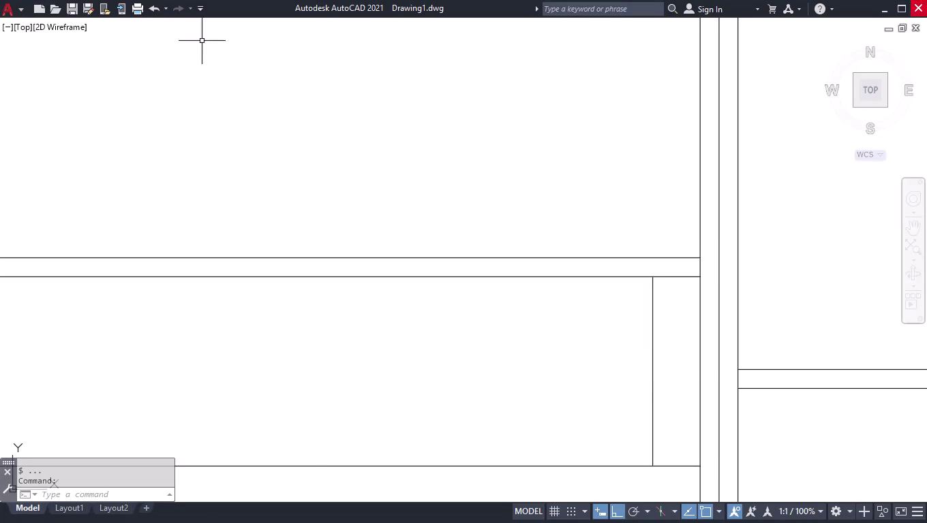
Select the left compartment's hanging rail, its end brackets, the drawer pieces and the shelves.
scroll(down, 3)
scroll(down, 3)
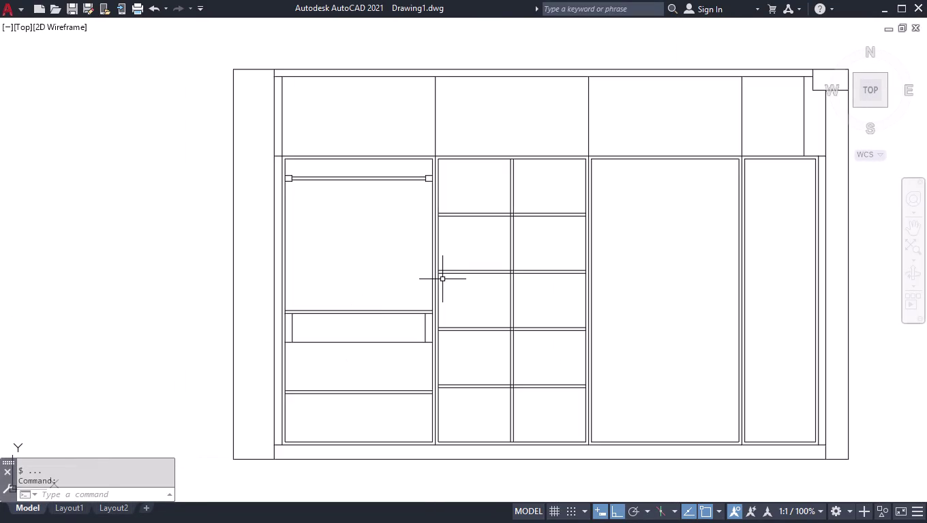
scroll(up, 3)
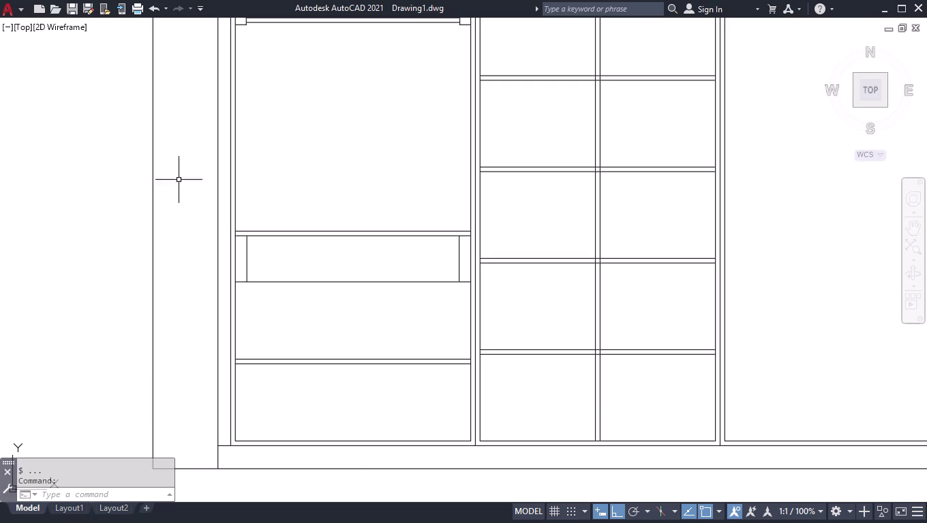
scroll(down, 3)
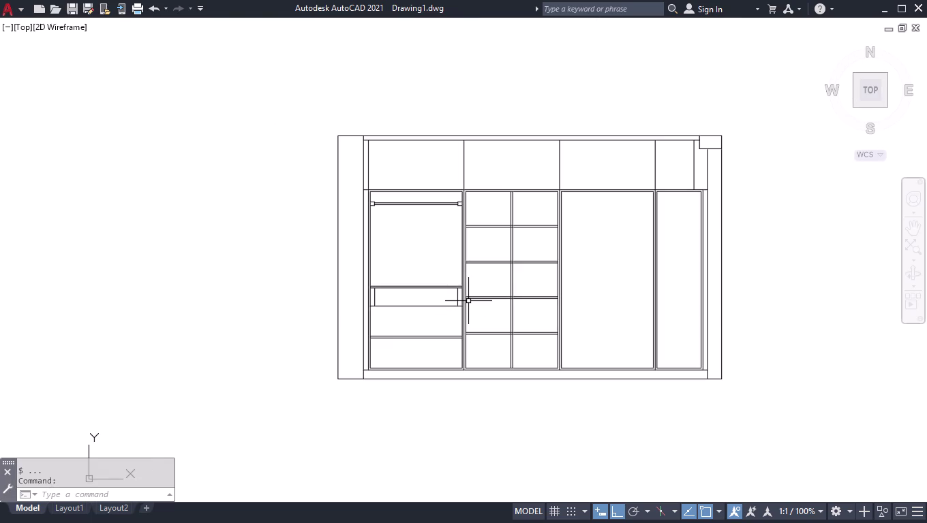
scroll(up, 3)
scroll(up, 3)
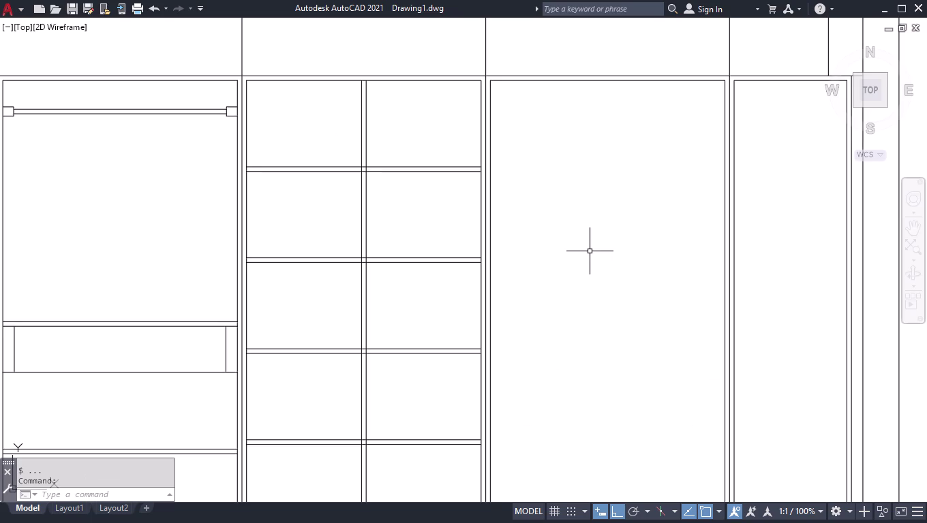
scroll(down, 3)
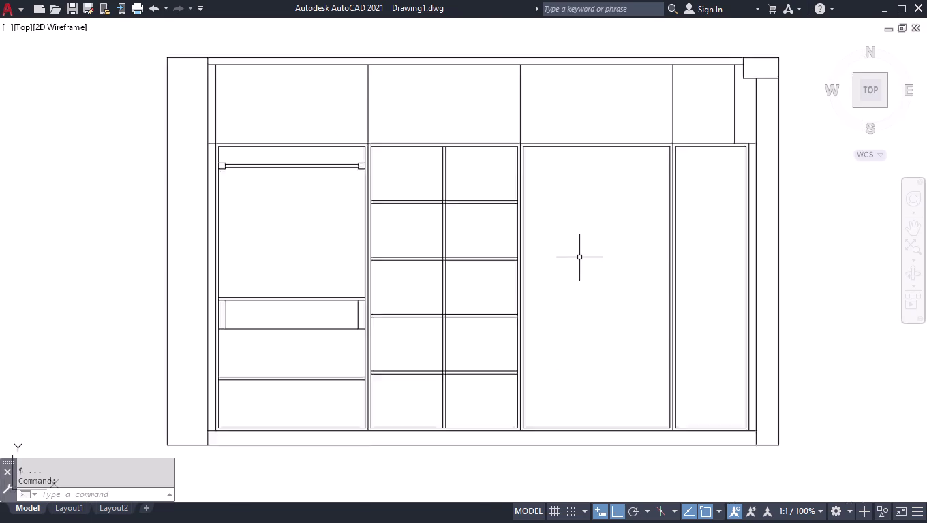
click(319, 156)
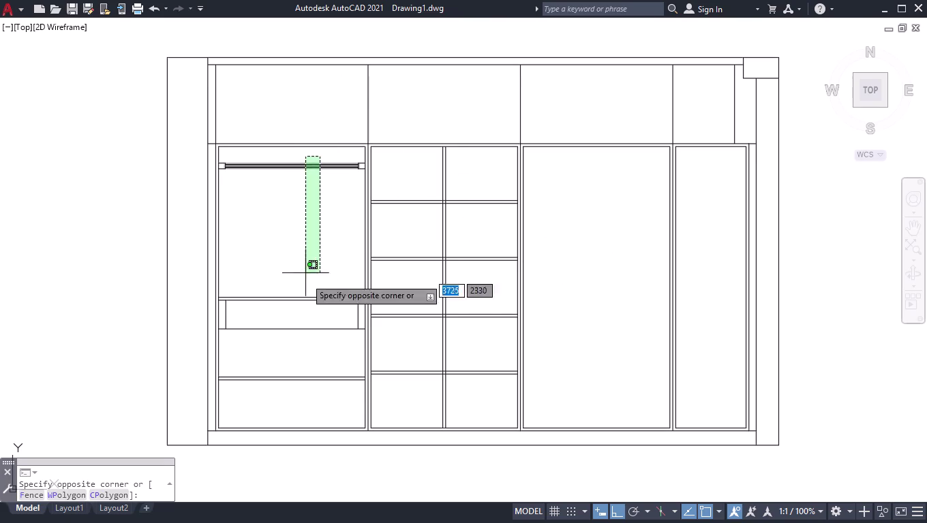
click(249, 396)
click(227, 314)
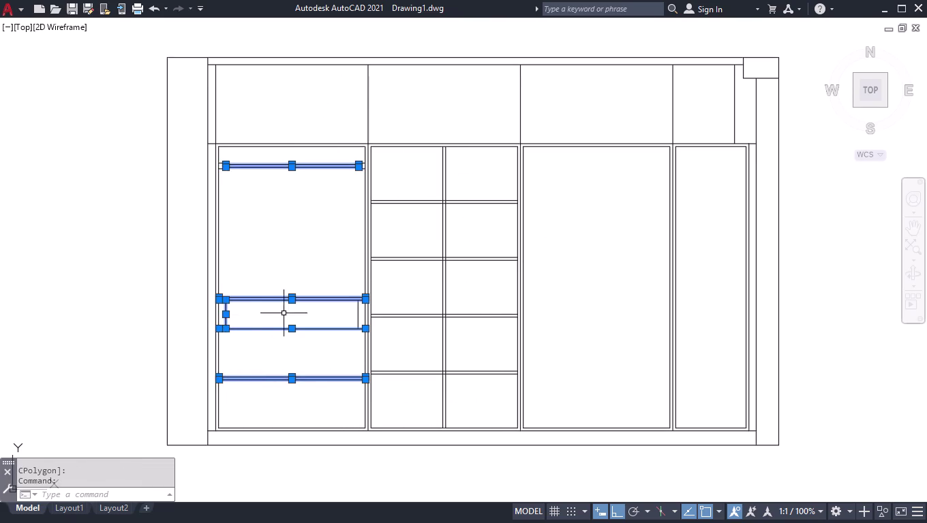
click(356, 312)
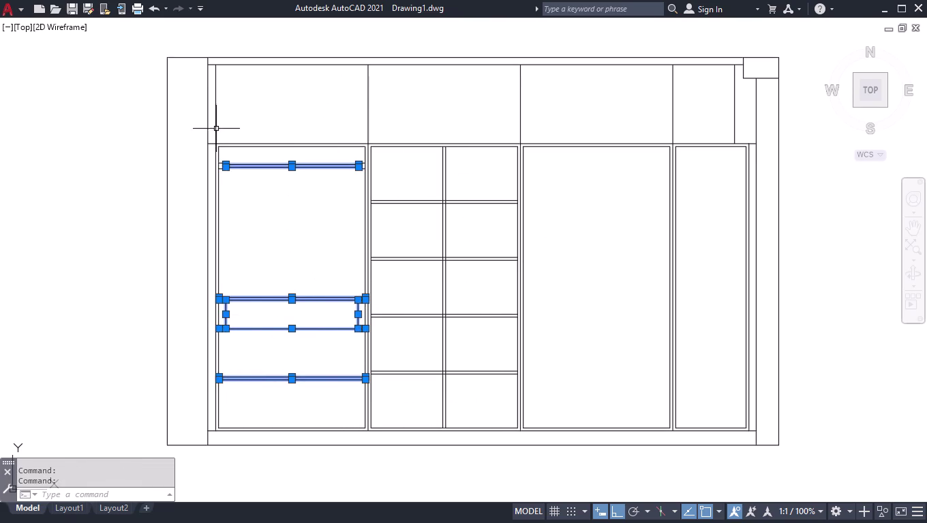
scroll(up, 3)
scroll(up, 3)
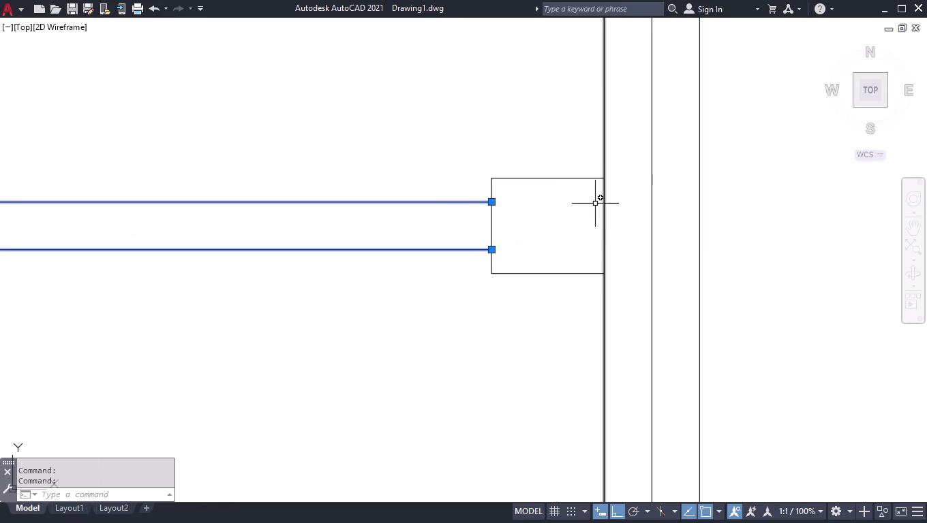
click(579, 162)
click(465, 320)
scroll(down, 3)
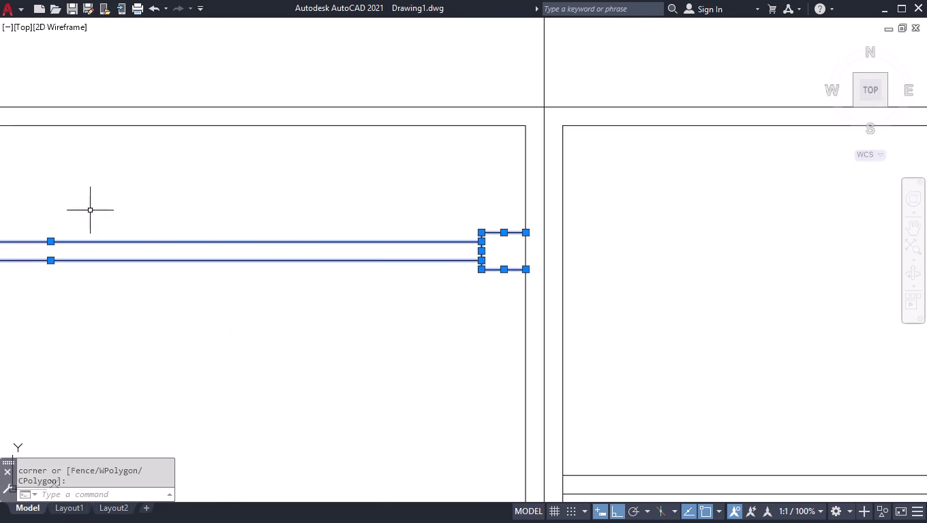
scroll(down, 3)
scroll(down, 3)
scroll(up, 3)
scroll(up, 3)
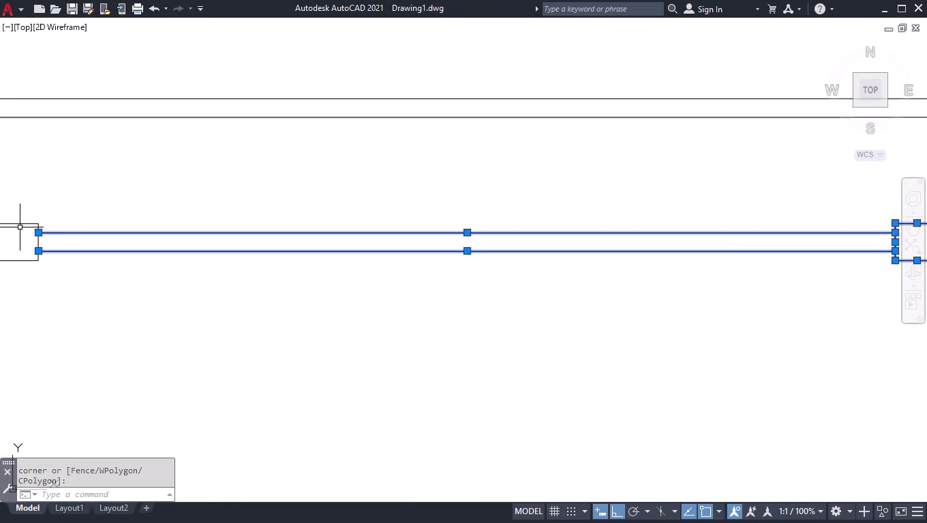
scroll(up, 3)
click(123, 191)
click(65, 298)
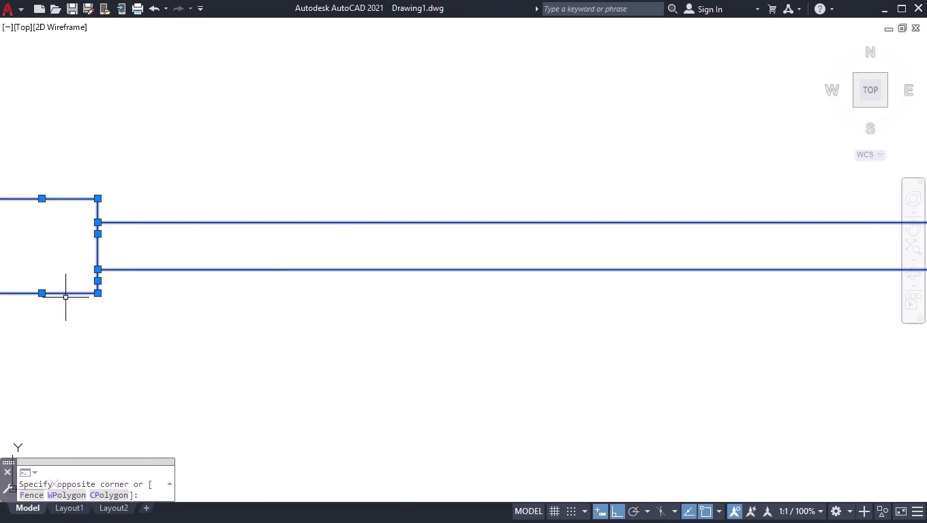
scroll(down, 3)
scroll(down, 3)
scroll(down, 3)
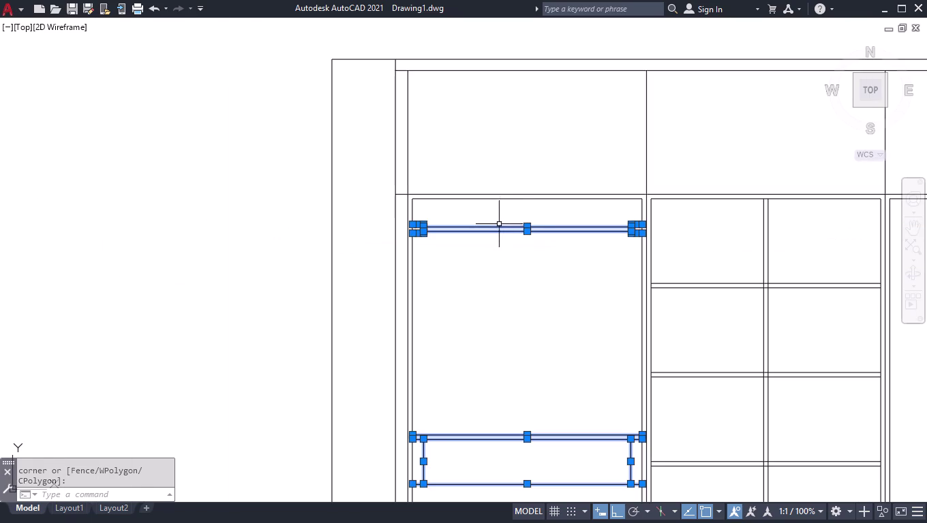
Copy the selection from the top inner corner into the third compartment.
text(COP)
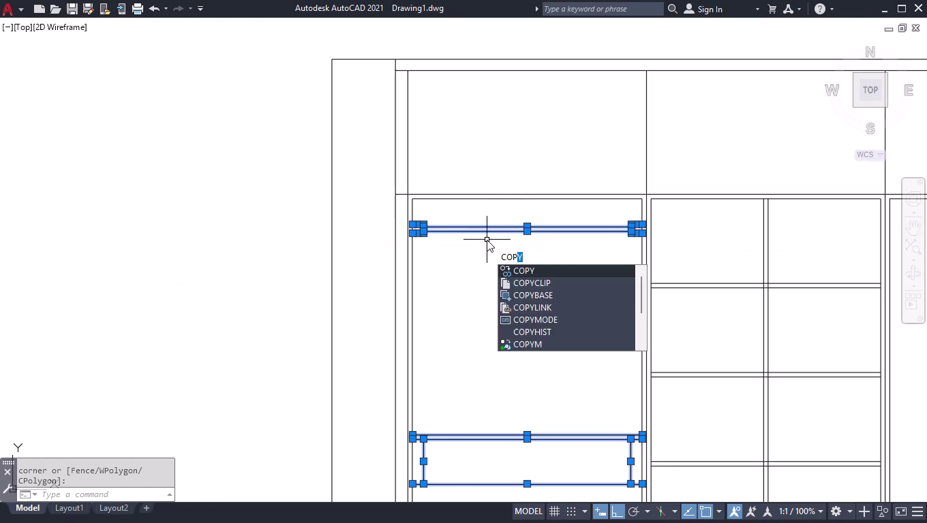
key(Return)
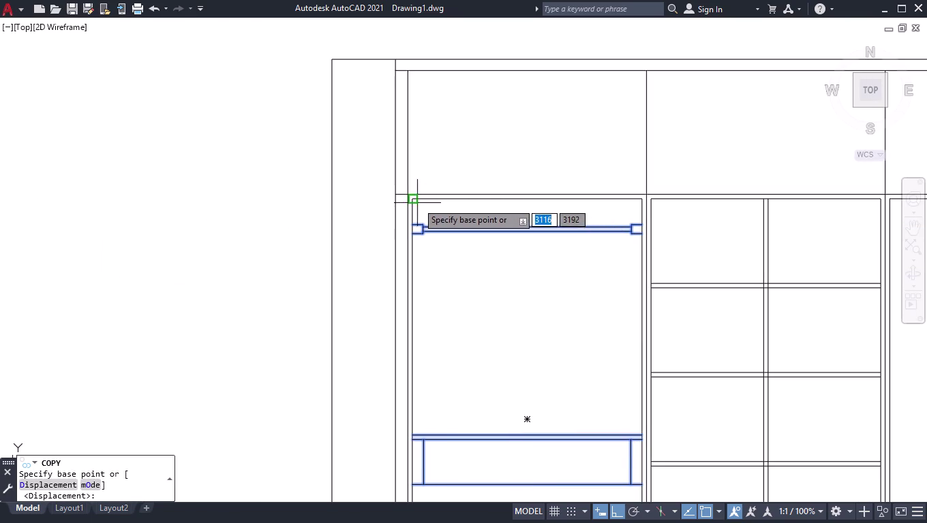
click(415, 202)
scroll(down, 3)
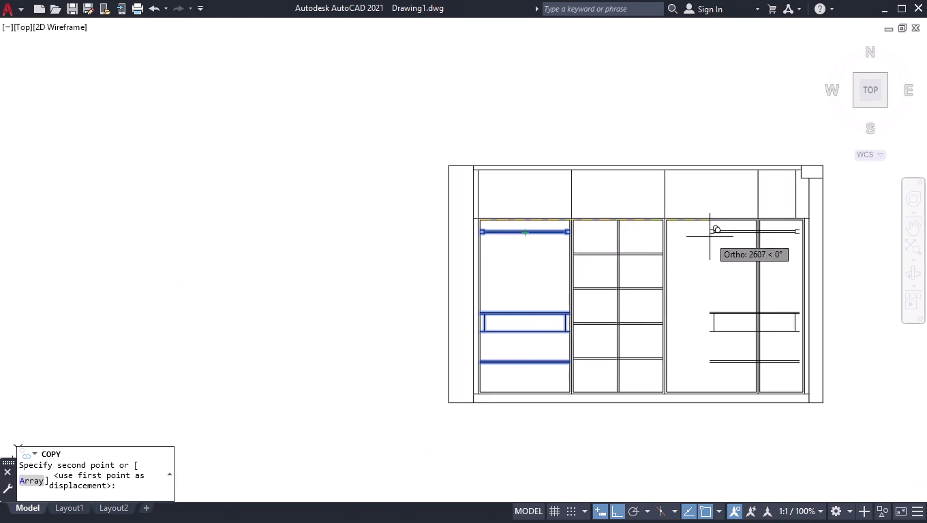
scroll(up, 3)
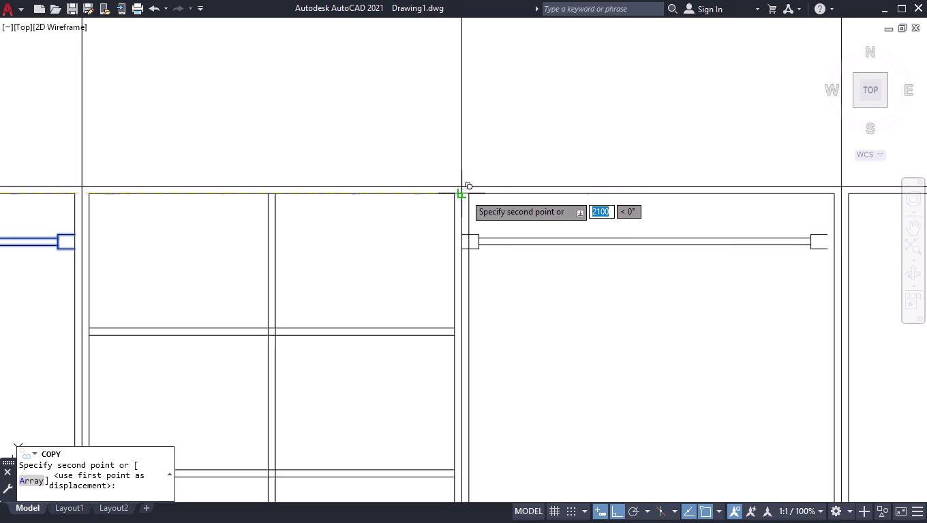
click(471, 195)
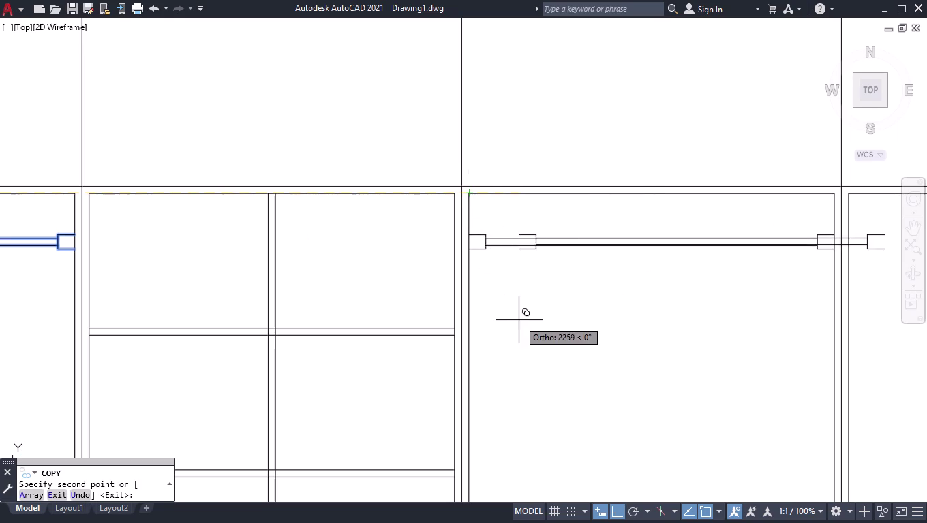
key(Return)
scroll(down, 3)
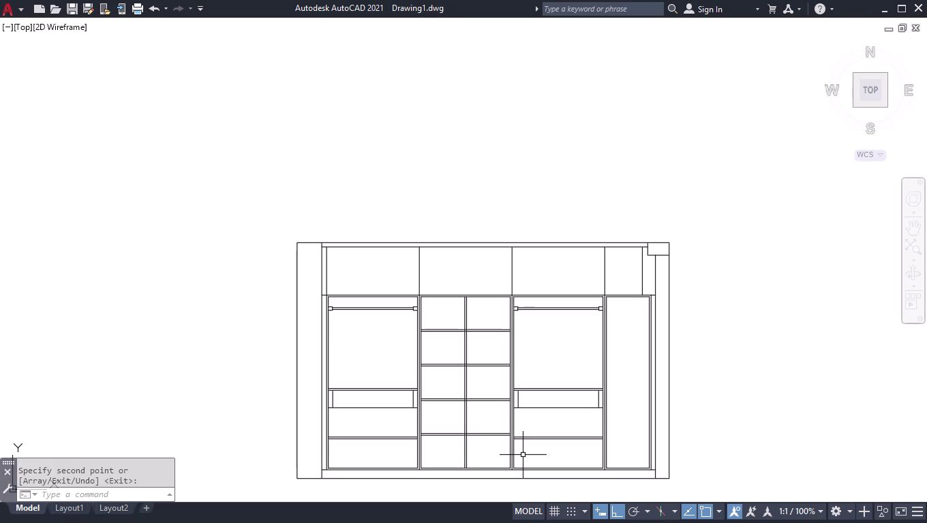
scroll(up, 3)
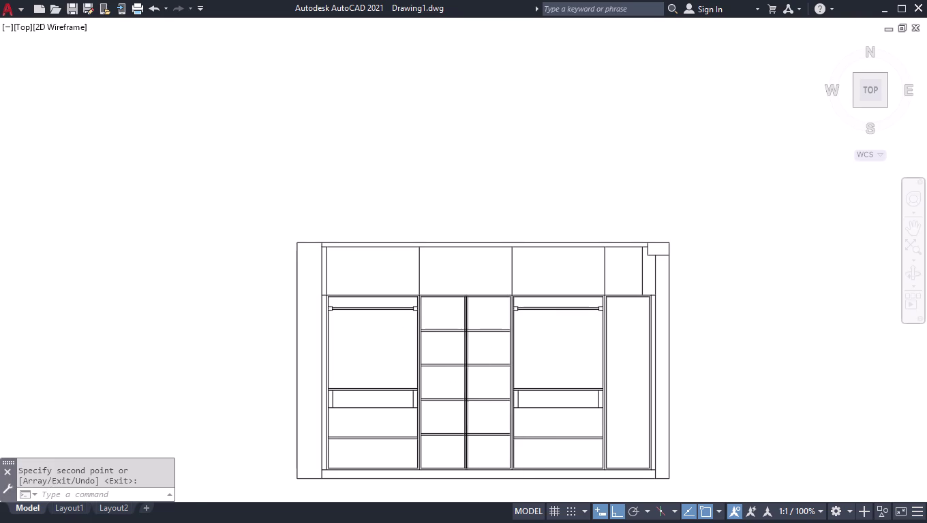
Trim the shelf lines inside the central divider with a vertical fence.
scroll(up, 3)
scroll(up, 3)
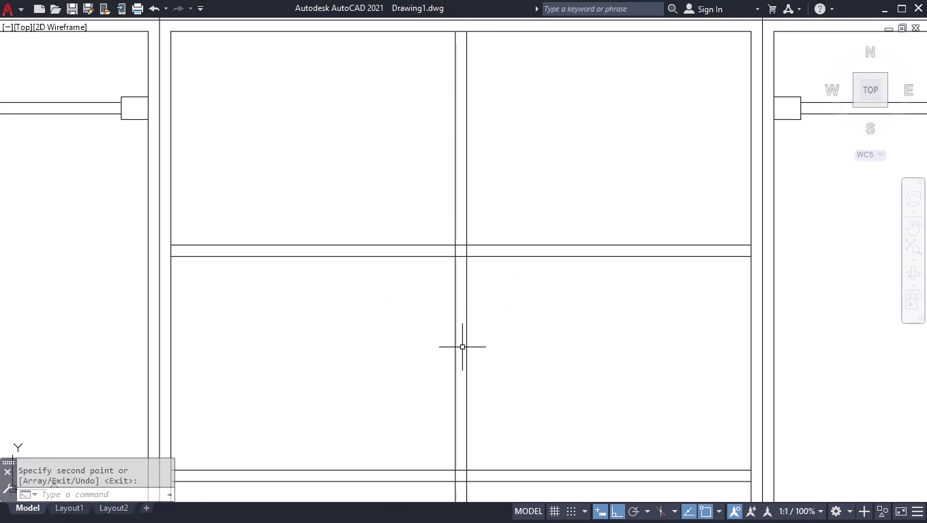
text(TR)
key(Return)
scroll(up, 3)
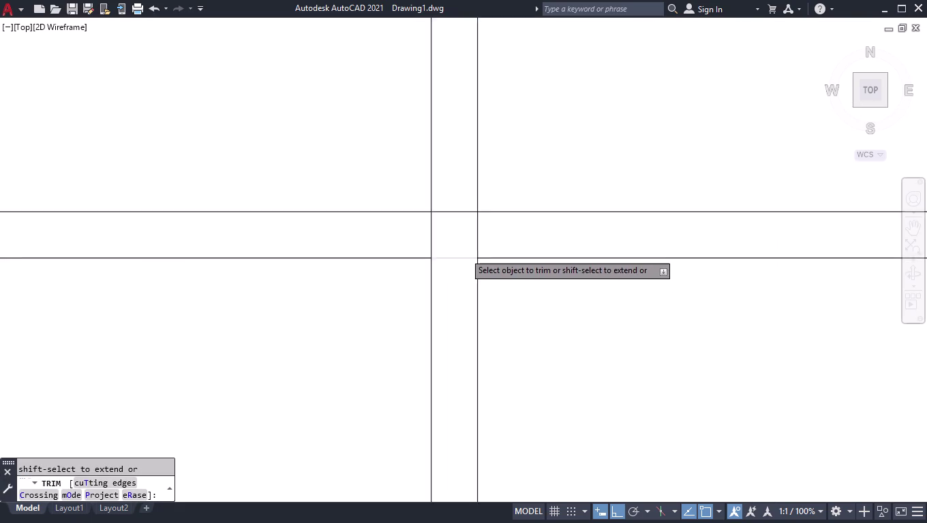
click(456, 165)
scroll(down, 3)
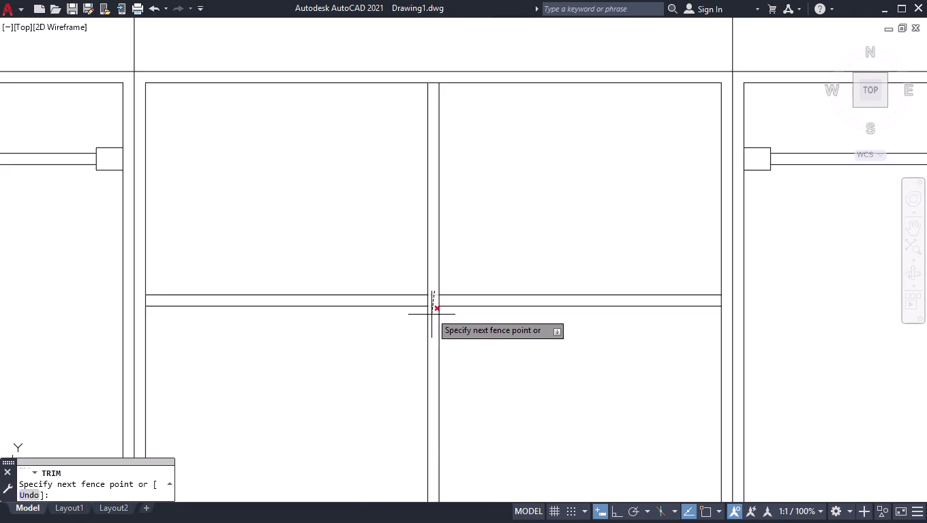
scroll(down, 3)
scroll(down, 3)
scroll(down, 3)
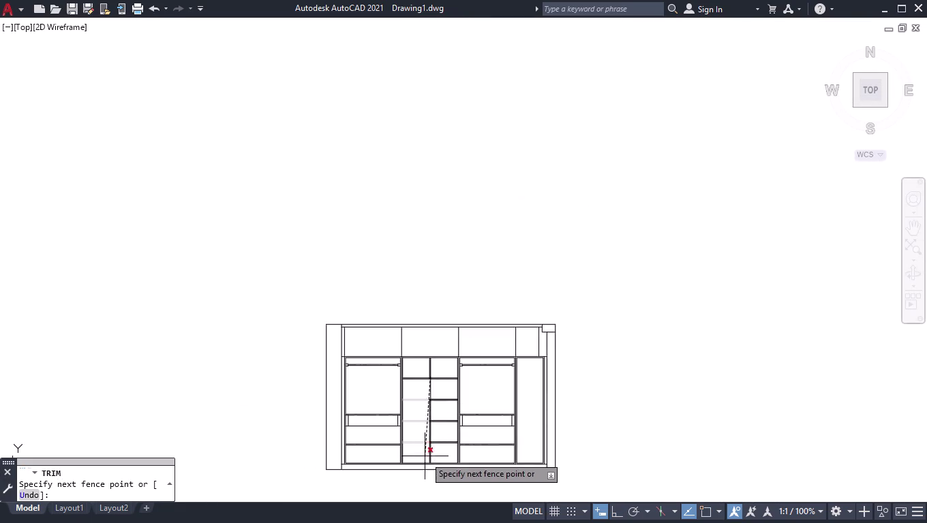
scroll(up, 3)
click(457, 381)
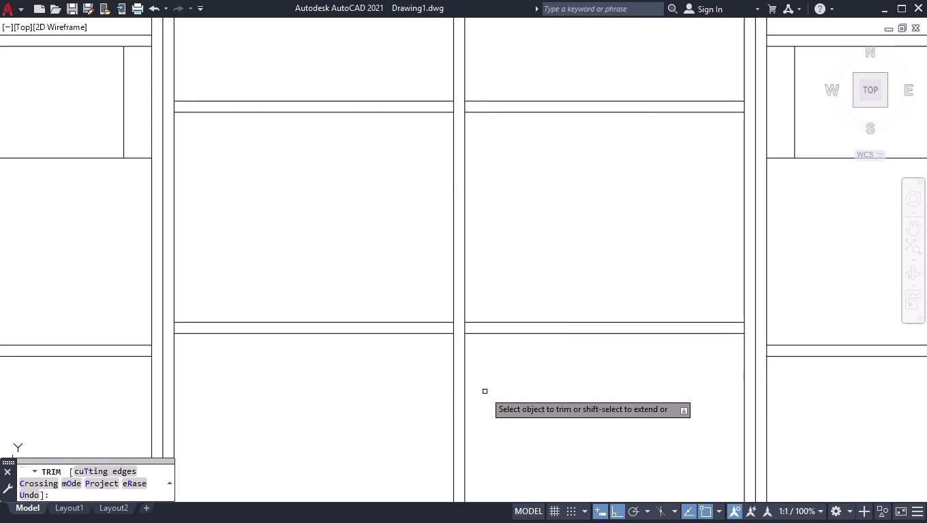
key(Return)
scroll(down, 3)
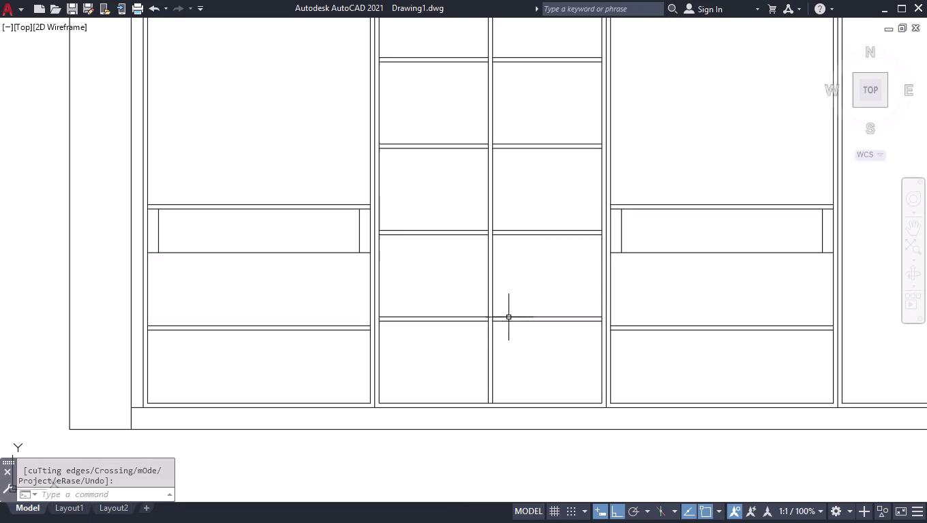
scroll(down, 3)
click(486, 100)
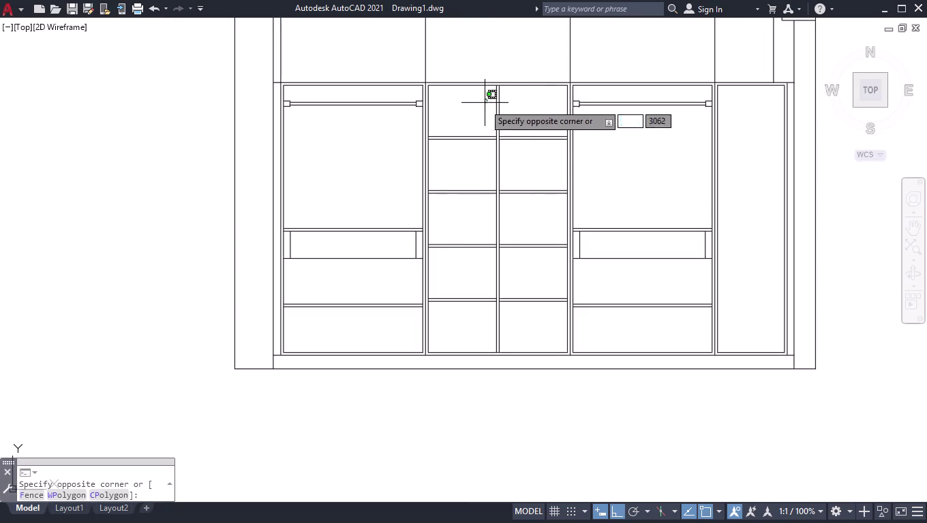
click(439, 320)
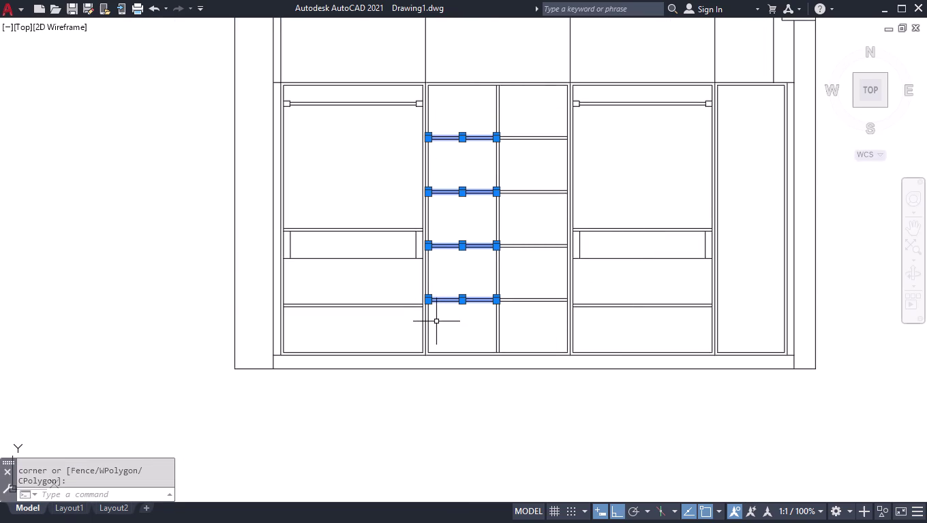
text(CO)
key(Return)
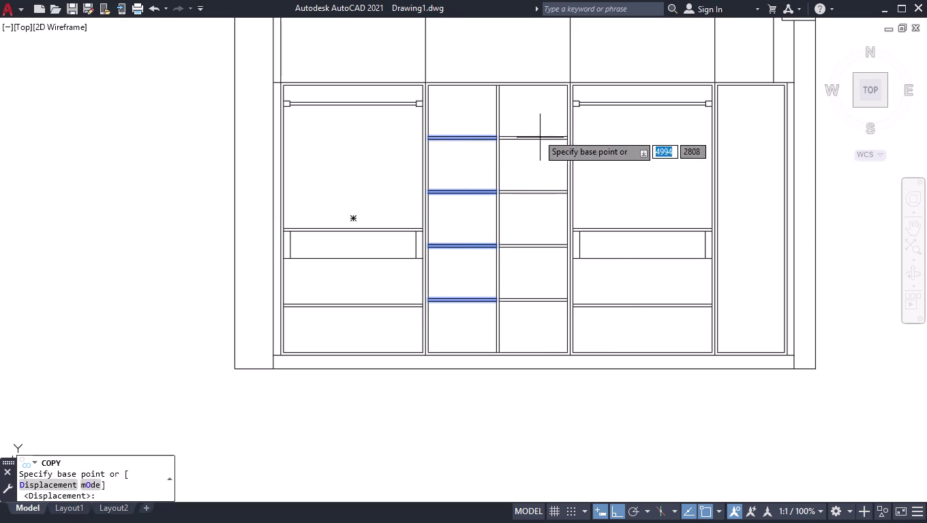
scroll(up, 3)
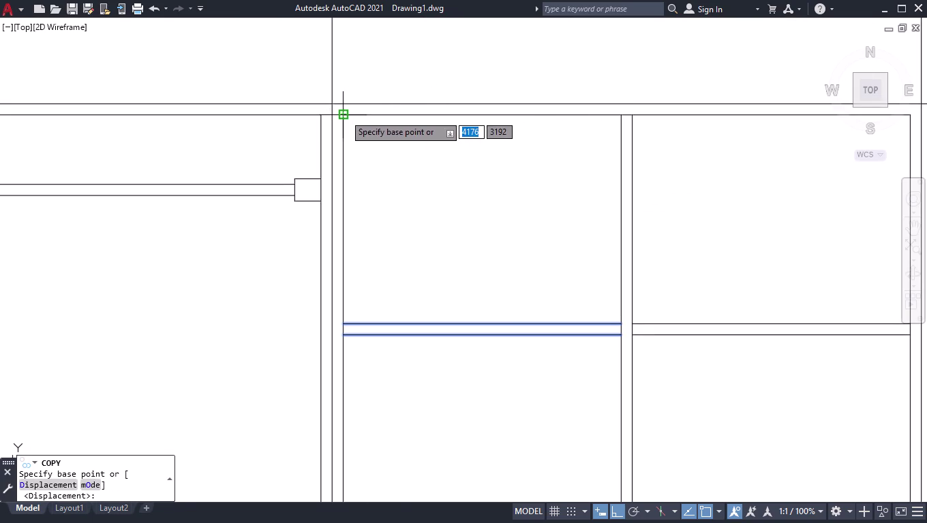
click(344, 115)
scroll(down, 3)
scroll(up, 3)
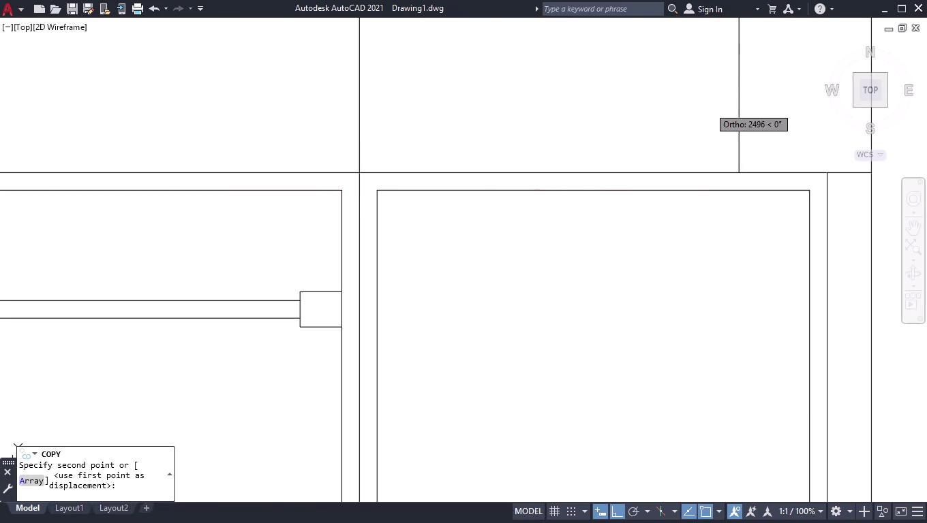
click(375, 190)
key(Return)
scroll(down, 3)
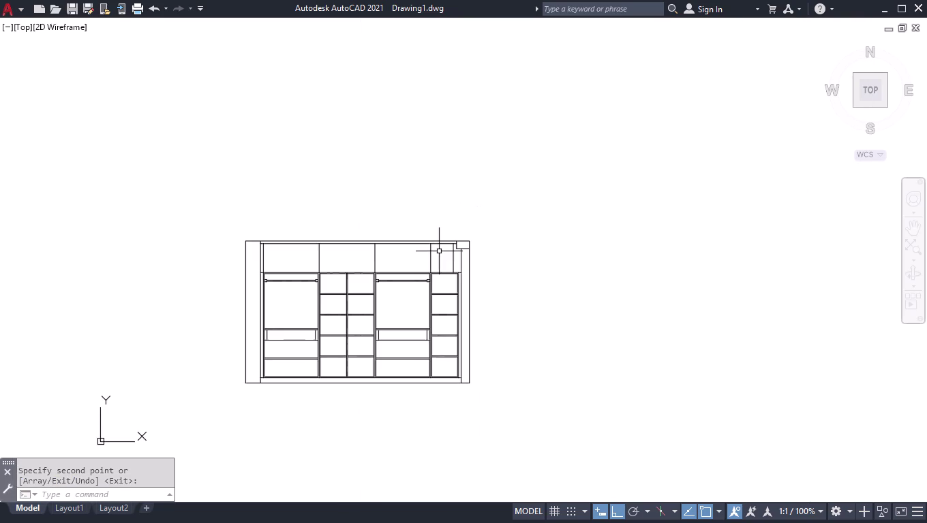
scroll(up, 3)
scroll(down, 3)
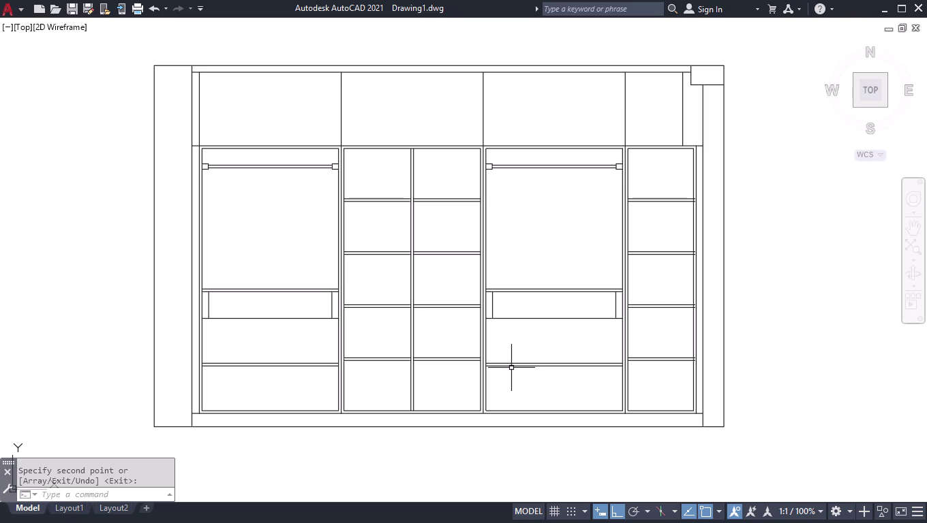
scroll(down, 3)
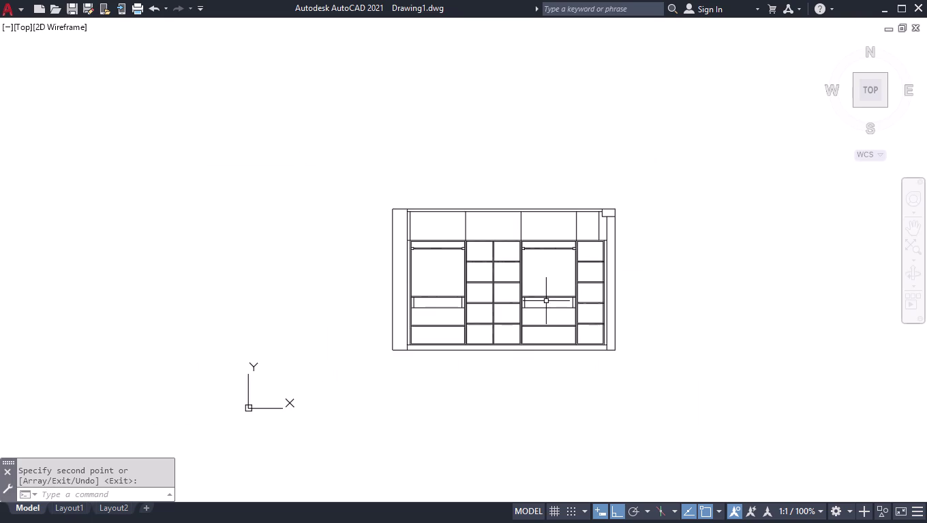
Cancel the copy and place vertical construction lines through the wardrobe's side edges.
scroll(up, 3)
key(c)
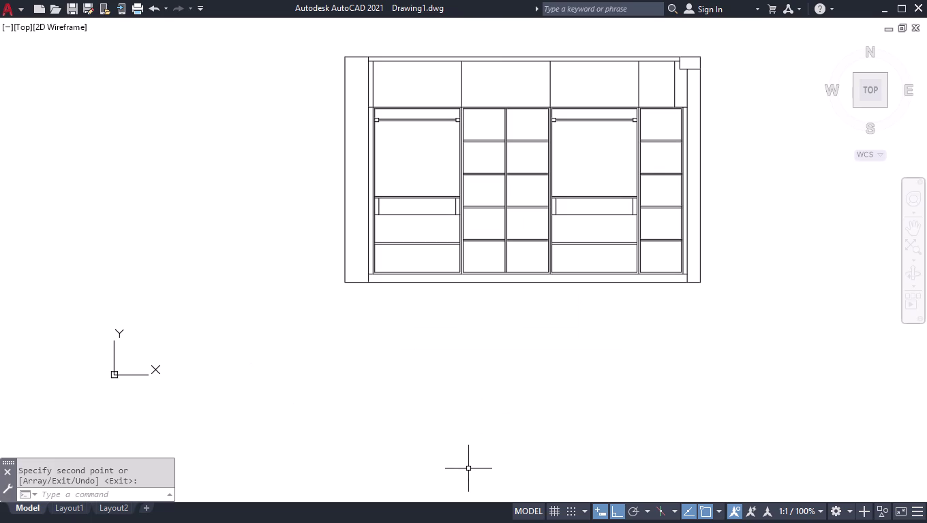
key(BackSpace)
text(XL)
key(Return)
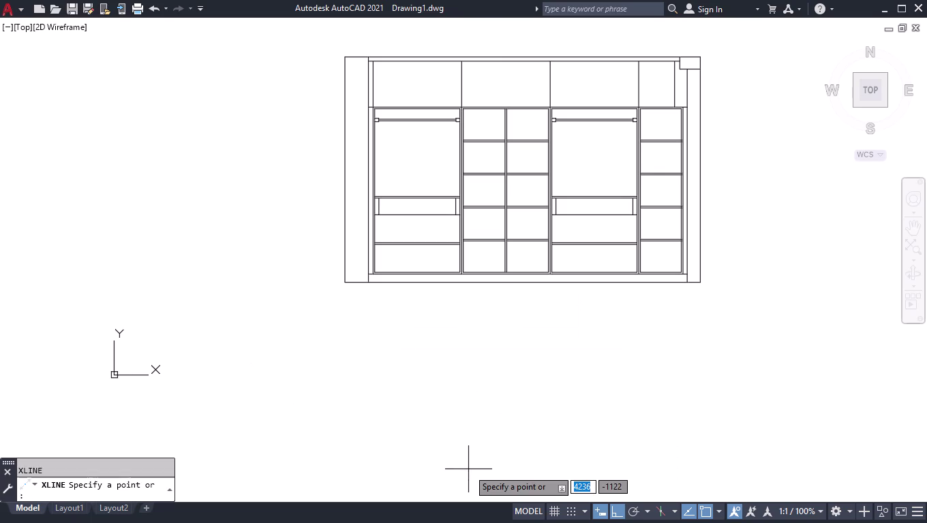
key(v)
key(Return)
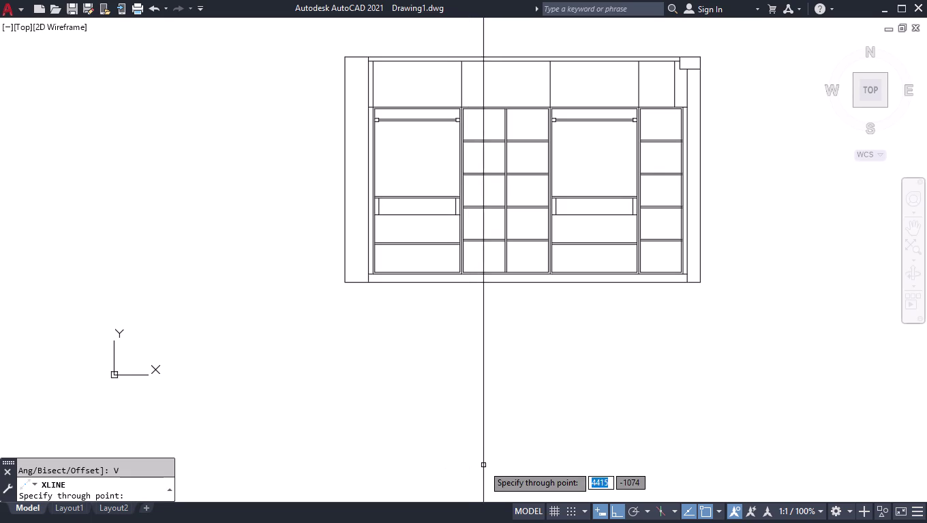
click(344, 282)
click(368, 284)
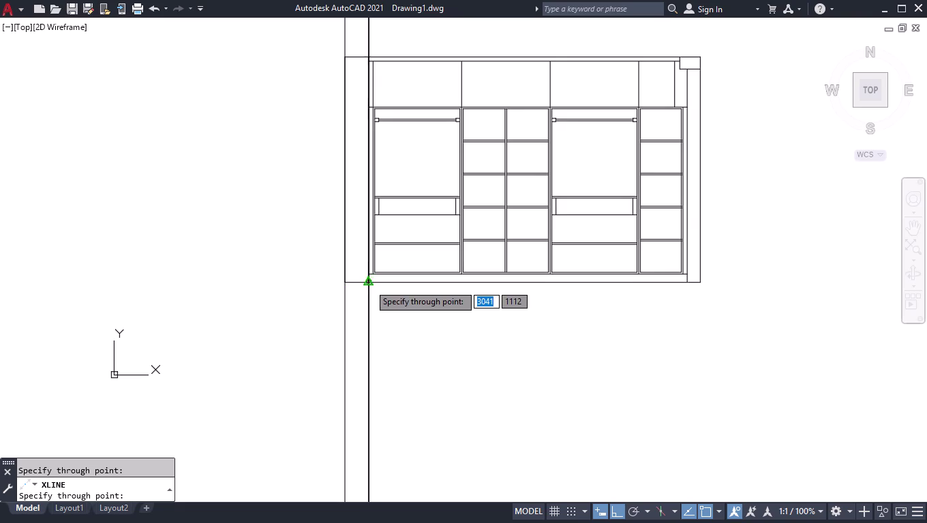
click(688, 285)
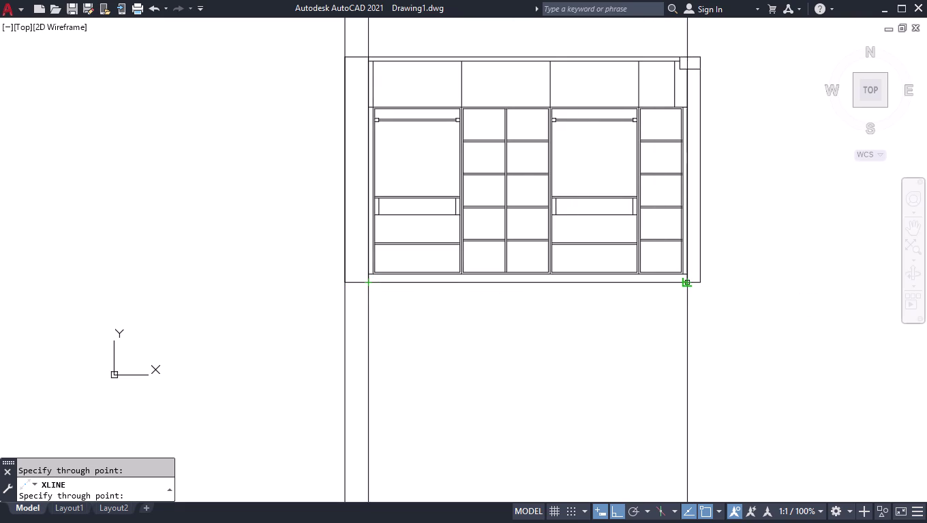
click(698, 286)
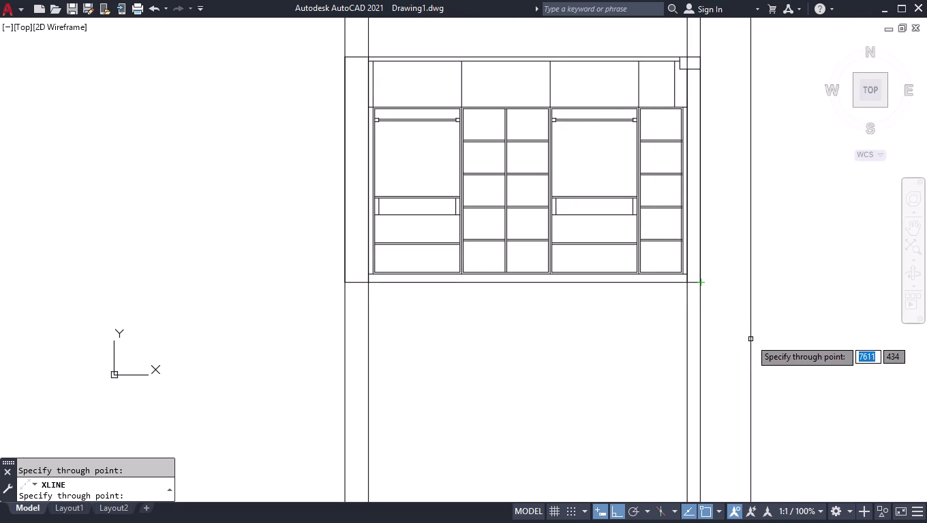
key(Return)
Draw a horizontal line below the wardrobe, extending past both sides.
key(l)
key(Return)
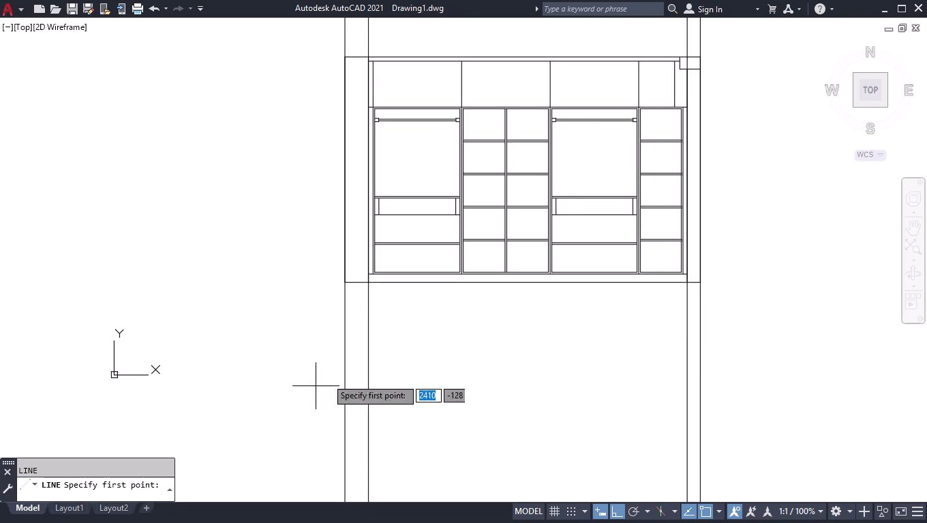
click(308, 359)
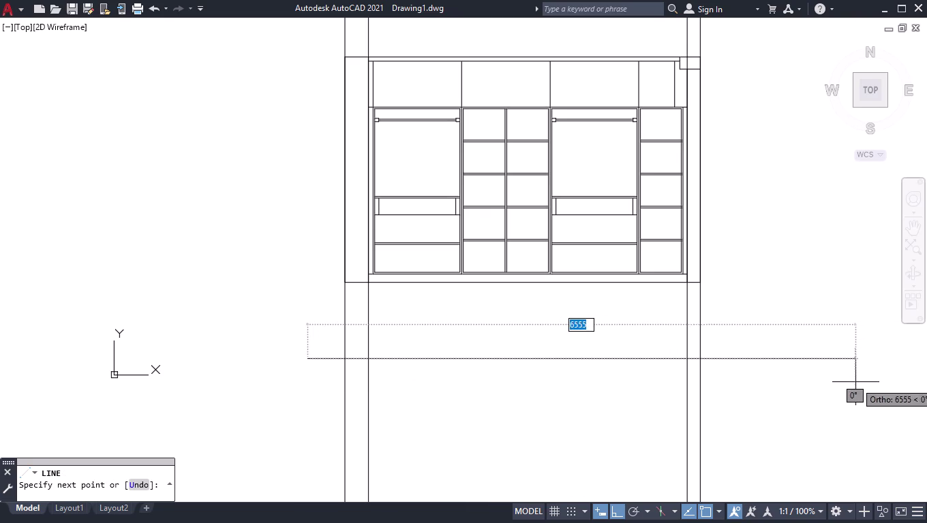
click(855, 382)
key(space)
Fence-trim the right-hand and left-hand construction lines at the horizontal line.
text(T)
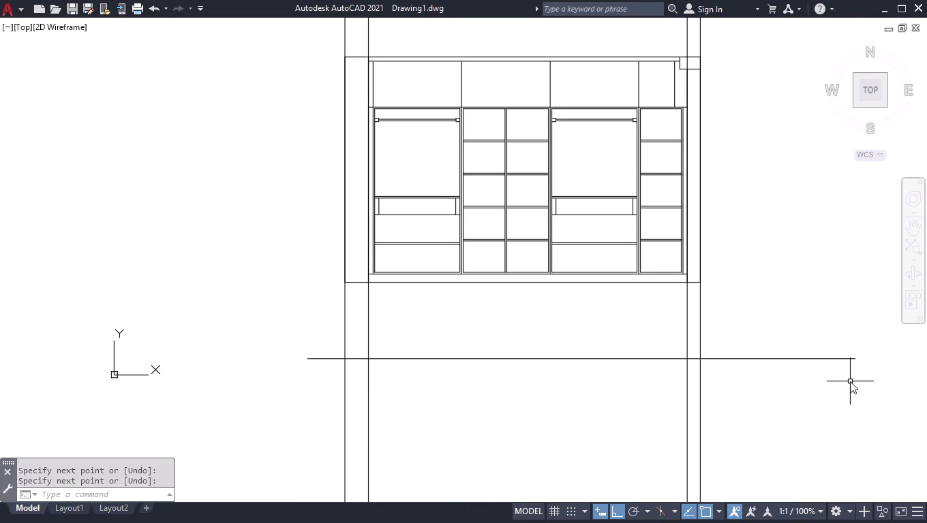
text(R)
key(Return)
click(840, 378)
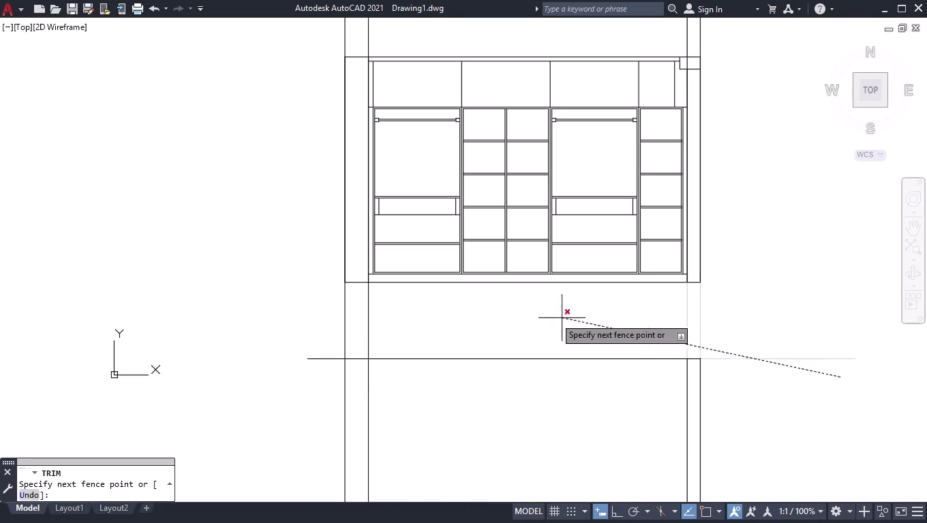
click(439, 297)
click(445, 301)
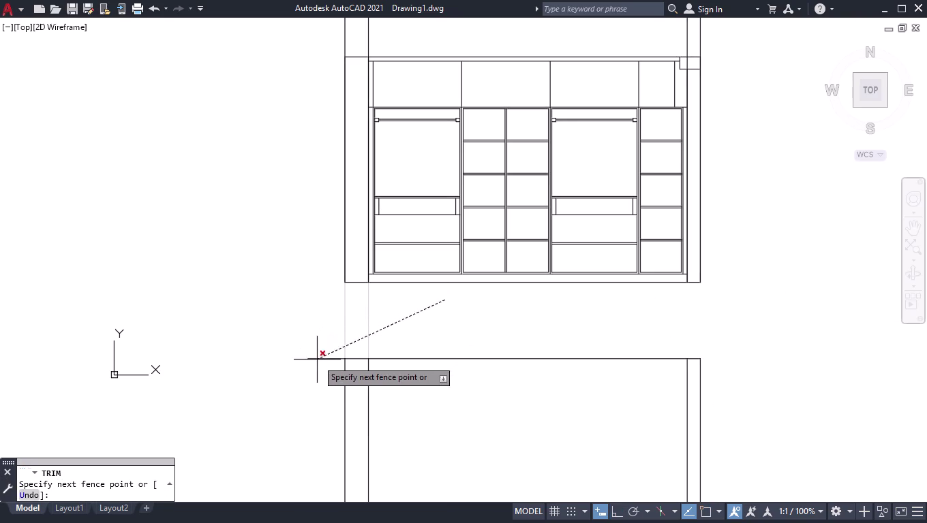
click(316, 370)
Finish trimming, then window-select and delete the construction lines above the wardrobe.
key(space)
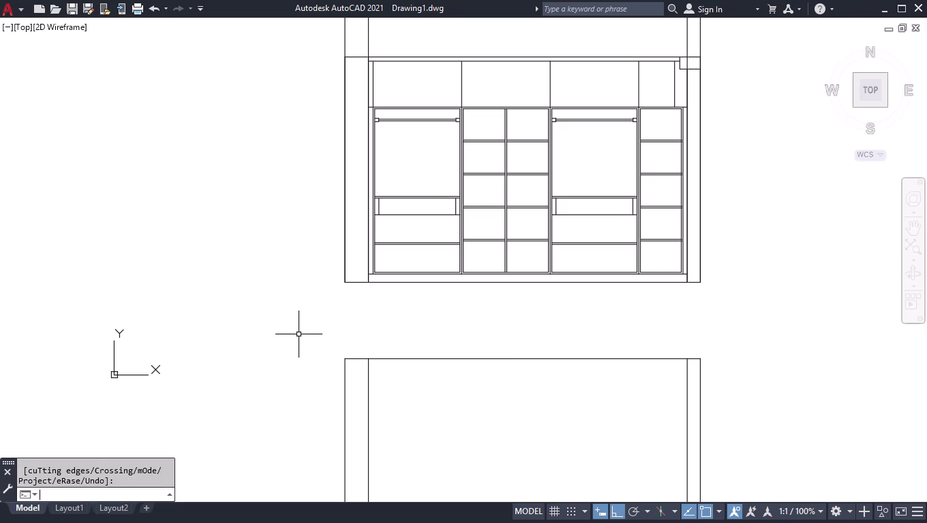
scroll(down, 3)
scroll(down, 3)
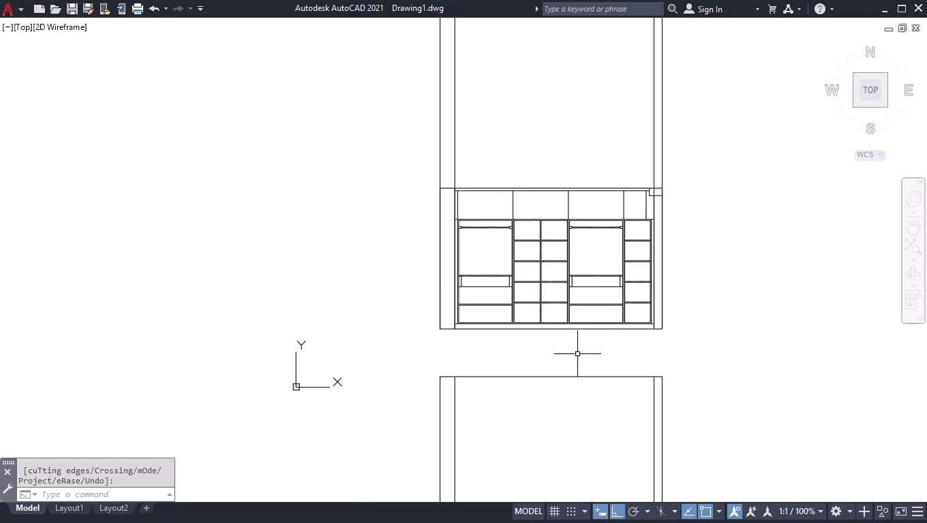
drag(714, 128, 707, 128)
click(437, 103)
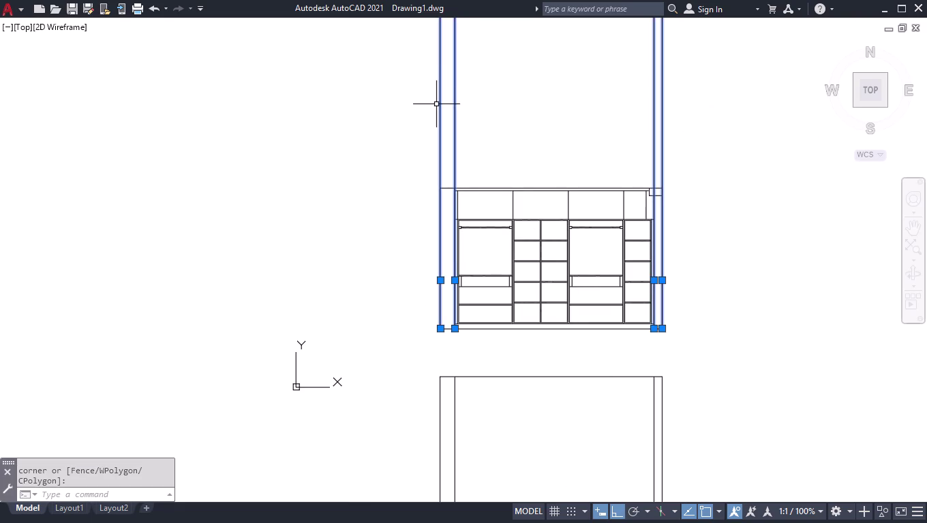
key(Delete)
Zoom in on the new shutter outline and enter the BR break command.
scroll(down, 3)
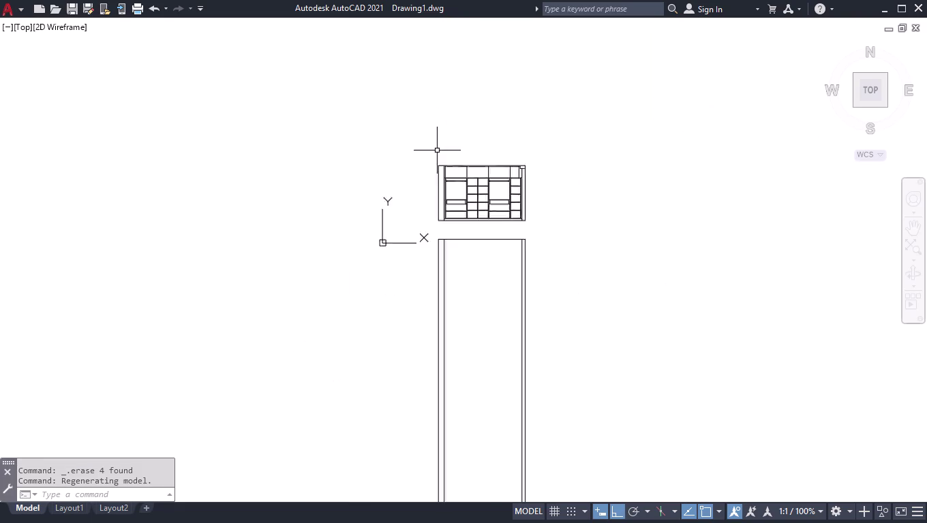
scroll(up, 3)
scroll(down, 3)
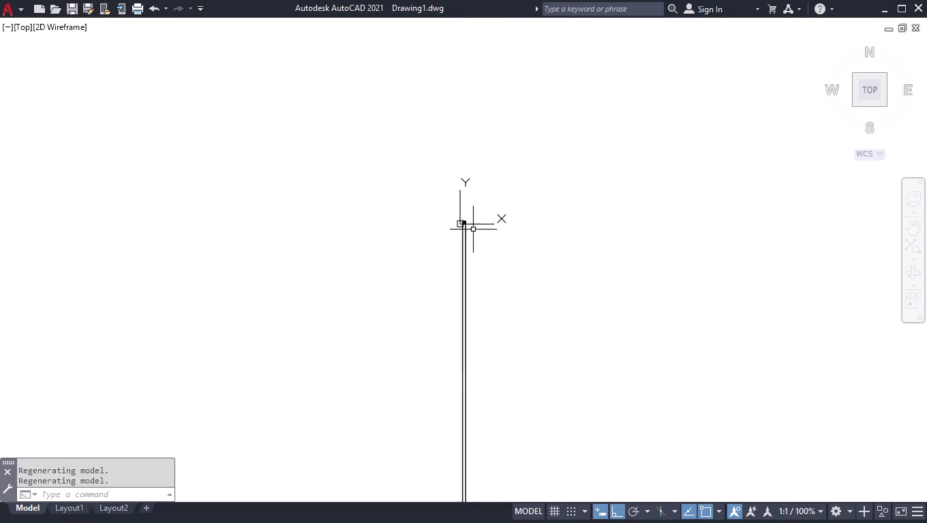
scroll(down, 3)
scroll(down, 3)
scroll(up, 3)
scroll(up, 3)
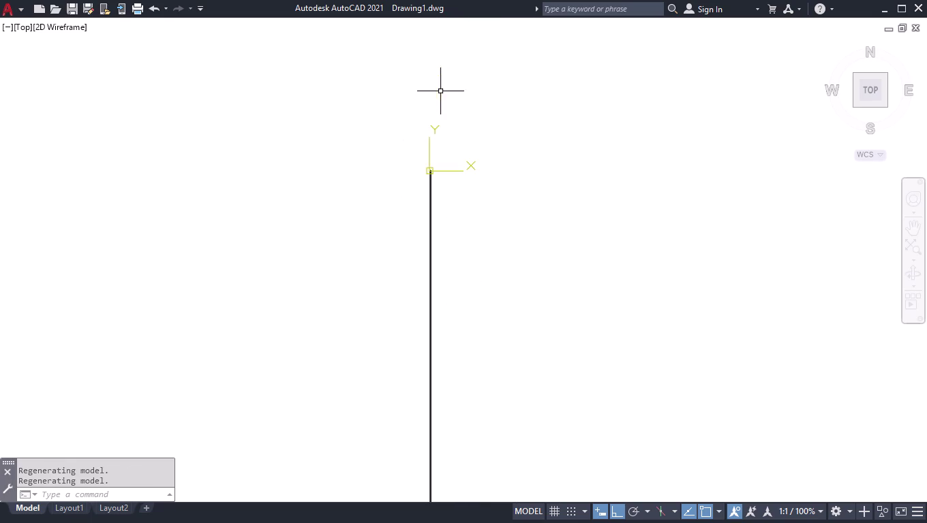
scroll(up, 3)
scroll(up, 3)
scroll(up, 3)
scroll(up, 3)
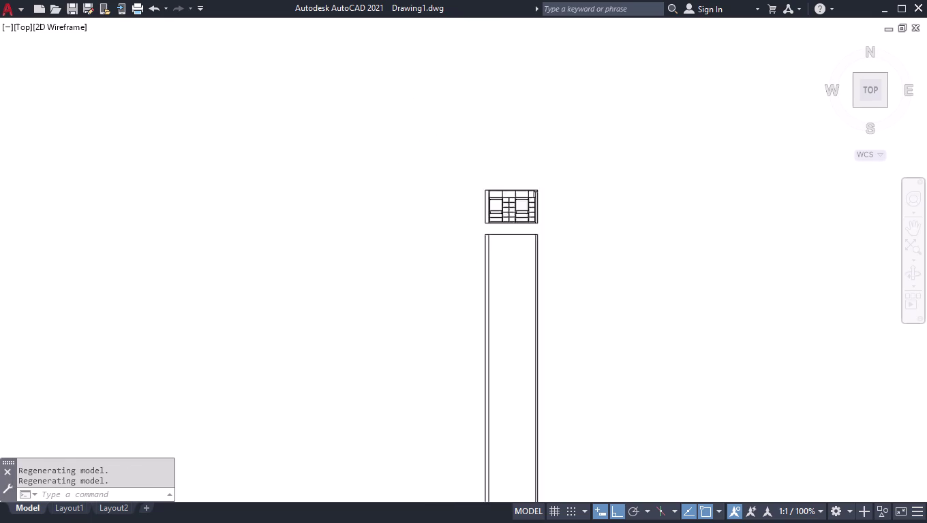
scroll(up, 3)
scroll(up, 3)
scroll(down, 3)
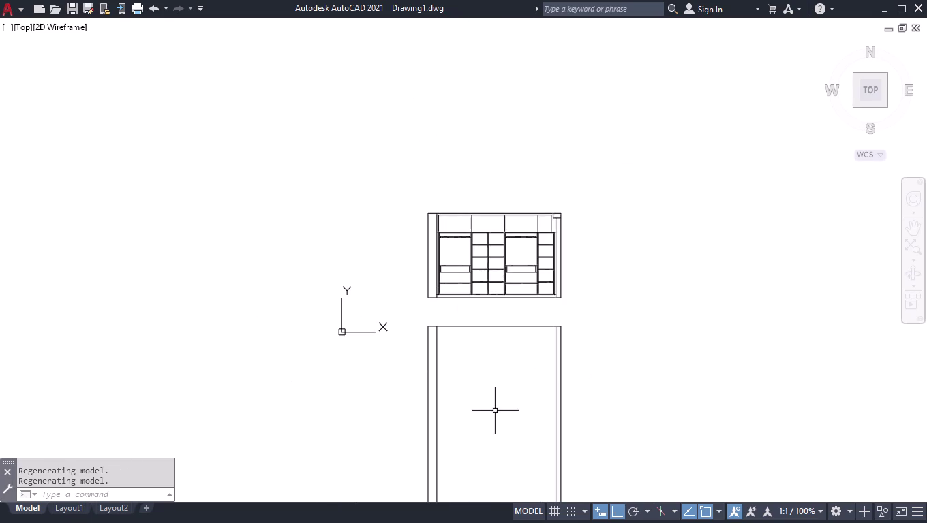
scroll(up, 3)
scroll(down, 3)
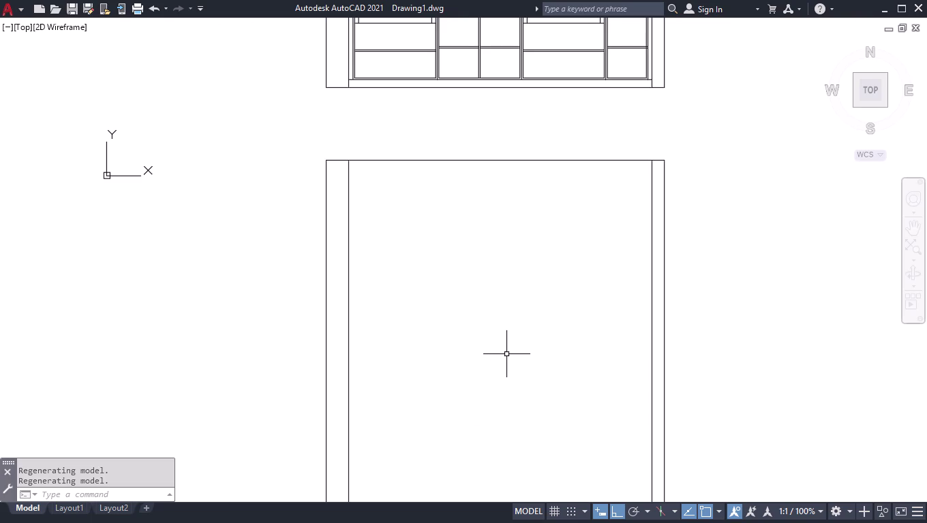
text(BR)
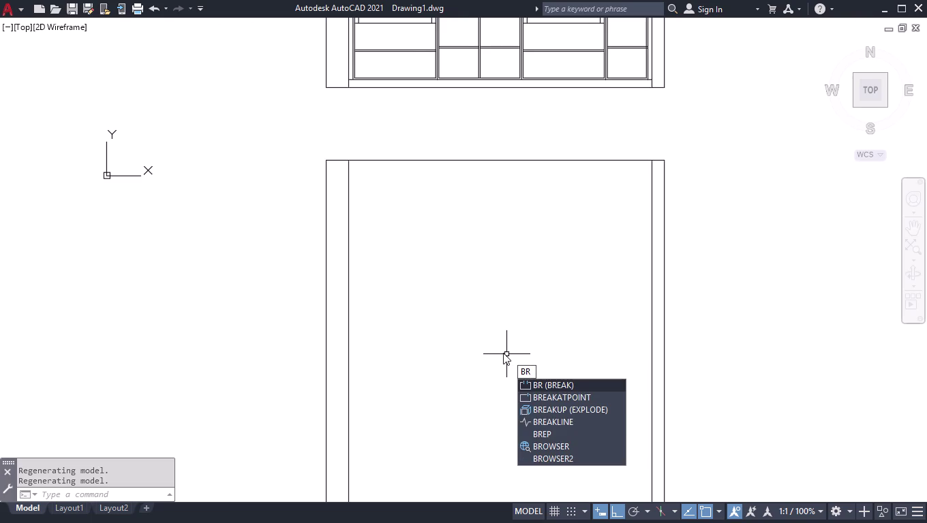
Break the shutter's top line at its left and right inner edges.
key(Down)
key(Return)
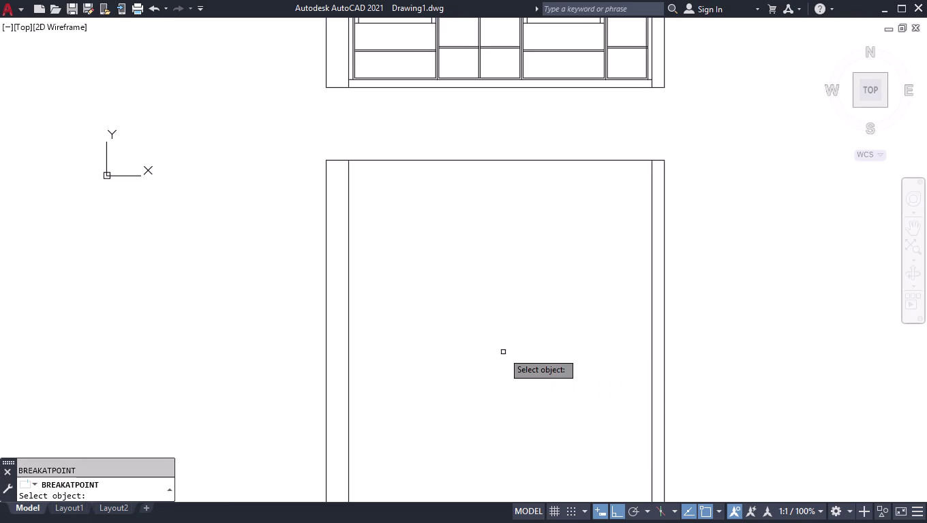
click(447, 159)
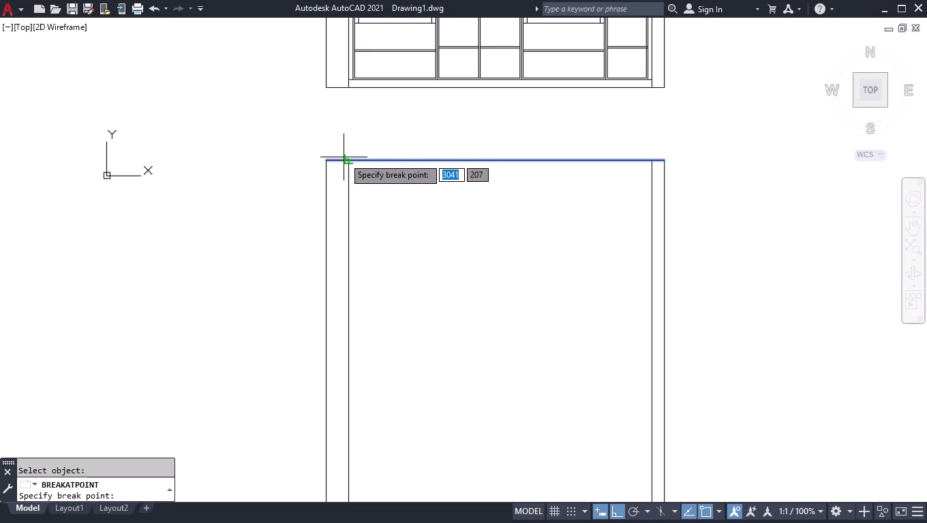
click(347, 158)
key(space)
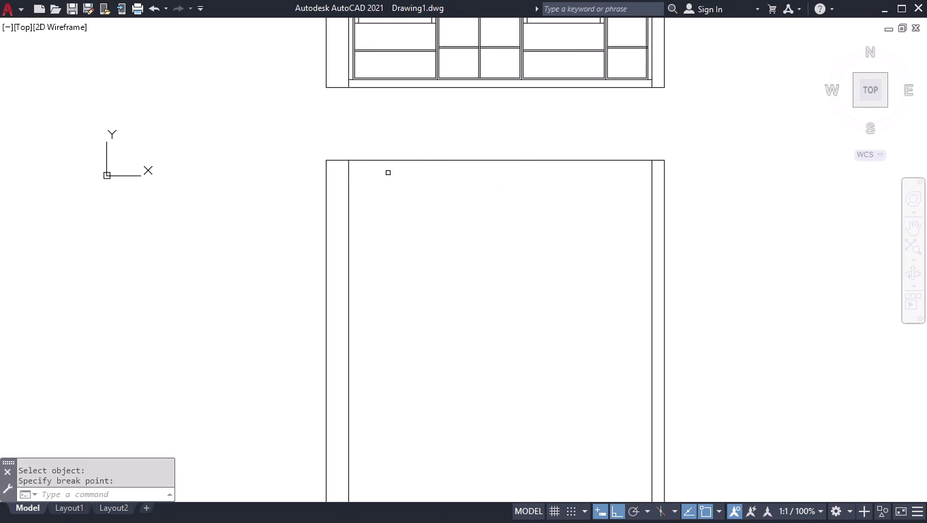
click(446, 159)
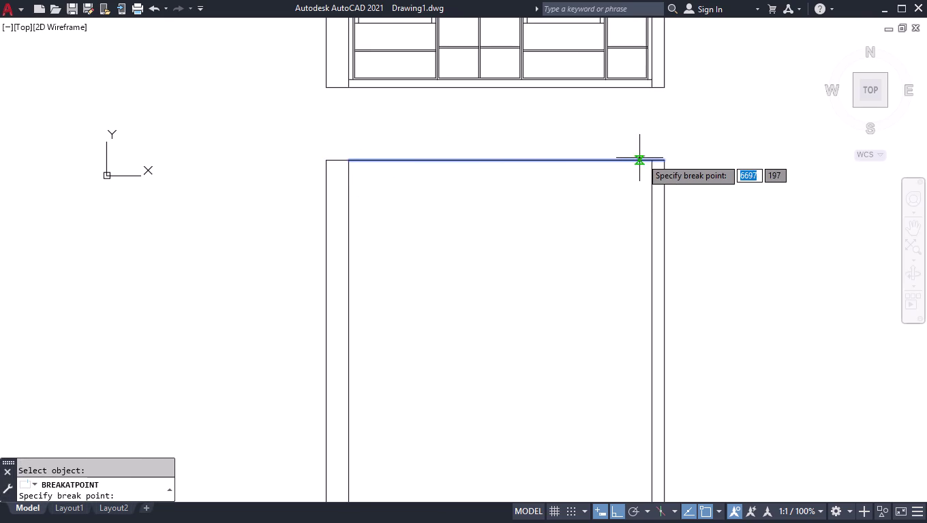
click(651, 161)
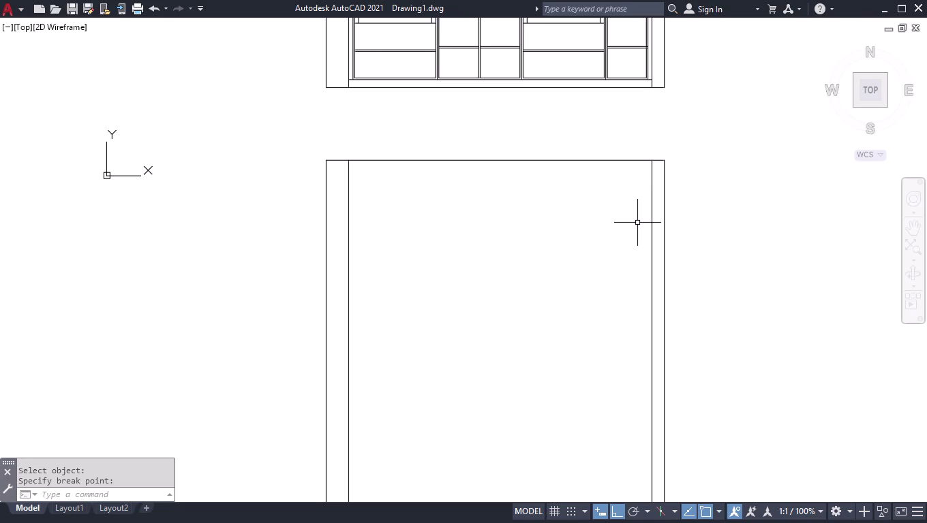
Offset the shutter's top line 282 downward to form the top rail.
text(OFF)
key(Return)
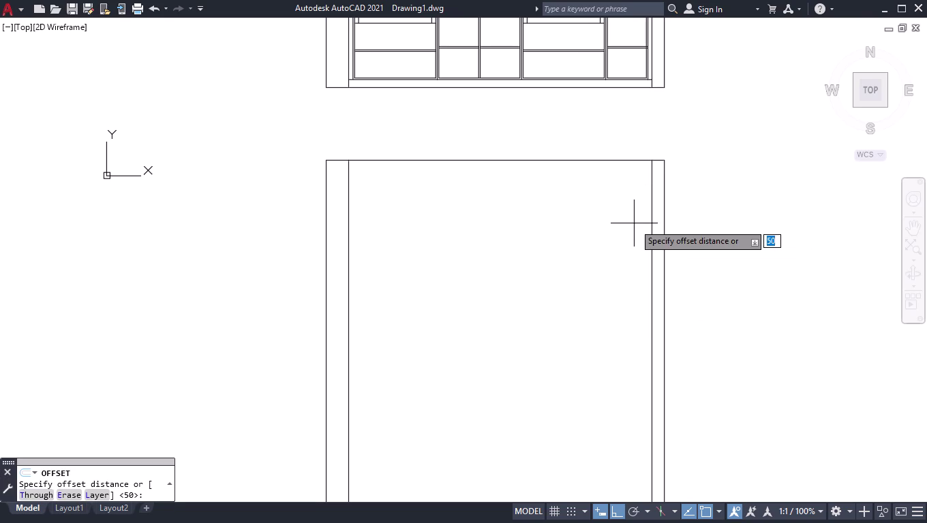
text(2)
text(82)
key(Return)
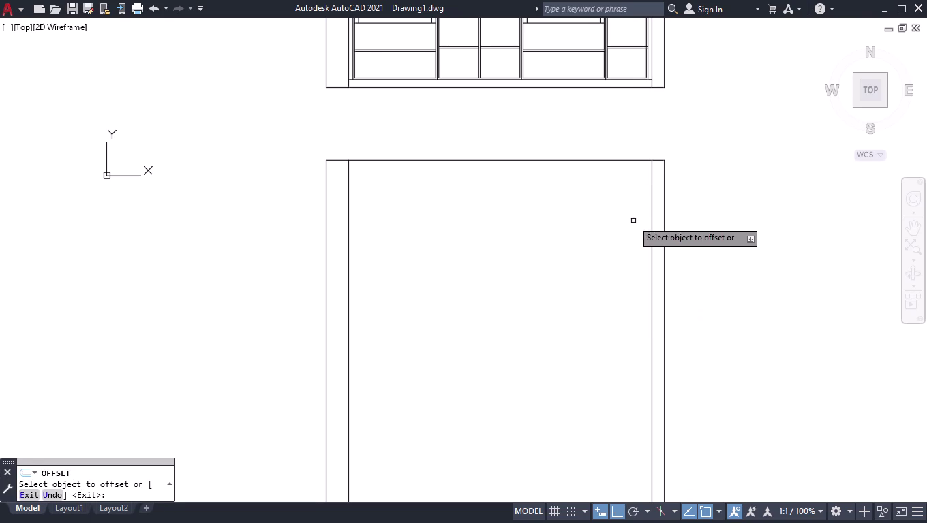
click(417, 158)
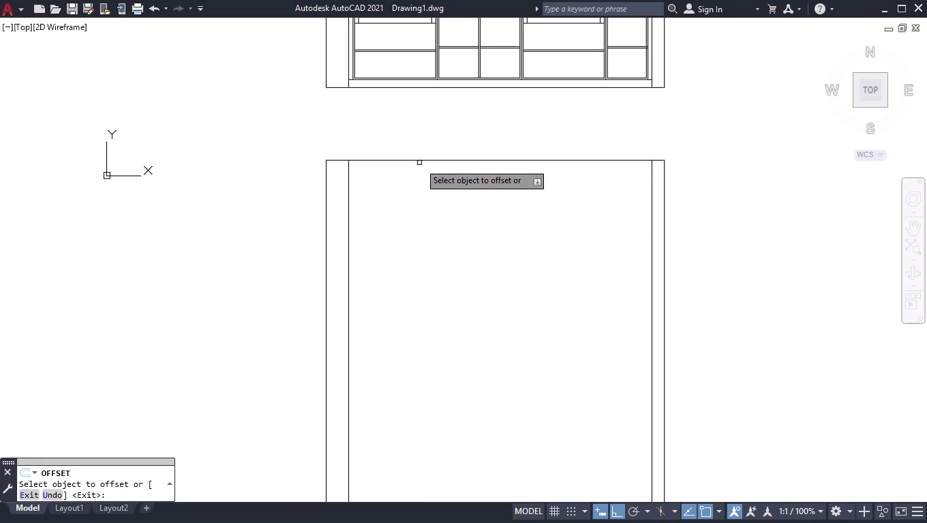
click(417, 160)
click(420, 226)
key(Return)
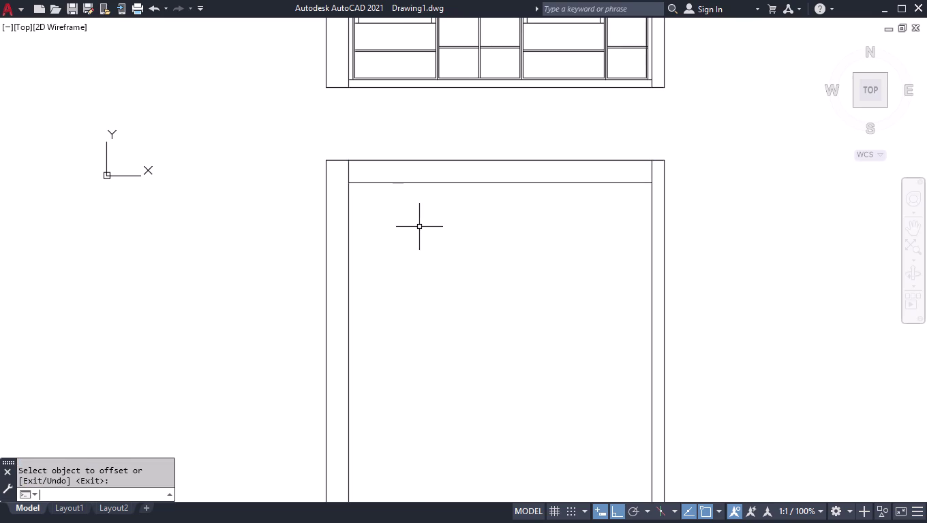
Offset the top rail line 1060 downward across the opening.
key(space)
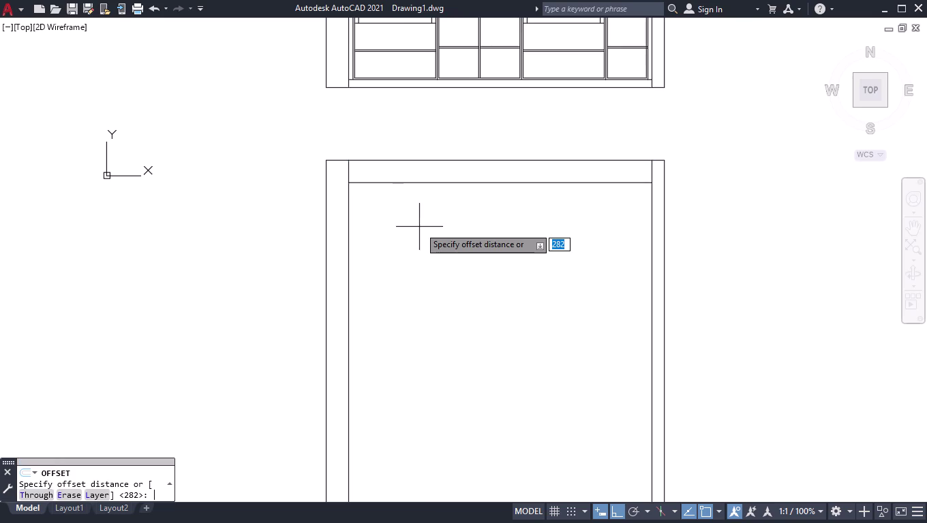
text(10)
text(60)
key(Return)
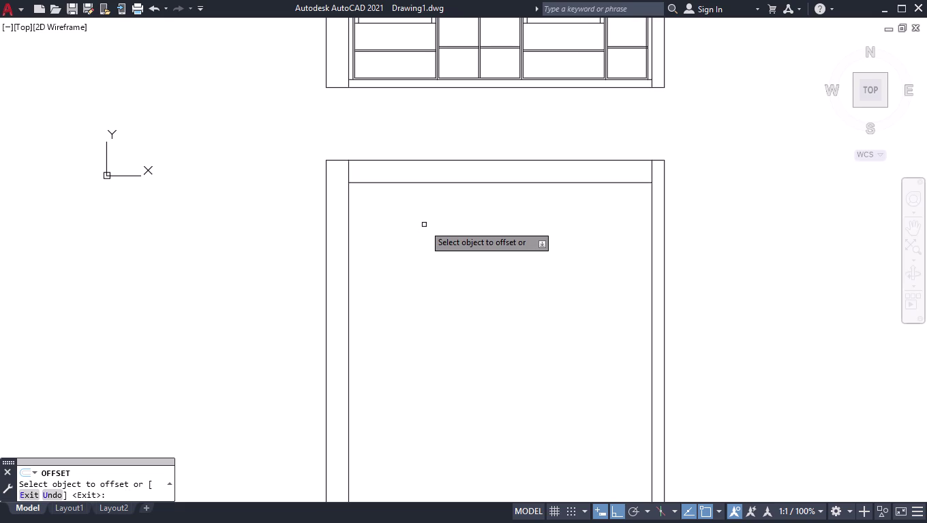
click(433, 183)
click(418, 330)
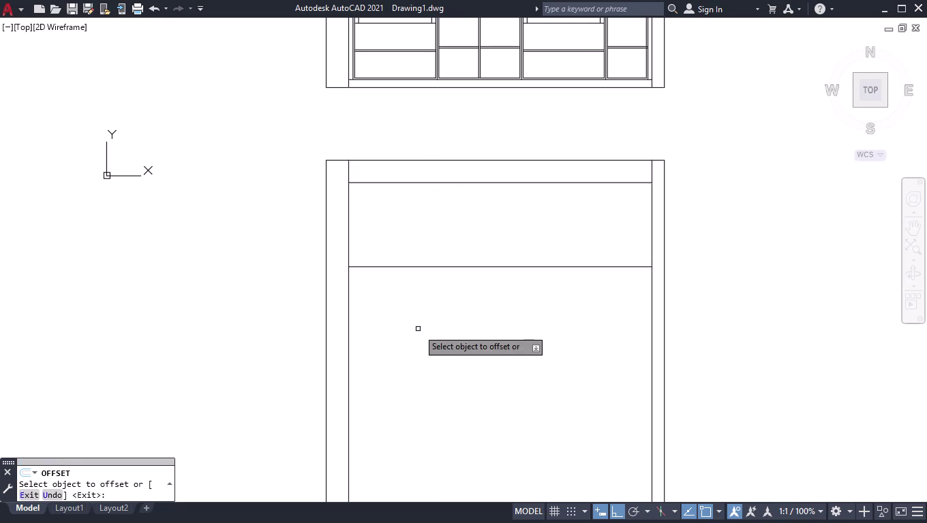
key(Return)
Extend the new horizontal line to both outer sides of the outline.
text(EX)
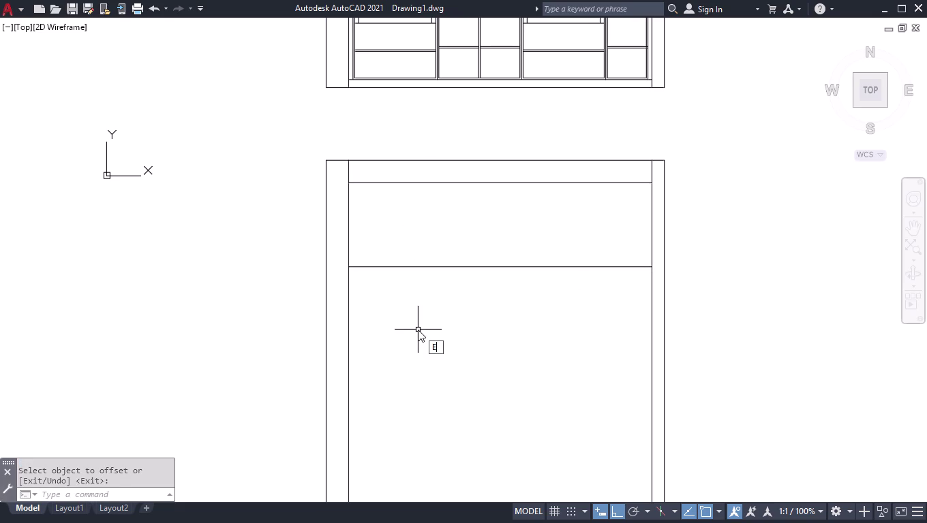
key(Return)
click(395, 268)
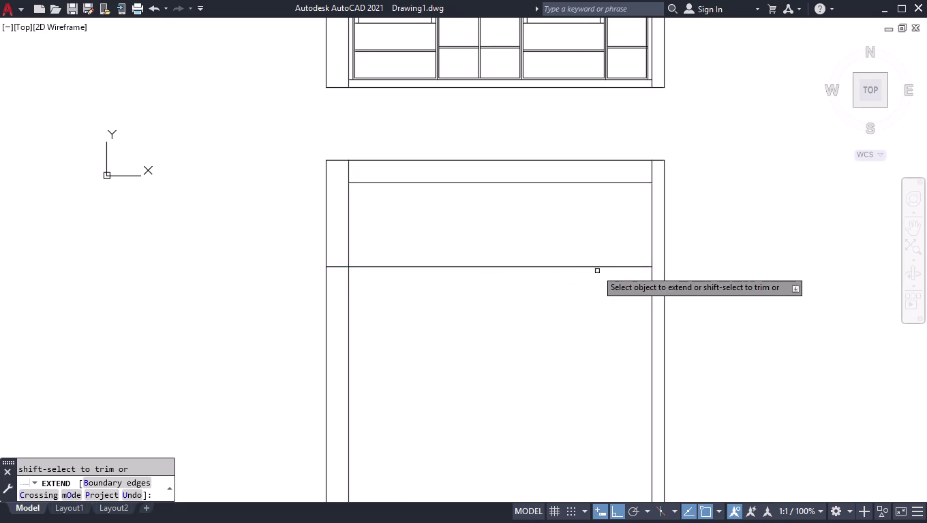
click(600, 266)
key(Return)
Trim away the frame below the new line and the leftover top-rail stubs.
text(TR)
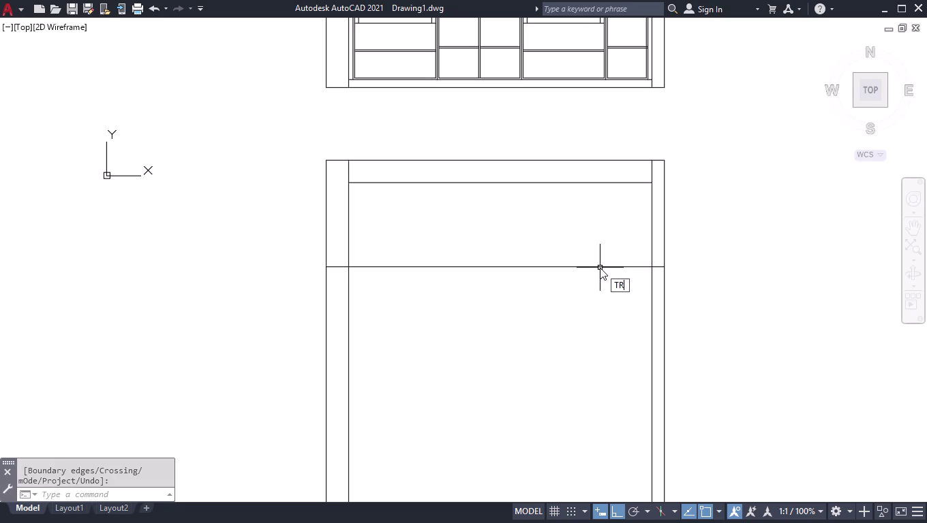
key(Return)
click(714, 323)
click(183, 371)
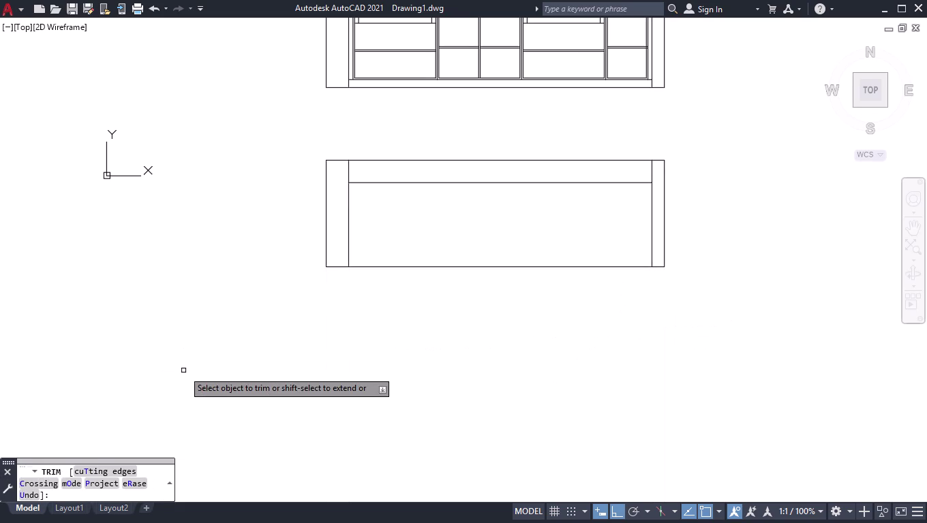
key(Return)
key(space)
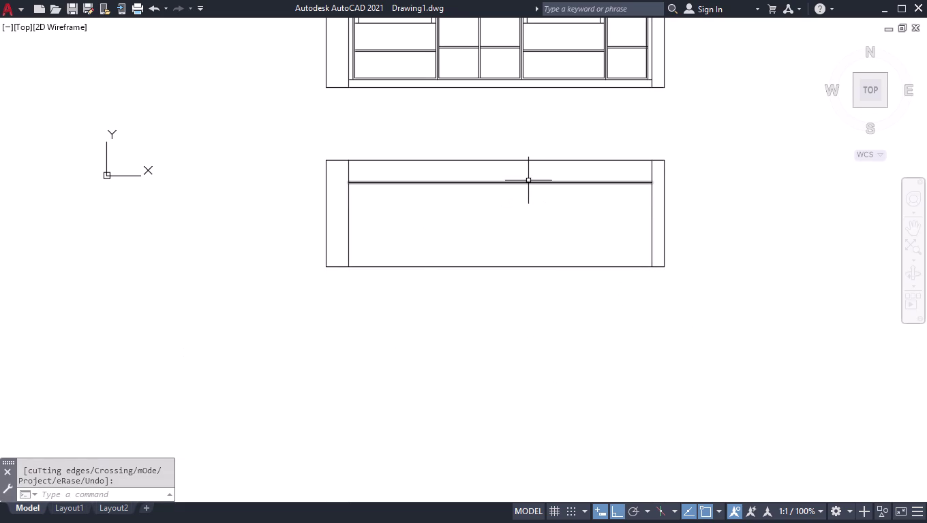
click(652, 173)
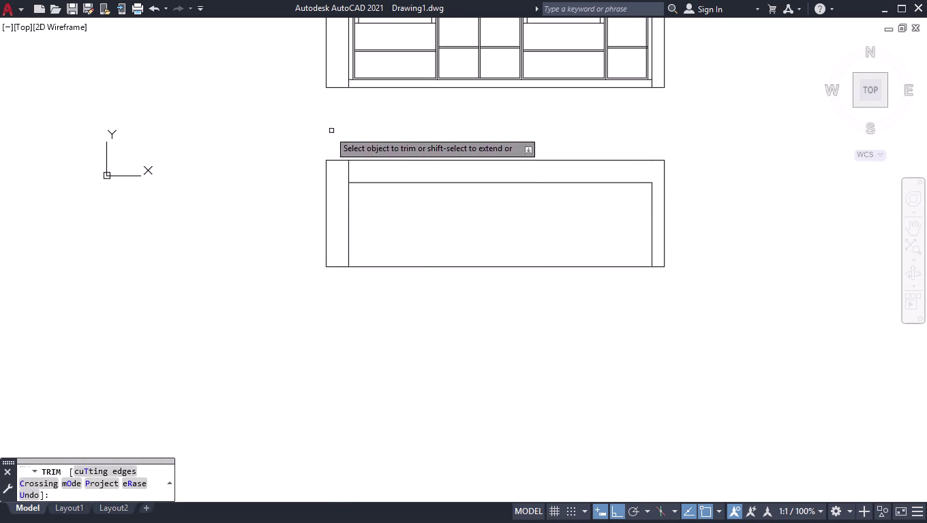
click(348, 172)
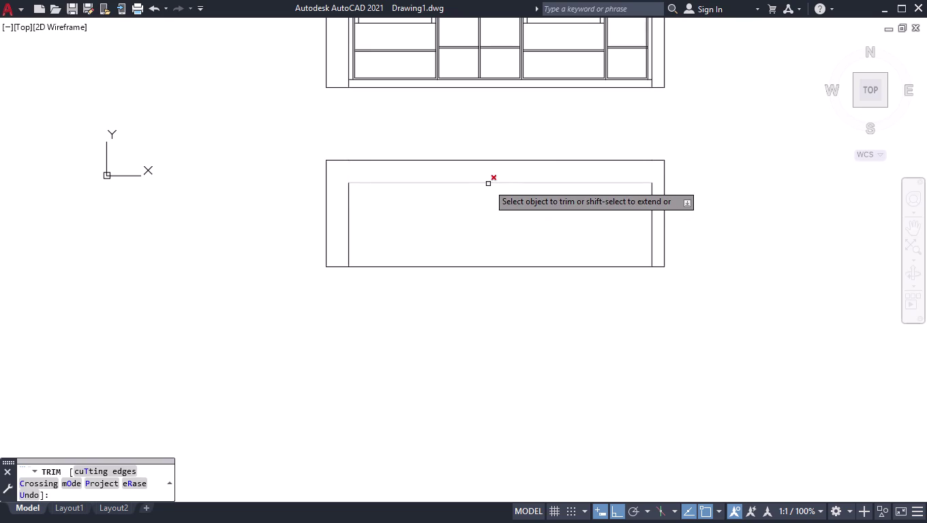
key(Return)
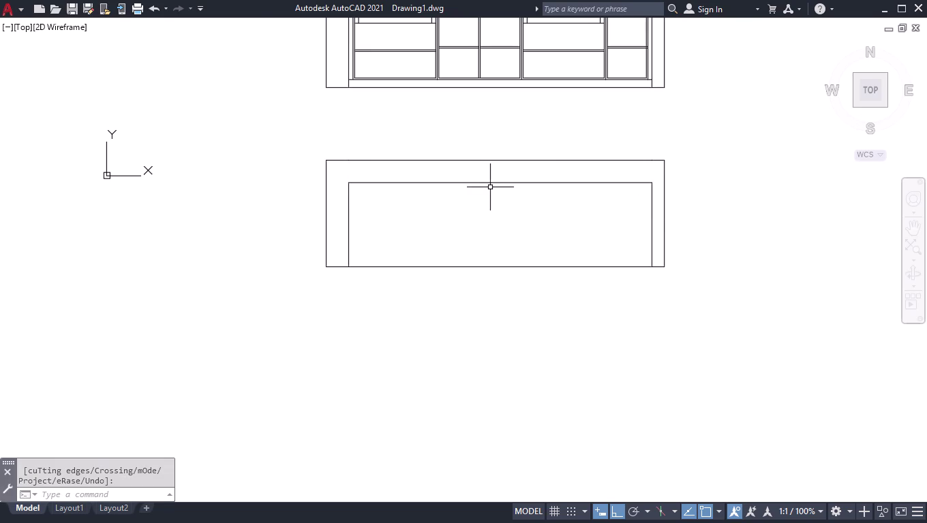
scroll(up, 3)
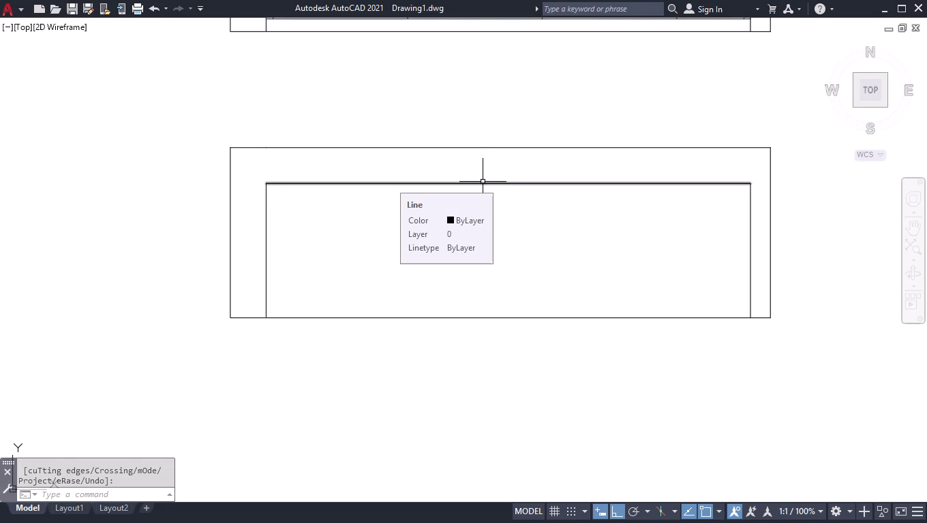
key(ctrl+0)
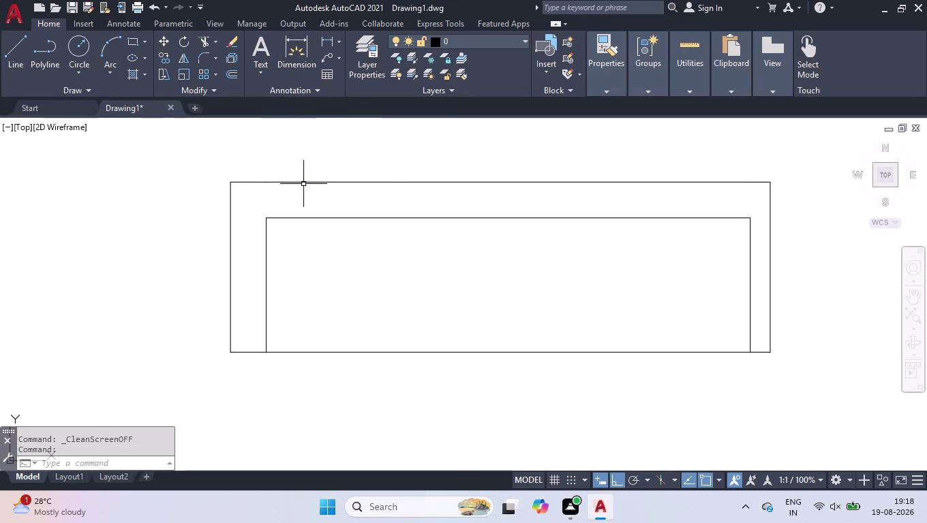
Start a hatch and set its pattern scale to 6.
click(137, 76)
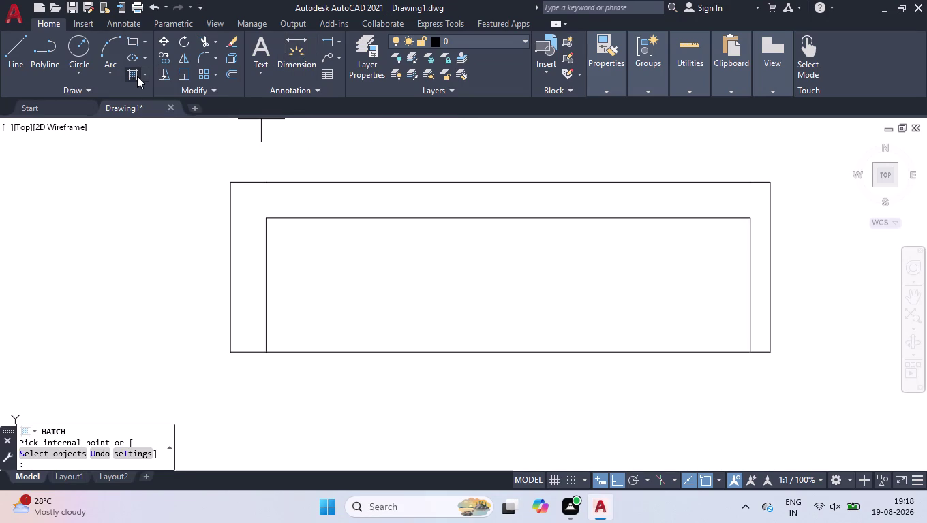
click(288, 51)
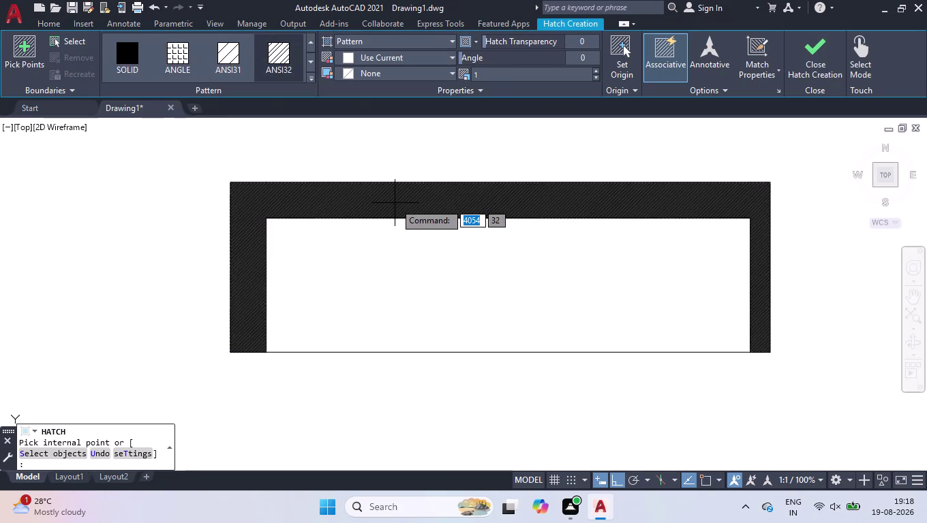
click(540, 77)
key(6)
key(Return)
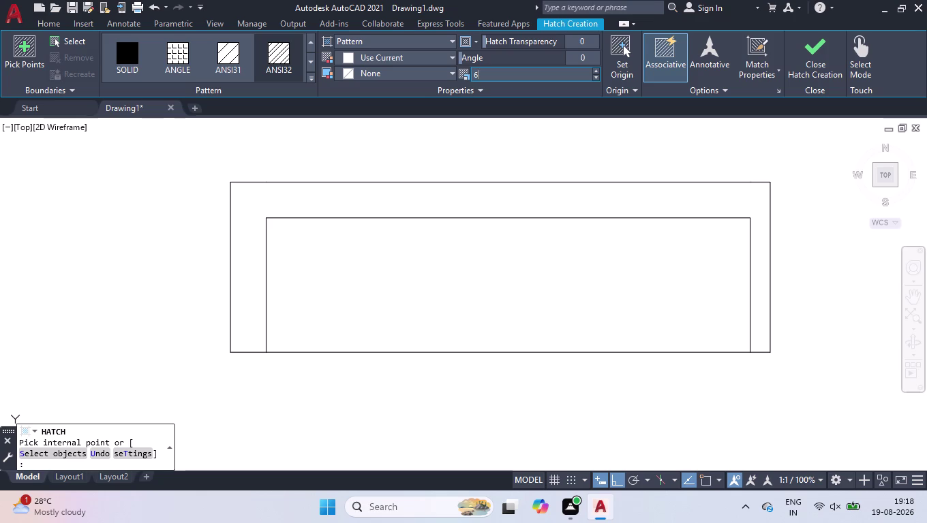
Hatch the lower shutter frame and the upper elevation's left and right side panels.
click(466, 200)
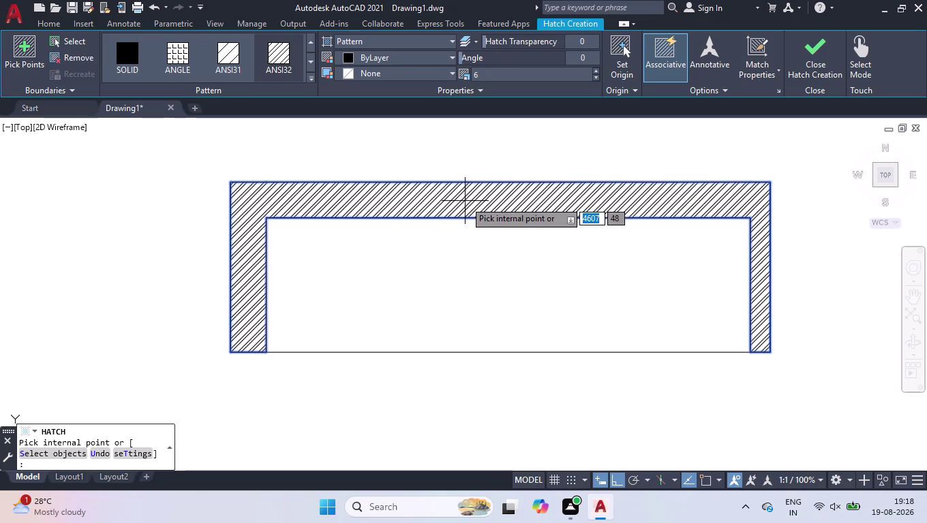
scroll(down, 3)
scroll(down, 3)
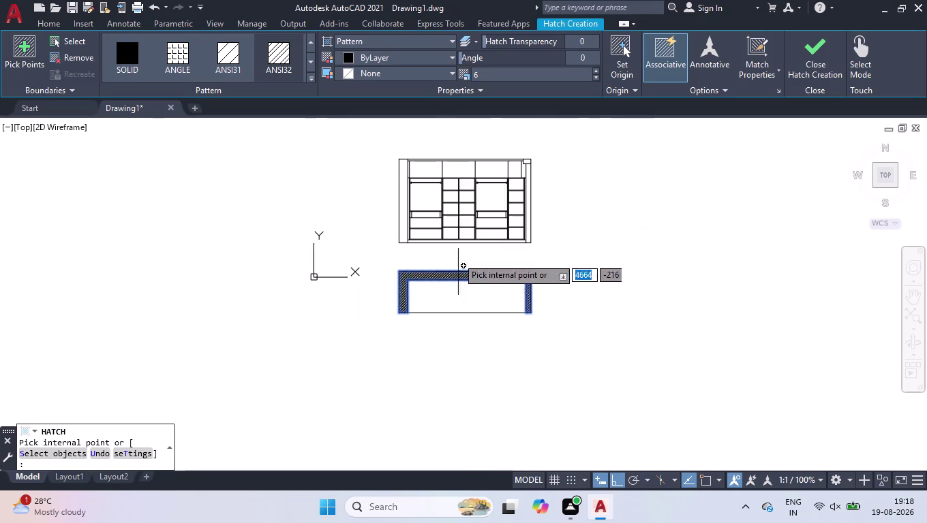
scroll(up, 3)
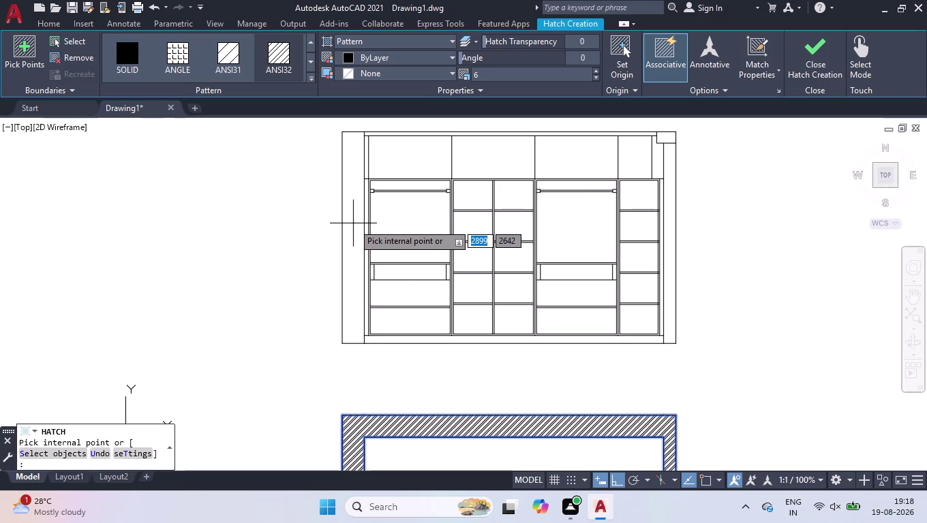
click(353, 223)
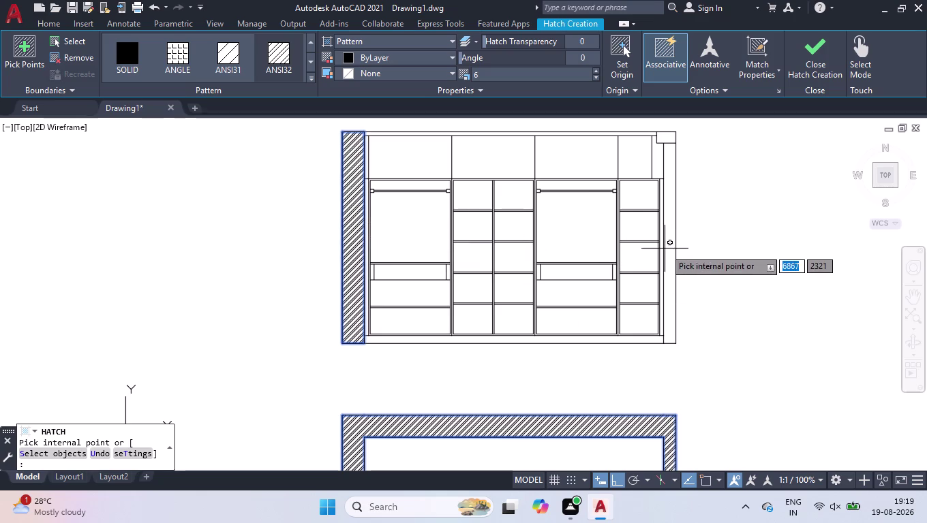
click(666, 246)
key(Return)
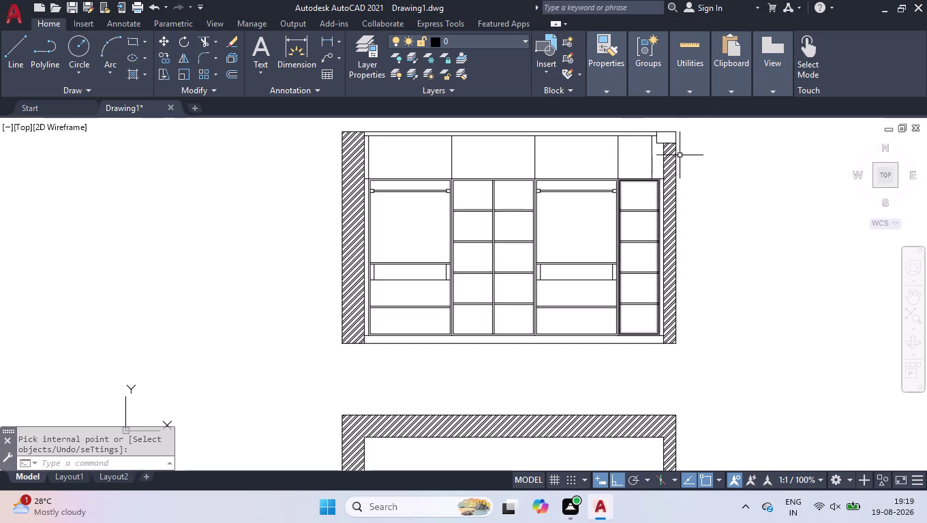
Fill the top-right corner block with an AR-CONC concrete hatch at scale 1.
scroll(up, 3)
scroll(up, 3)
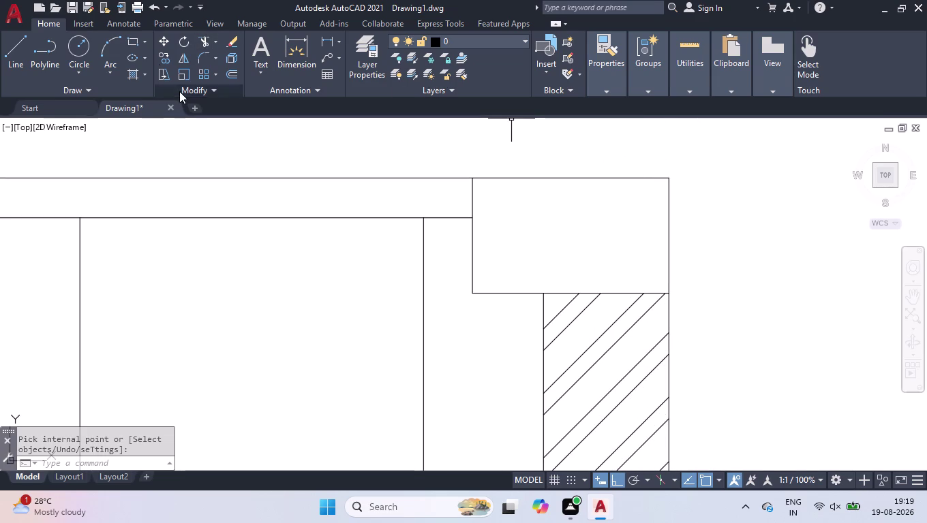
click(126, 73)
scroll(down, 3)
scroll(down, 3)
click(276, 63)
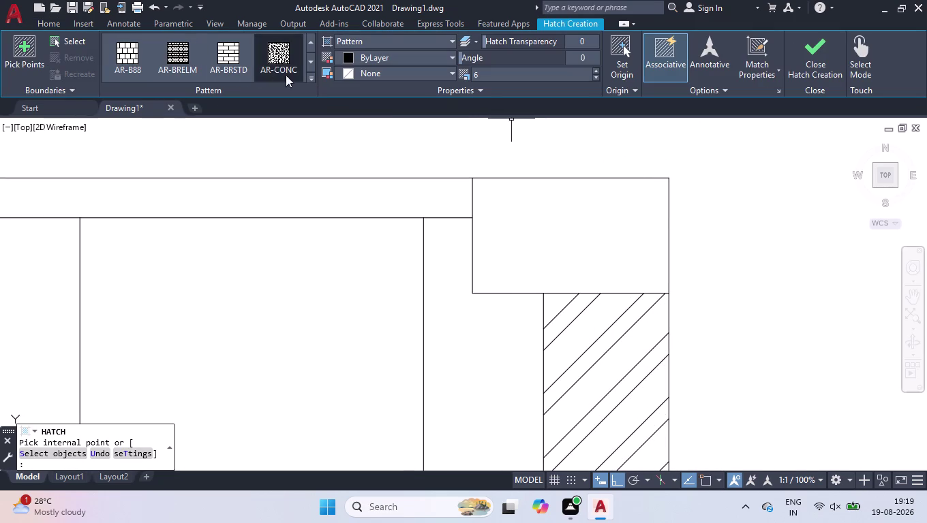
click(486, 72)
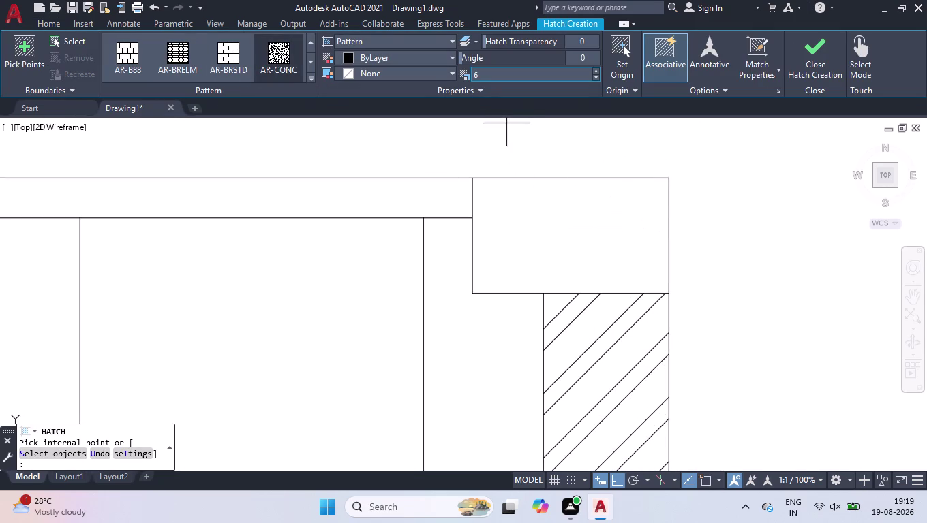
key(0)
key(Return)
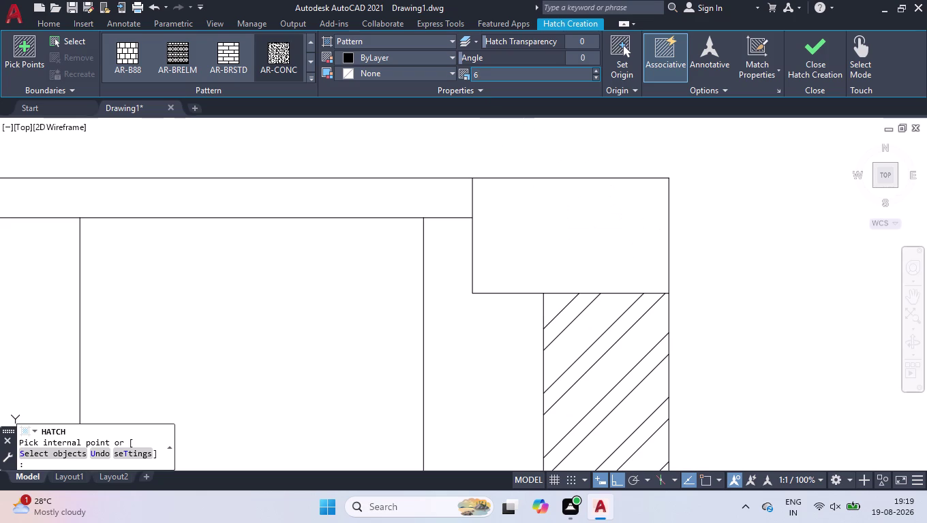
click(493, 75)
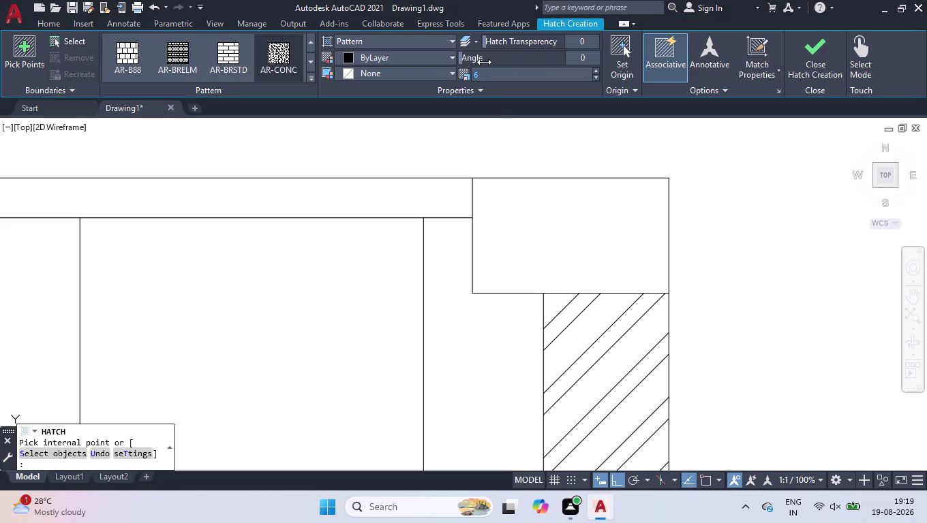
key(1)
key(Return)
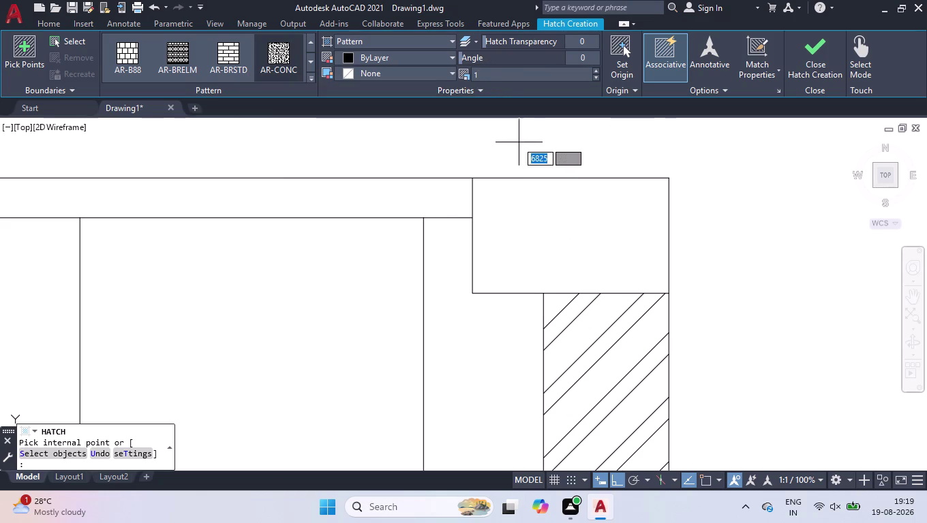
key(Return)
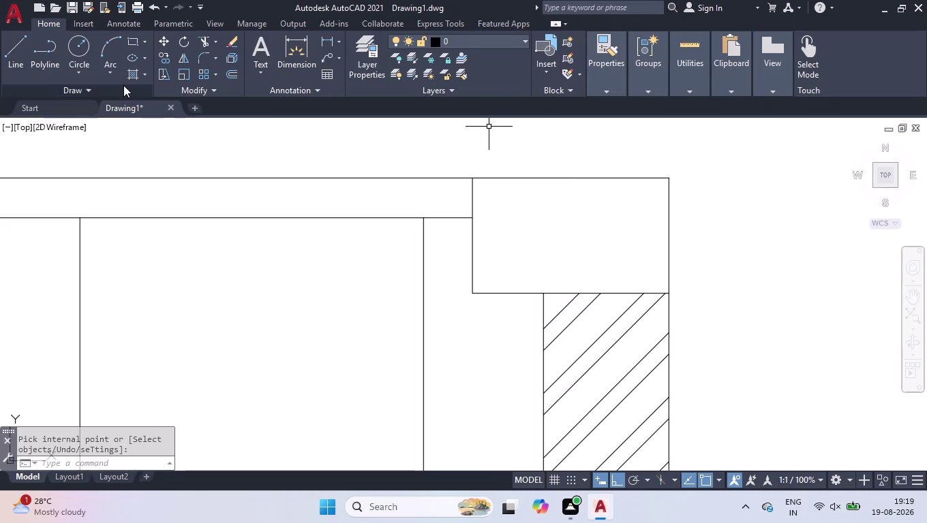
click(128, 78)
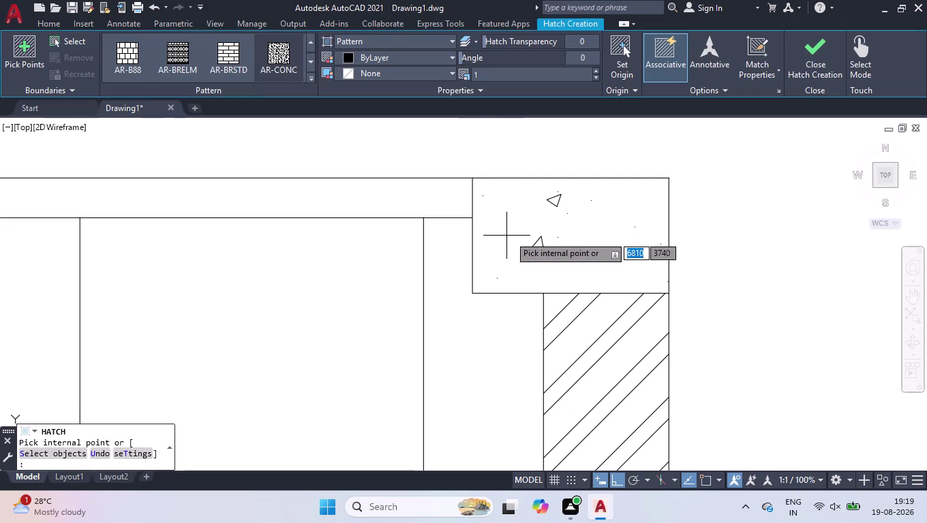
click(521, 233)
key(Return)
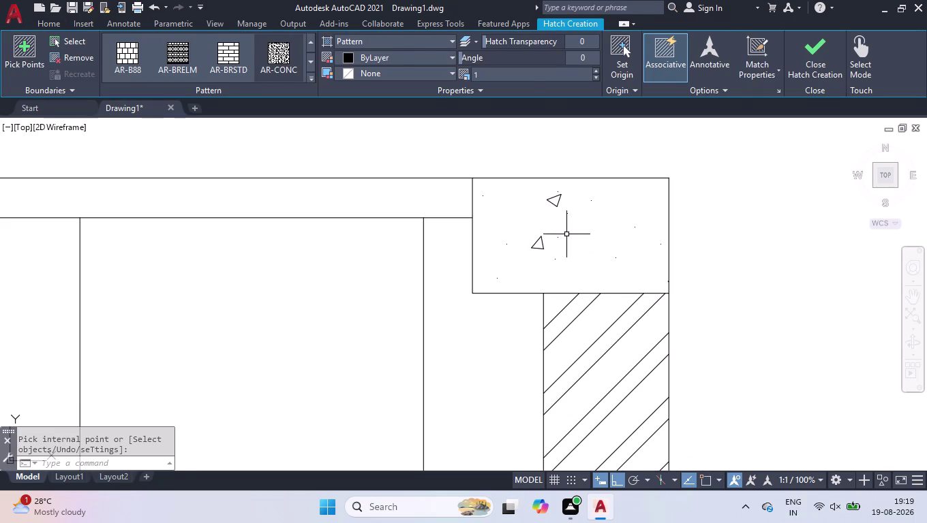
Reduce the concrete hatch scale to 0.5 in Properties and close the Hatch Editor.
click(553, 226)
click(494, 260)
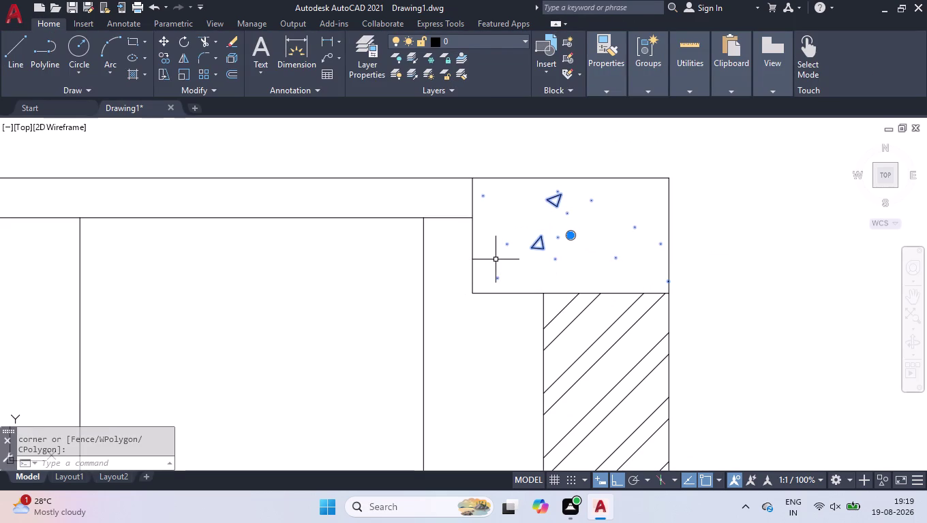
key(ctrl+1)
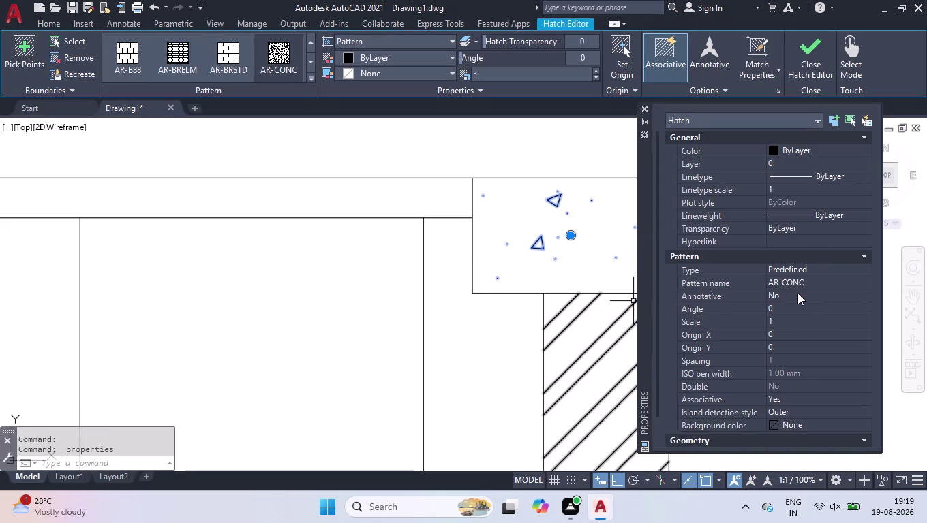
click(796, 323)
text(0)
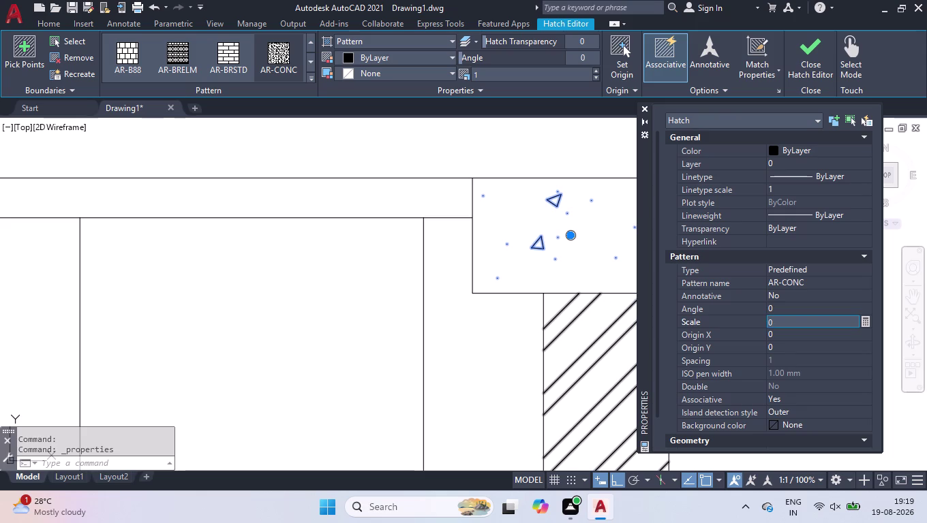
text(.5)
key(Return)
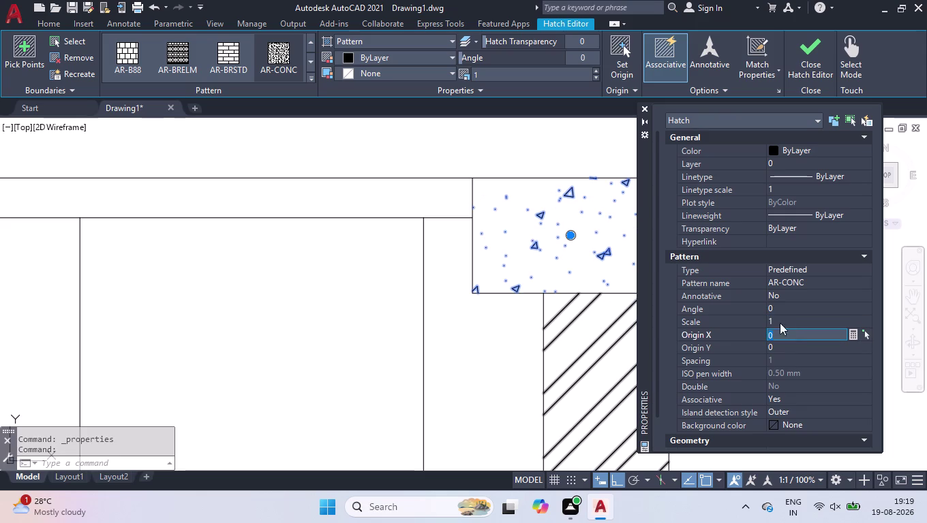
click(640, 108)
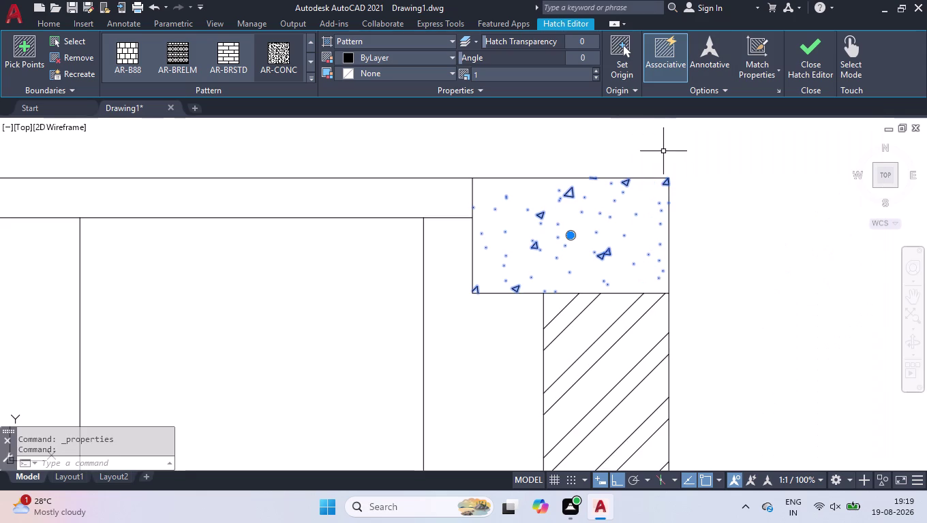
click(714, 146)
click(570, 244)
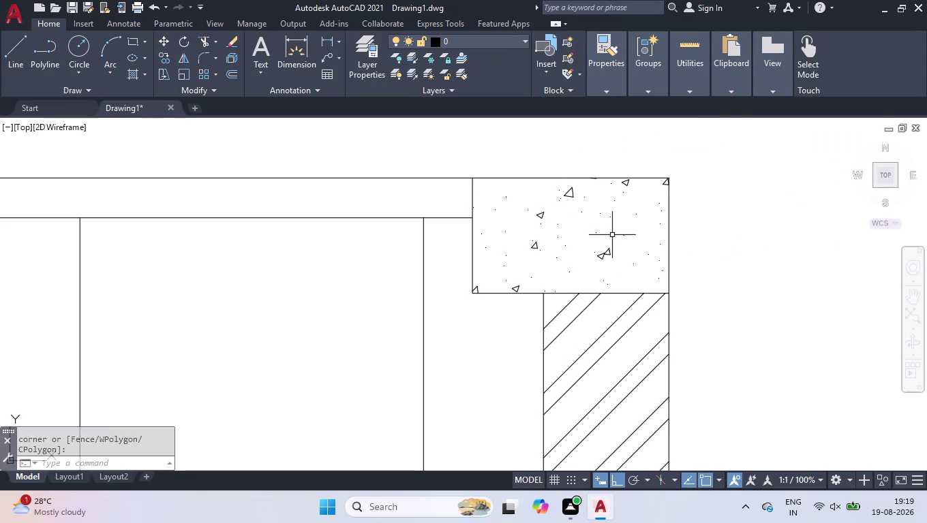
scroll(down, 3)
scroll(down, 3)
scroll(up, 3)
scroll(down, 3)
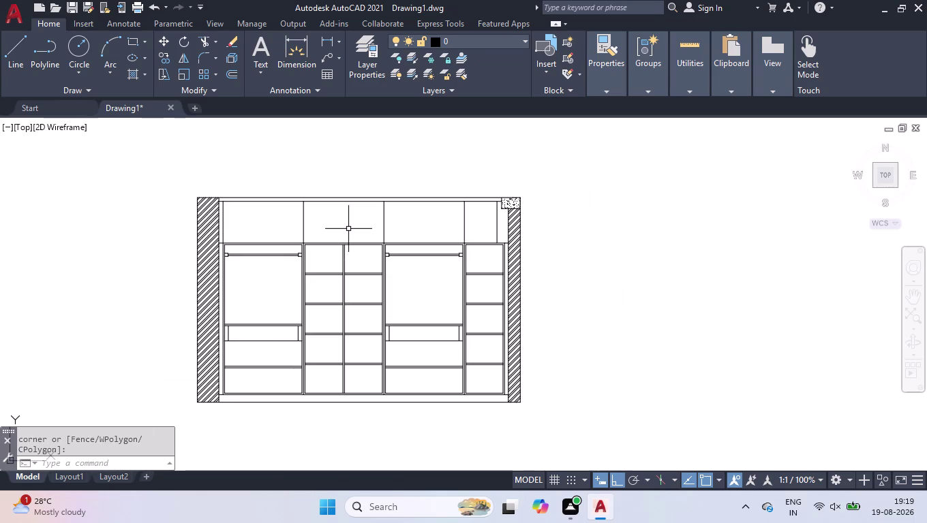
Window-select the wardrobe's middle and right-hand compartment lines.
scroll(up, 3)
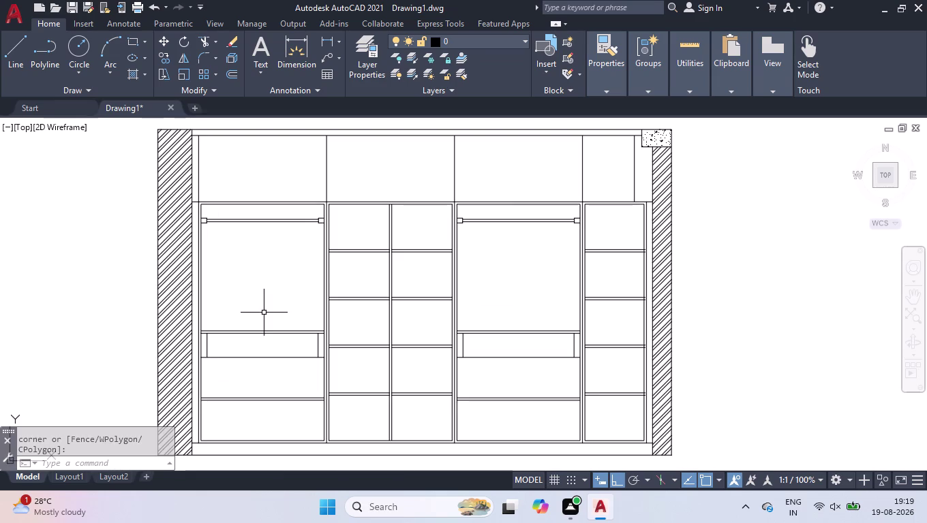
click(558, 114)
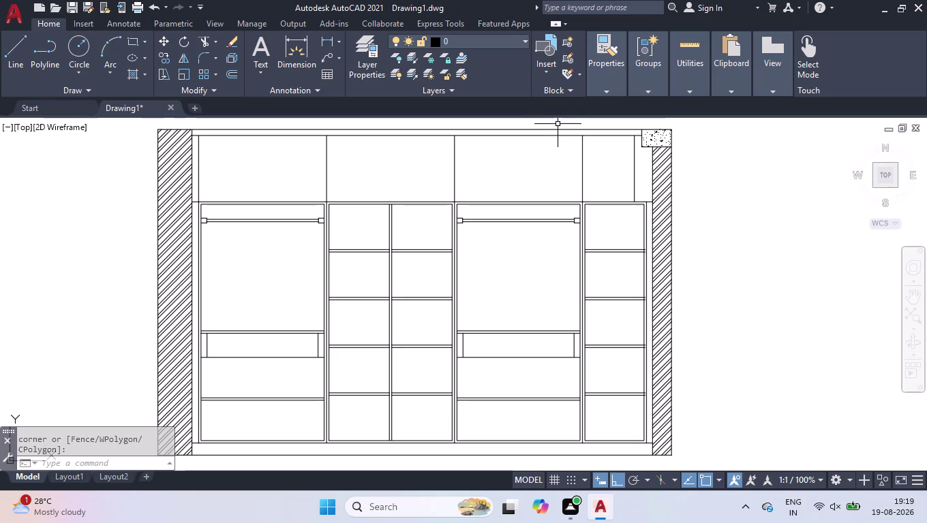
click(557, 124)
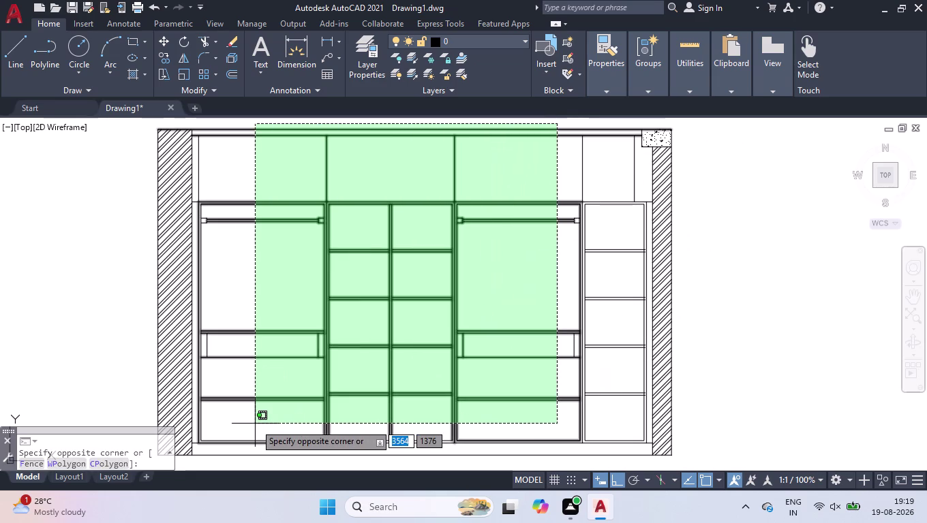
click(240, 461)
click(643, 171)
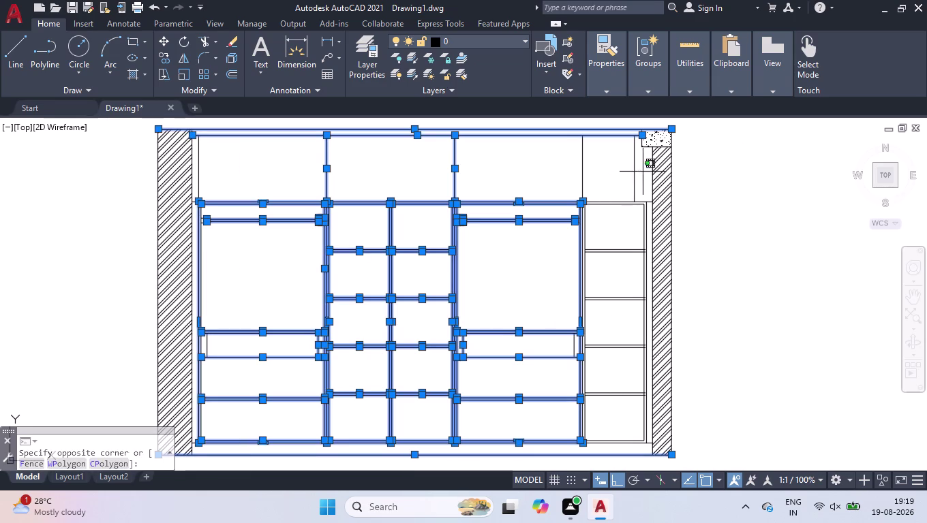
click(563, 457)
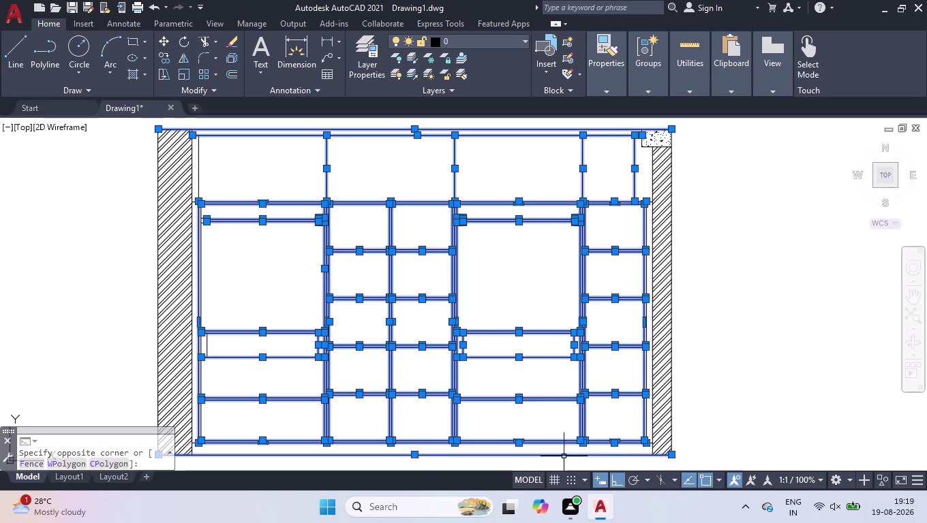
Add the missed top-right and bottom edge lines, then show the selection's properties with Ctrl+1.
scroll(up, 3)
scroll(up, 3)
click(633, 199)
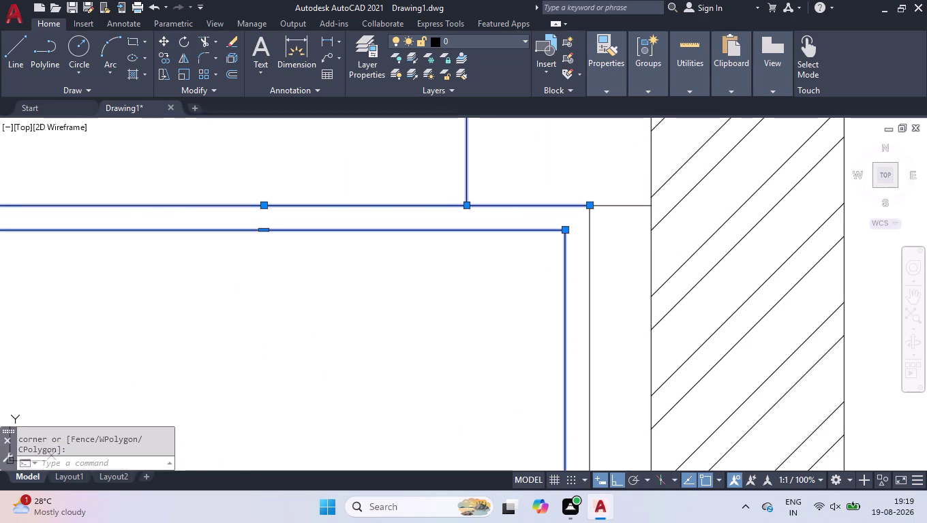
click(616, 225)
drag(614, 235, 603, 251)
click(550, 311)
scroll(down, 3)
scroll(down, 3)
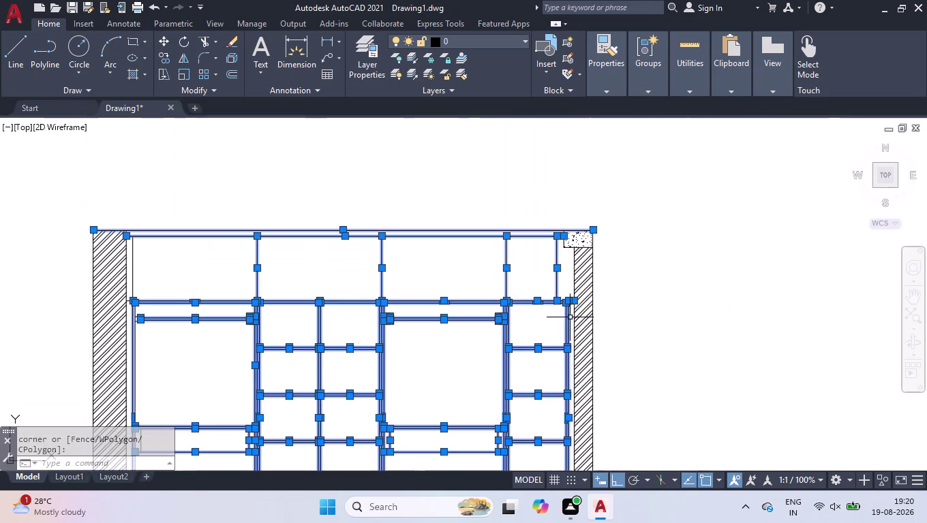
scroll(down, 3)
scroll(up, 3)
scroll(up, 3)
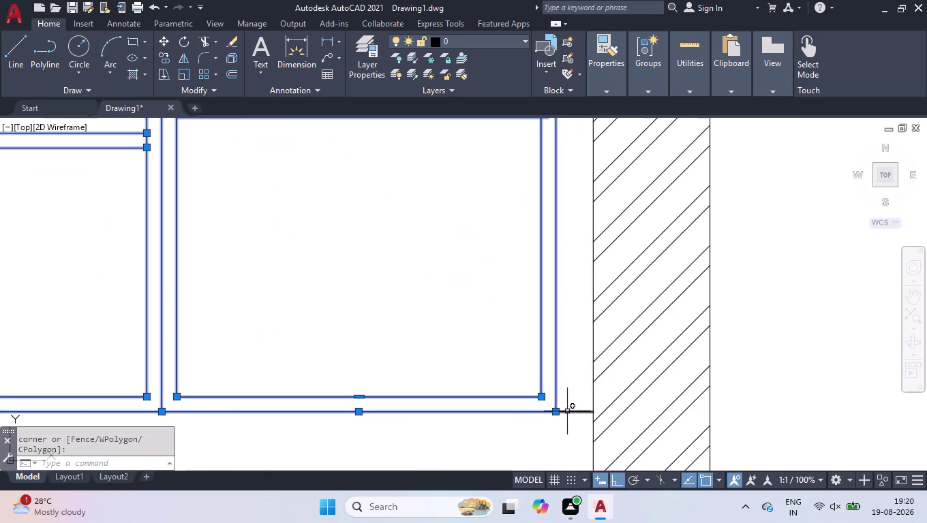
scroll(up, 3)
click(612, 351)
click(584, 417)
scroll(down, 3)
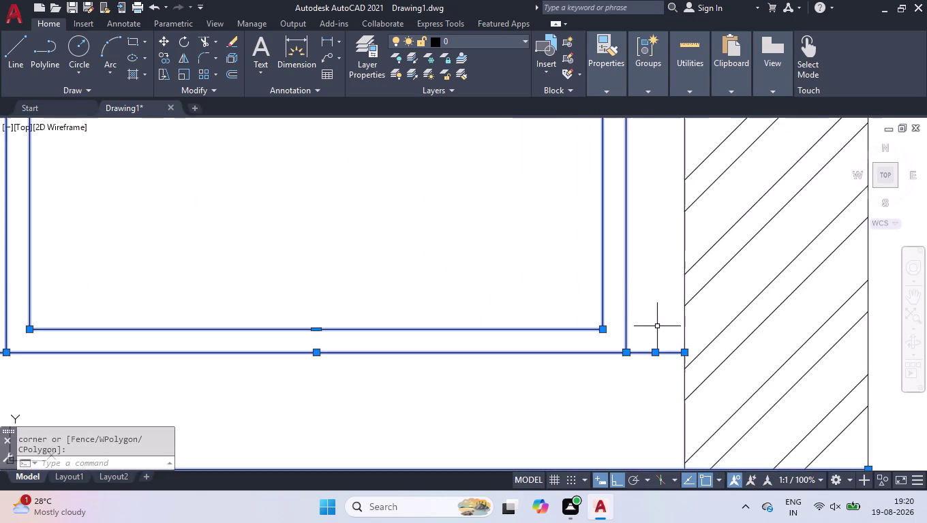
scroll(down, 3)
scroll(down, 3)
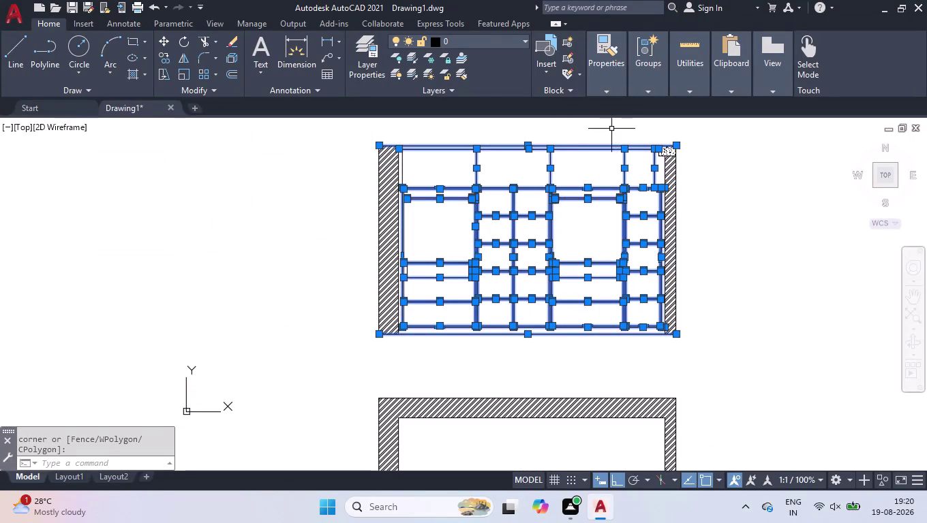
scroll(up, 3)
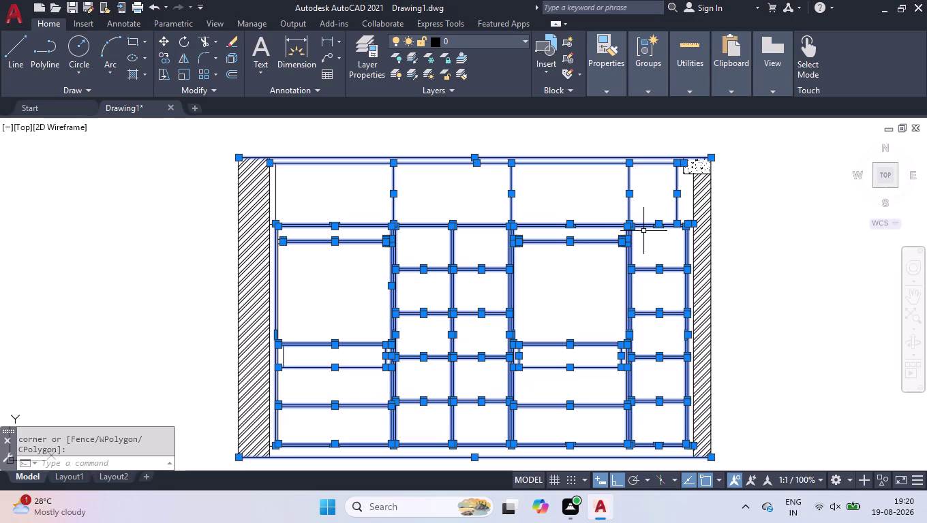
key(ctrl+1)
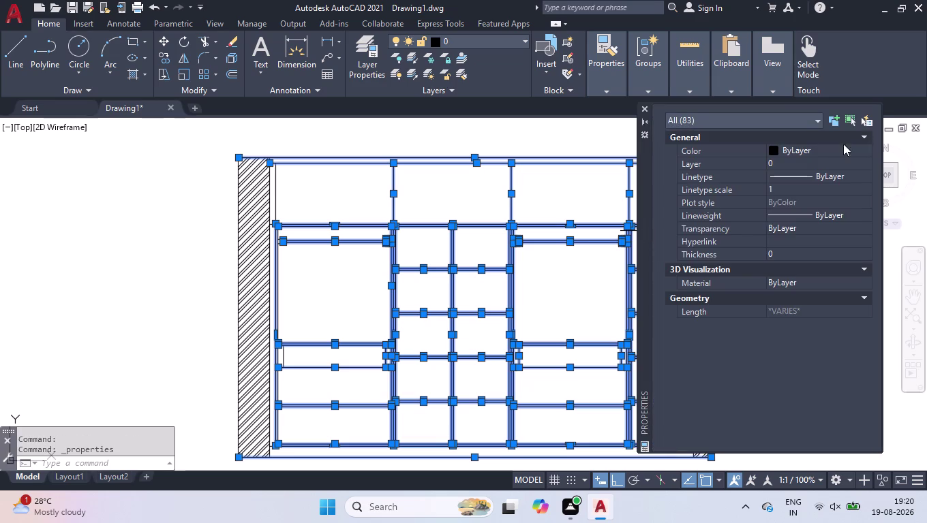
Change the selected interior lines' colour to index colour 30 and deselect them.
click(835, 152)
click(842, 152)
click(819, 273)
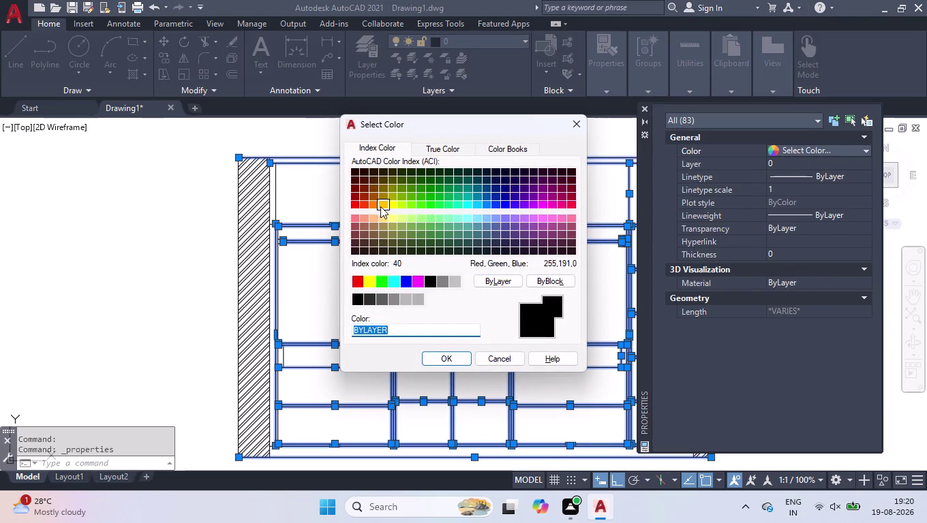
click(372, 207)
click(433, 356)
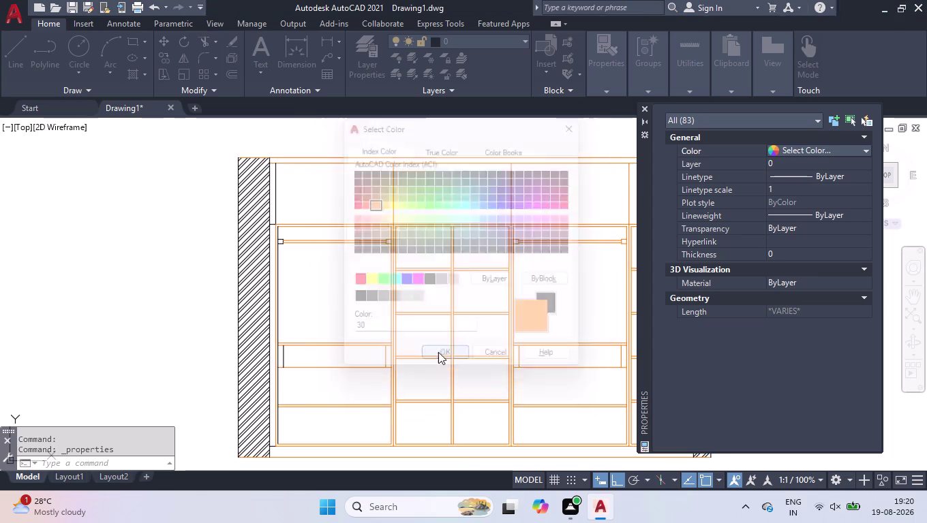
click(644, 107)
scroll(down, 3)
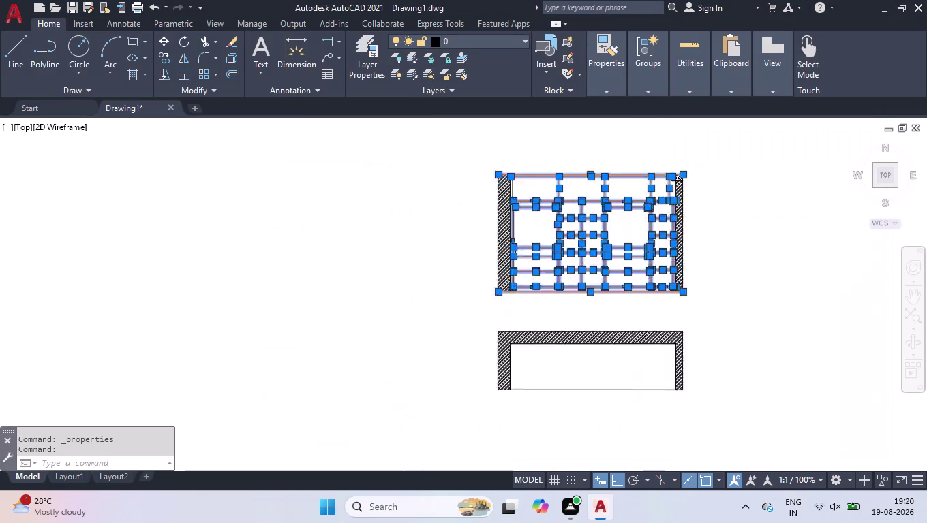
click(719, 162)
click(505, 266)
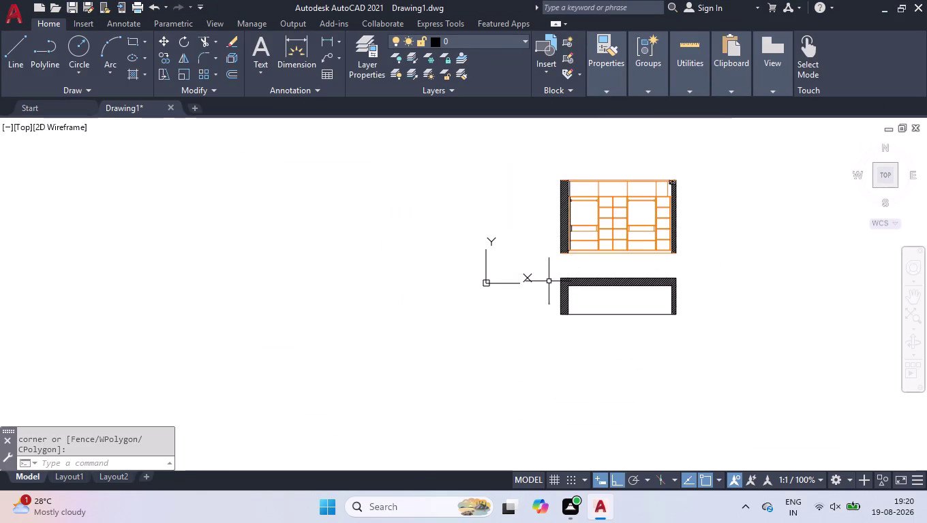
scroll(up, 3)
scroll(up, 3)
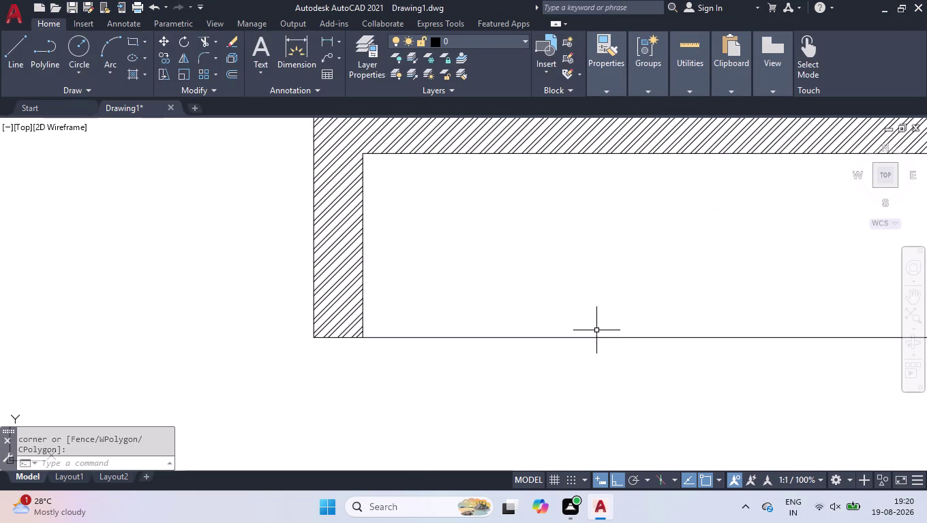
scroll(down, 3)
scroll(down, 3)
scroll(up, 3)
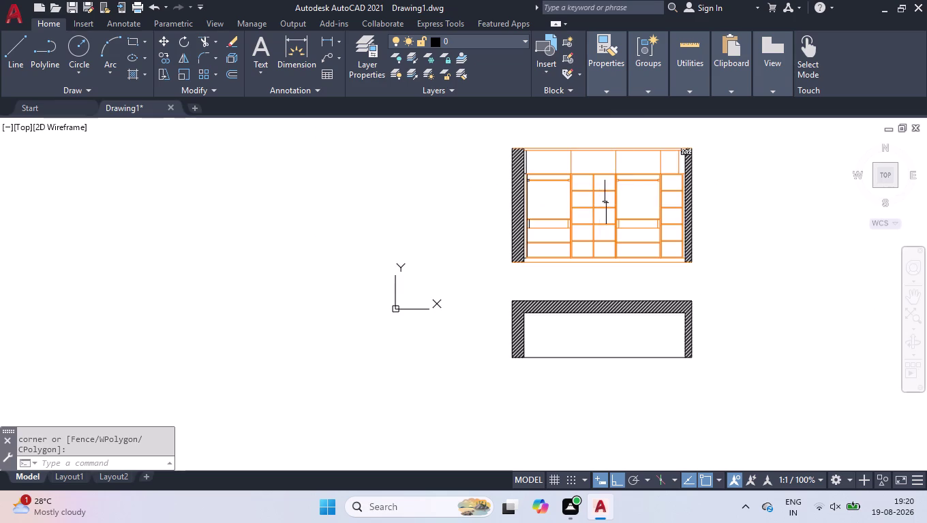
scroll(up, 3)
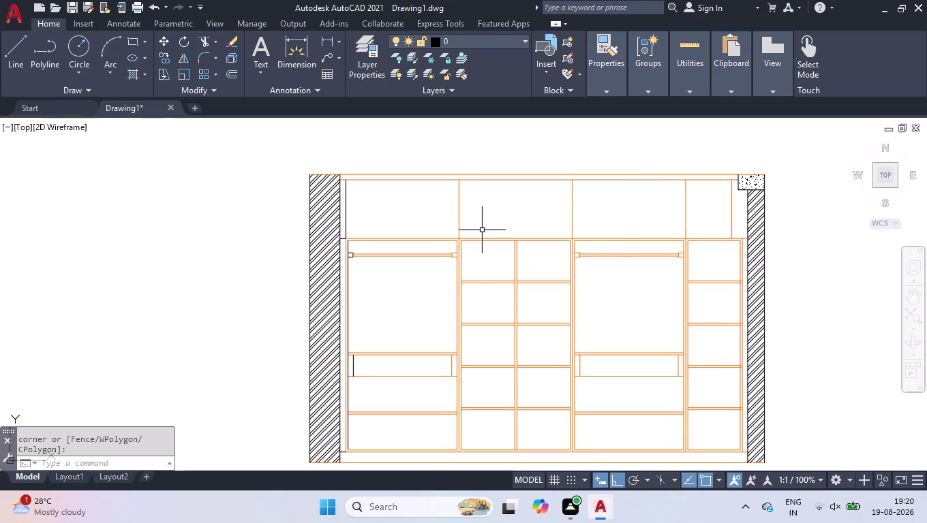
Draw a vertical line from the top compartment's midpoint down to its bottom edge.
key(l)
key(Return)
text(M2)
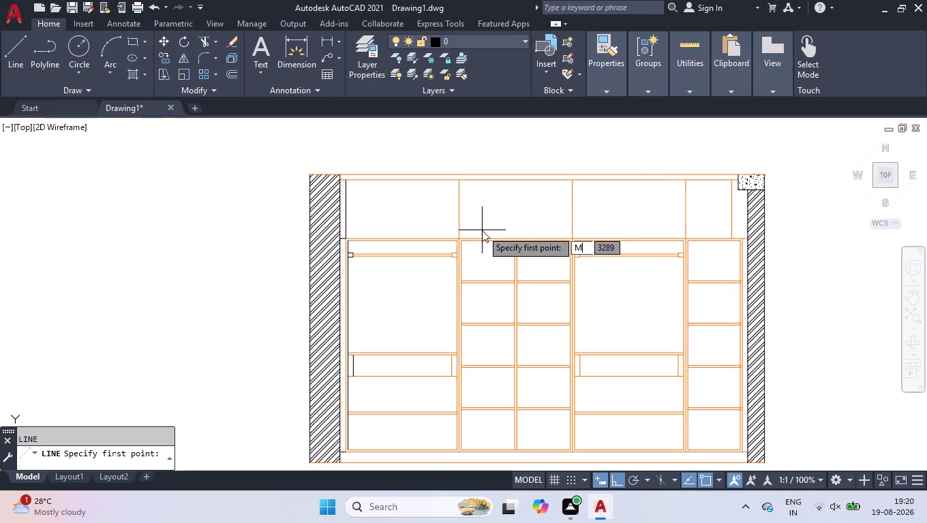
text(P)
key(Return)
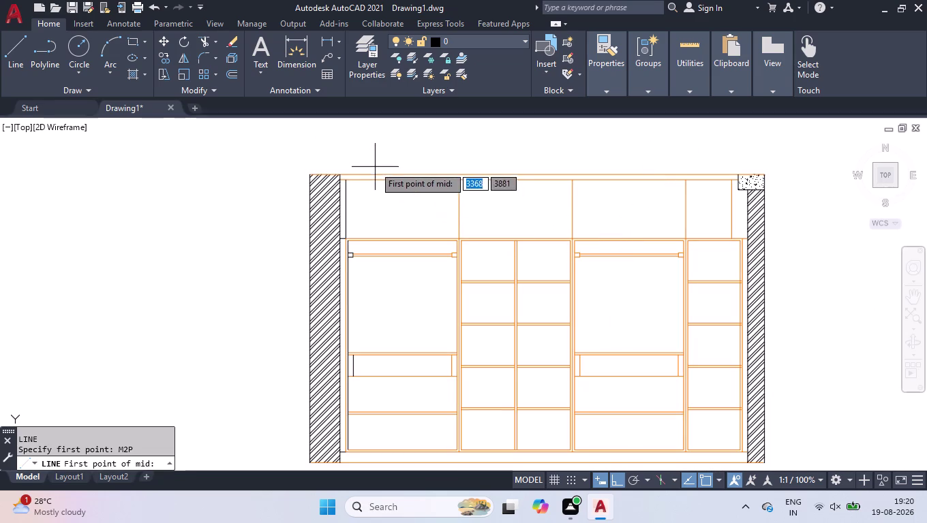
scroll(up, 3)
click(324, 170)
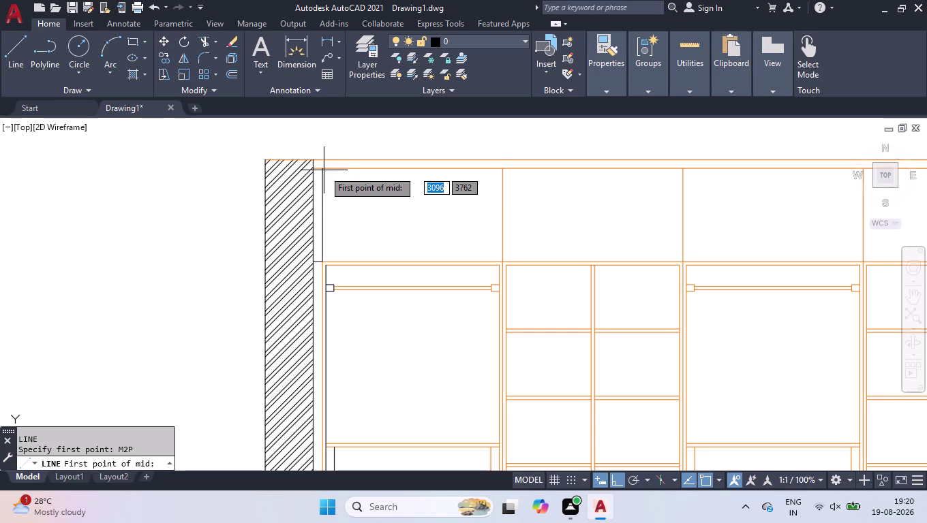
click(501, 170)
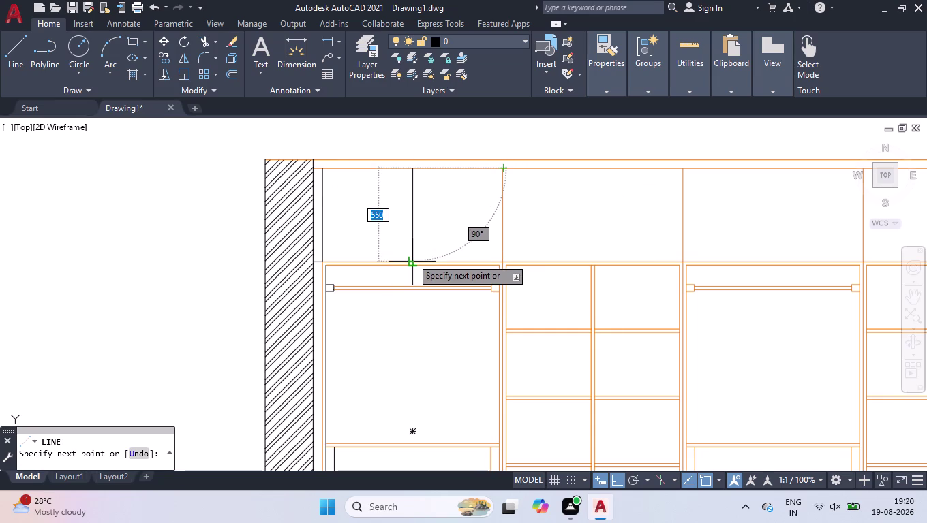
click(411, 258)
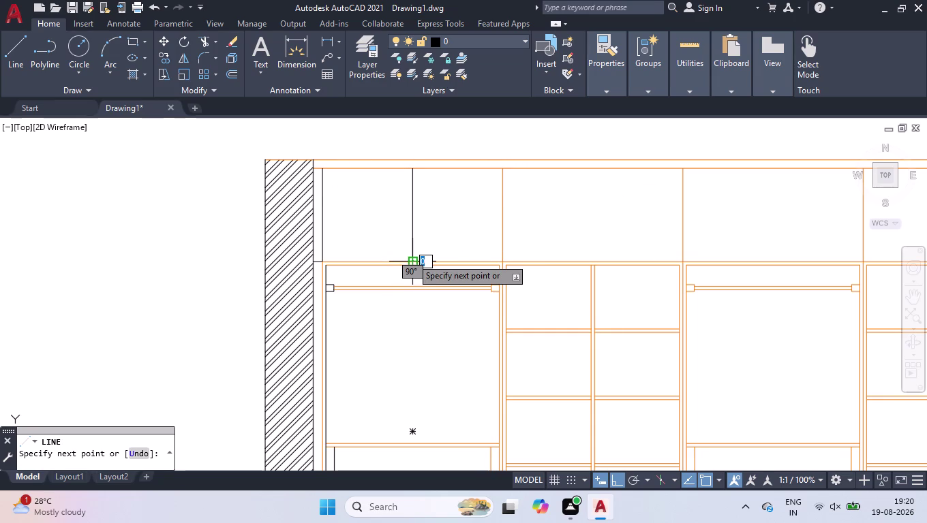
key(space)
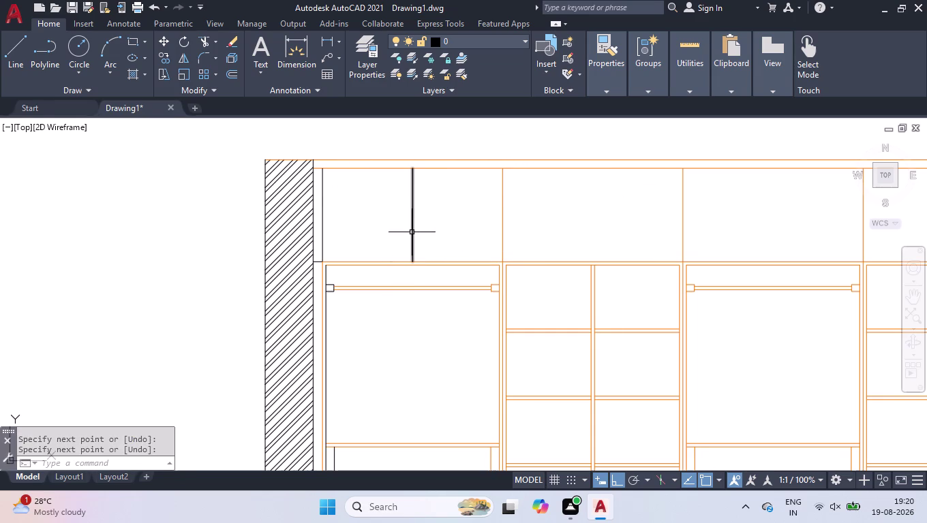
Offset the loft divider line 1060 to the right twice.
click(412, 232)
text(OF)
key(f)
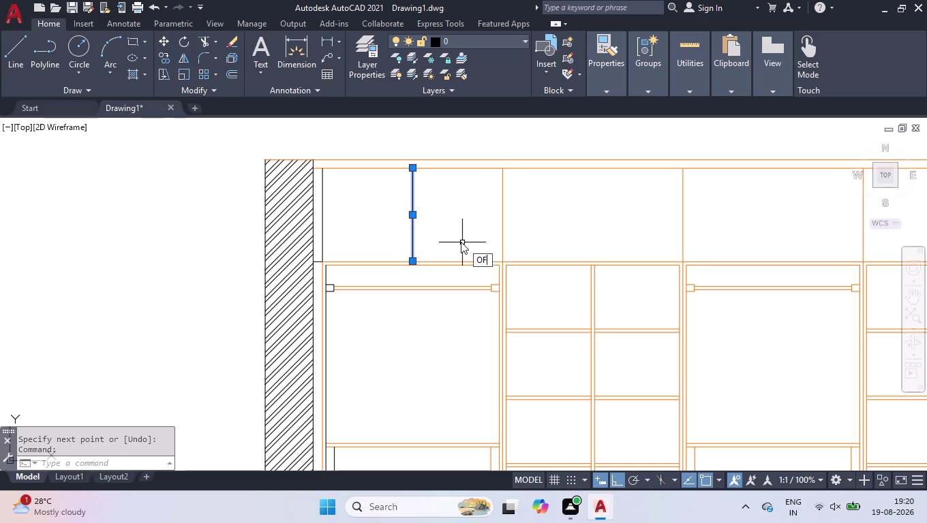
key(Return)
text(106)
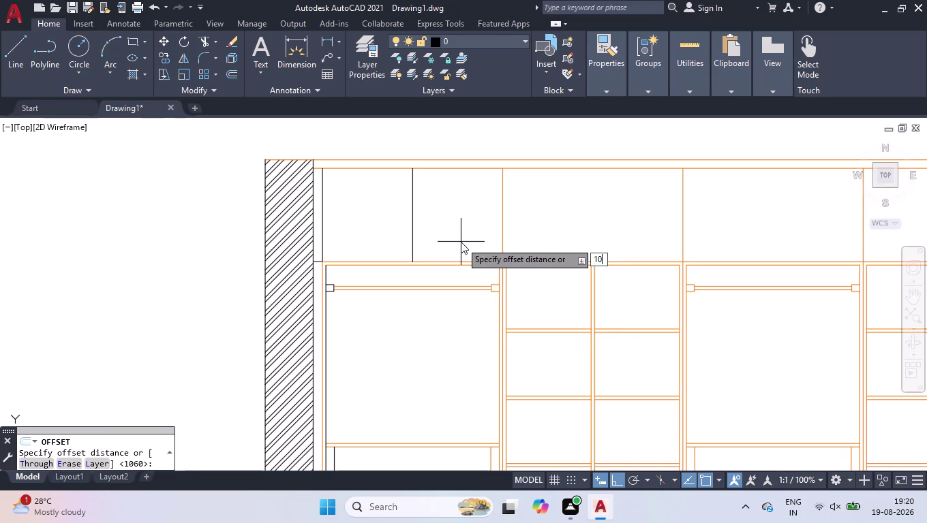
text(0)
key(Return)
click(460, 239)
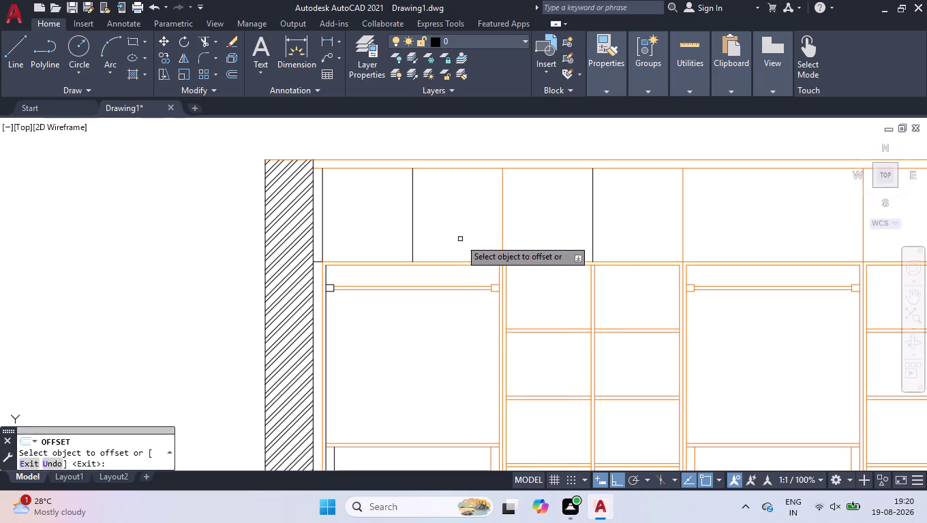
click(593, 229)
click(710, 250)
scroll(down, 3)
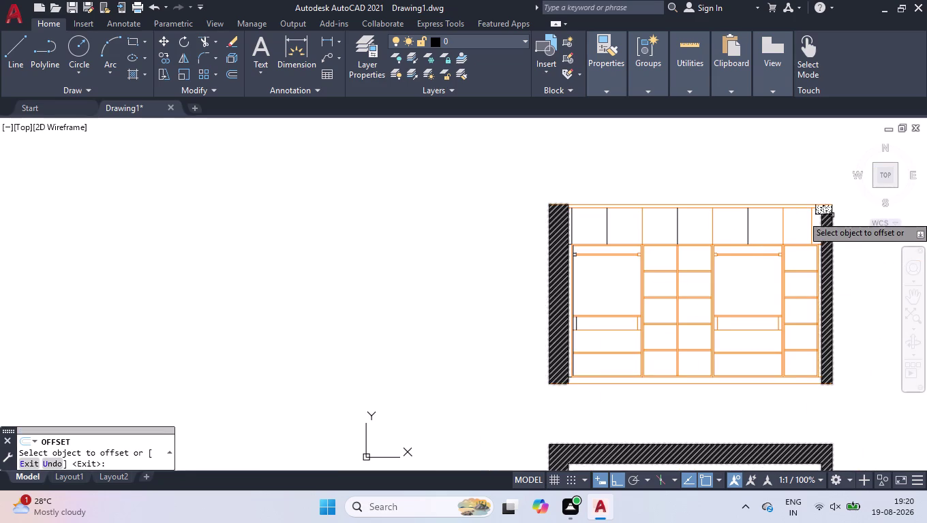
End the offset and select the loft and lower left edge lines.
key(Return)
scroll(up, 3)
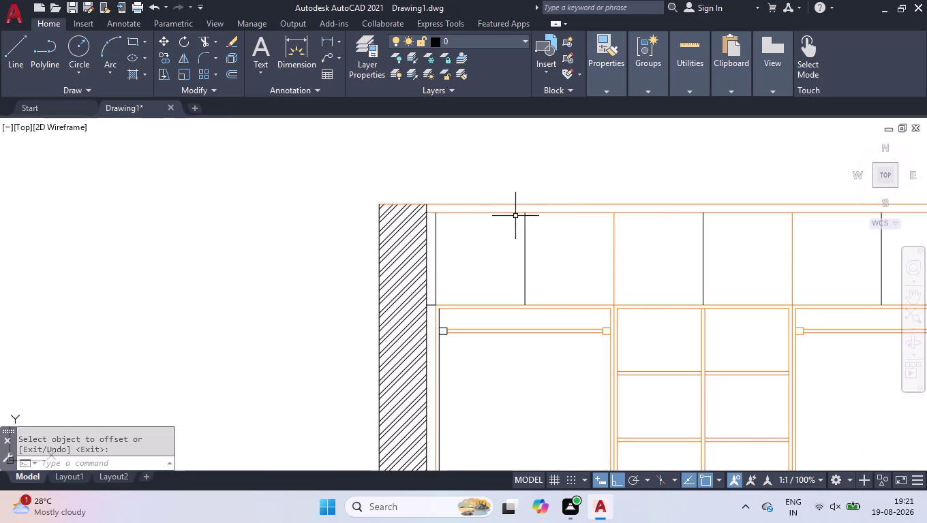
click(434, 260)
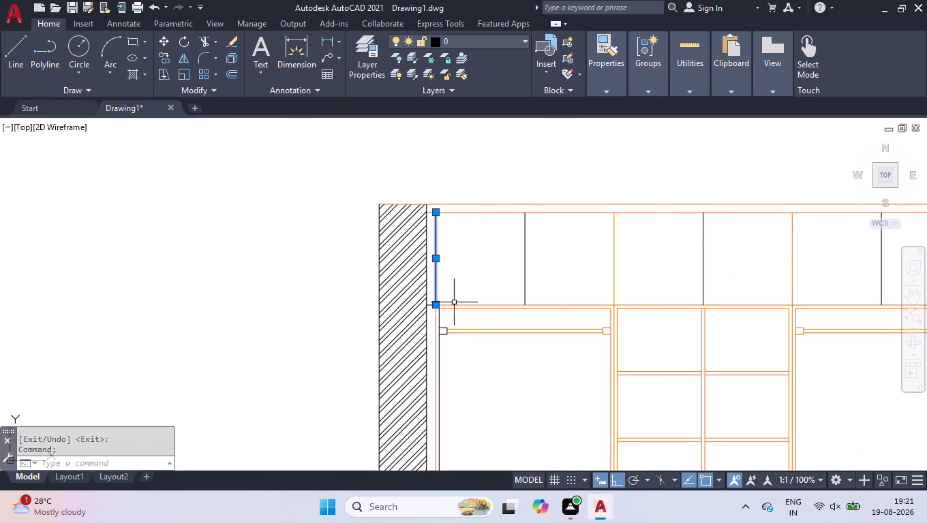
click(439, 367)
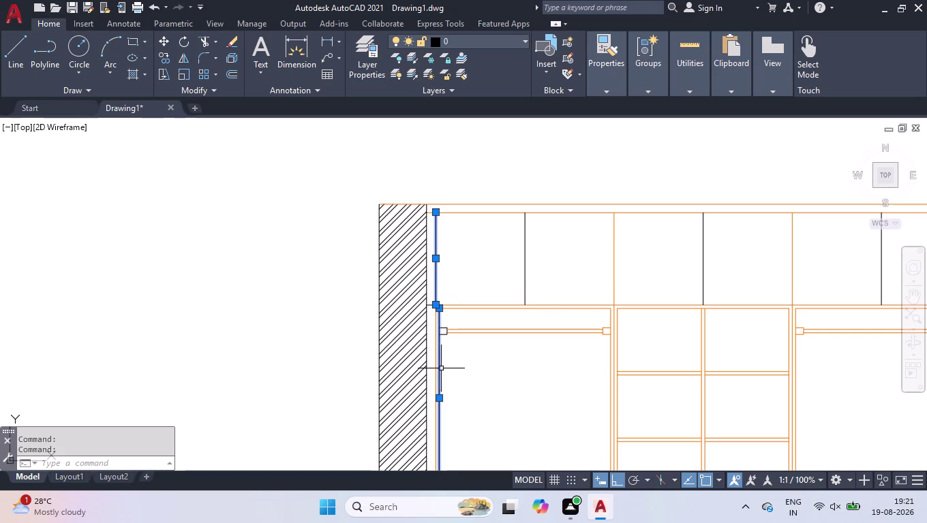
key(ctrl+1)
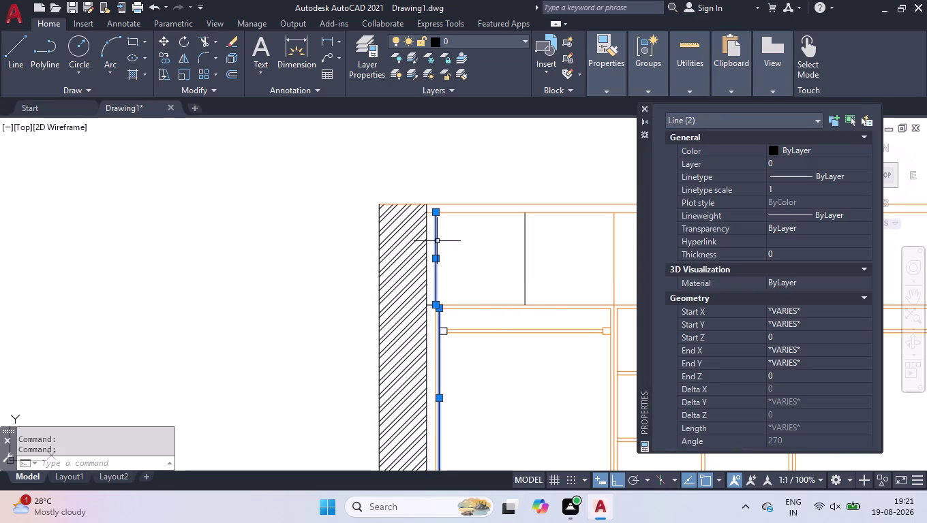
Add the shutter's bottom line and set all three lines to Color 30.
scroll(down, 3)
scroll(up, 3)
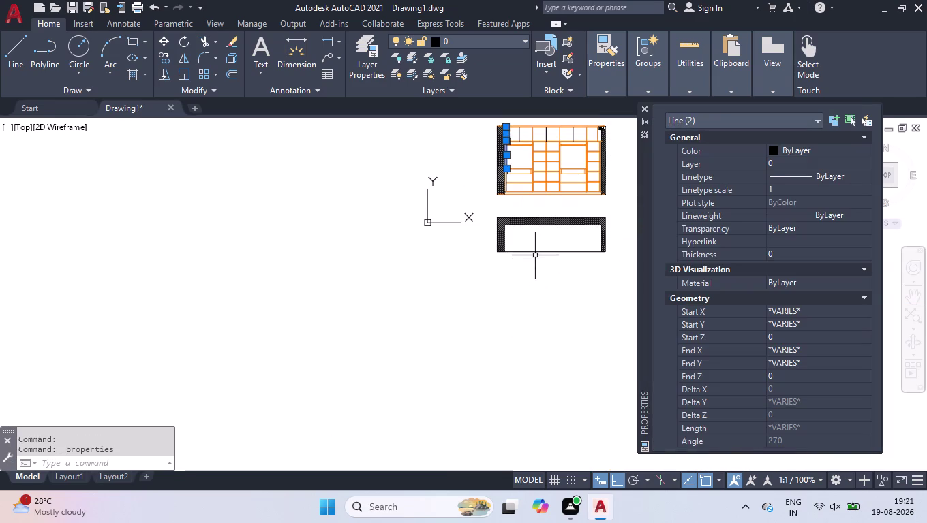
click(537, 252)
click(785, 151)
click(790, 150)
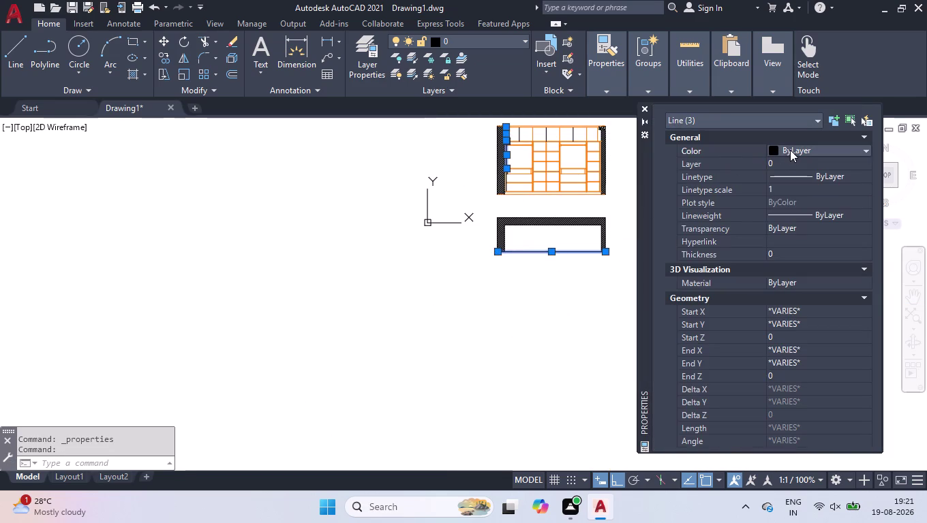
click(792, 272)
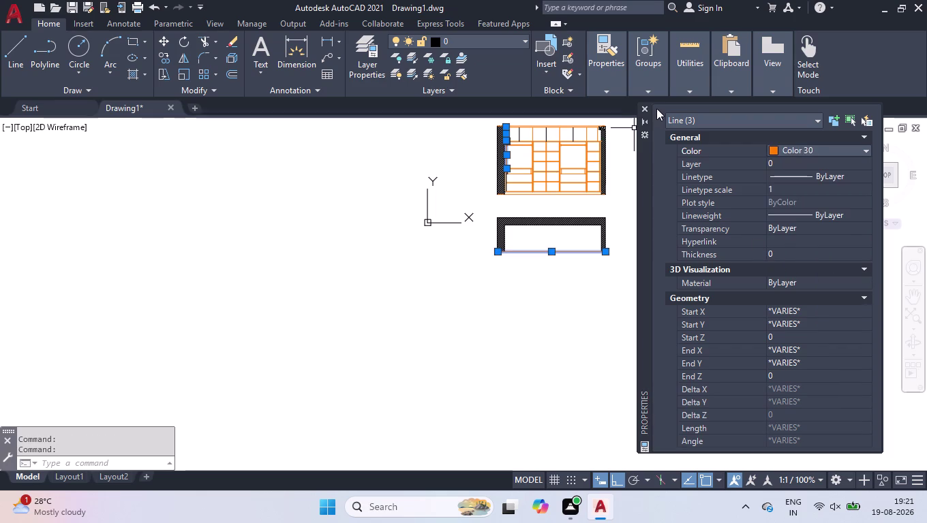
click(649, 108)
Deselect the recoloured lines and zoom in on the hanging rails.
scroll(down, 3)
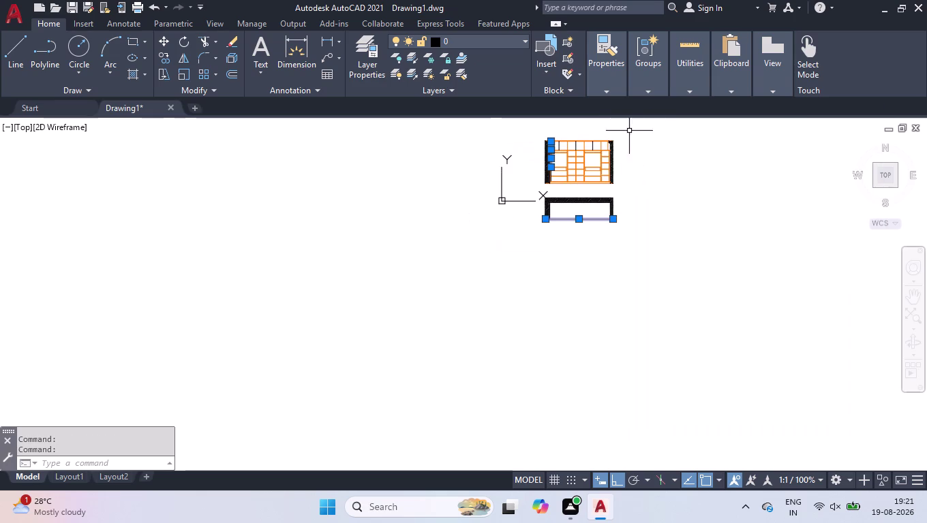
click(639, 131)
click(499, 264)
scroll(up, 3)
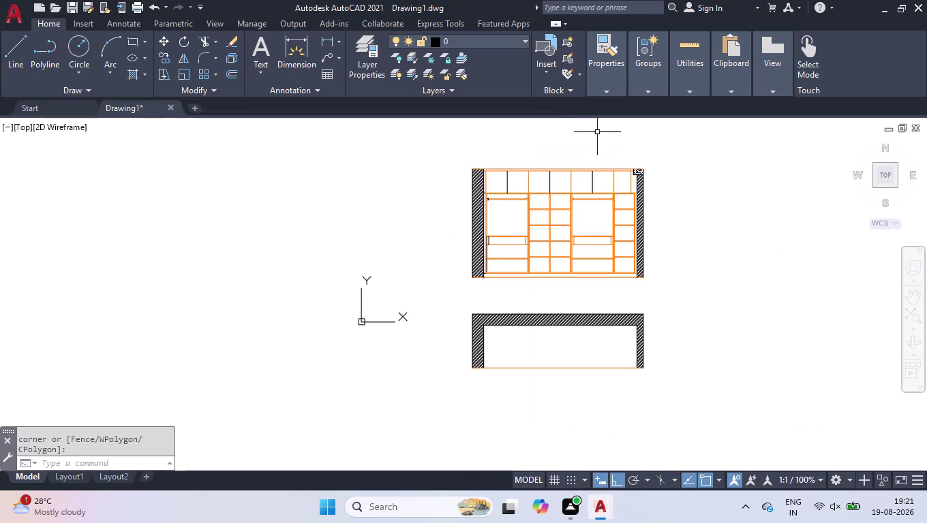
scroll(up, 3)
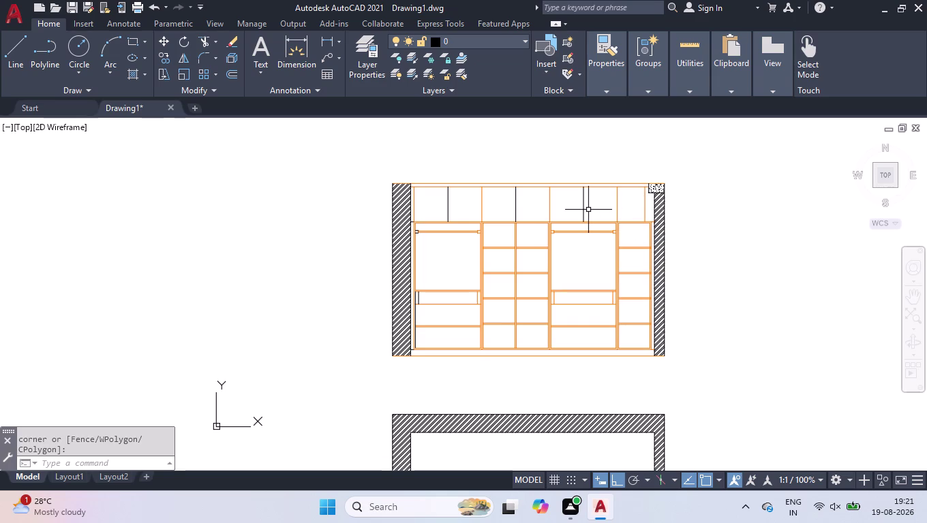
scroll(up, 3)
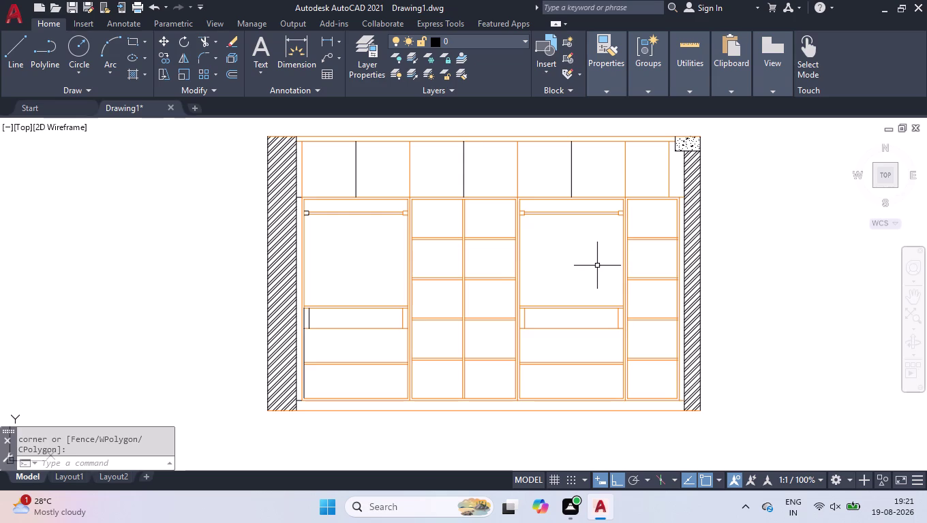
scroll(up, 3)
scroll(down, 3)
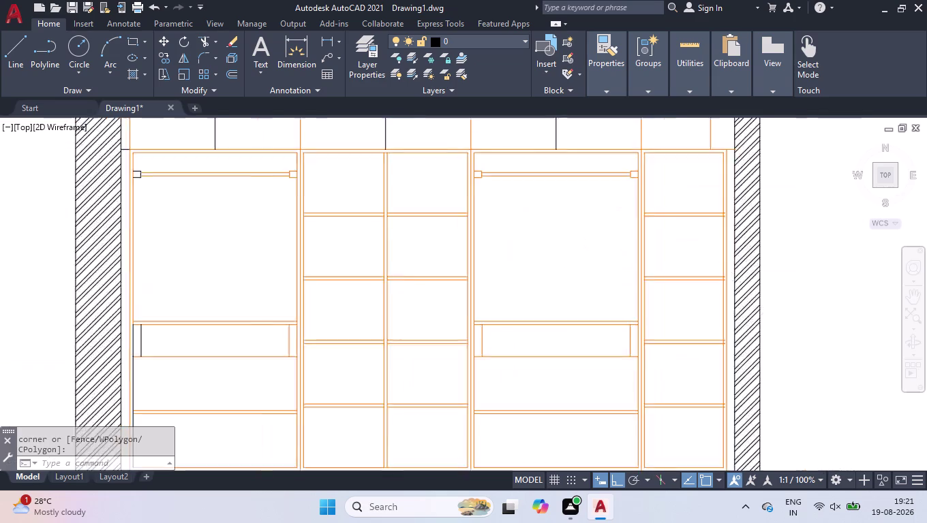
scroll(up, 3)
Window-select the right hanging rail, then the left one.
click(623, 204)
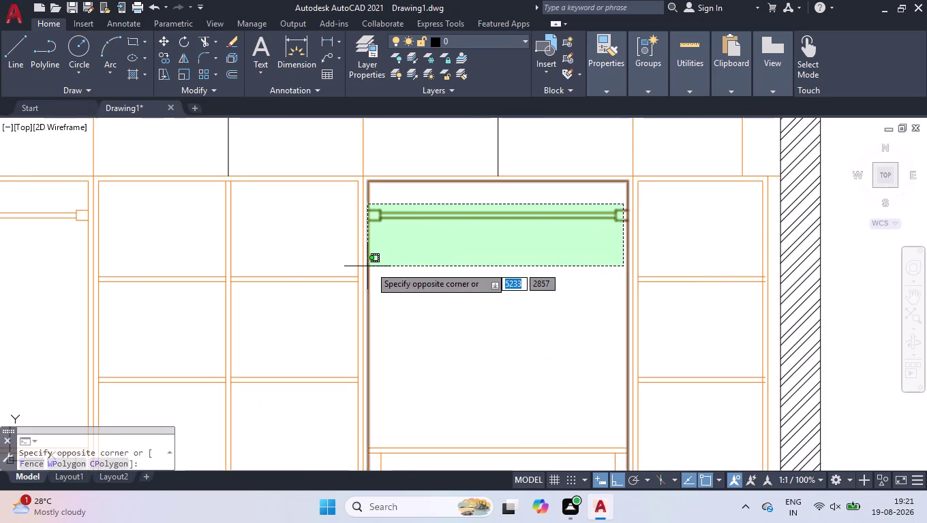
click(377, 265)
scroll(down, 3)
scroll(up, 3)
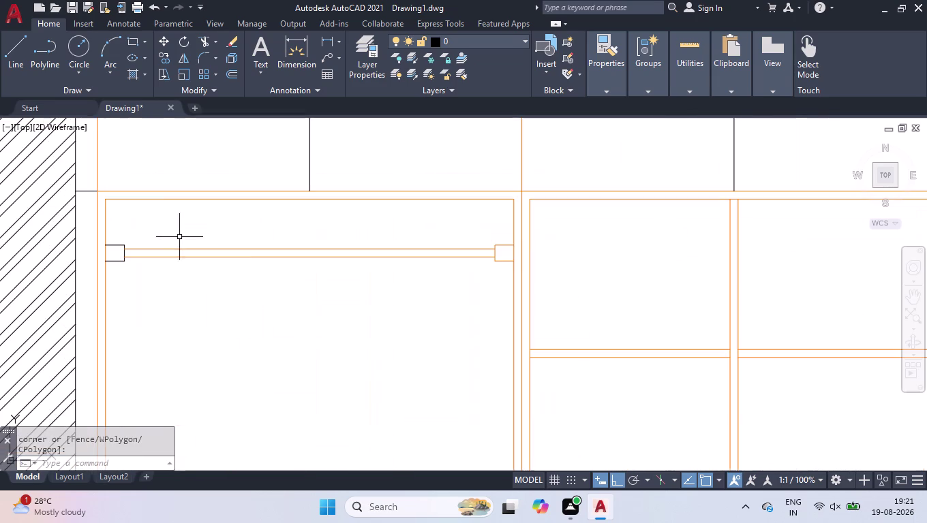
click(506, 239)
click(307, 321)
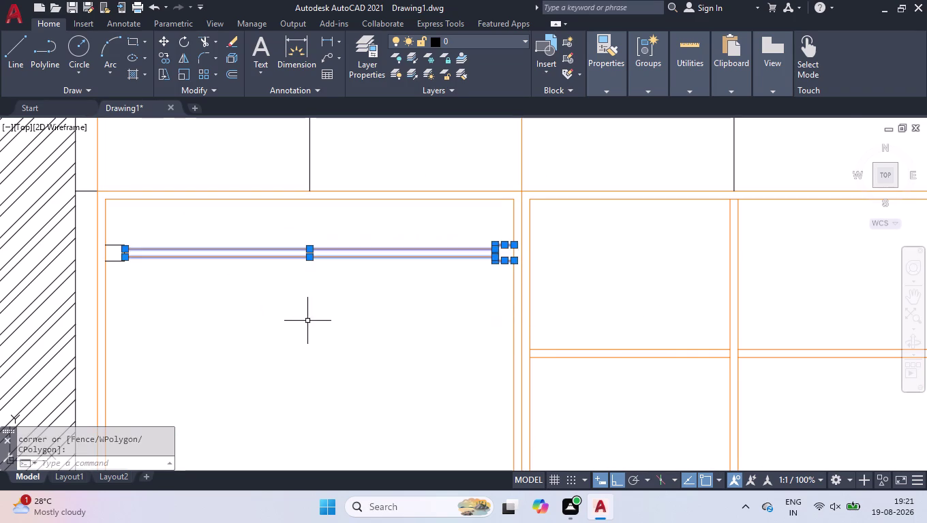
scroll(down, 3)
scroll(down, 3)
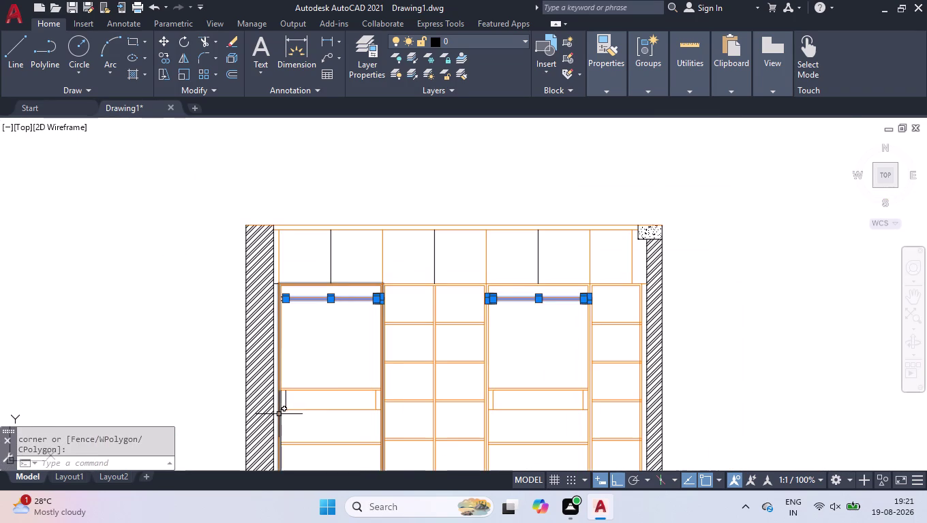
Set the two selected hanging rails to White in Properties.
key(ctrl+1)
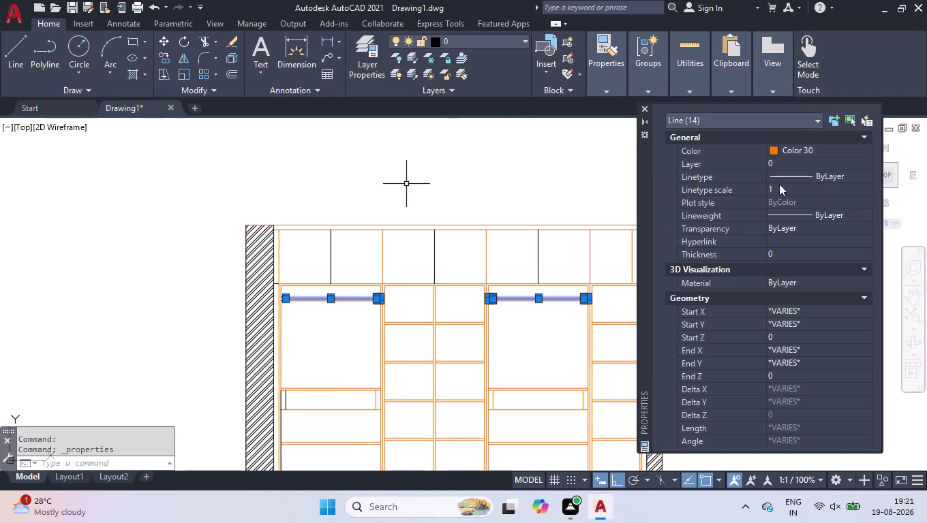
double_click(809, 150)
click(778, 249)
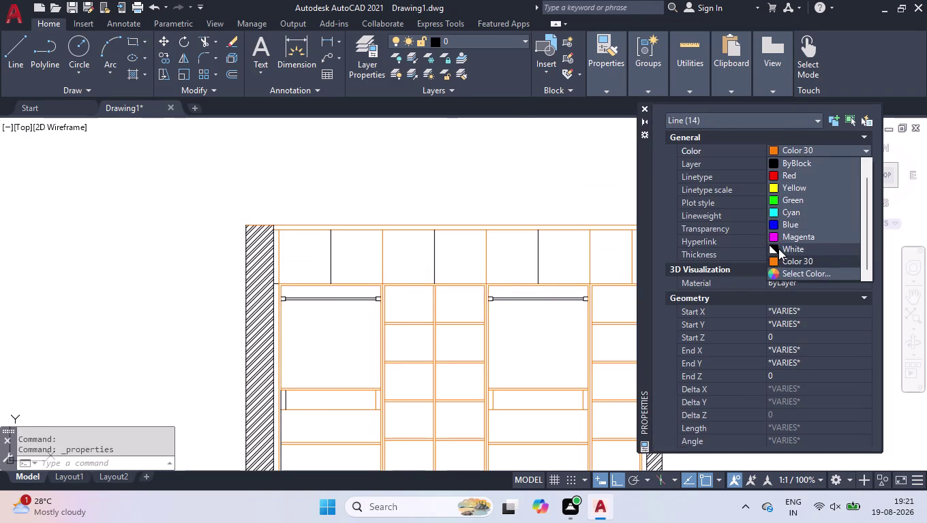
click(642, 105)
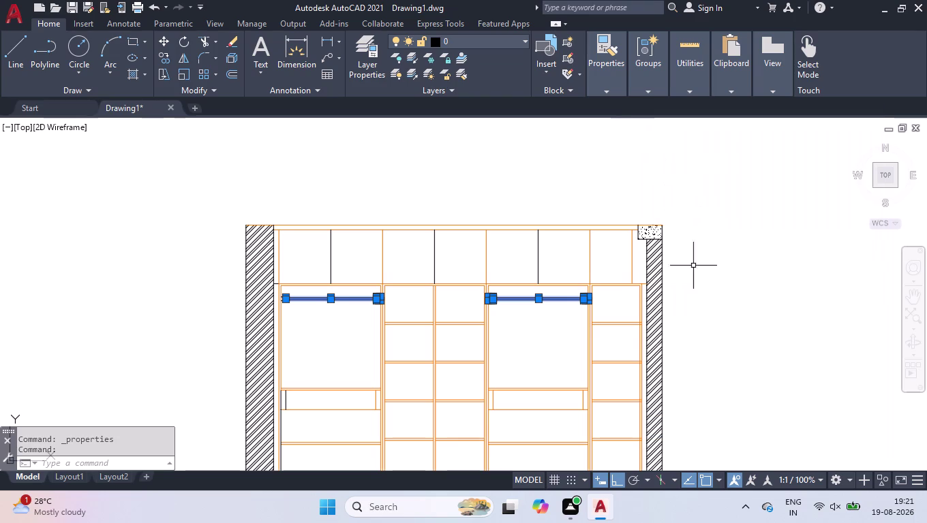
click(689, 216)
Give the drawer's short end lines and the long left edge line Color 30.
click(152, 394)
scroll(up, 3)
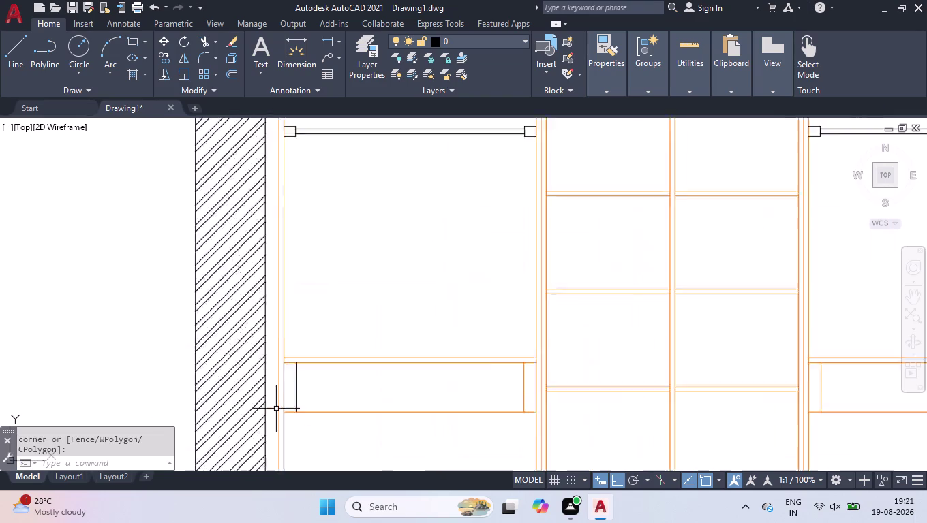
scroll(up, 3)
click(289, 393)
double_click(339, 381)
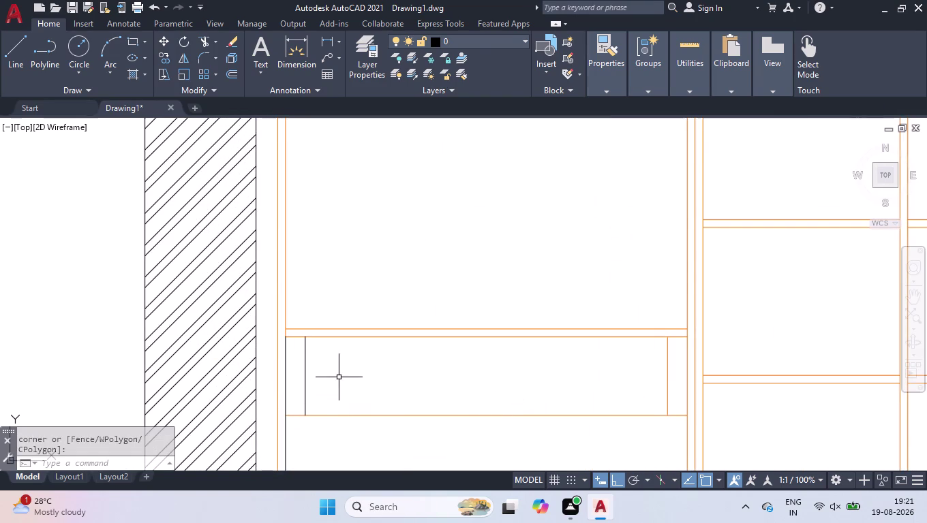
click(282, 391)
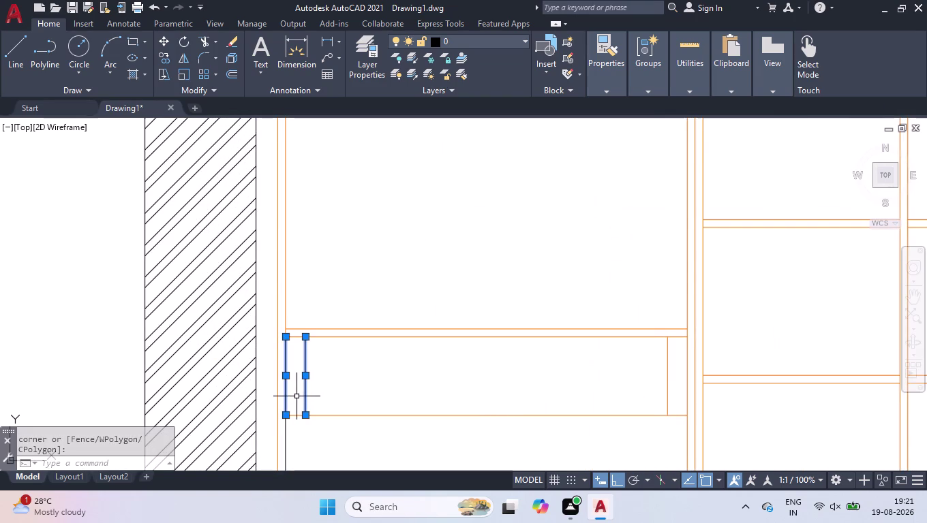
key(ctrl+1)
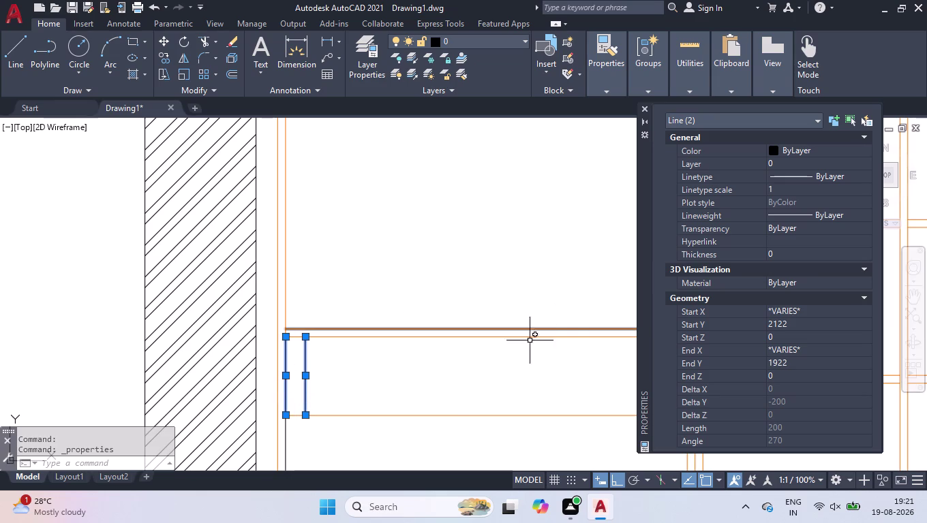
click(286, 445)
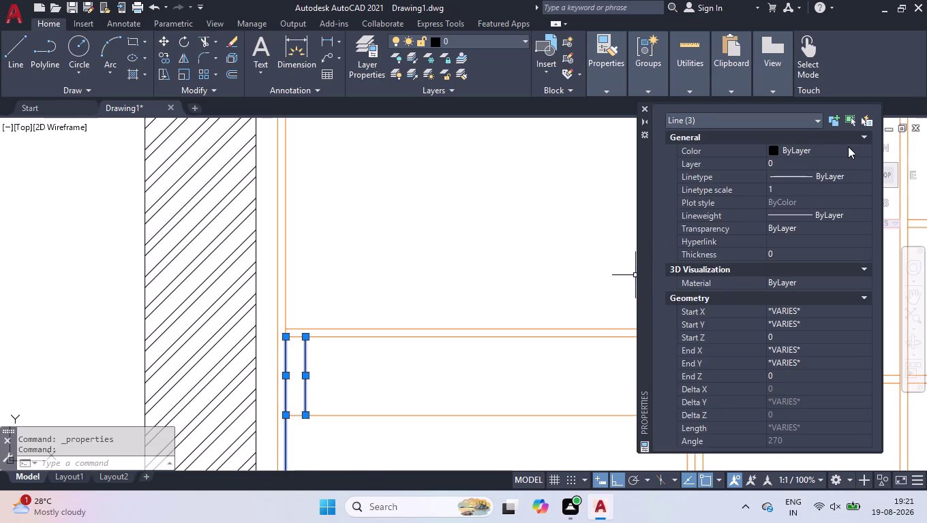
double_click(848, 146)
click(795, 263)
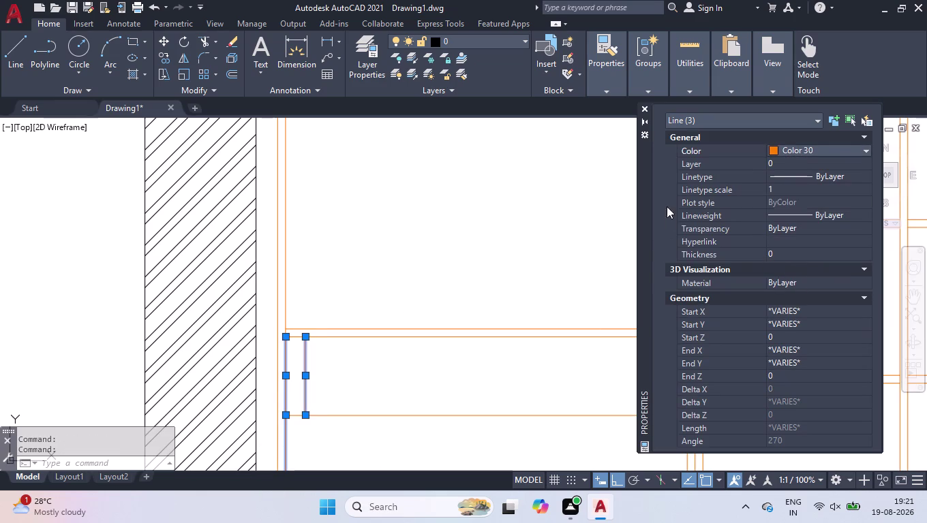
click(644, 109)
Clear the selection of the recoloured lines.
scroll(down, 3)
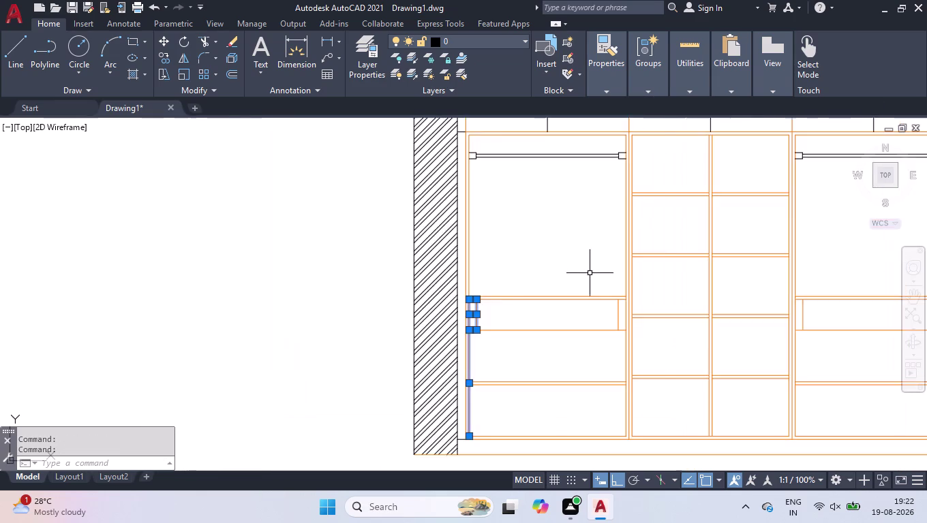
scroll(down, 3)
scroll(up, 3)
click(551, 245)
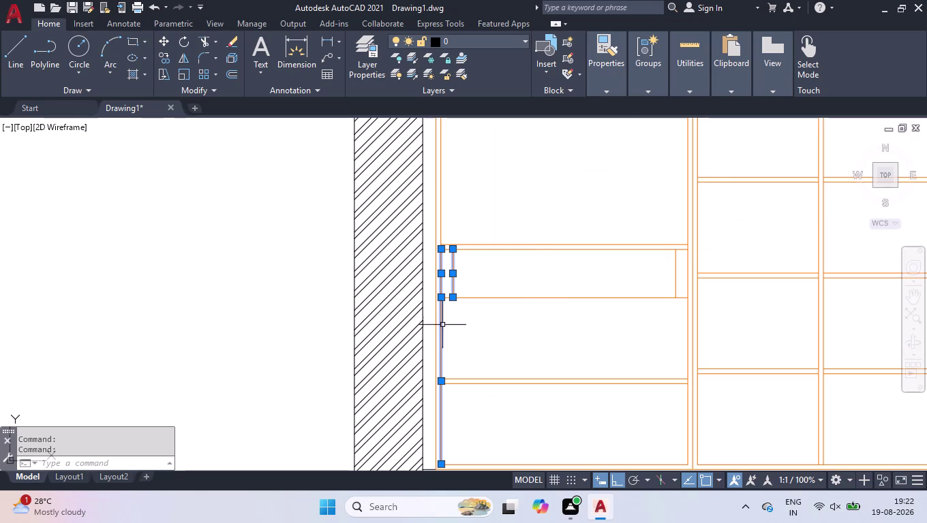
click(544, 190)
click(369, 348)
scroll(down, 3)
scroll(down, 3)
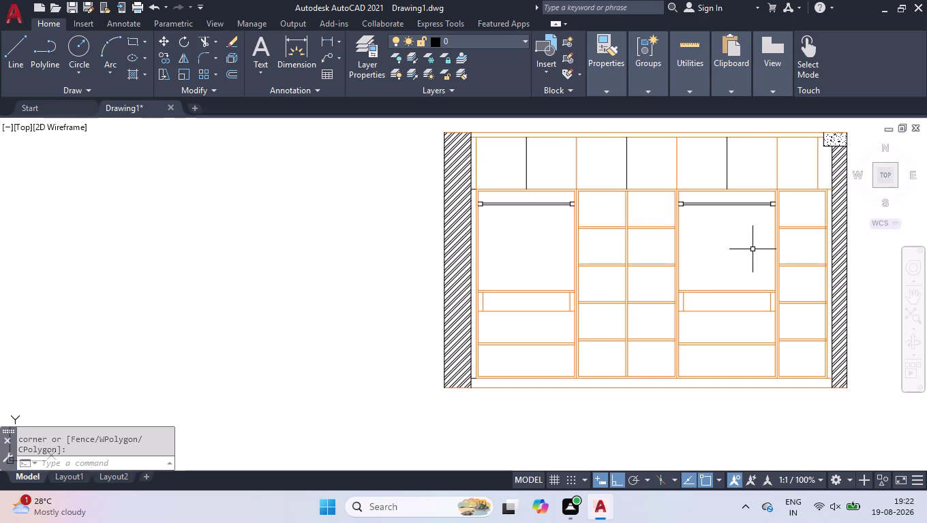
Add a 55 linear dimension from the inner wall to the first panel edge.
text(DLI)
key(Return)
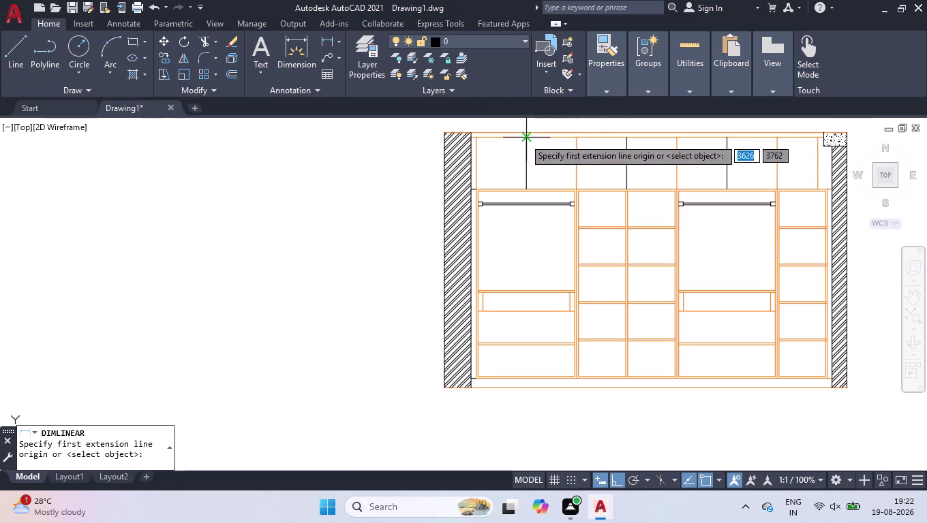
scroll(up, 3)
scroll(up, 3)
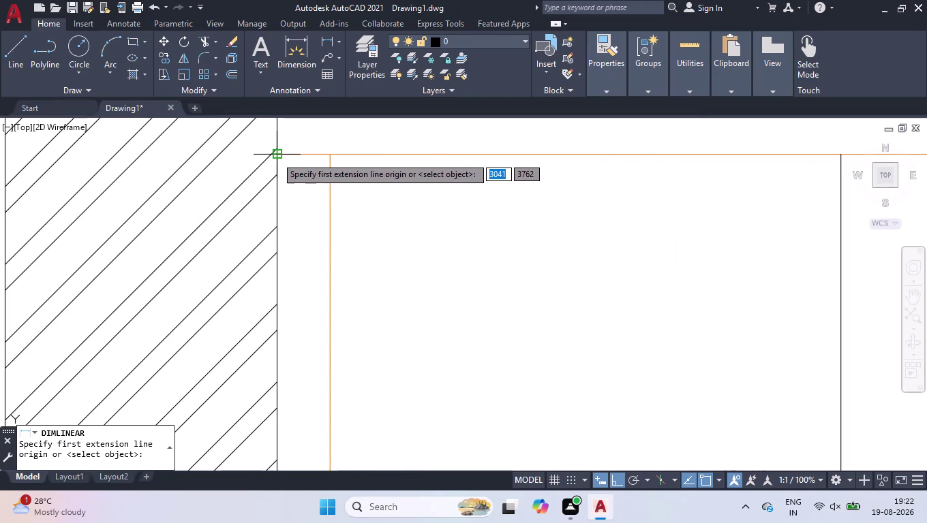
click(276, 156)
click(329, 154)
scroll(down, 3)
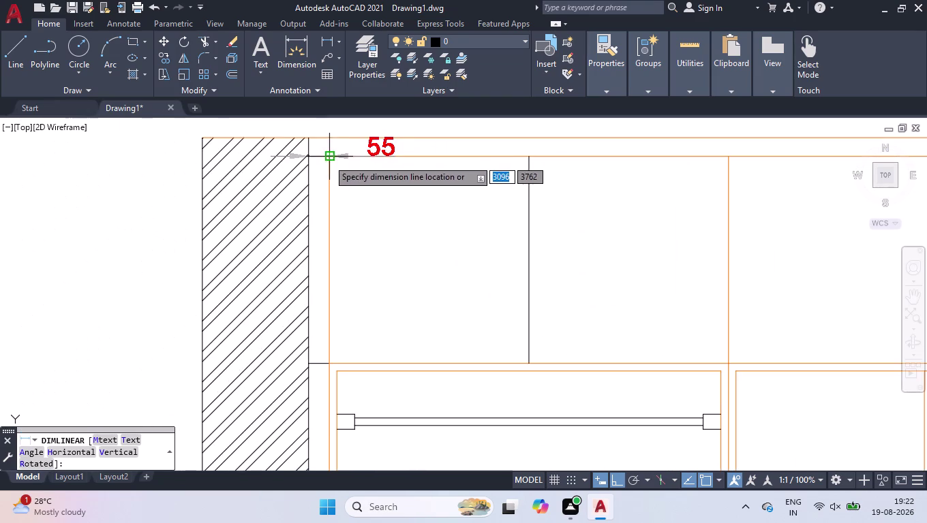
click(323, 125)
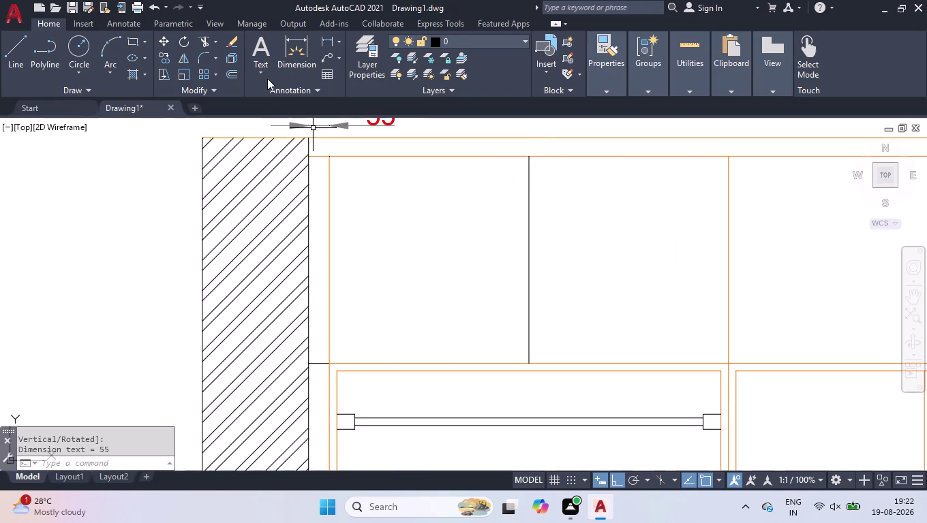
Continue the chain across the top with 1060, 1060, 1060, 430 and 150.
click(133, 19)
click(300, 76)
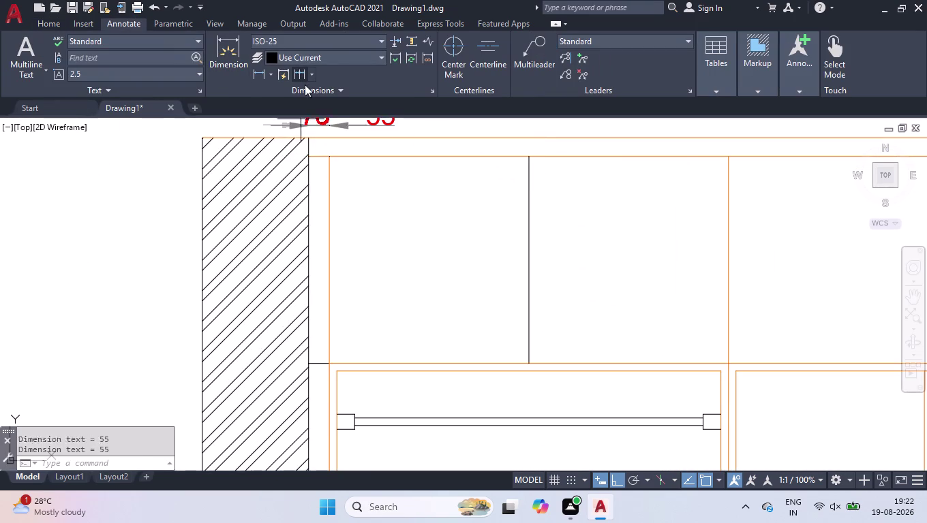
scroll(down, 3)
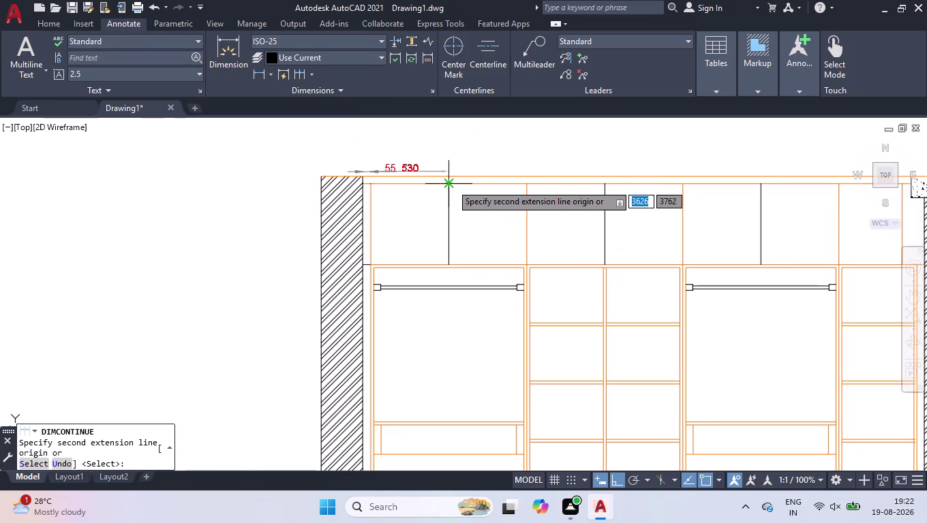
click(526, 184)
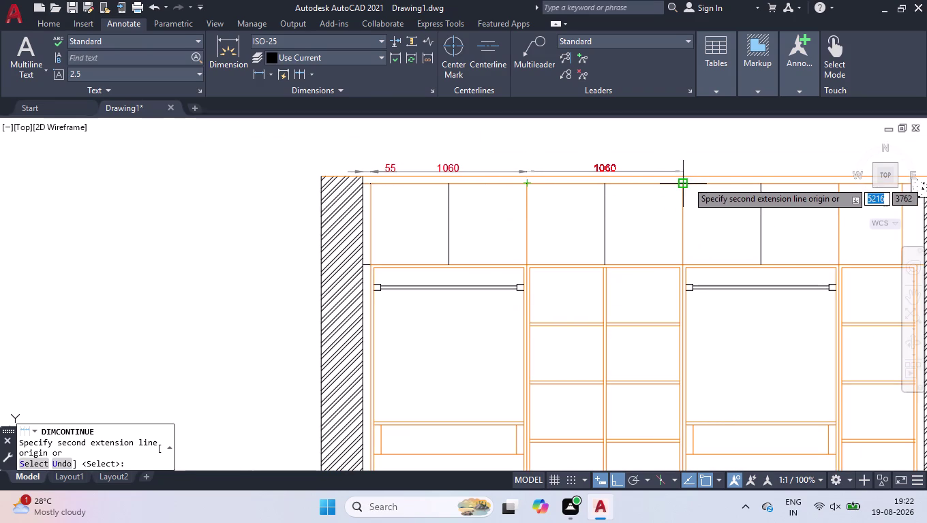
click(687, 181)
scroll(down, 3)
scroll(up, 3)
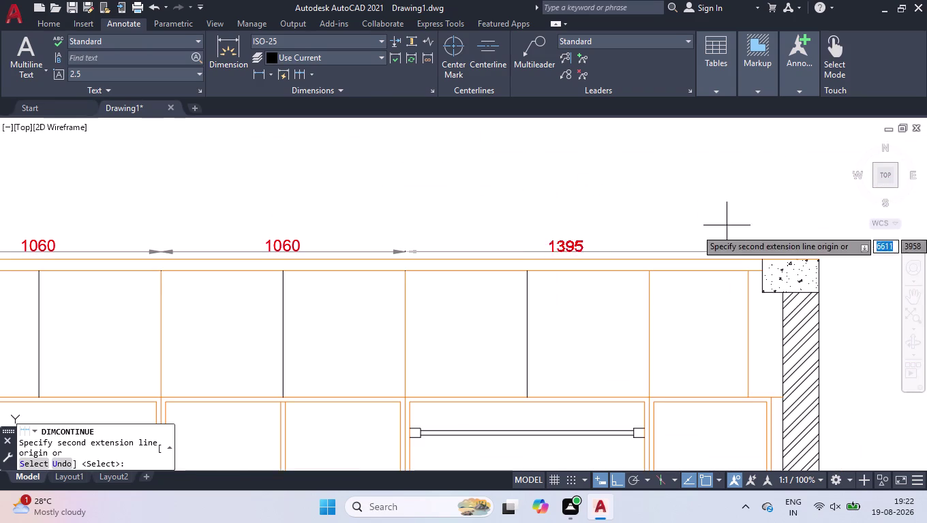
click(650, 272)
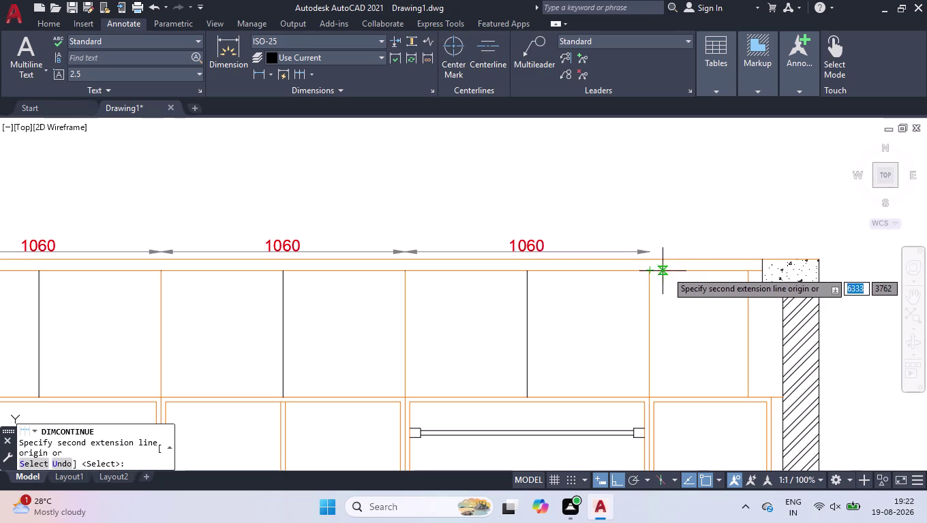
click(746, 270)
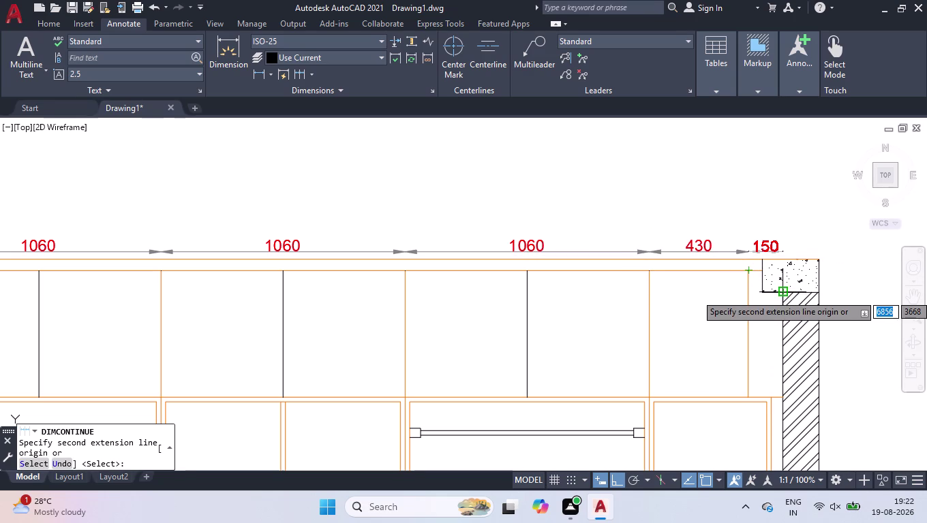
click(784, 293)
key(Return)
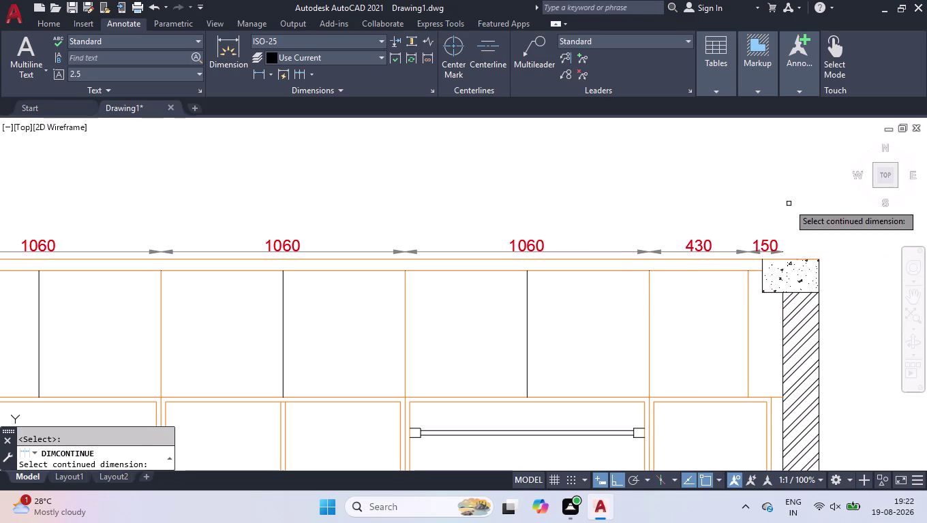
key(Return)
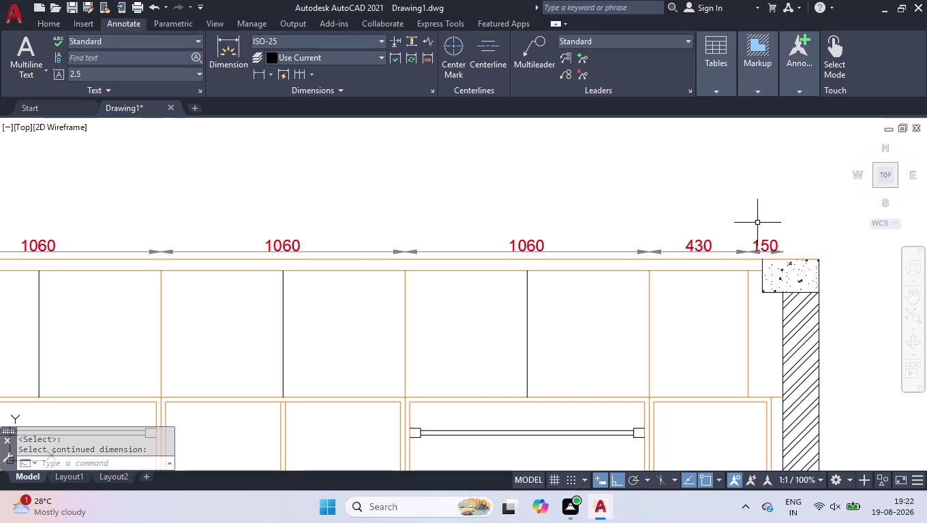
scroll(down, 3)
scroll(down, 3)
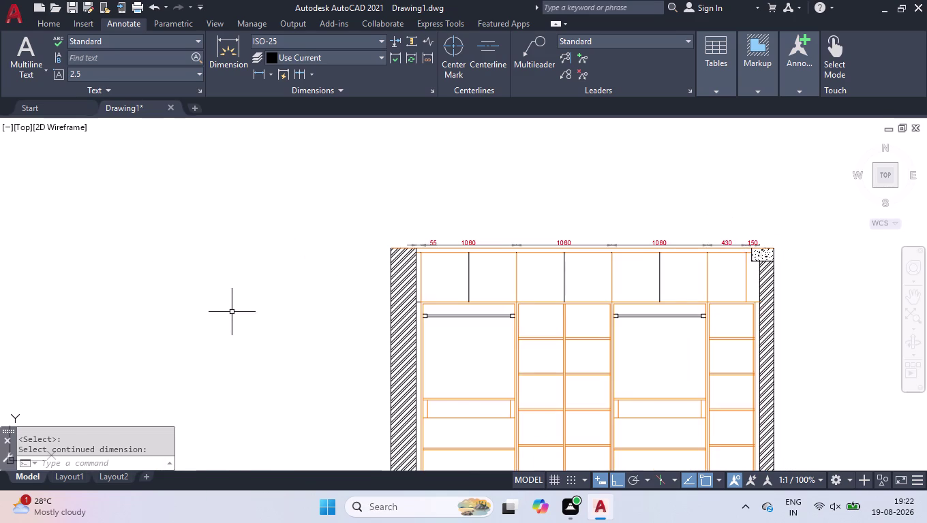
scroll(up, 3)
Add a vertical 50 dimension at the top of the wall with DLI.
text(DLI)
key(Return)
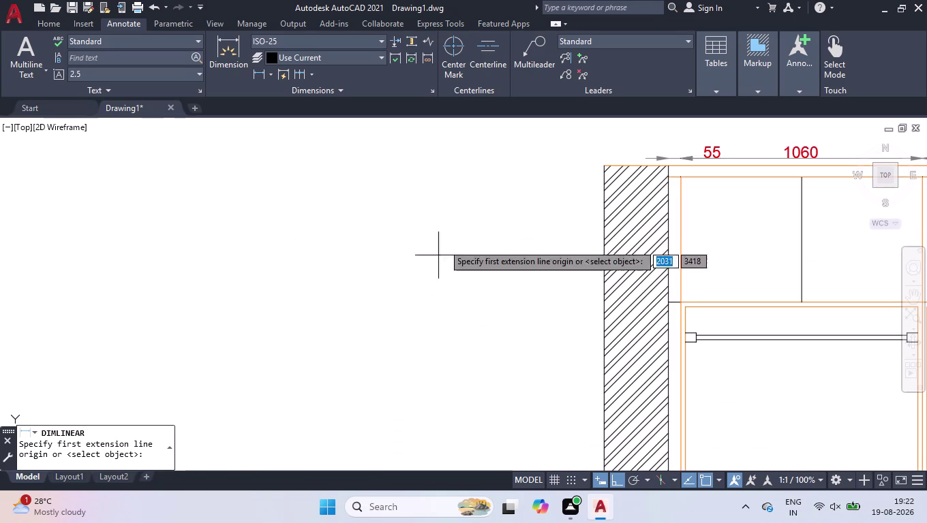
click(672, 163)
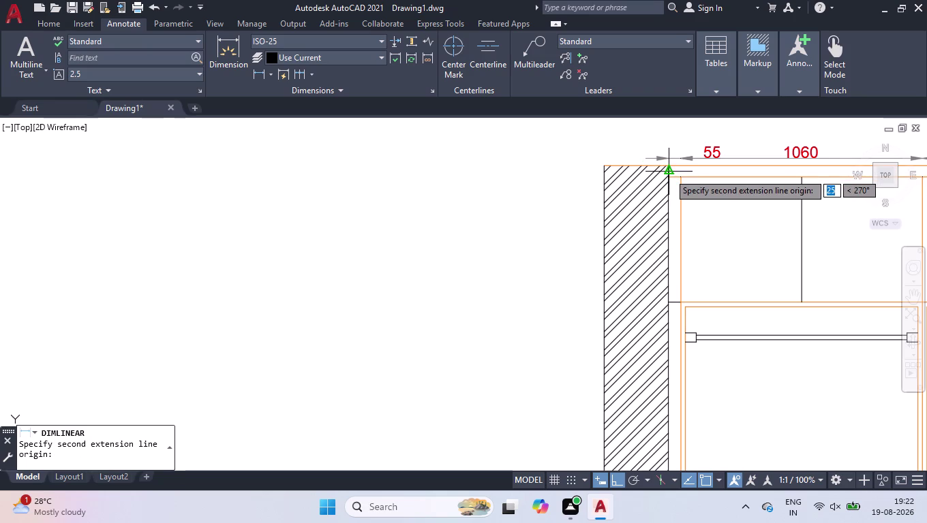
click(667, 176)
click(584, 178)
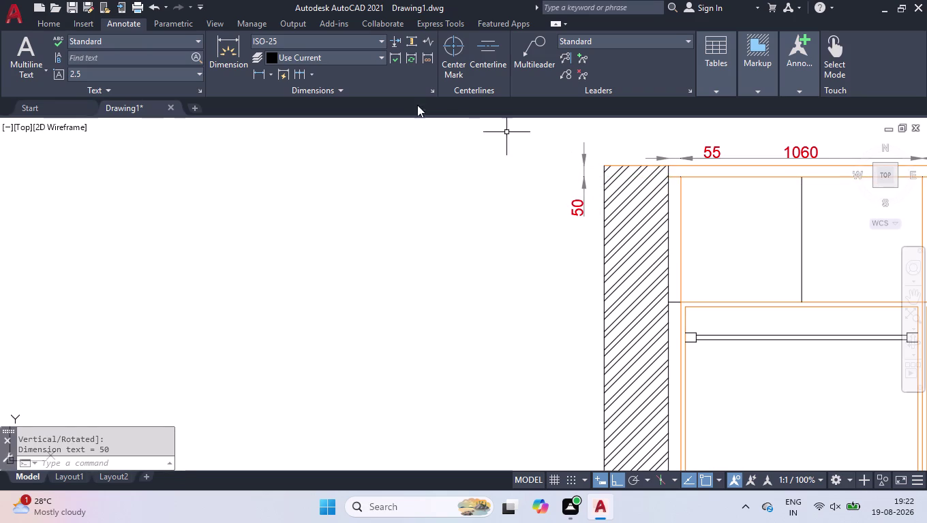
Continue the vertical chain downward with 550, 2000 and 100.
click(294, 77)
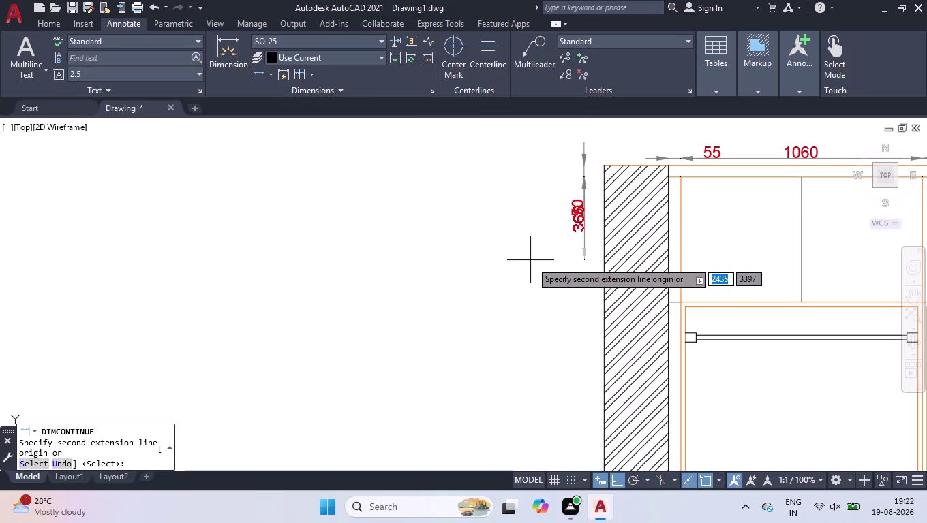
click(683, 304)
scroll(down, 3)
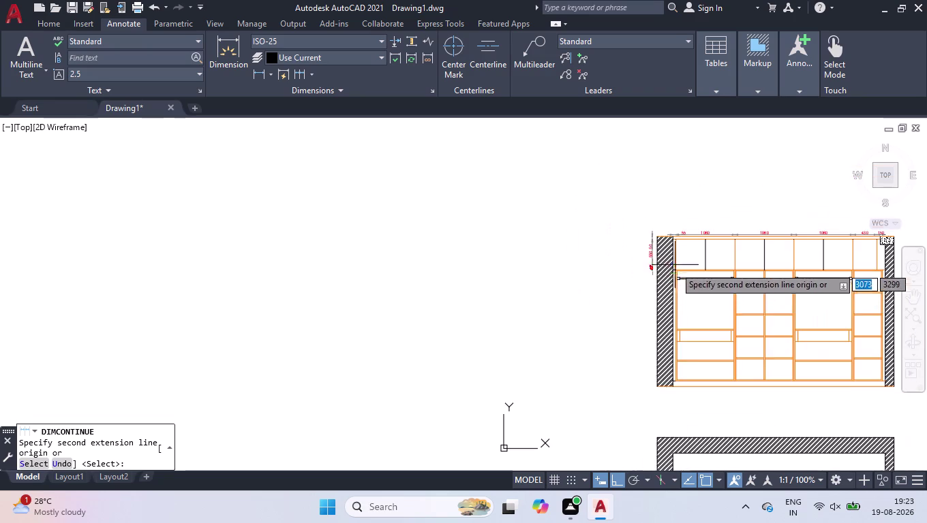
scroll(up, 3)
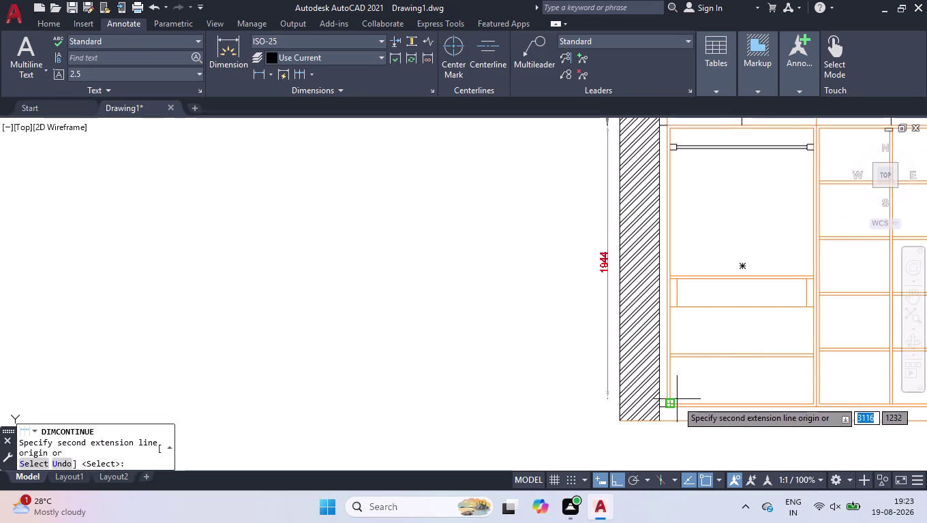
scroll(up, 3)
click(642, 397)
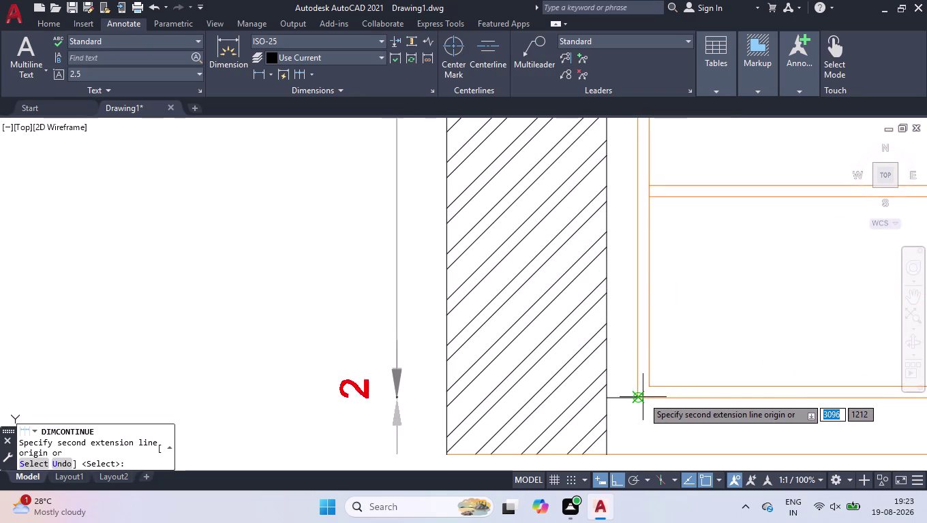
click(639, 454)
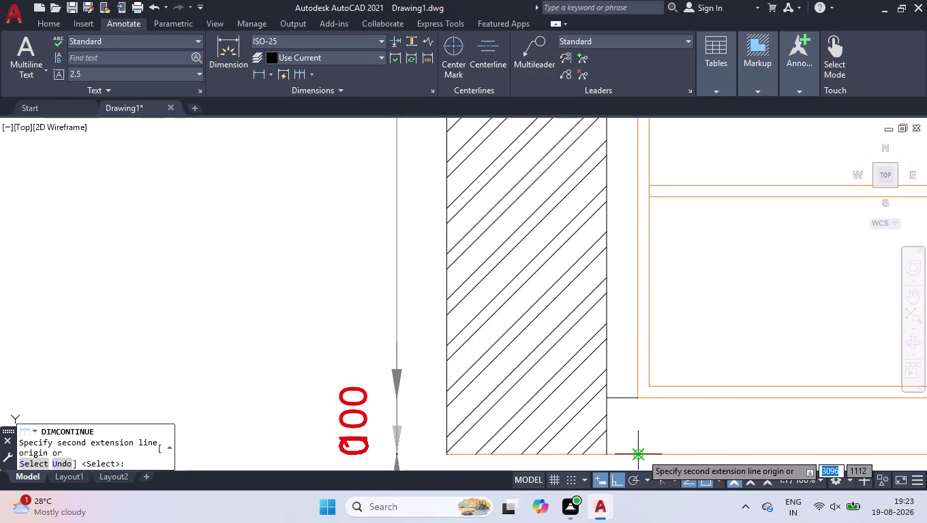
key(space)
scroll(down, 3)
key(space)
scroll(down, 3)
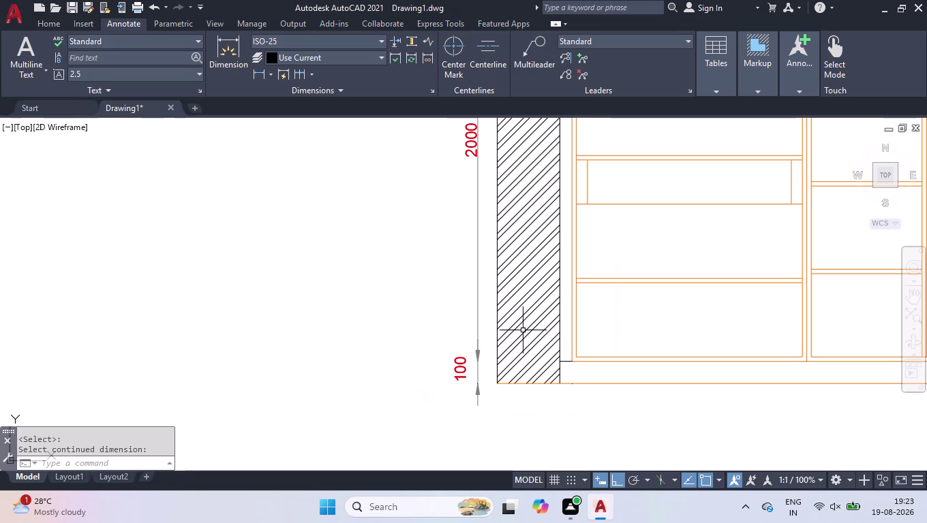
Add the overall 2700 height dimension further left, from wall bottom to top.
text(DLI)
key(Return)
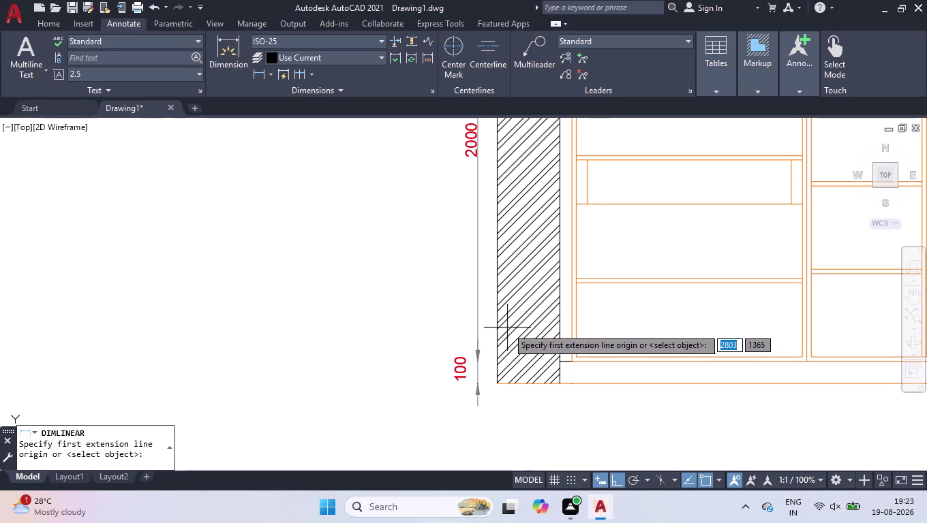
click(499, 385)
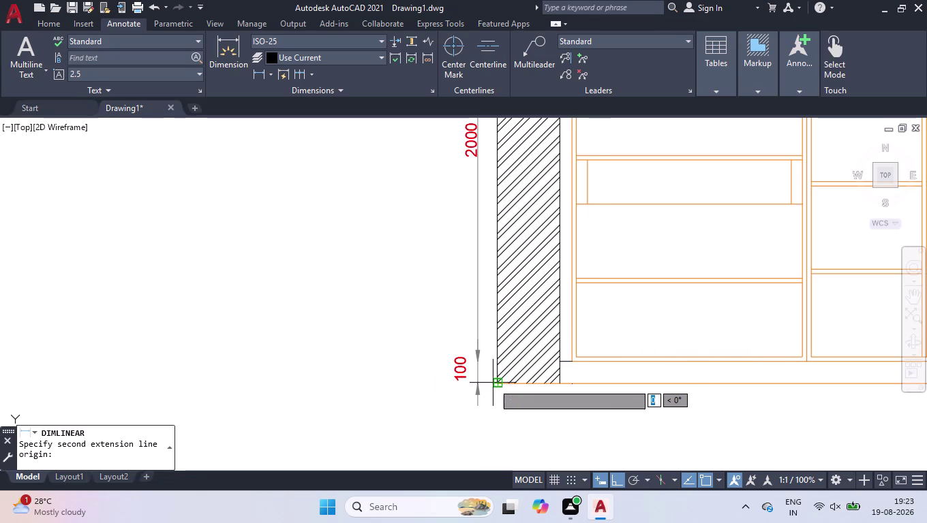
scroll(down, 3)
scroll(up, 3)
scroll(up, 3)
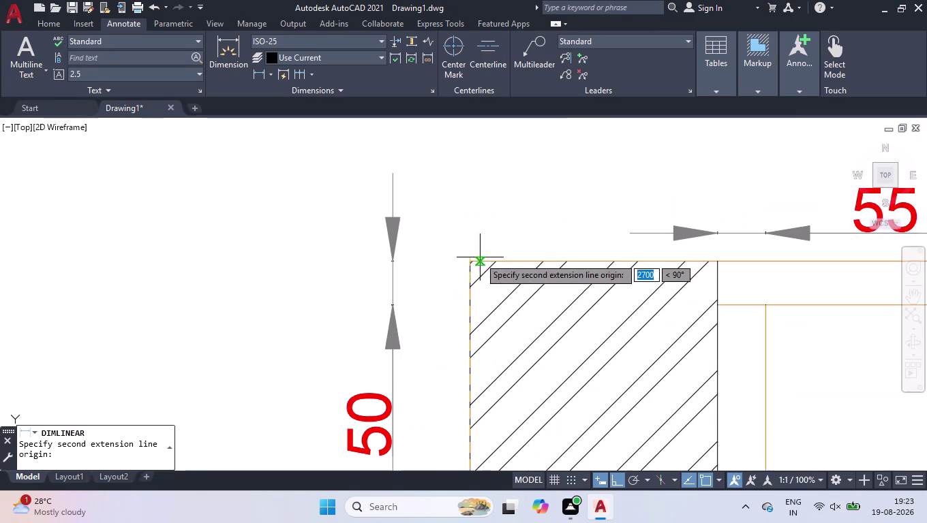
click(468, 265)
scroll(down, 3)
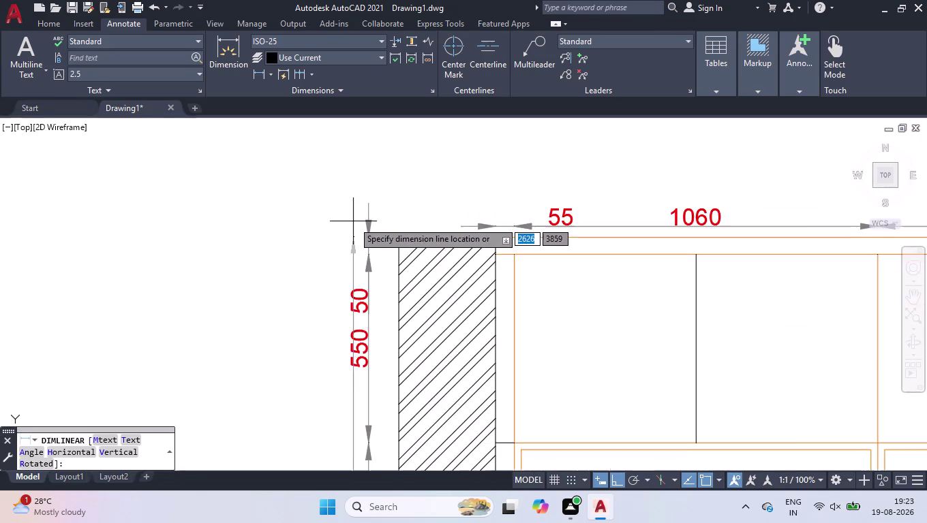
scroll(down, 3)
scroll(down, 3)
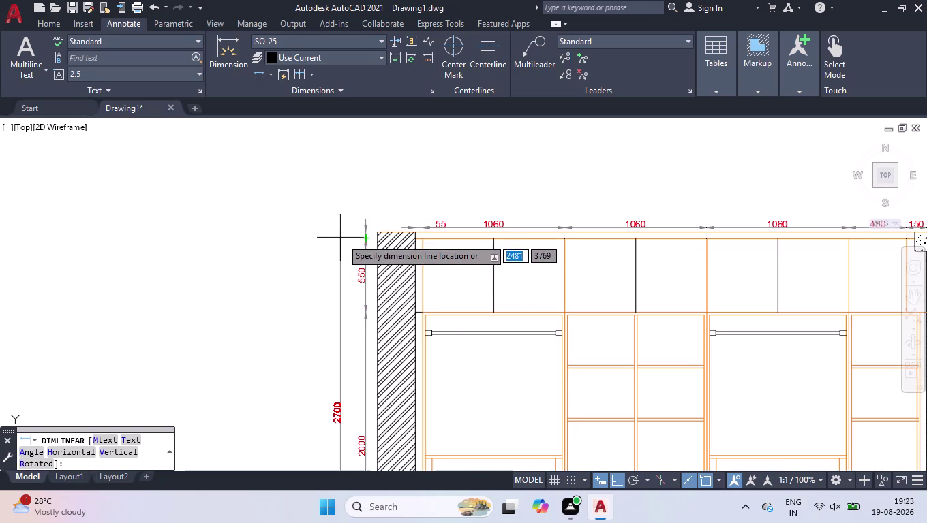
click(344, 239)
scroll(down, 3)
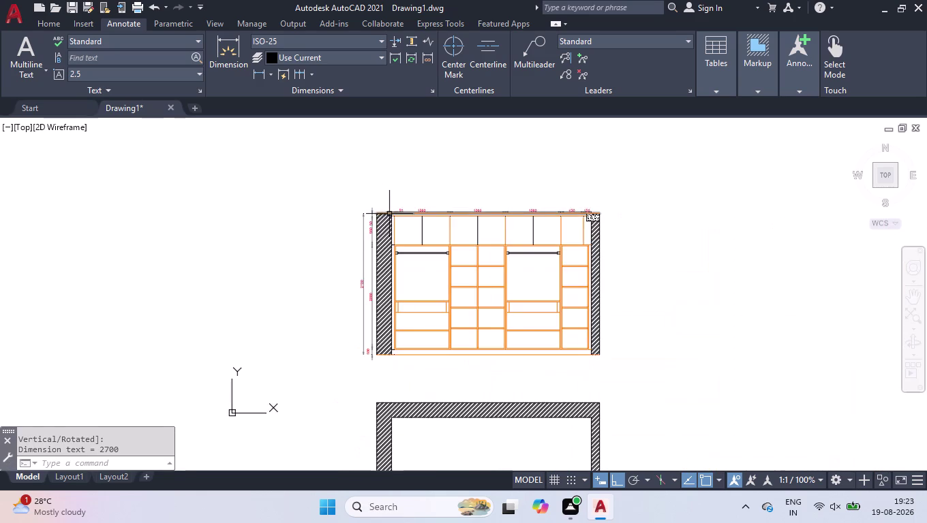
scroll(up, 3)
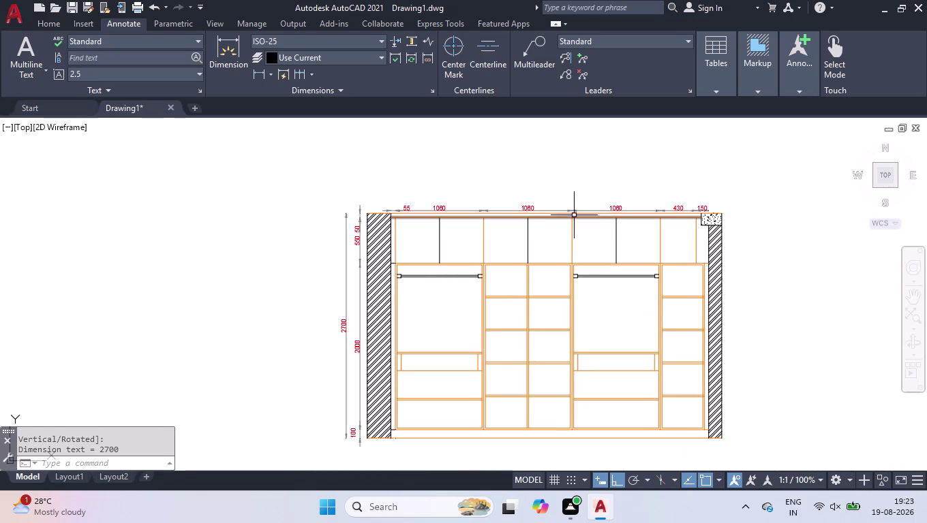
scroll(up, 3)
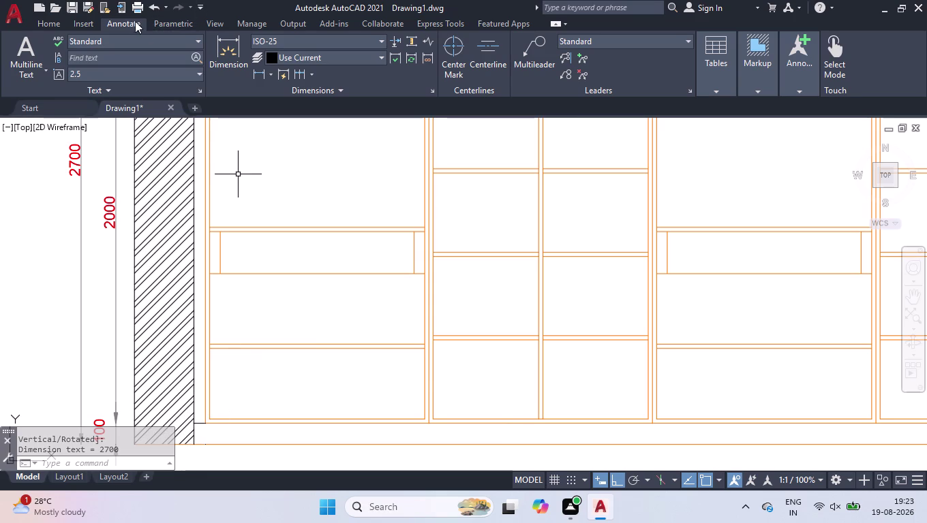
Place a 75 linear dimension near the base and select it for correction.
text(DLI)
key(Return)
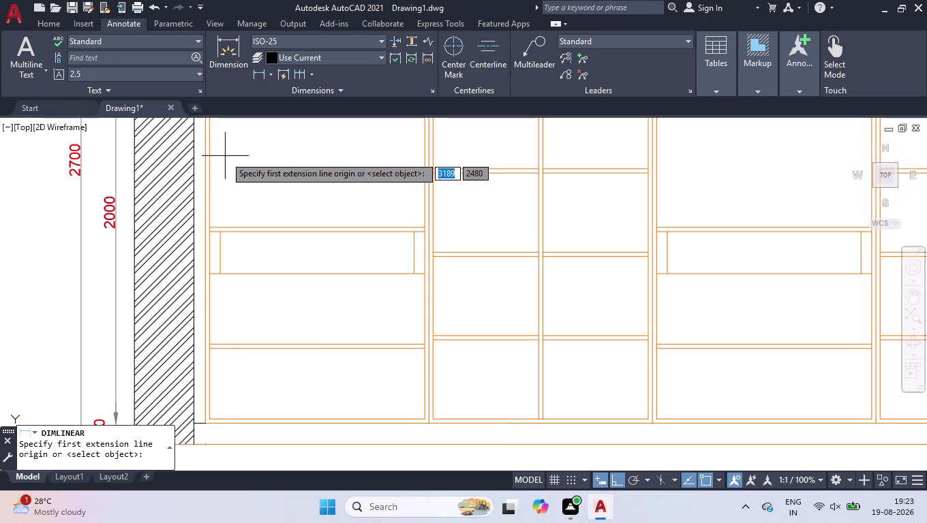
click(193, 422)
click(208, 424)
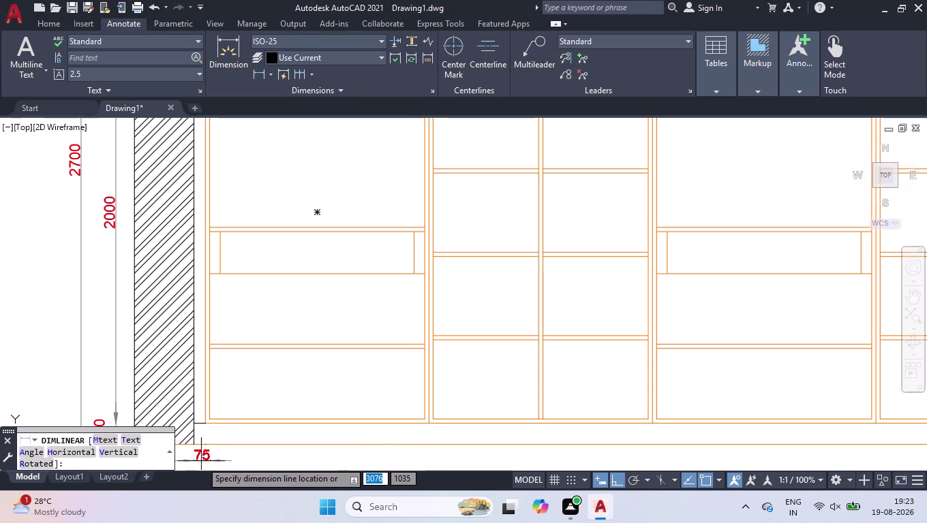
click(201, 461)
scroll(up, 3)
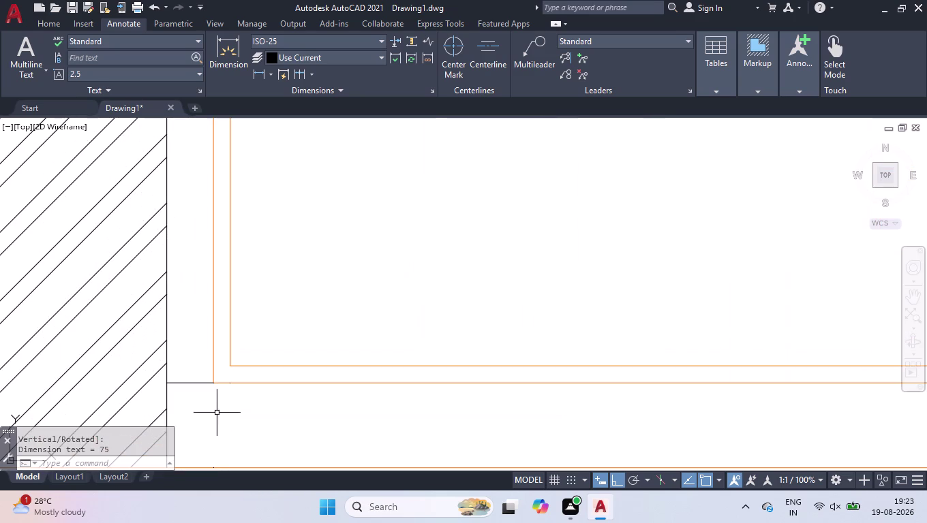
scroll(down, 3)
click(221, 456)
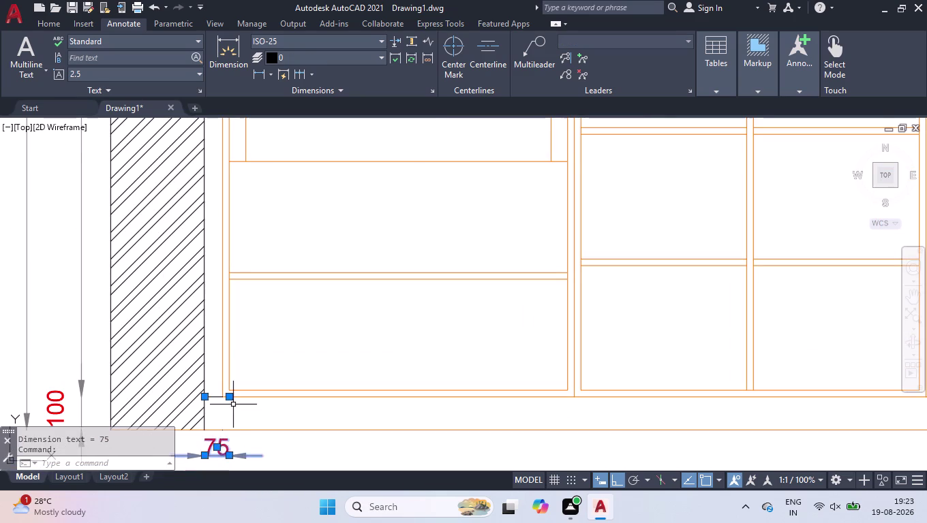
Grip-edit the dimension's extension point to the wall corner so it reads 55.
scroll(up, 3)
scroll(up, 3)
click(349, 393)
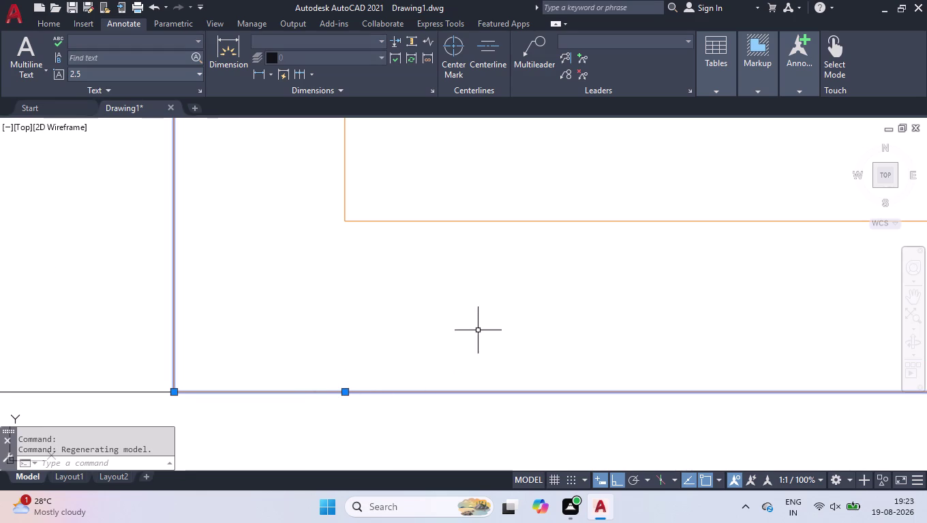
click(476, 305)
click(437, 430)
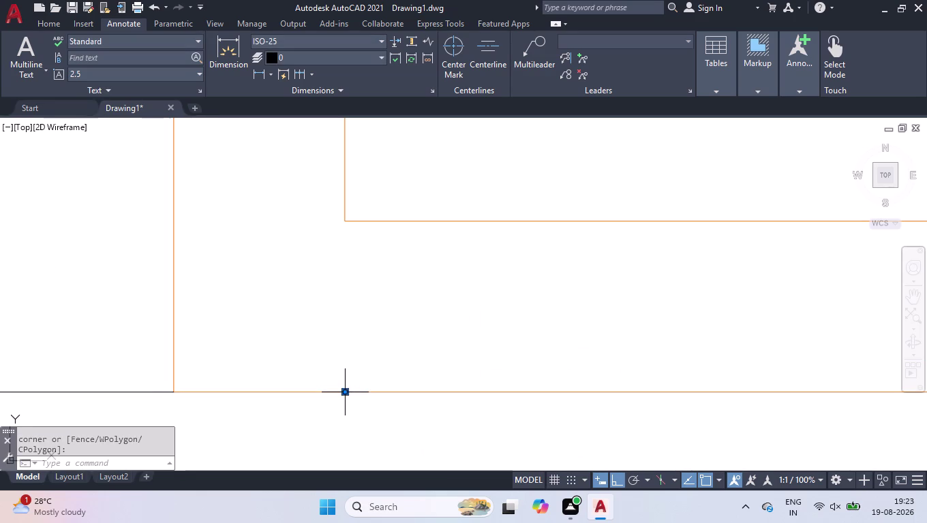
click(343, 391)
click(174, 390)
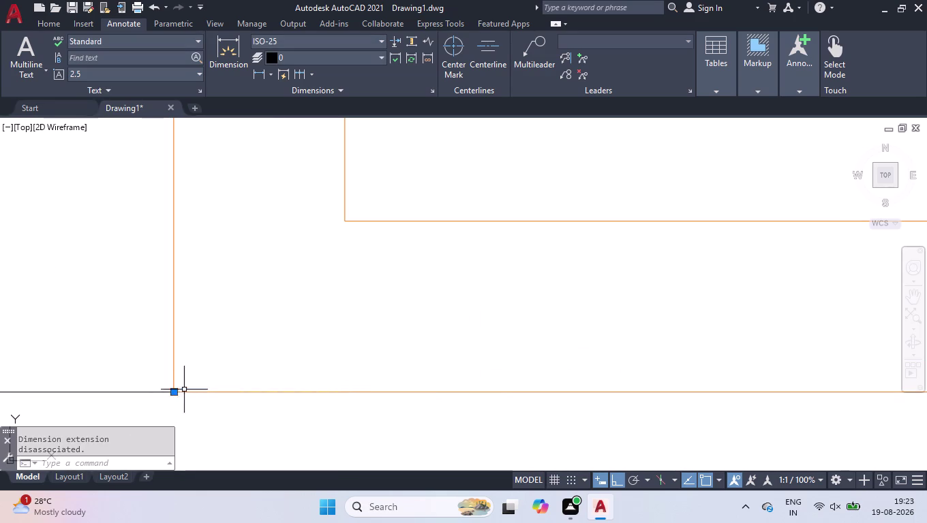
scroll(down, 3)
scroll(down, 3)
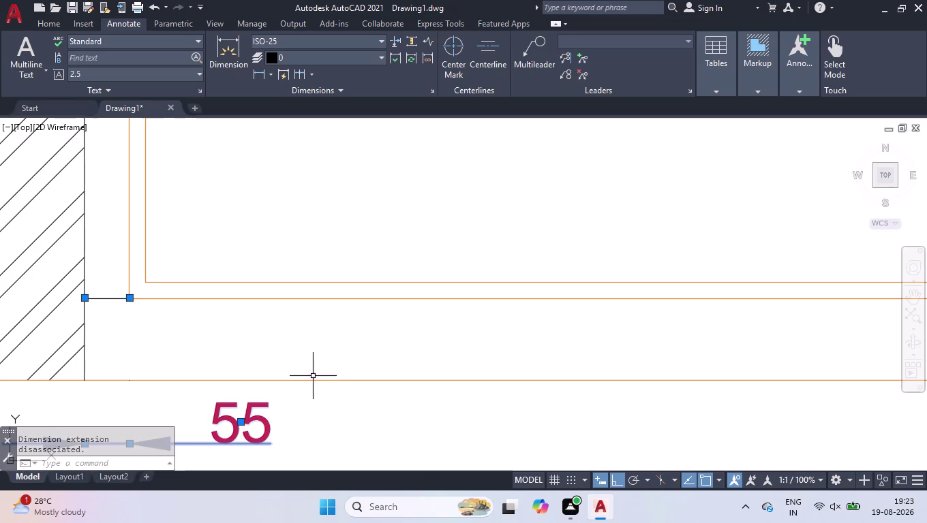
drag(313, 377, 307, 382)
click(141, 450)
click(223, 434)
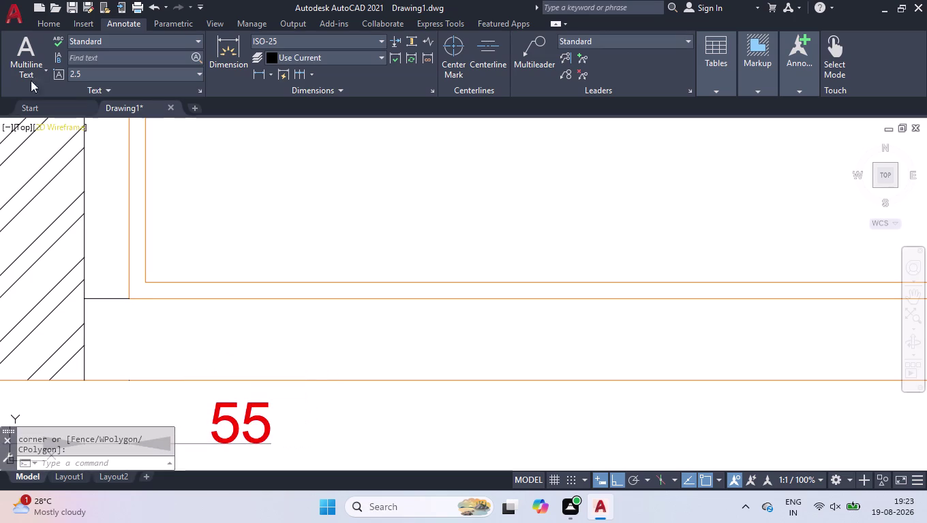
Continue the bottom chain from 55 with 1060, 1060, 1060, 530 and 50.
click(303, 75)
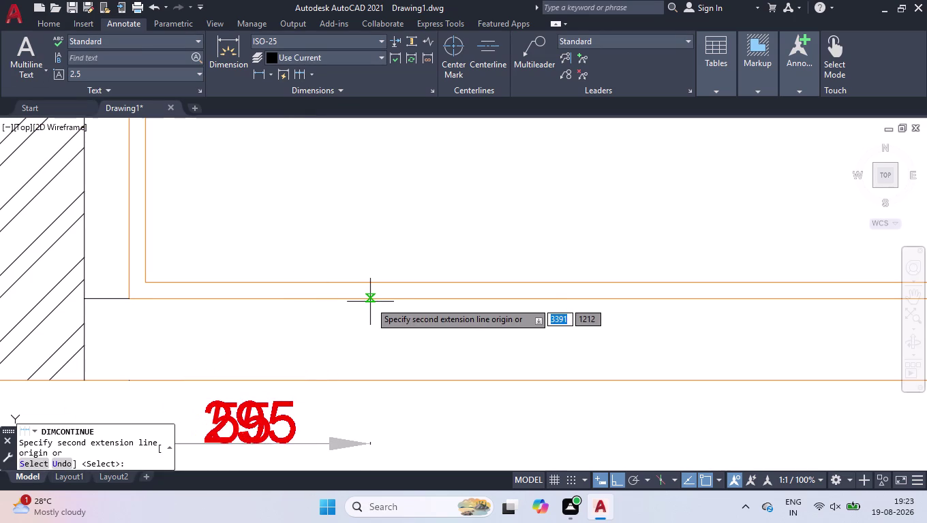
scroll(down, 3)
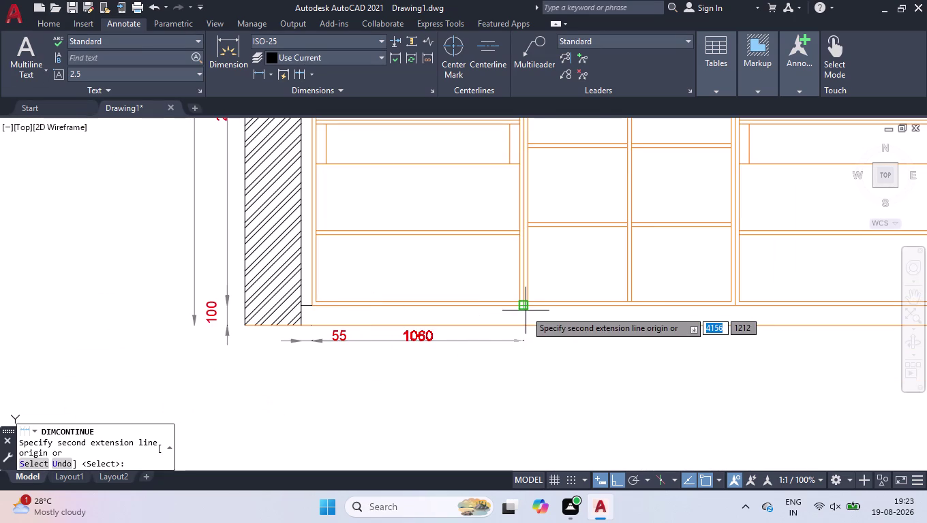
click(524, 307)
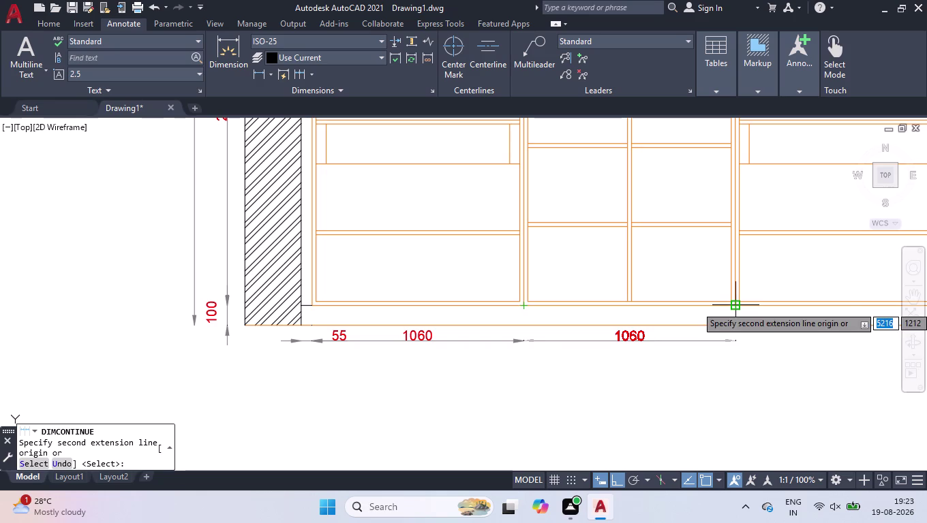
click(738, 306)
scroll(down, 3)
scroll(up, 3)
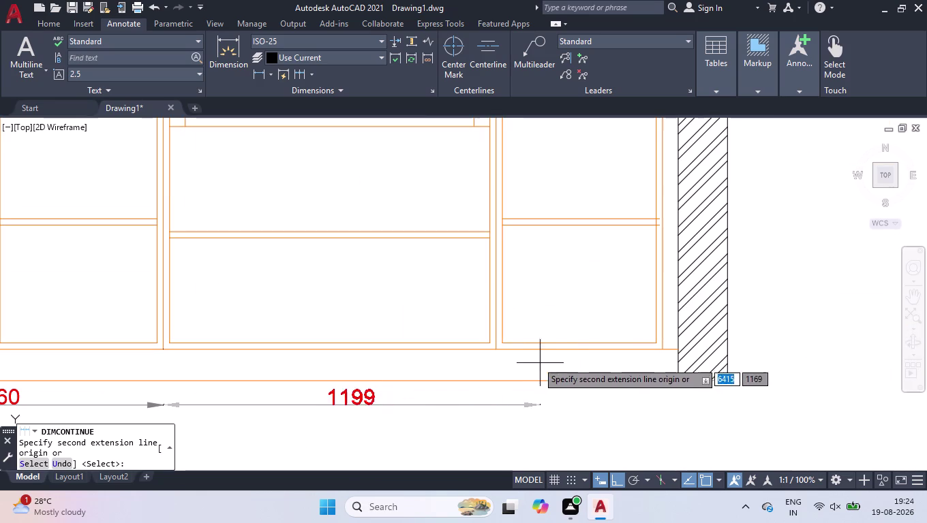
click(492, 350)
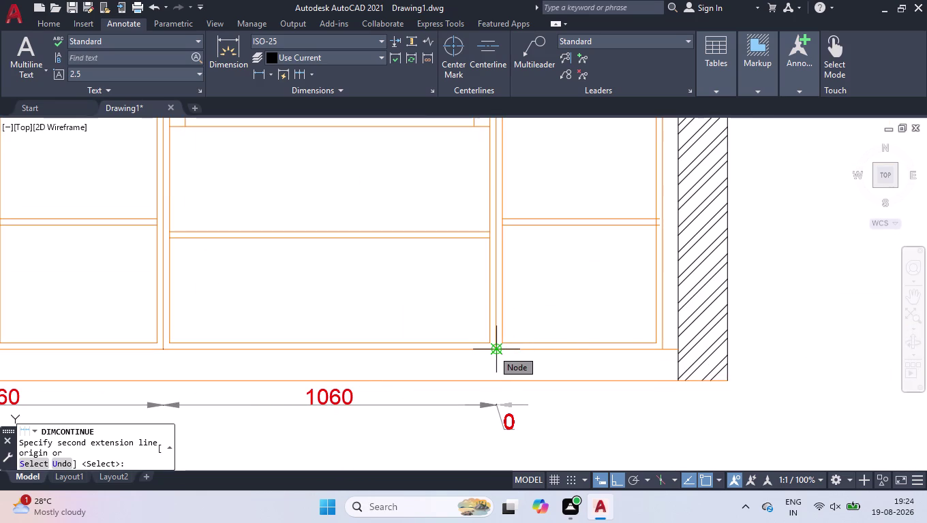
click(663, 354)
click(678, 353)
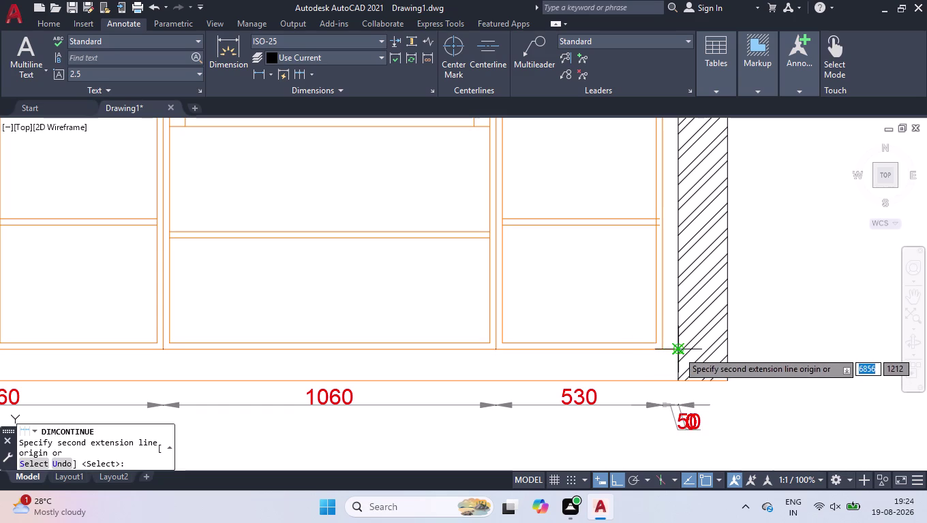
key(Return)
key(Return)
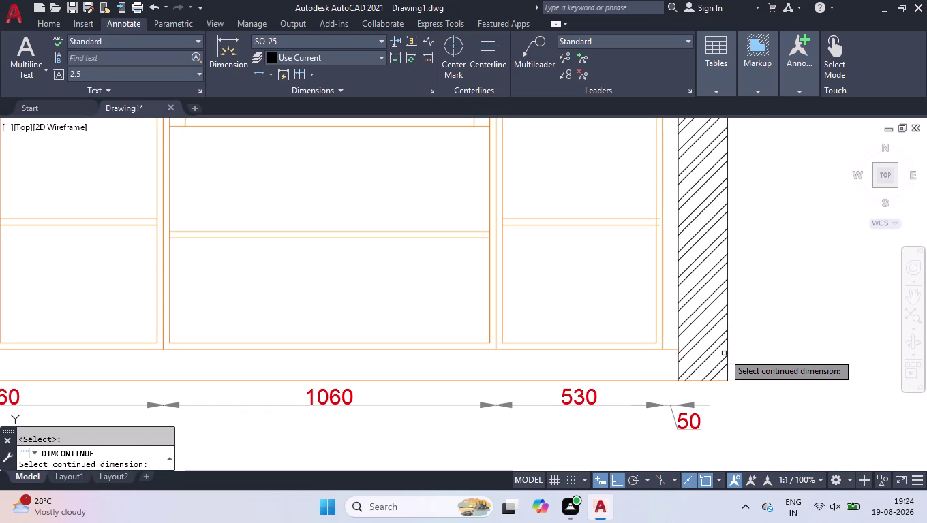
text(DLI)
key(Return)
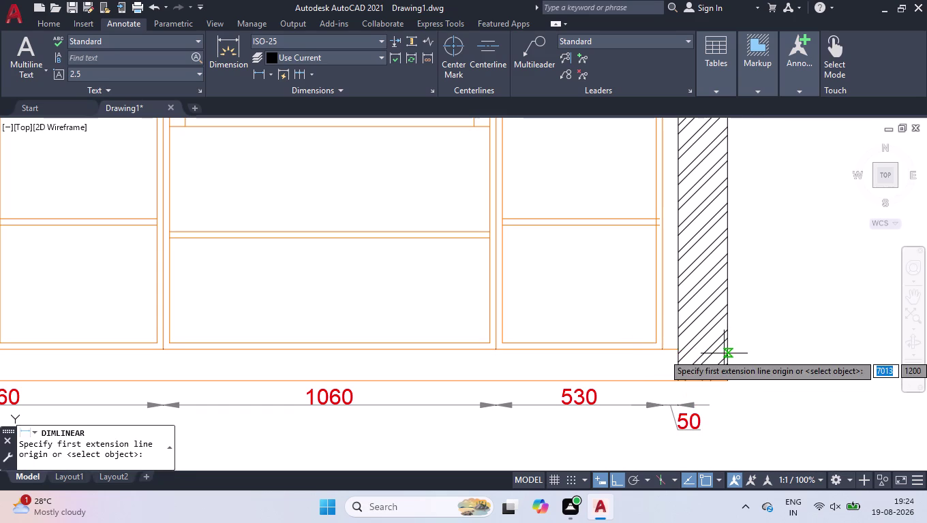
Dimension the 3815 span between the two outer points, placed below the chain.
scroll(down, 3)
scroll(down, 3)
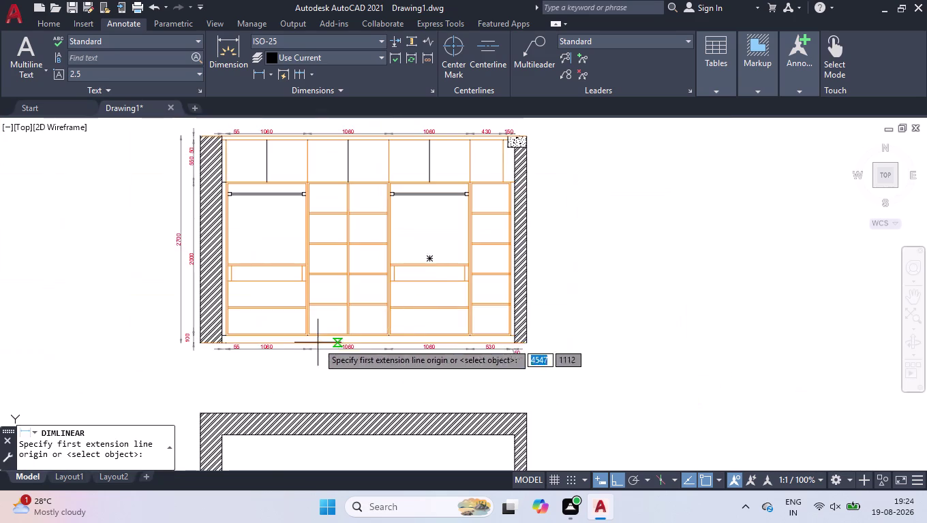
scroll(up, 3)
click(180, 342)
scroll(down, 3)
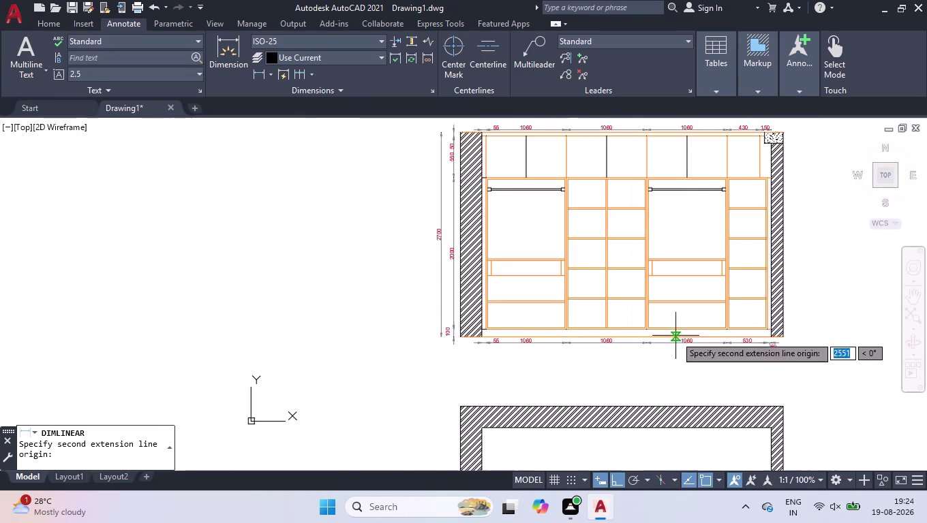
scroll(up, 3)
click(742, 345)
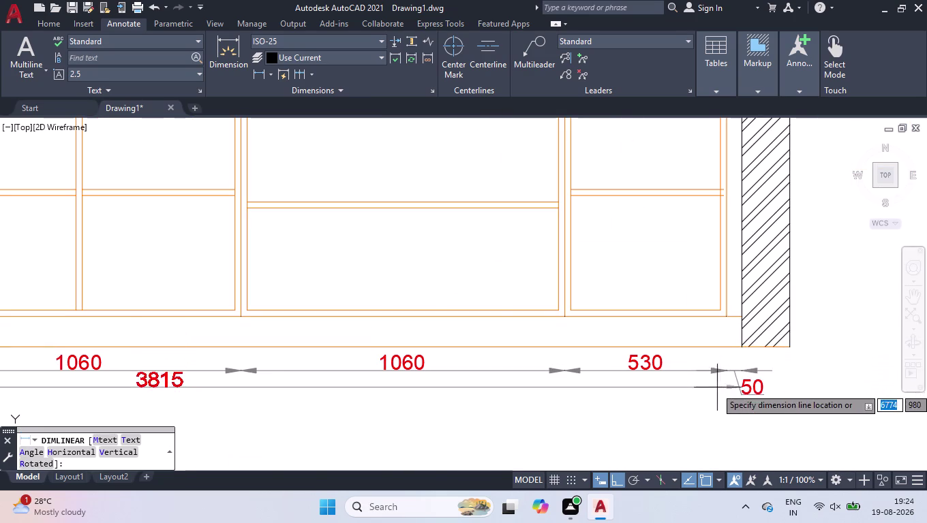
scroll(down, 3)
click(715, 416)
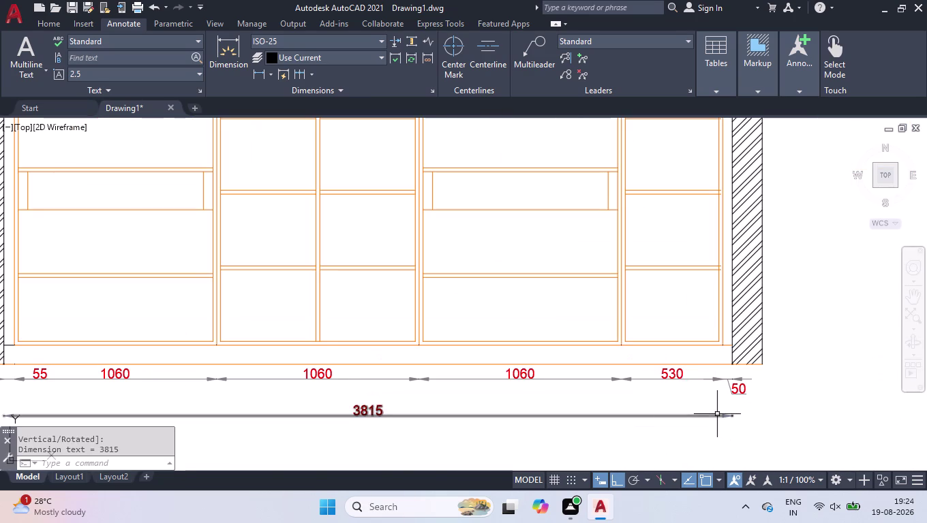
scroll(down, 3)
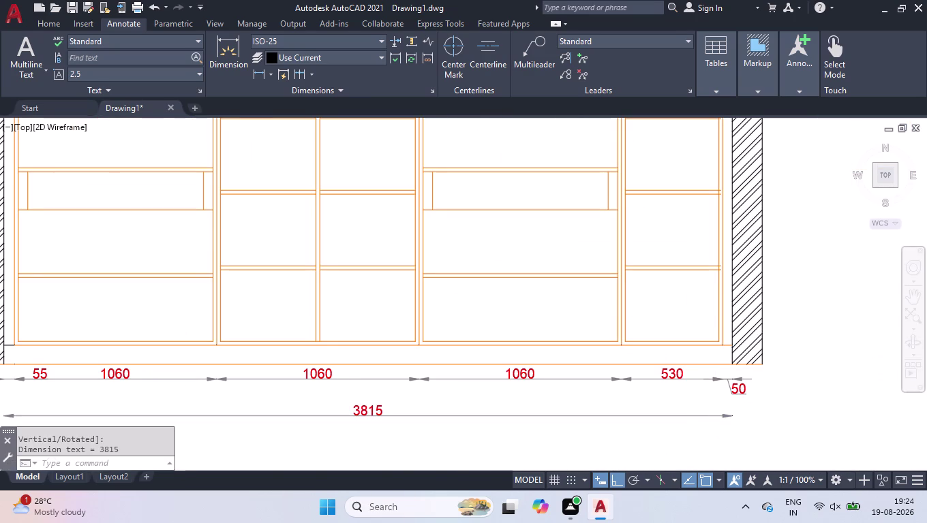
scroll(down, 3)
scroll(up, 3)
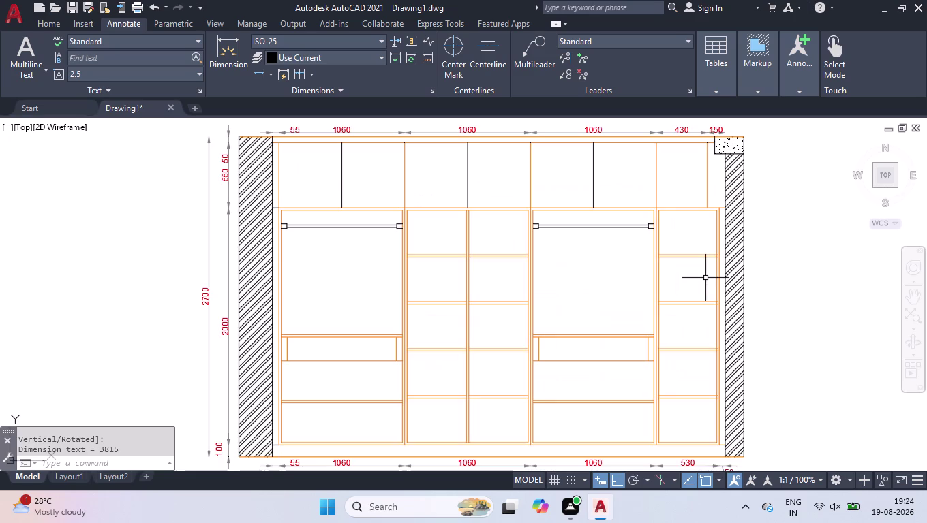
Window-select the right-hand wardrobe partitions, then clear the selection.
click(705, 278)
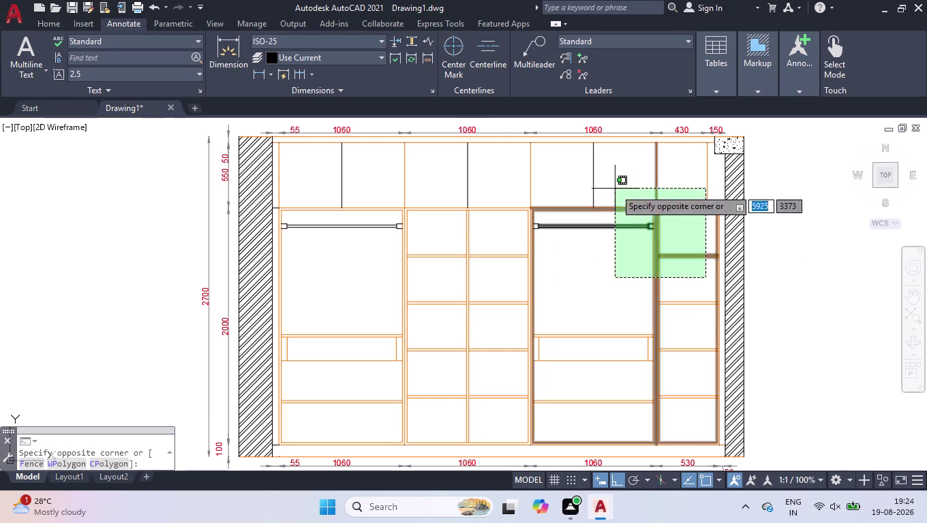
drag(799, 277, 796, 286)
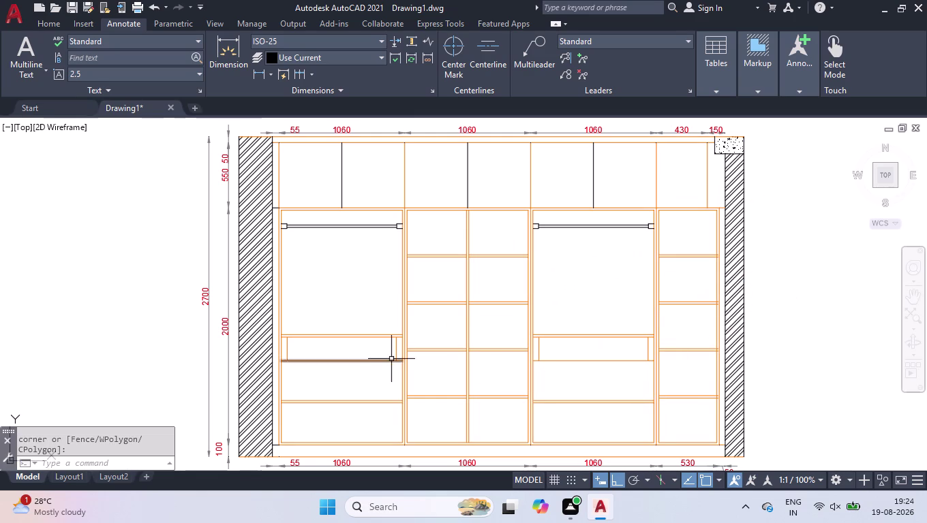
key(space)
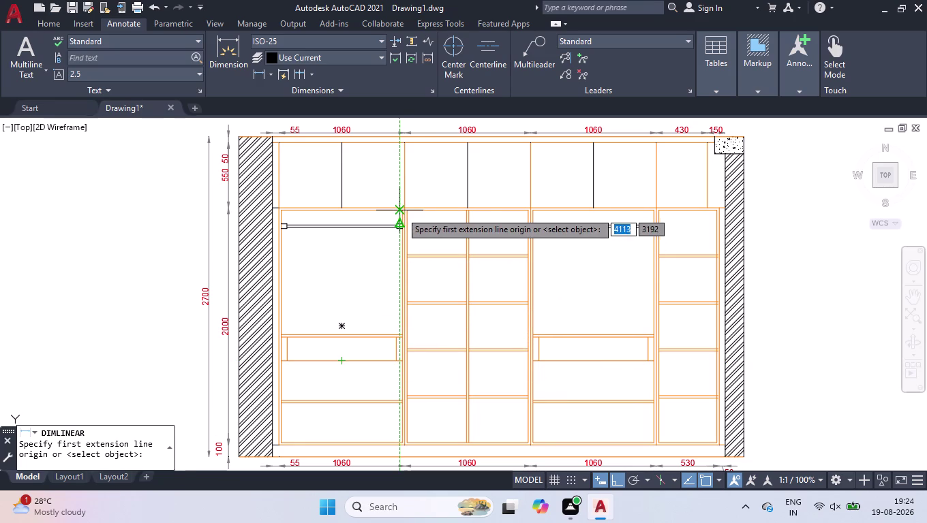
Add the 1050 vertical height dimension from the hanging compartment top to the drawer top.
scroll(up, 3)
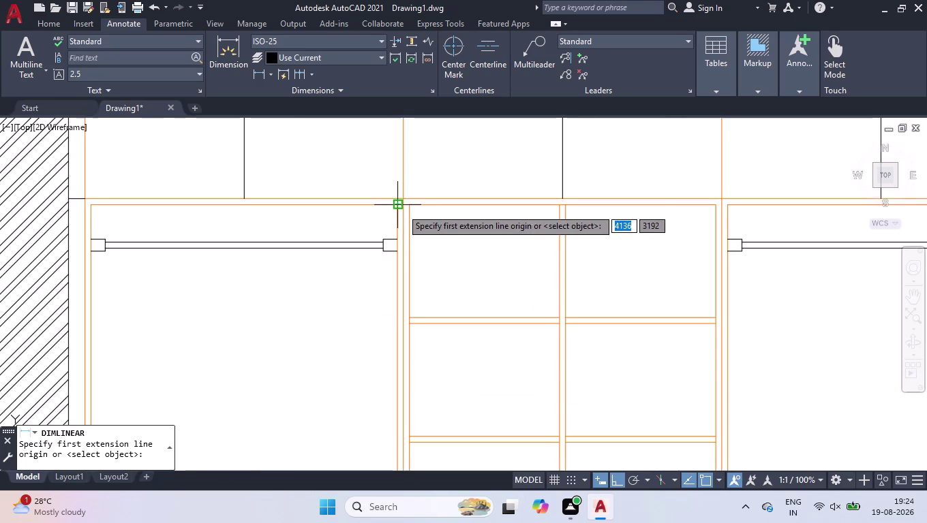
click(402, 208)
scroll(down, 3)
scroll(up, 3)
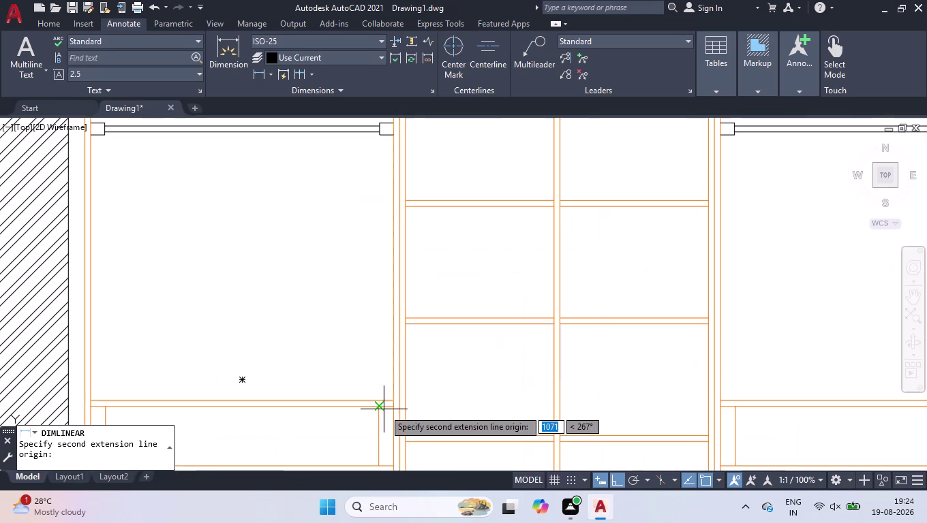
click(396, 400)
click(355, 373)
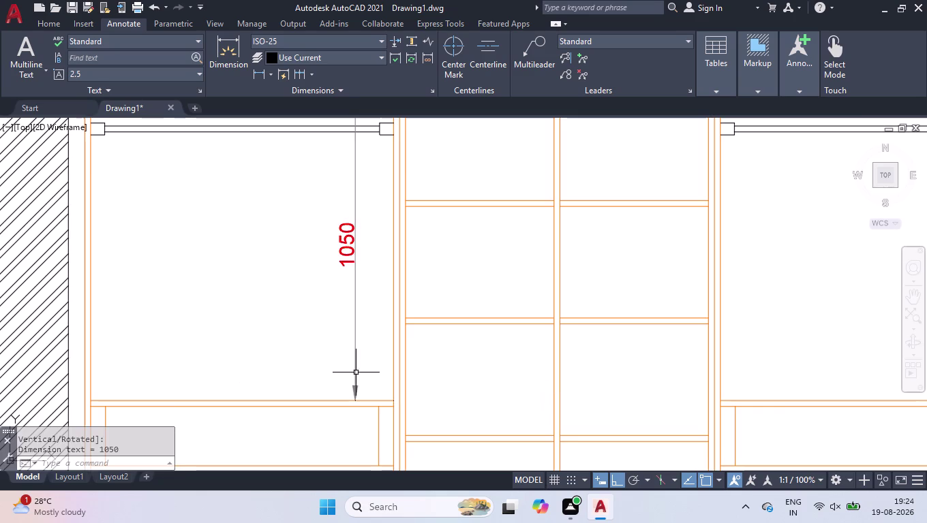
Dimension the drawer height as 200 with another linear dimension.
scroll(down, 3)
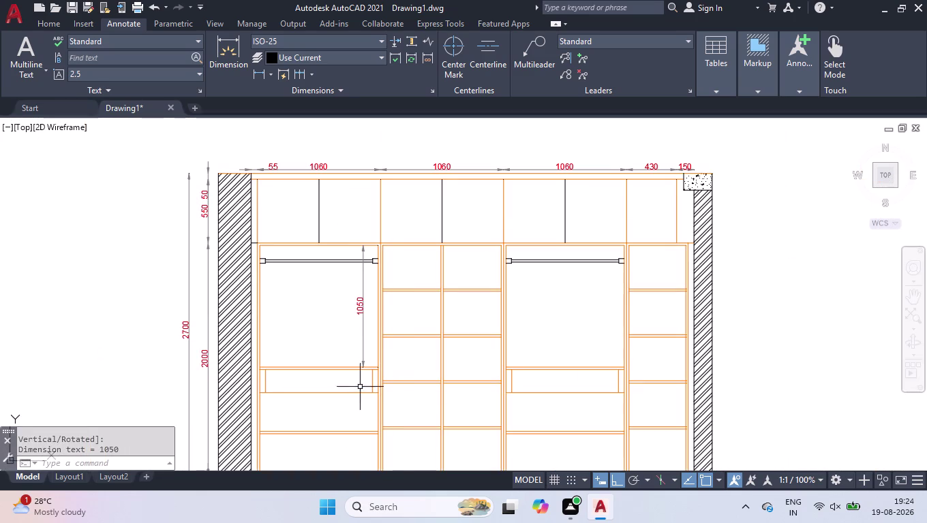
scroll(up, 3)
scroll(up, 3)
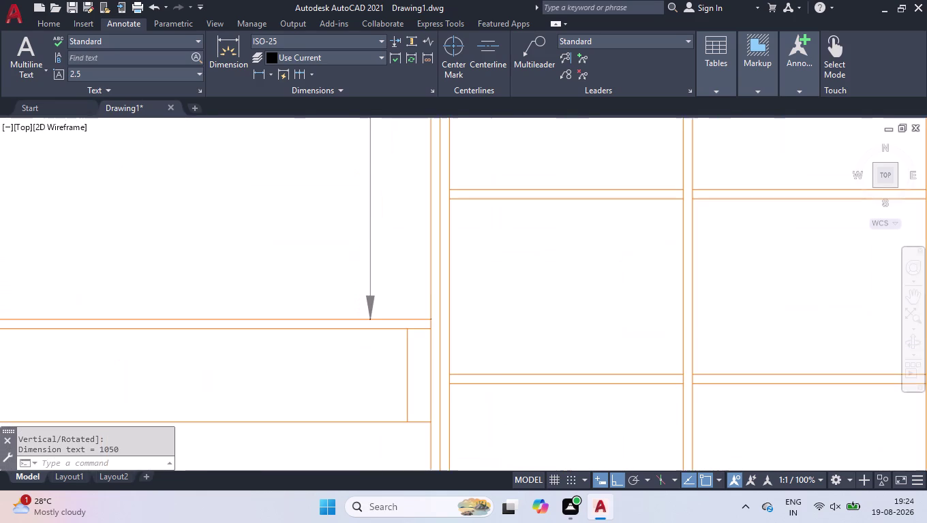
key(space)
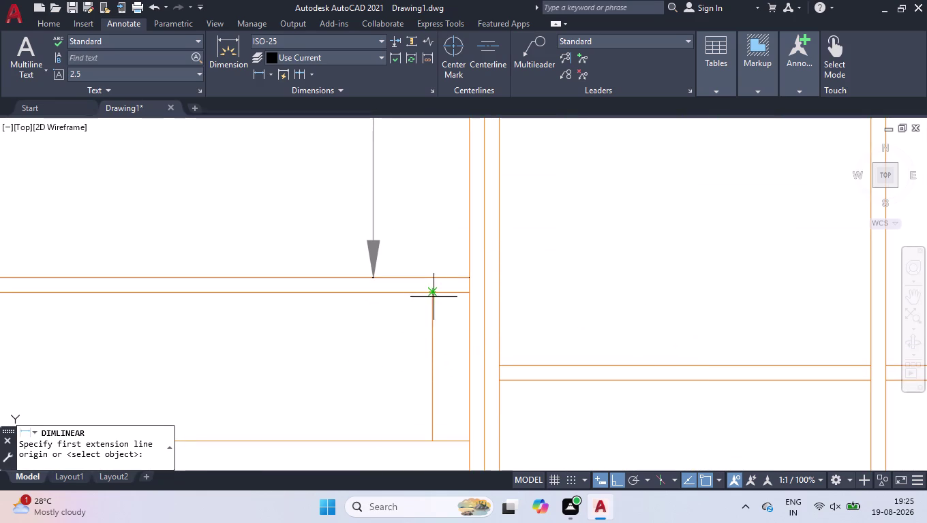
click(434, 294)
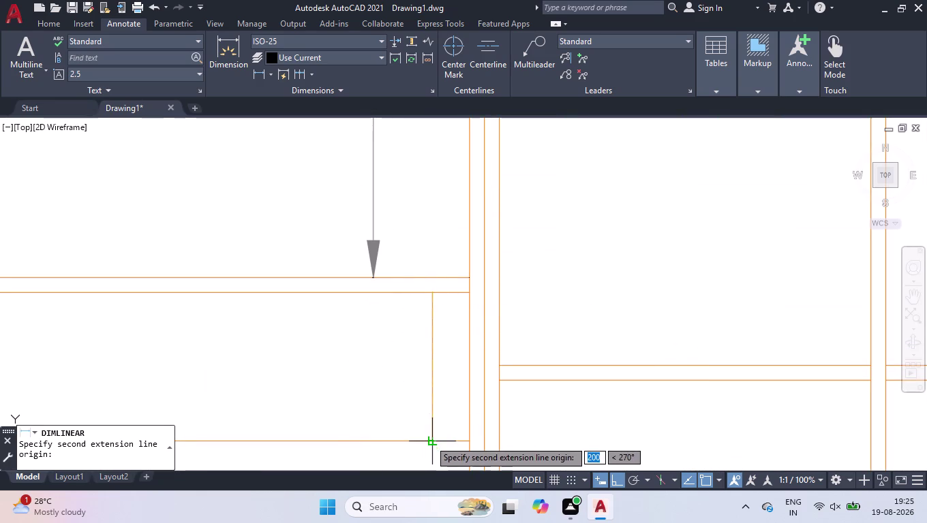
click(429, 441)
click(373, 440)
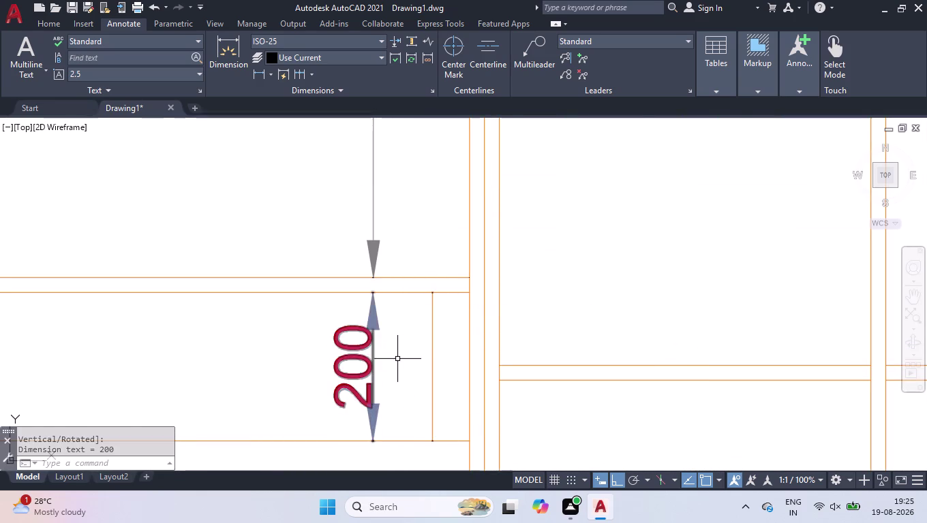
Stack two 335 vertical dimensions below the 200 and start editing the lower one's text.
scroll(down, 3)
scroll(down, 3)
scroll(up, 3)
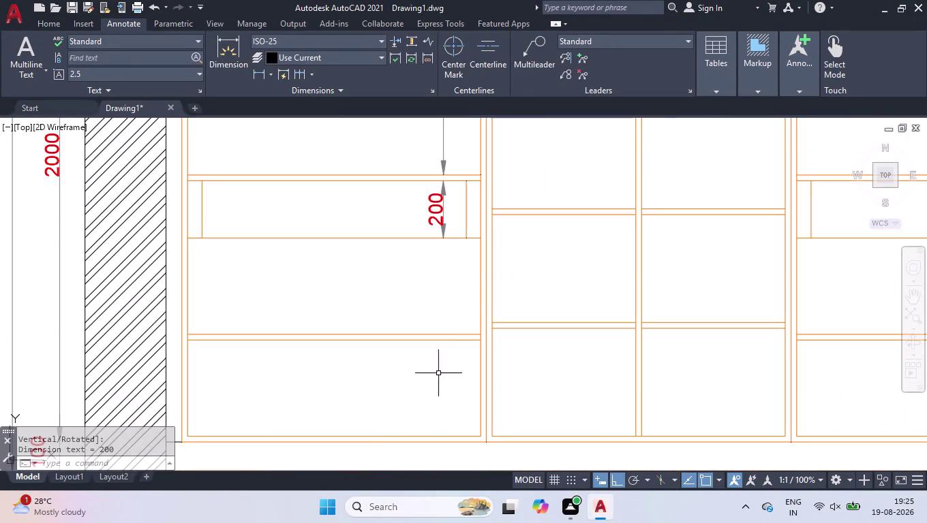
key(space)
click(467, 241)
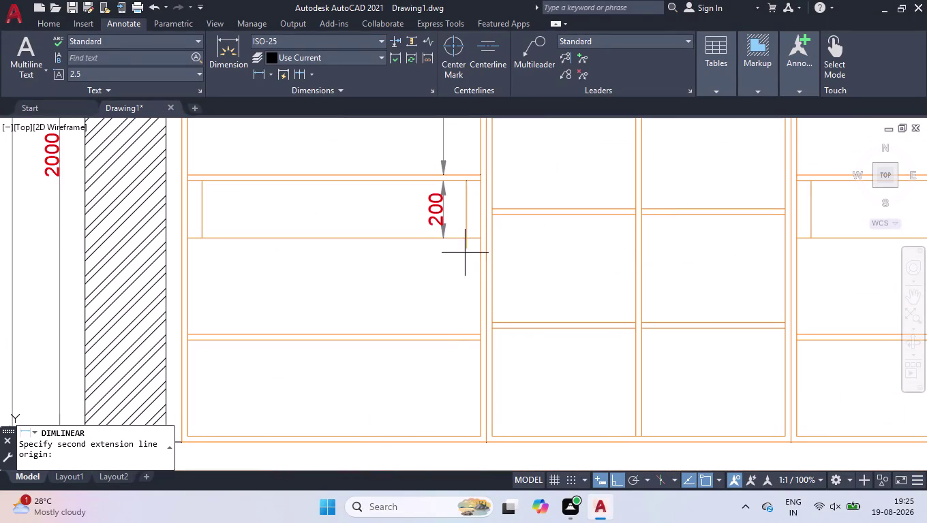
click(465, 333)
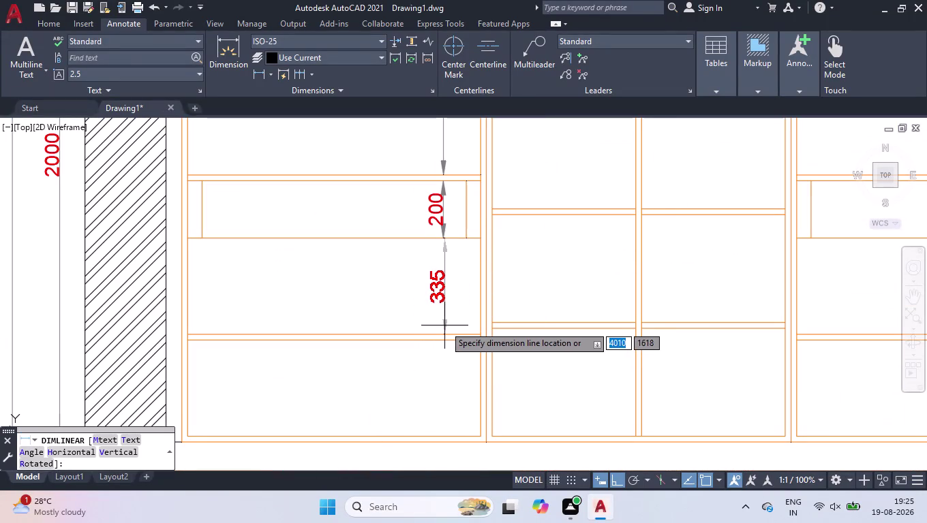
click(444, 326)
key(space)
click(443, 341)
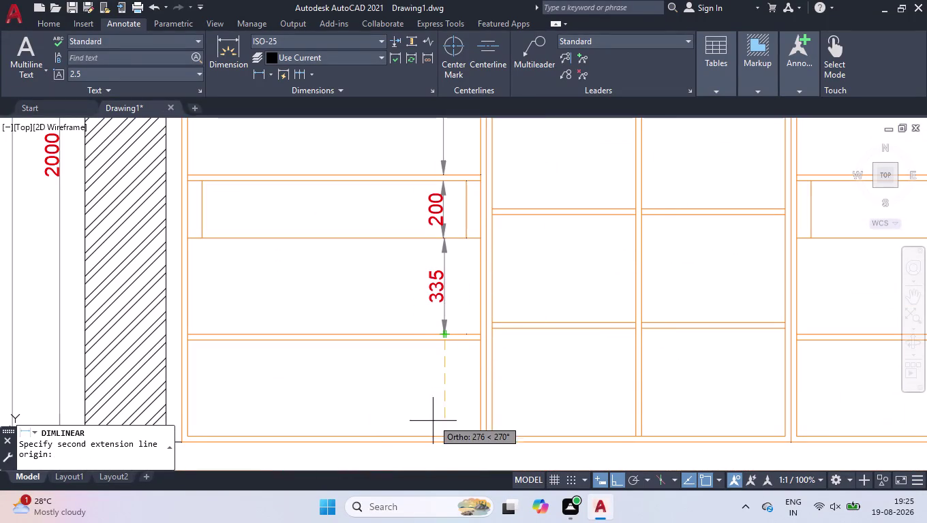
click(445, 432)
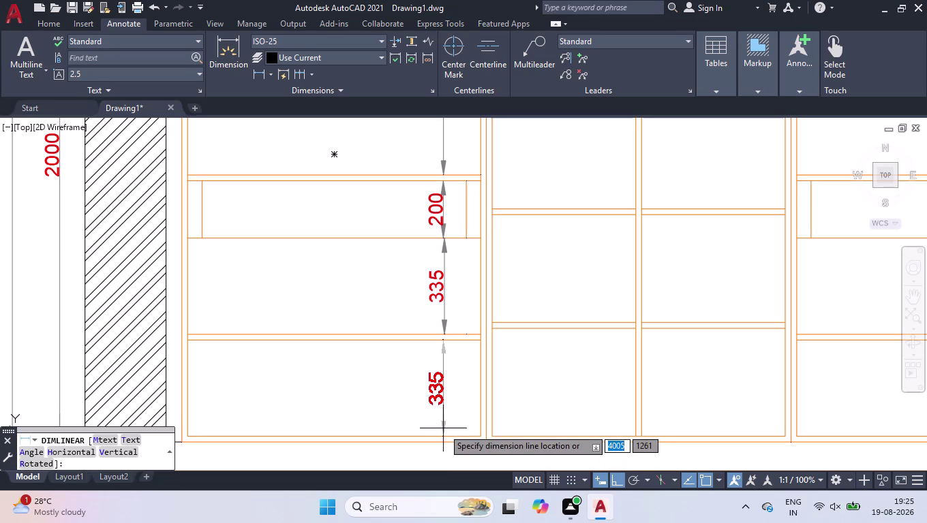
click(443, 428)
double_click(437, 387)
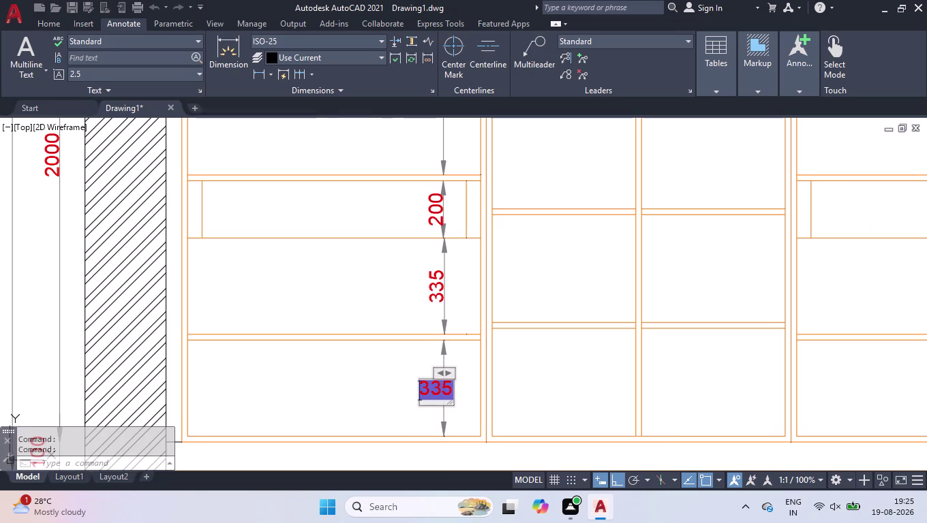
key(ctrl+a)
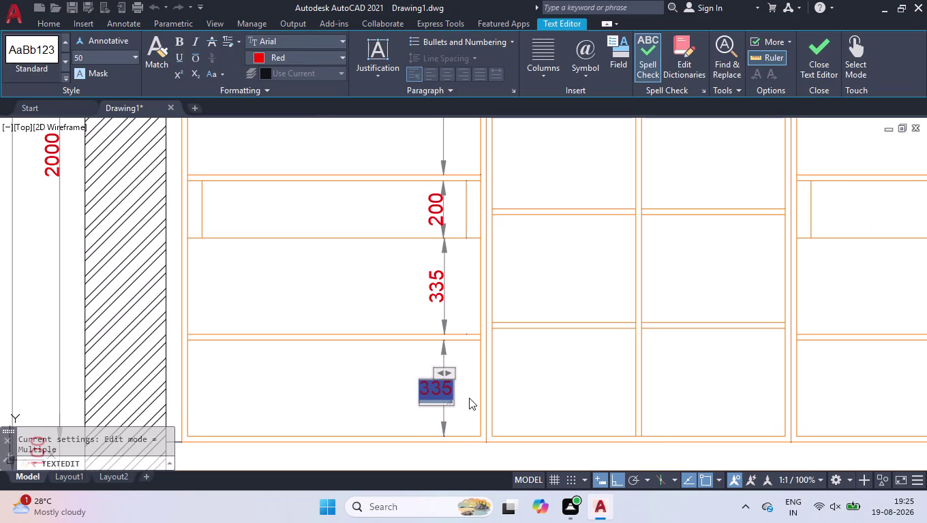
Replace the text of both stacked 335 dimensions with EQ.
text(EQ)
click(405, 297)
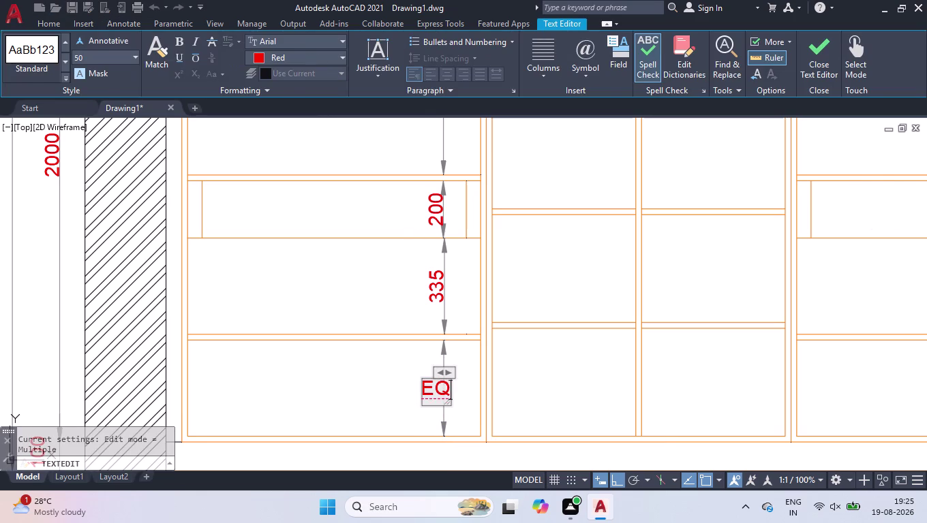
click(438, 284)
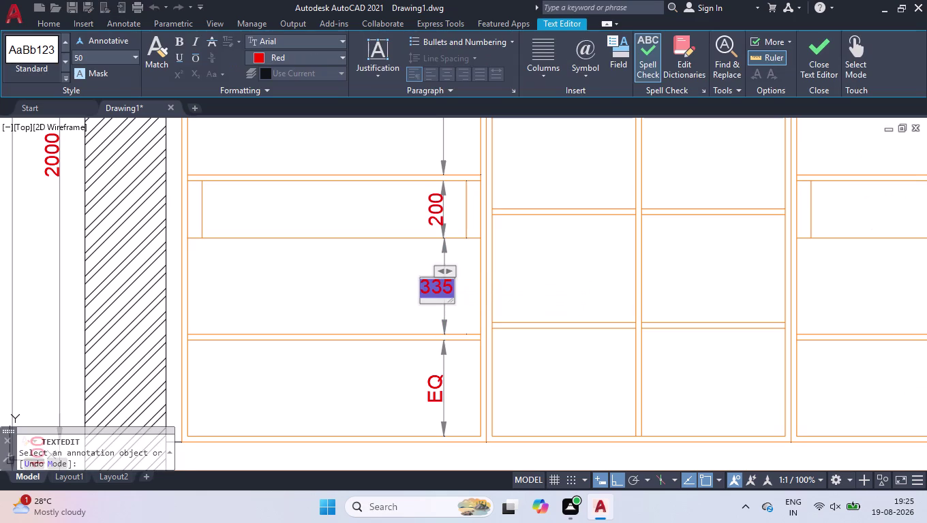
text(EQ)
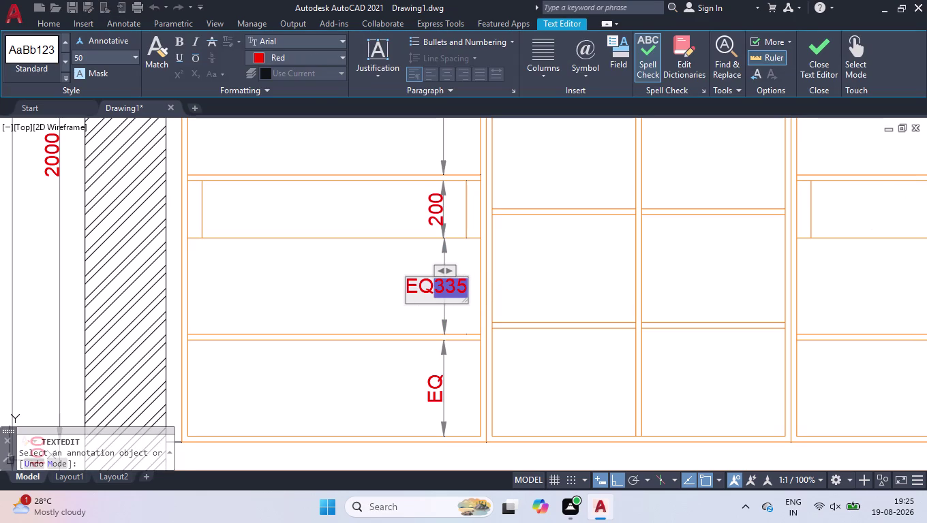
key(ctrl+a)
text(E)
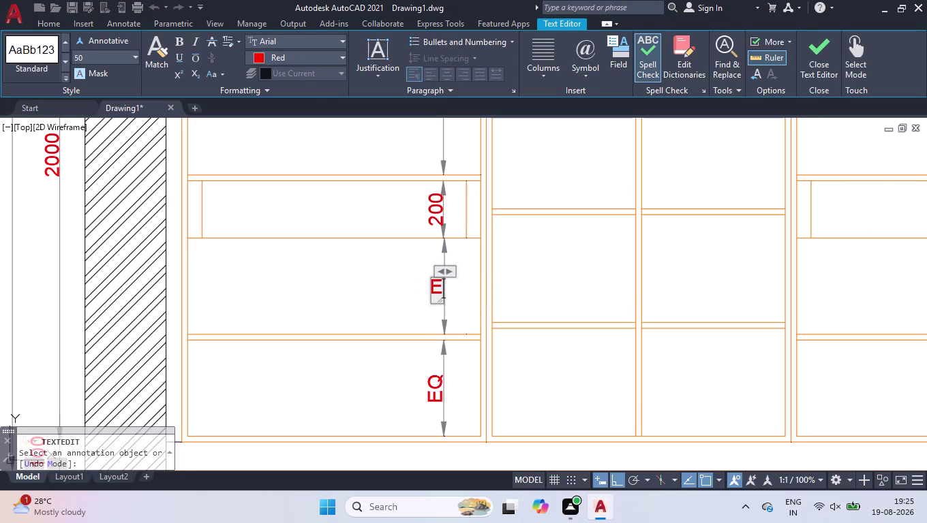
text(Q)
click(331, 257)
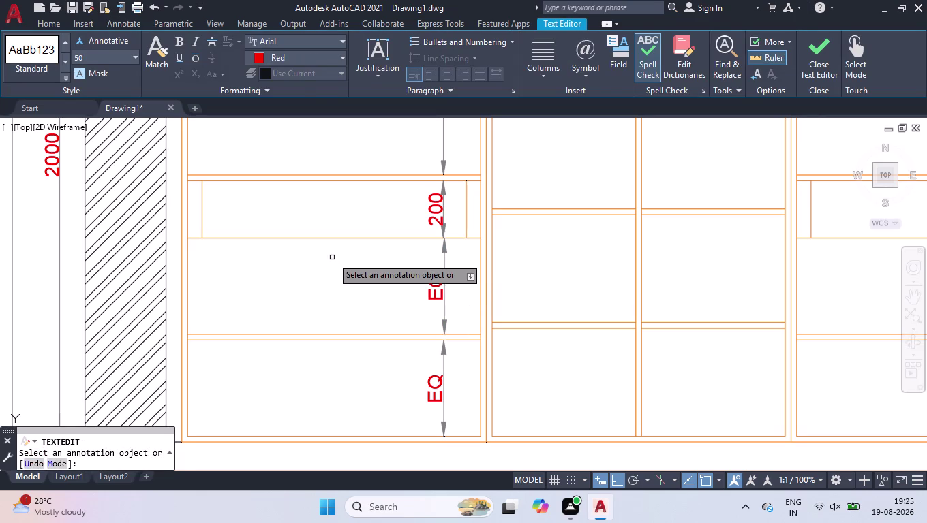
key(space)
Window-select the stacked EQ dimensions to check them, then deselect them.
click(476, 280)
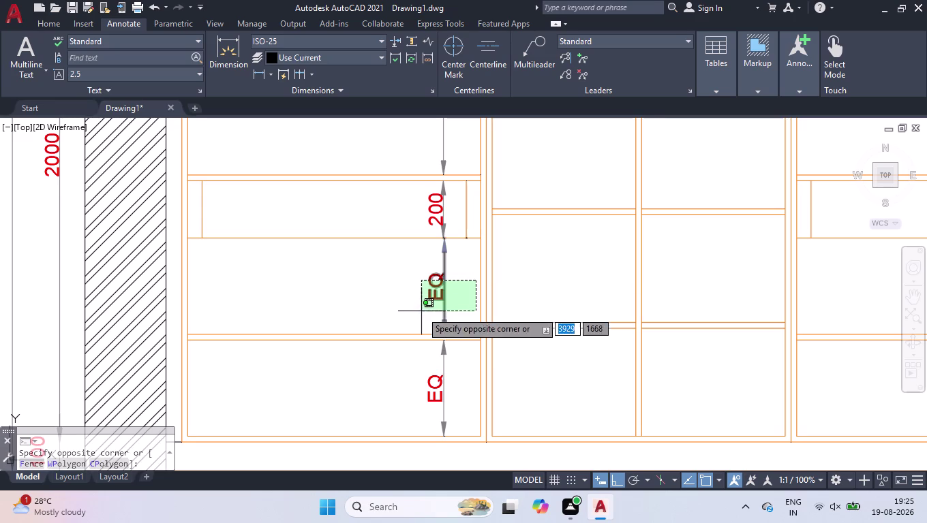
click(421, 311)
drag(460, 399, 450, 399)
click(415, 409)
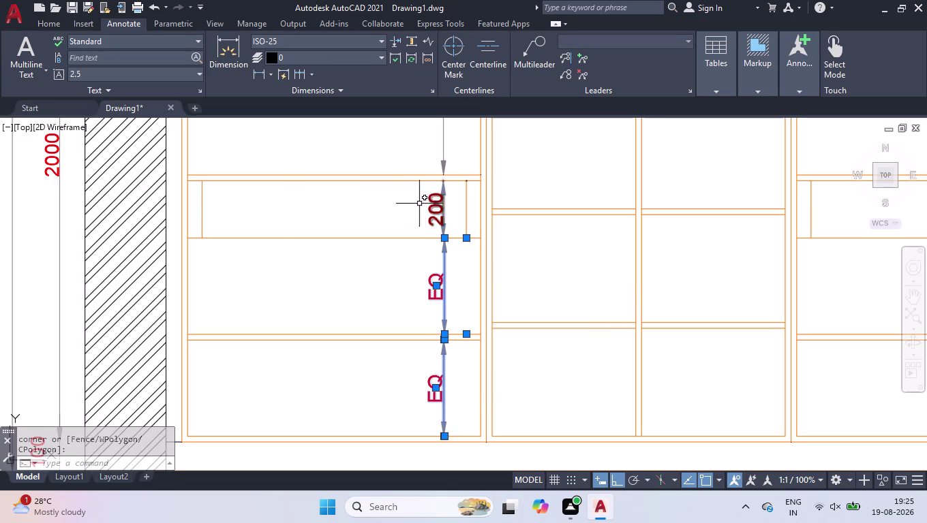
click(497, 214)
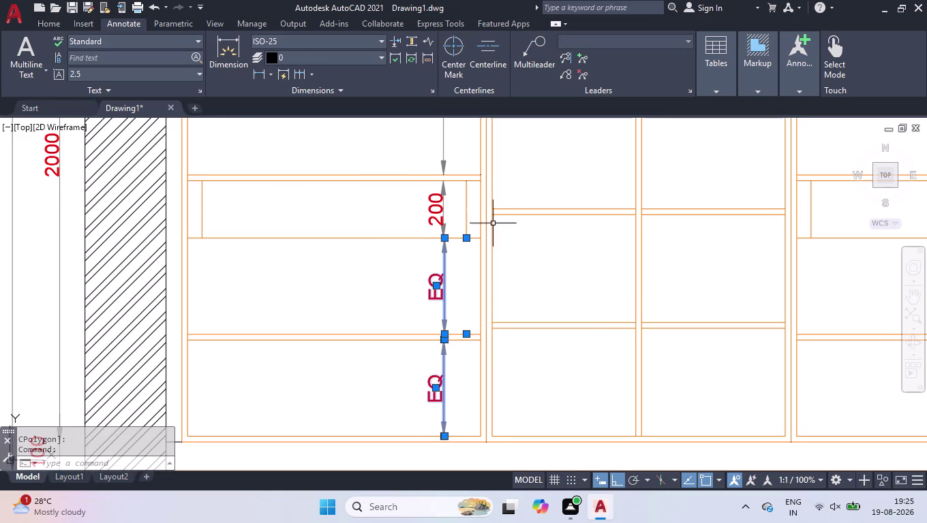
drag(562, 179, 557, 188)
click(382, 411)
scroll(up, 3)
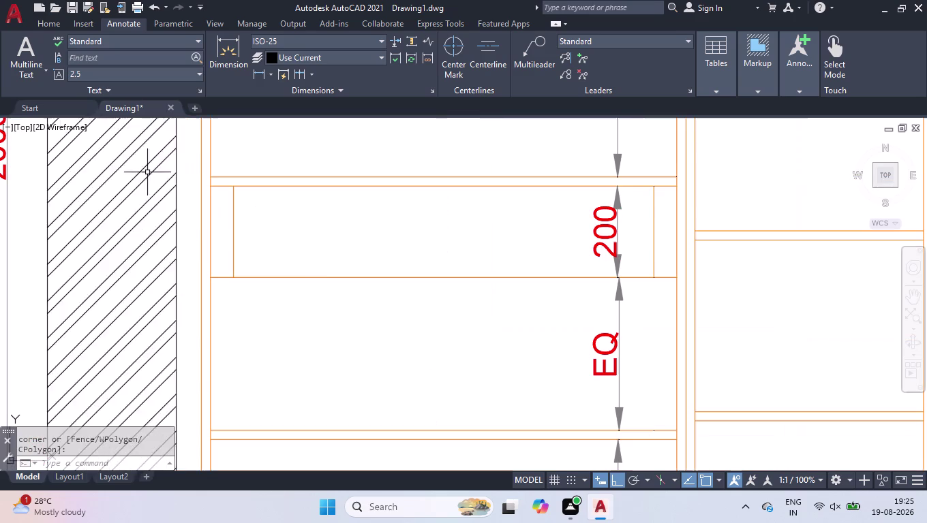
Dimension the 50 gap at the bay's left side with DLI.
text(DLI)
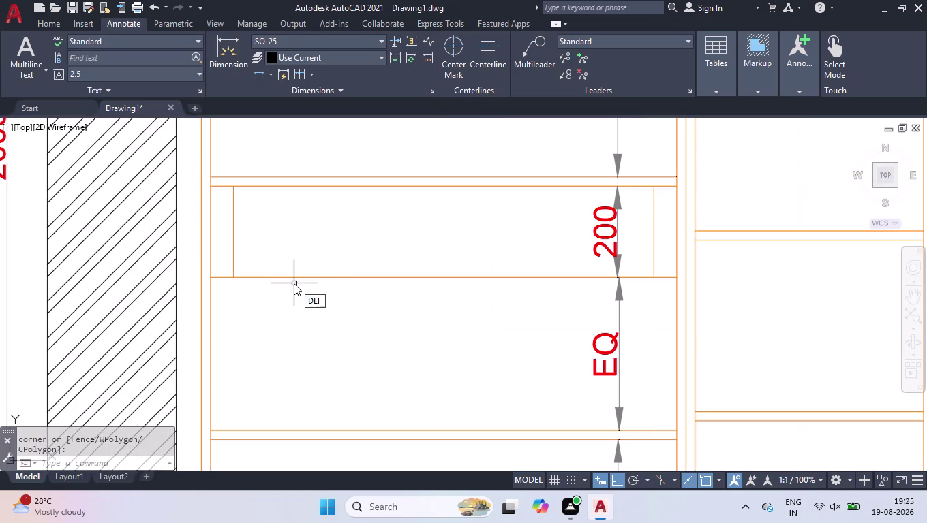
key(Return)
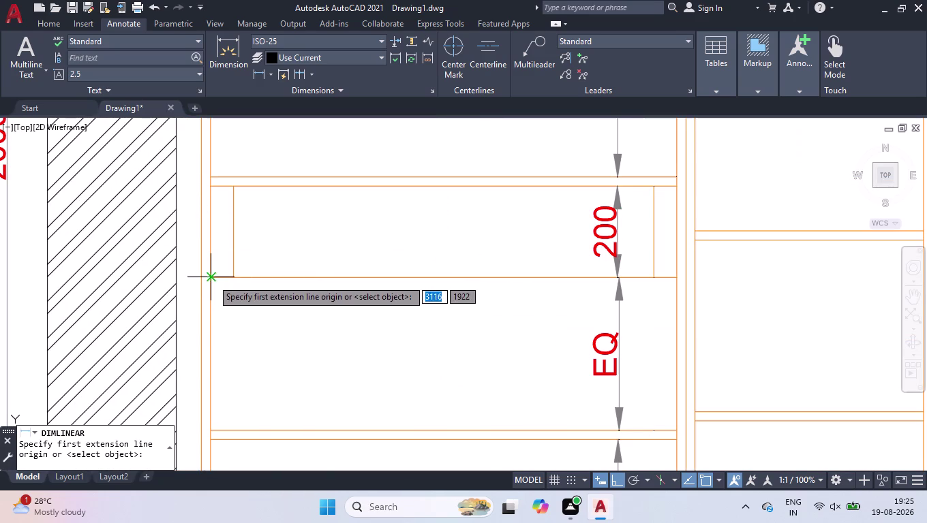
click(212, 279)
click(234, 276)
click(230, 302)
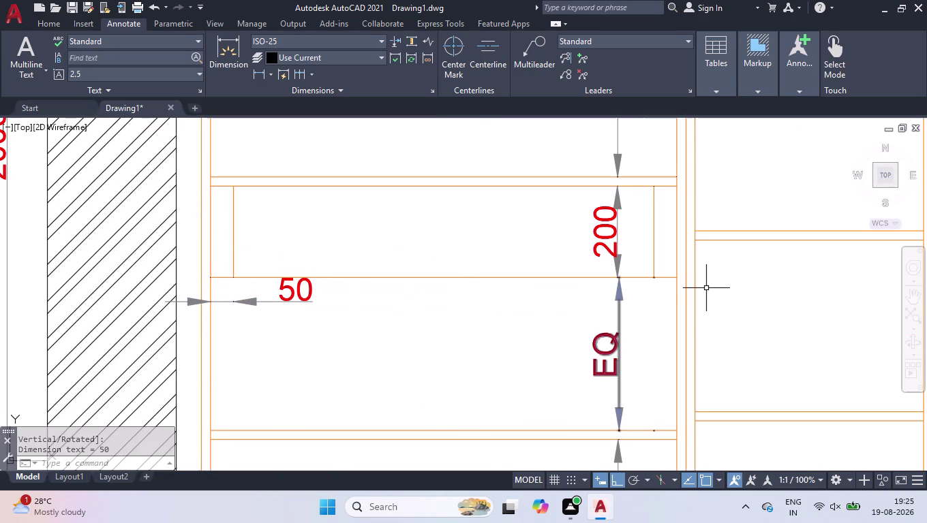
Dimension the matching 50 gap at the right-side partition, then cancel the command.
key(space)
scroll(up, 3)
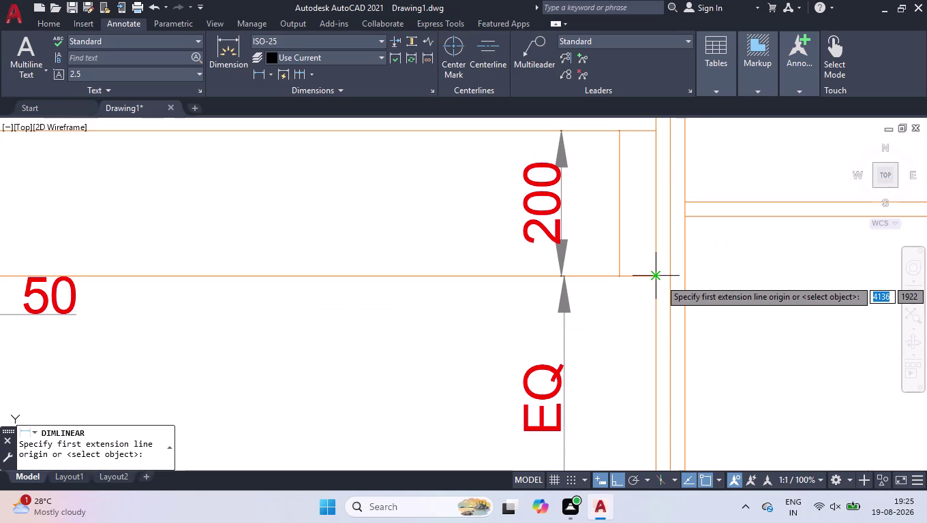
click(659, 277)
click(615, 278)
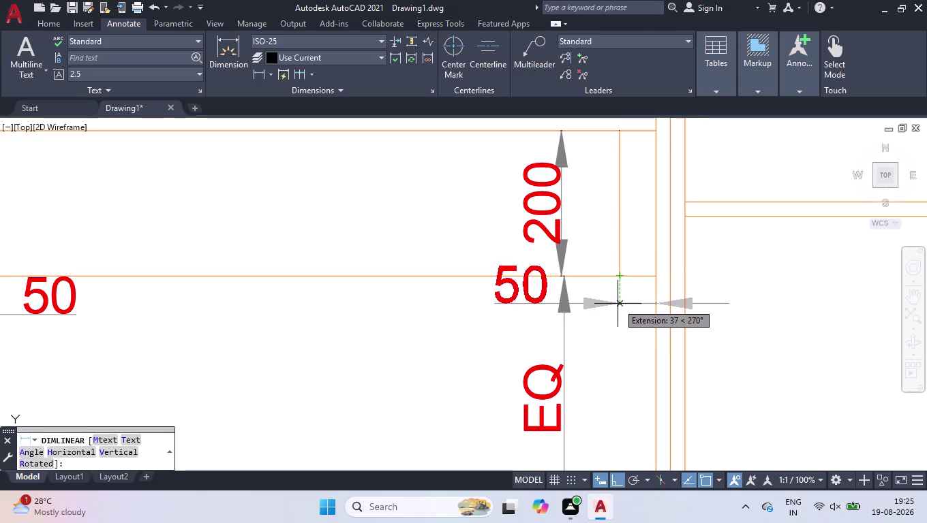
click(618, 304)
key(space)
key(space)
scroll(down, 3)
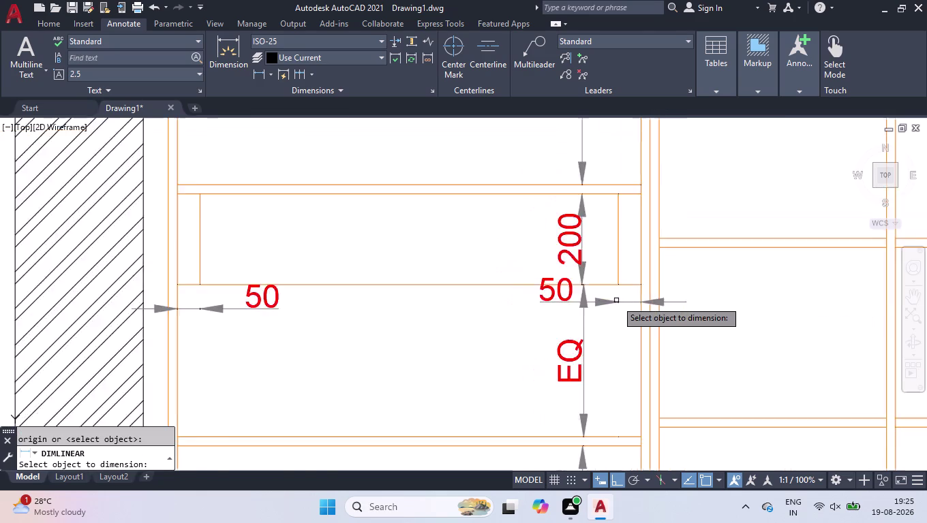
scroll(down, 3)
key(space)
scroll(down, 3)
click(609, 242)
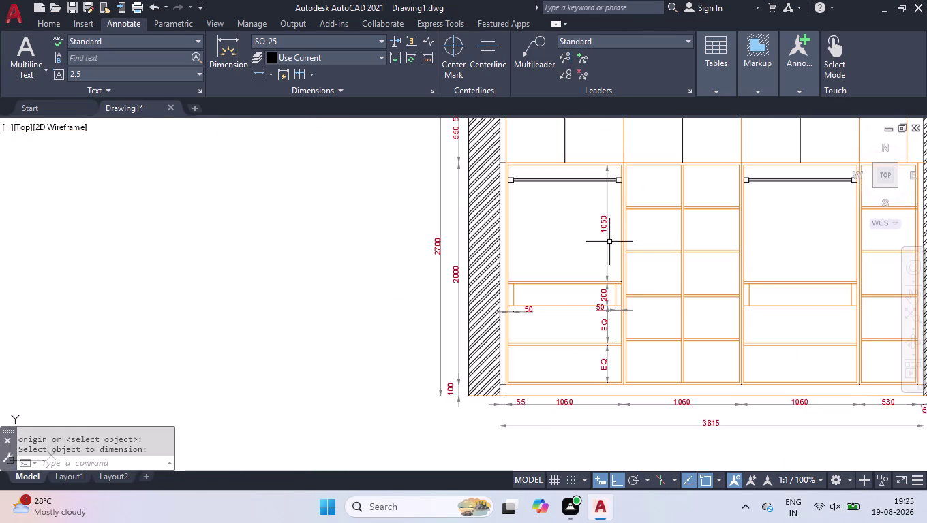
Select the first bay's 1050, 200, EQ and 50 dimensions.
click(593, 251)
click(609, 302)
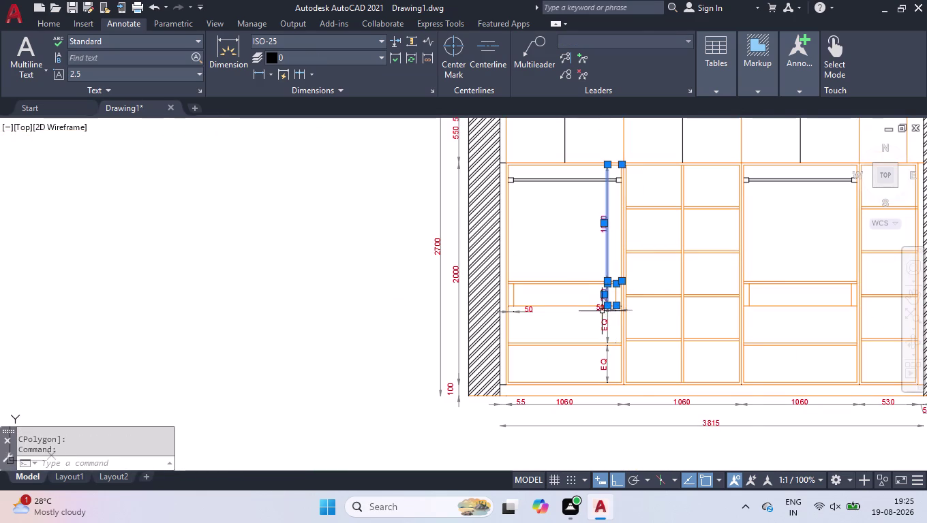
click(602, 309)
click(603, 326)
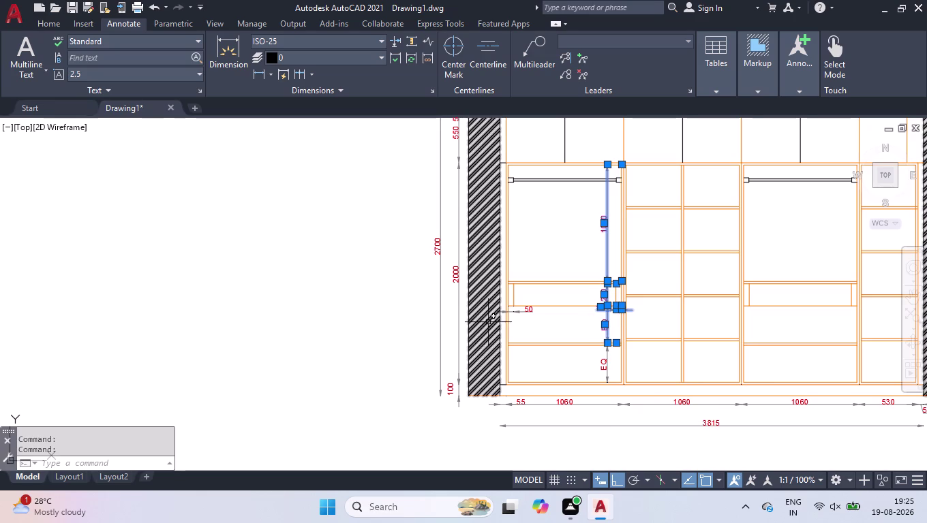
click(516, 311)
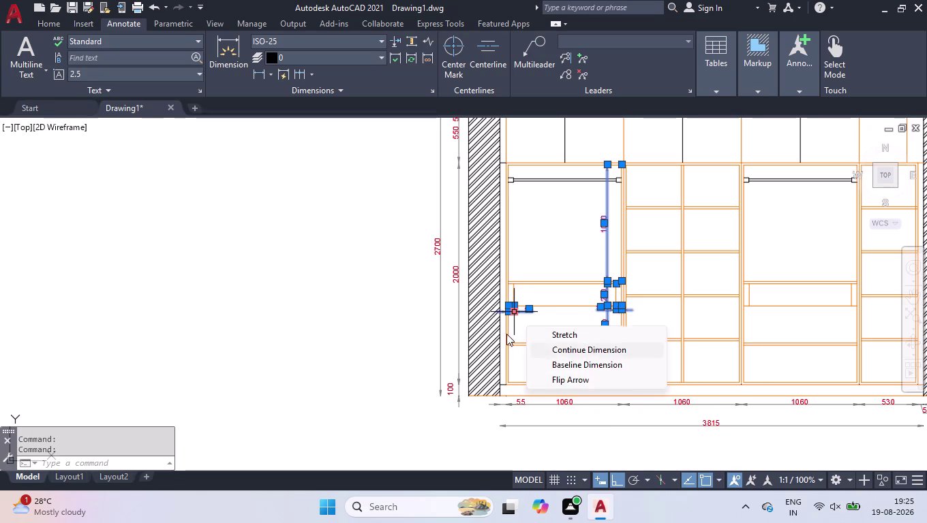
click(606, 366)
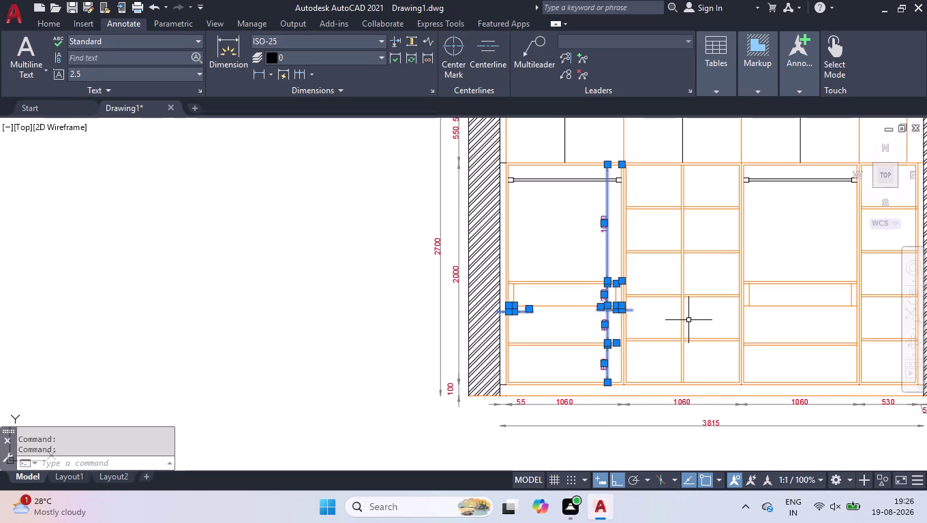
Copy the selected dimensions into the matching third compartment.
text(CO)
key(Return)
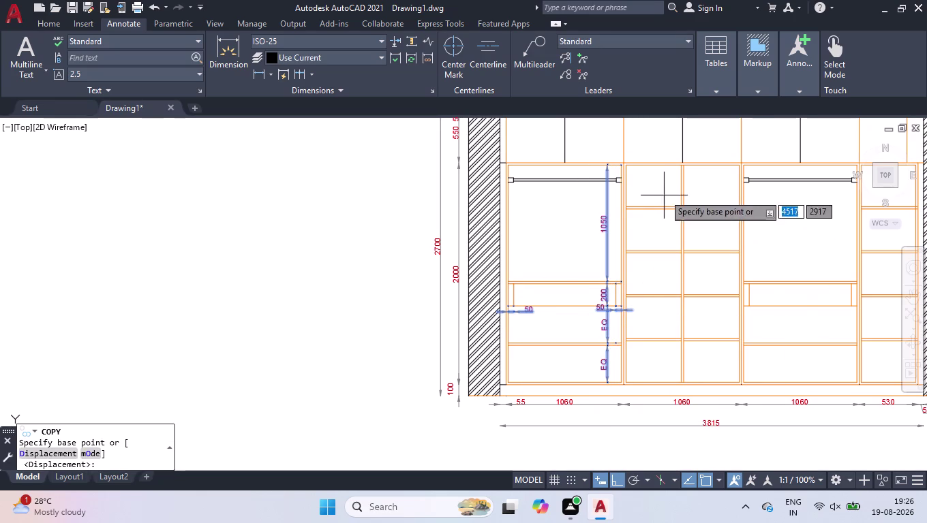
scroll(up, 3)
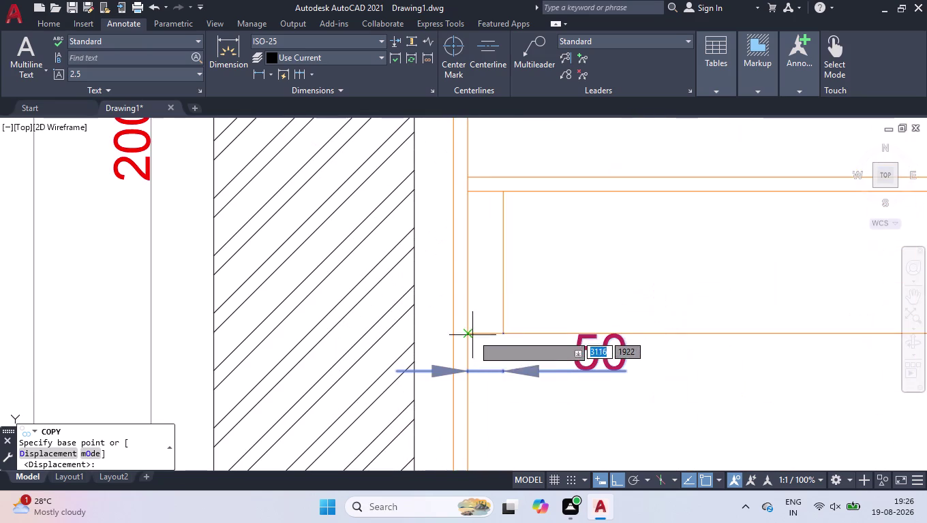
click(467, 334)
scroll(down, 3)
scroll(down, 3)
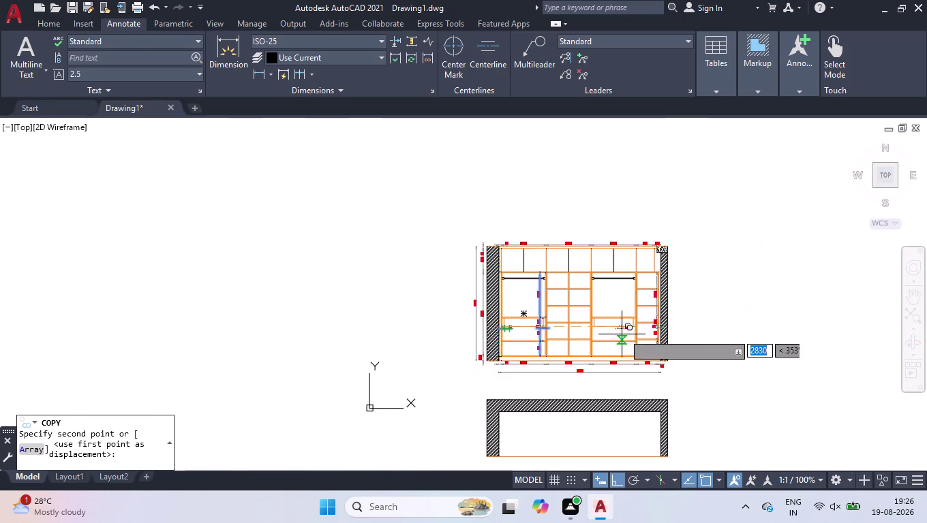
scroll(up, 3)
scroll(up, 3)
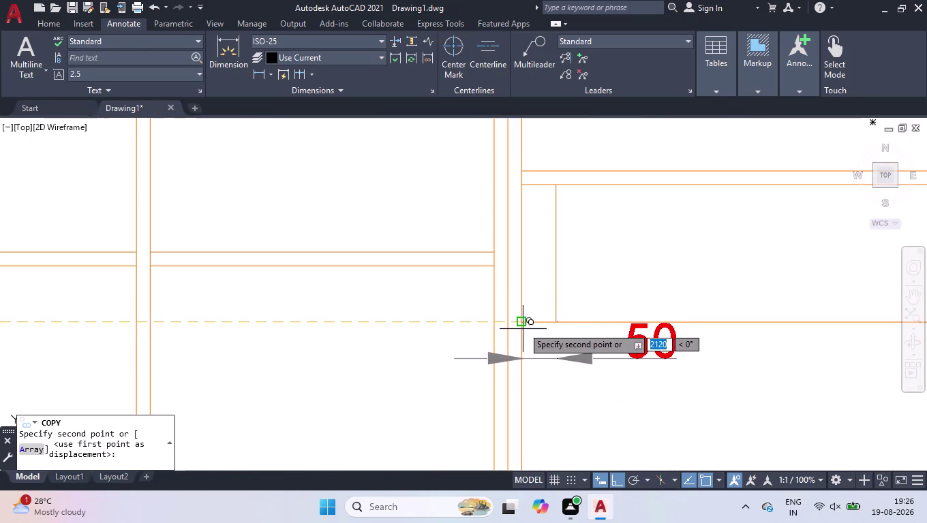
click(524, 325)
key(Return)
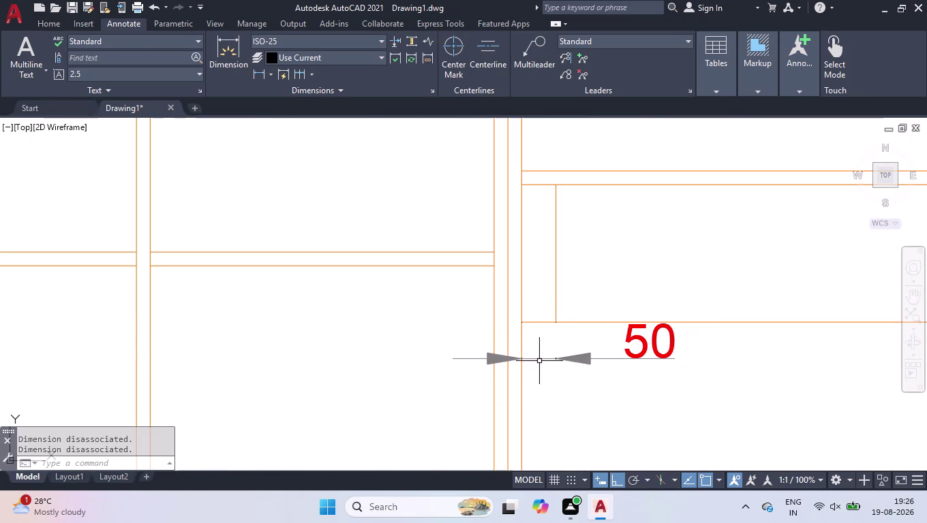
Zoom in on the top-left upper shutters of the elevation.
scroll(down, 3)
scroll(down, 3)
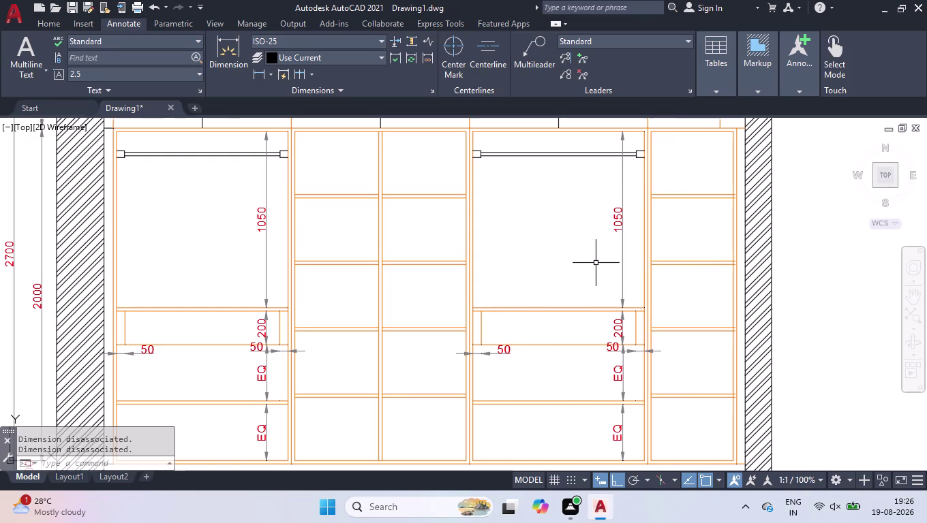
scroll(down, 3)
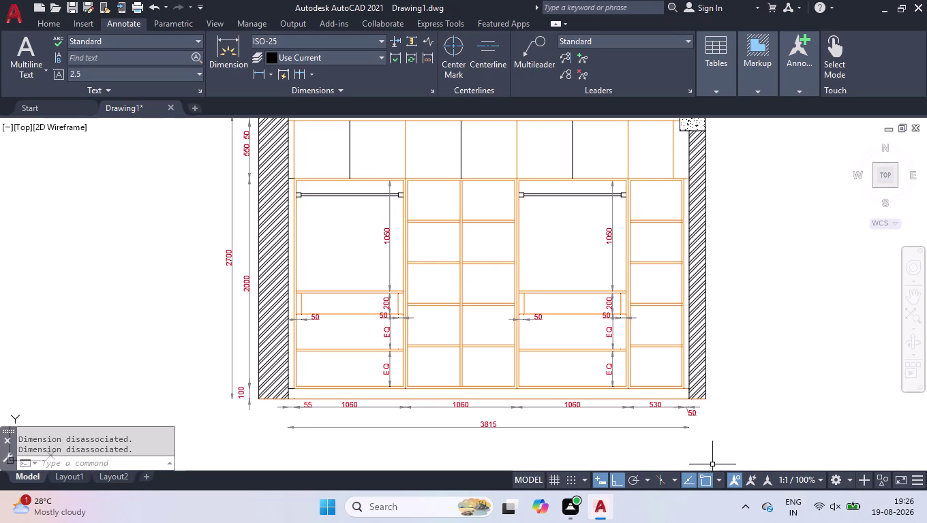
scroll(up, 3)
scroll(up, 3)
scroll(down, 3)
scroll(down, 3)
scroll(up, 3)
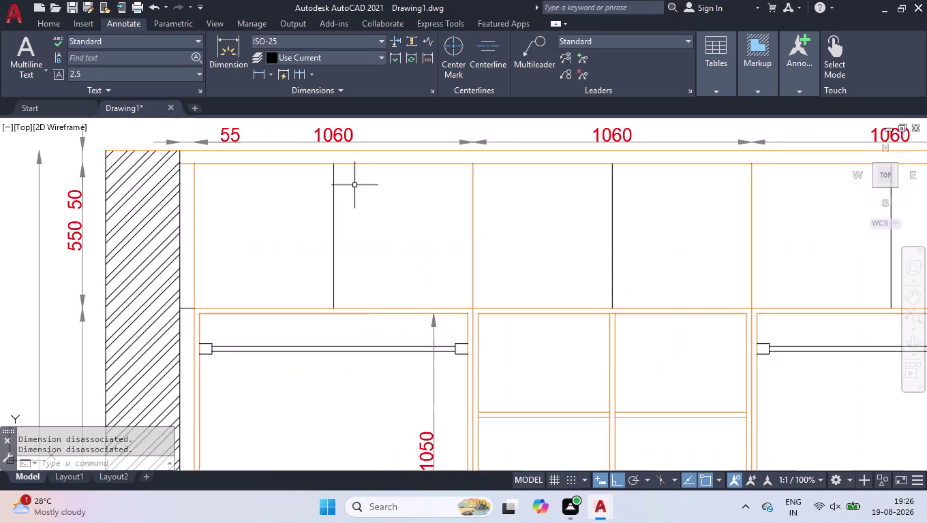
Draw a small handle rectangle inside the first upper shutter with REC.
scroll(up, 3)
text(REC)
key(Return)
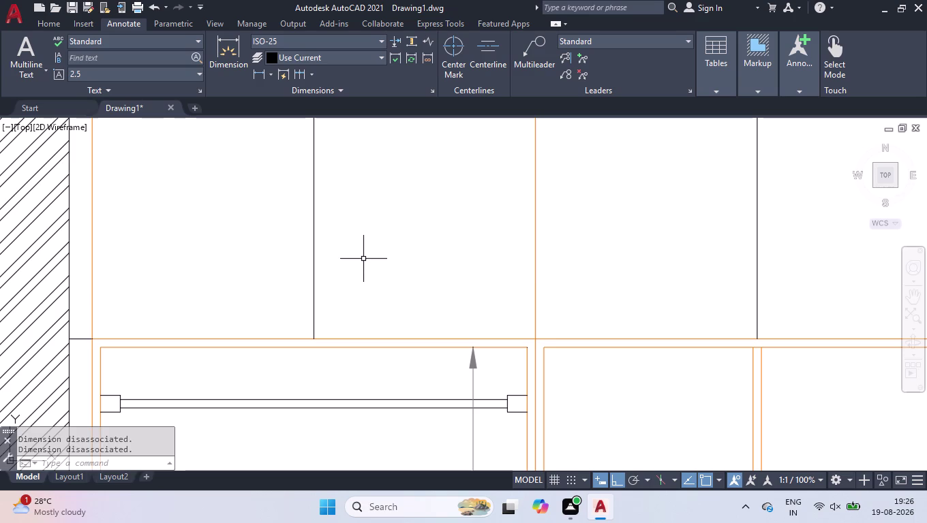
click(213, 286)
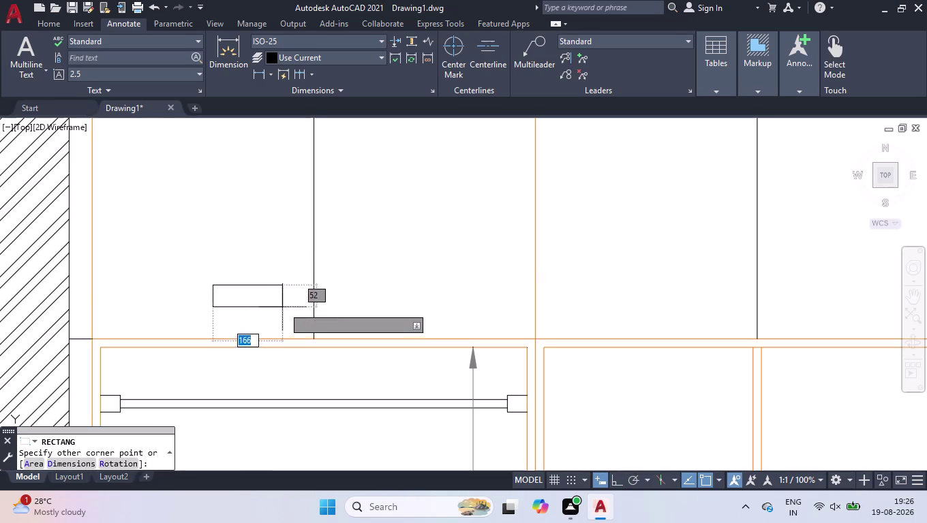
click(301, 302)
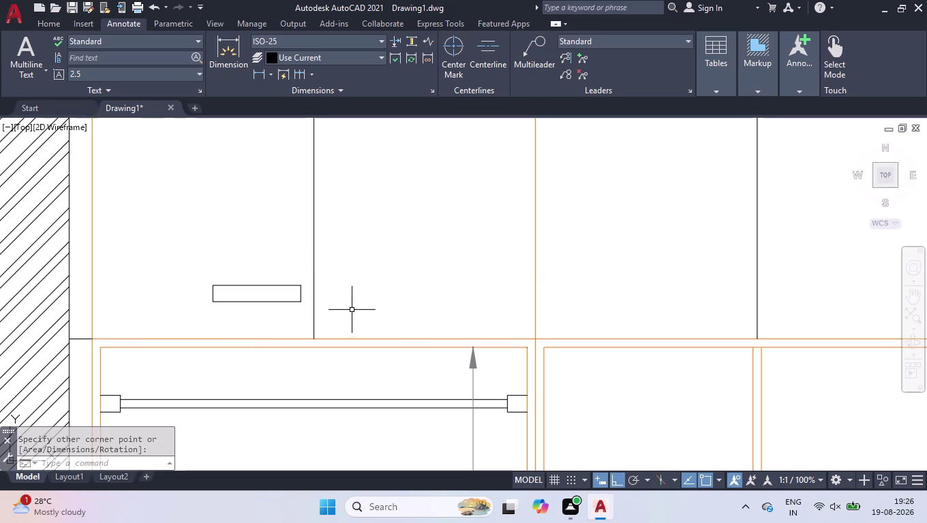
text(CO)
key(Return)
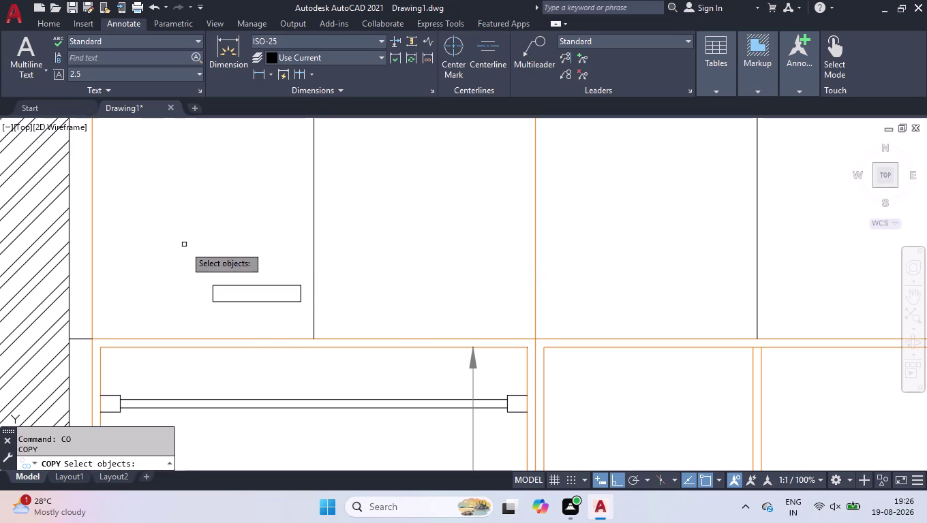
Copy the handle rectangle into the neighbouring upper shutter.
click(228, 288)
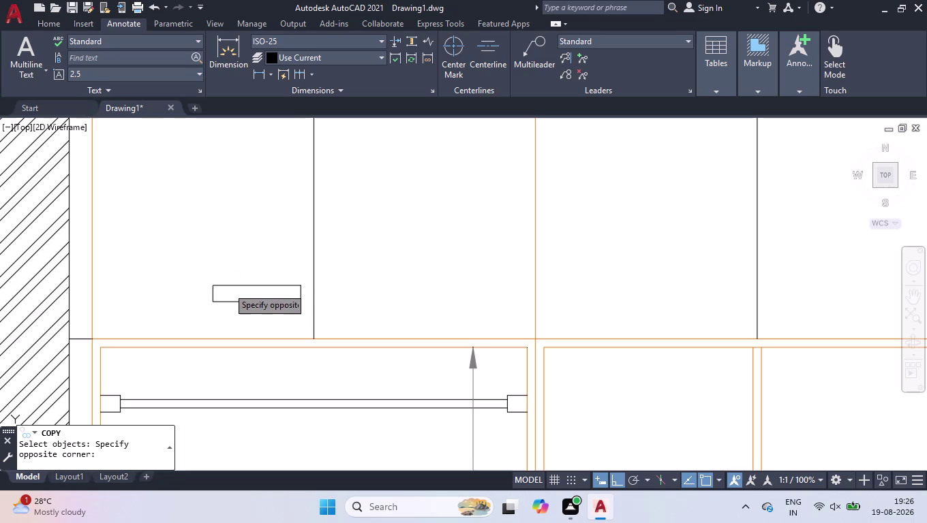
click(198, 314)
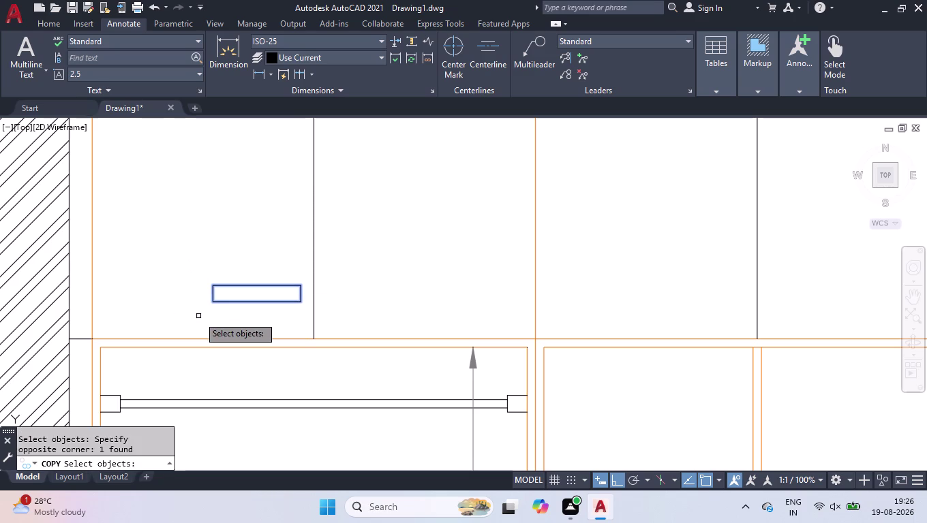
key(Return)
click(302, 287)
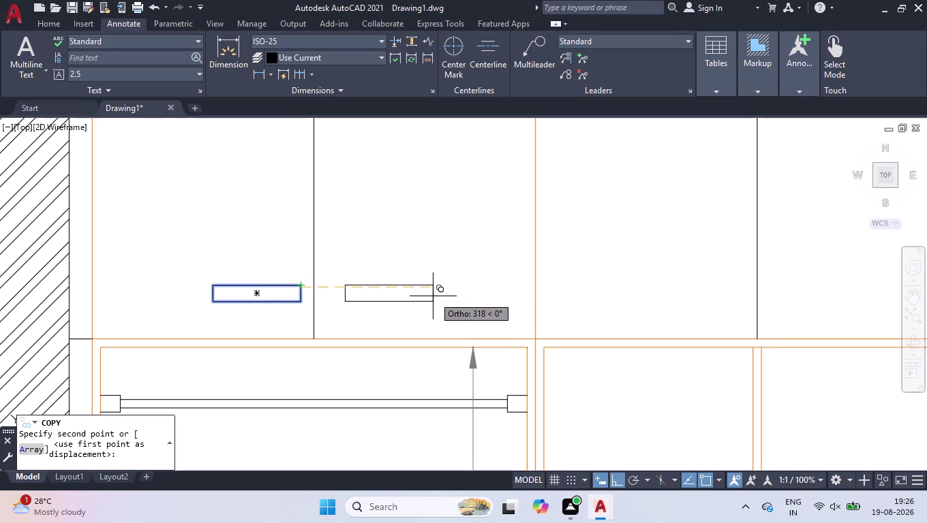
click(429, 297)
key(Return)
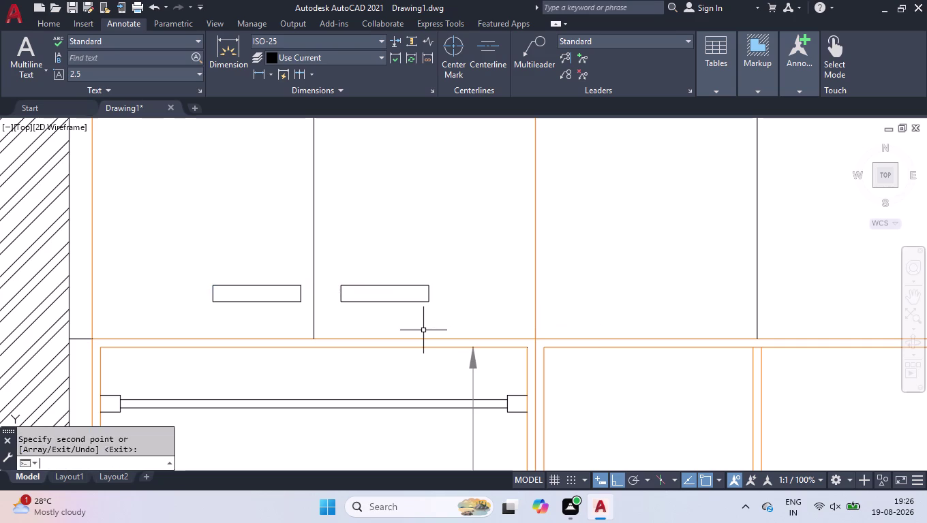
Select both handles and copy the pair into the next shutters.
click(422, 280)
click(380, 312)
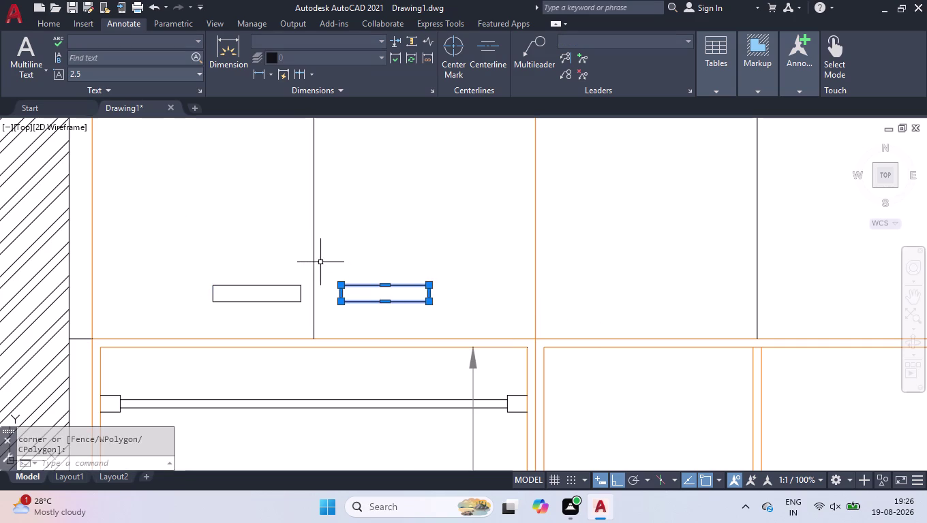
click(321, 262)
click(349, 272)
click(267, 260)
click(239, 304)
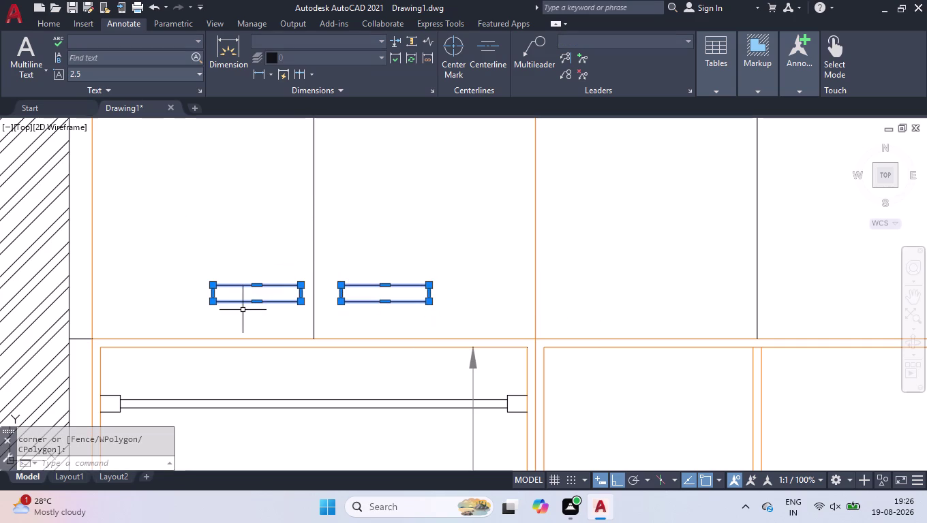
text(CO)
key(Return)
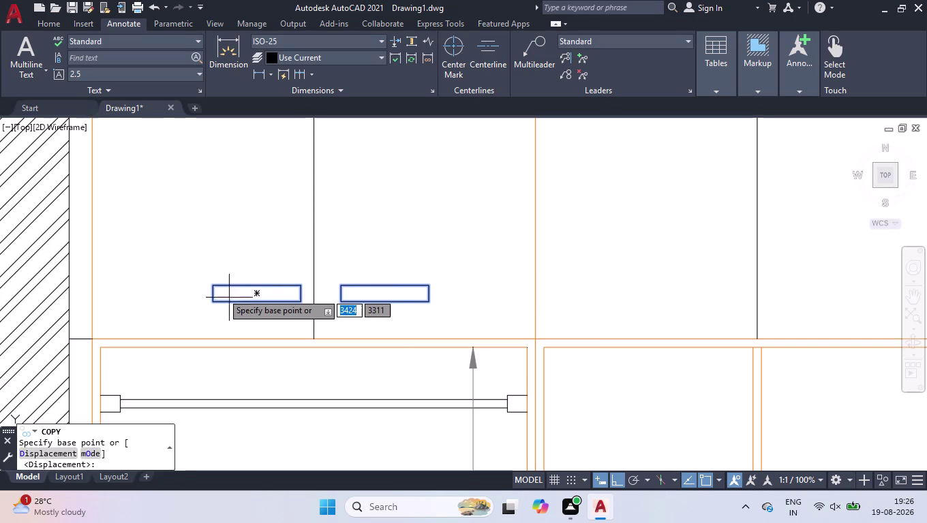
click(314, 300)
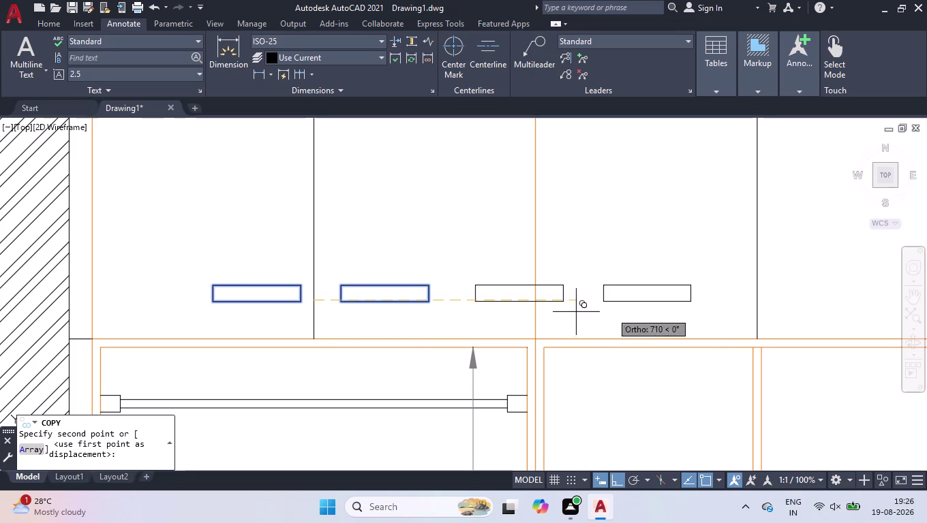
click(754, 299)
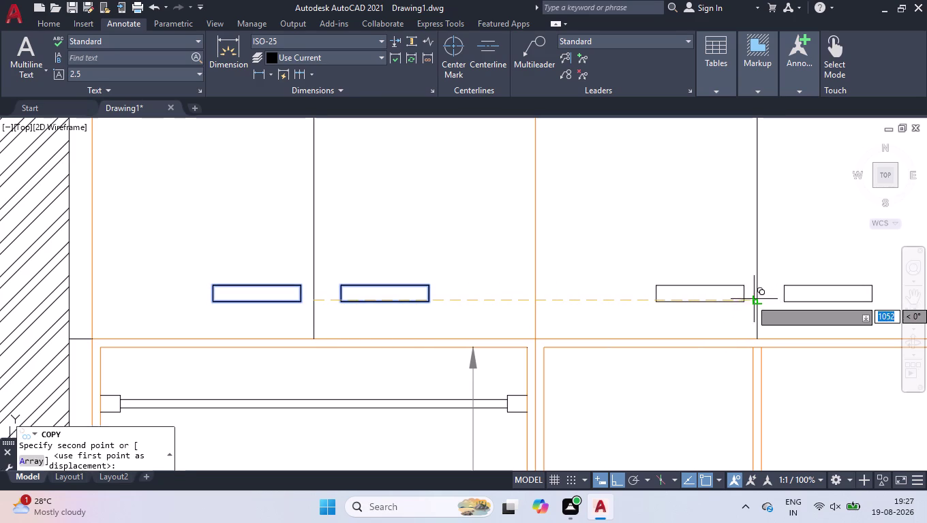
Place more handle pairs in the third shutter set and near the right end.
scroll(down, 3)
scroll(down, 3)
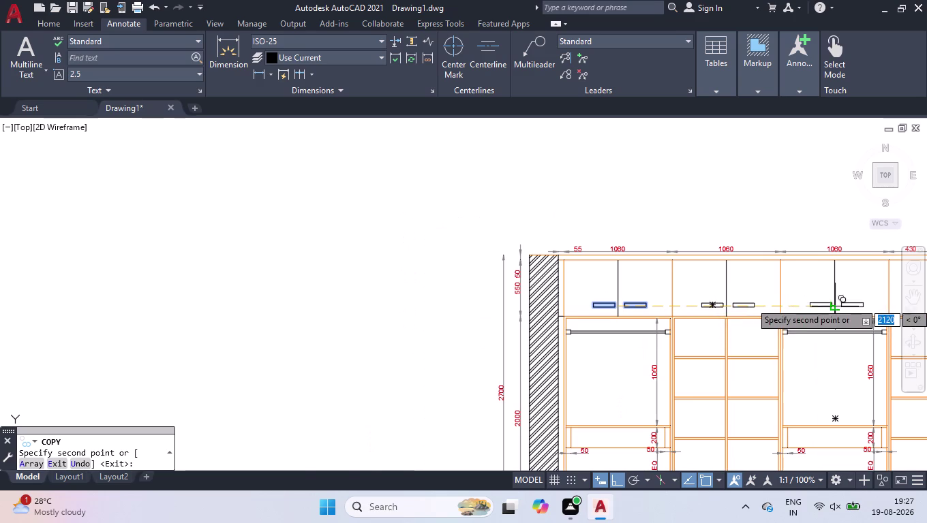
scroll(up, 3)
scroll(down, 3)
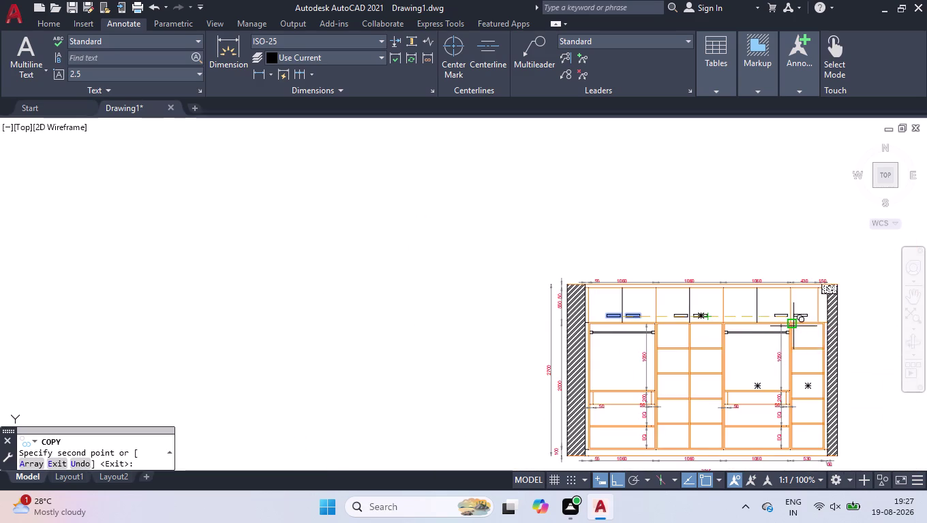
scroll(up, 3)
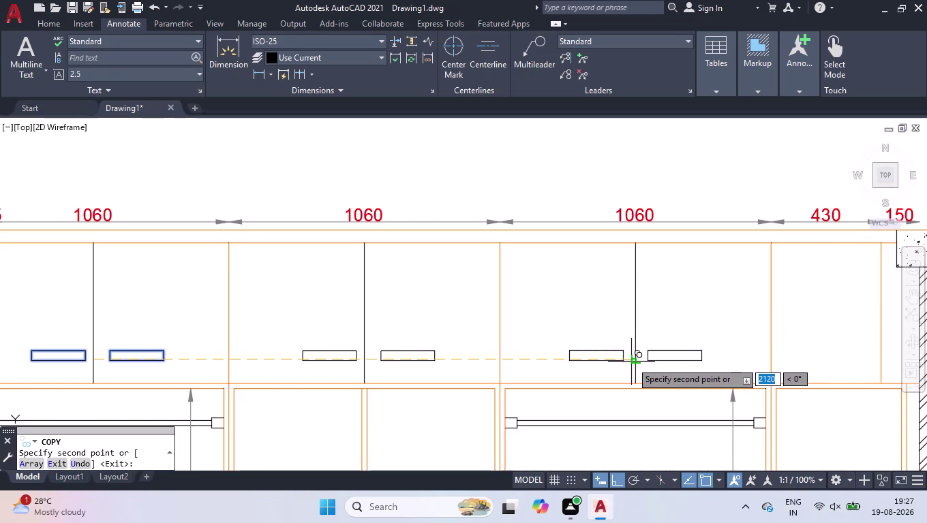
click(634, 358)
scroll(down, 3)
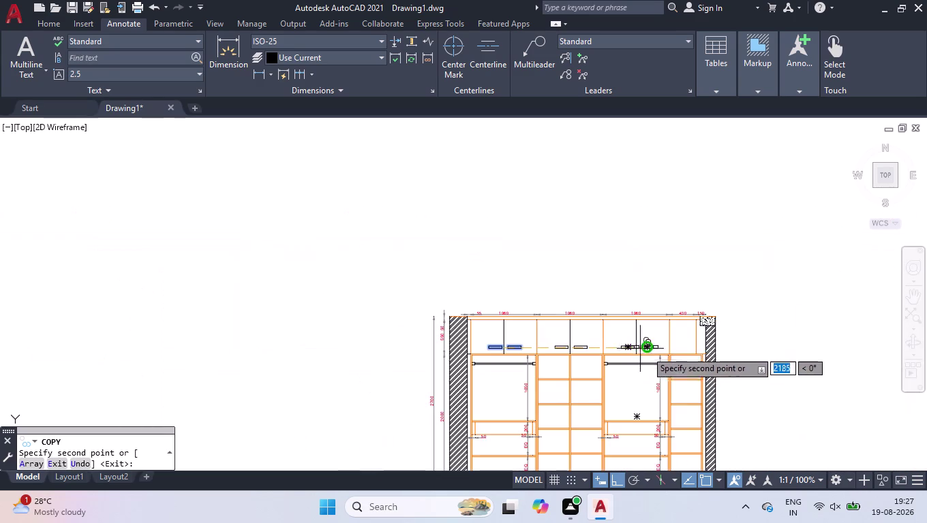
scroll(up, 3)
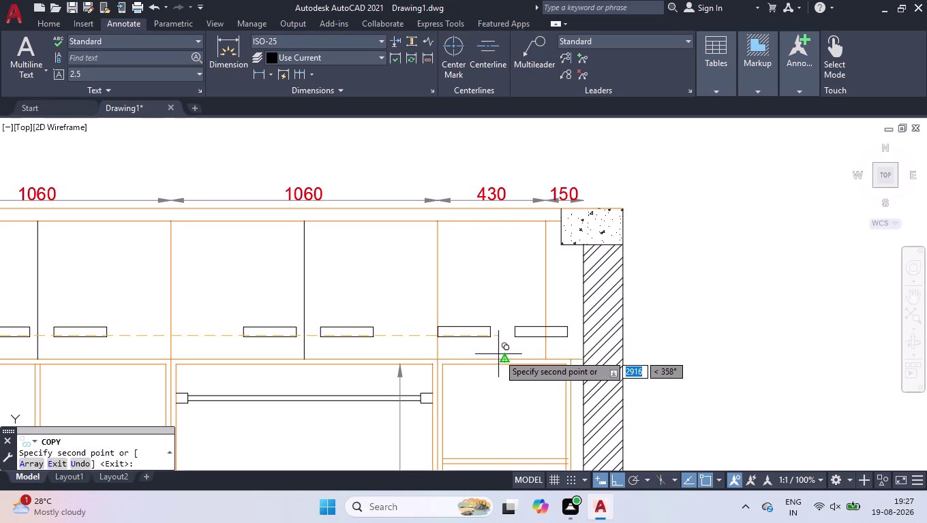
click(506, 353)
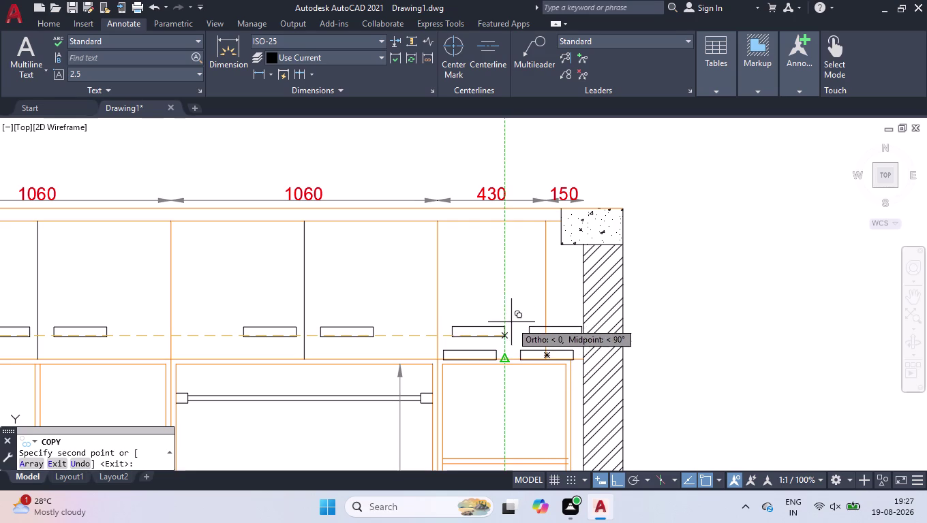
click(509, 321)
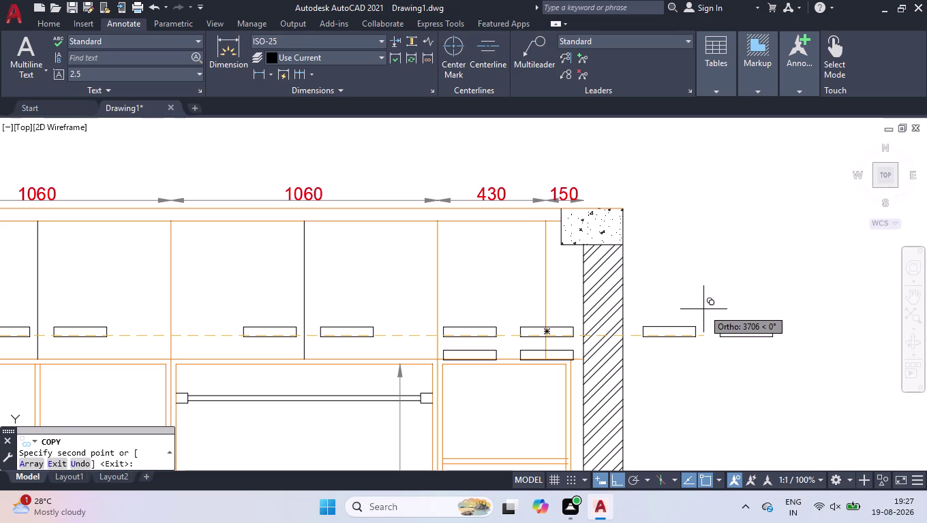
key(Return)
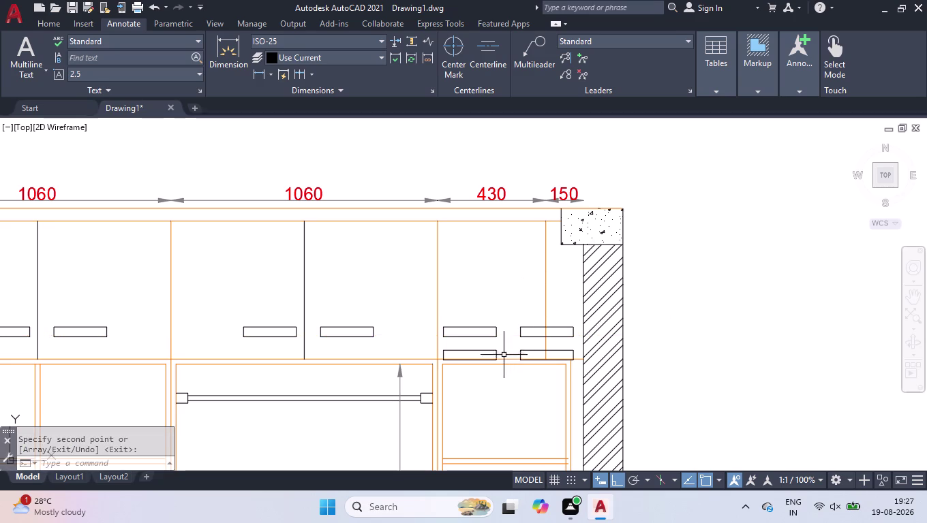
Erase the misplaced lower handle copies.
click(497, 351)
click(528, 349)
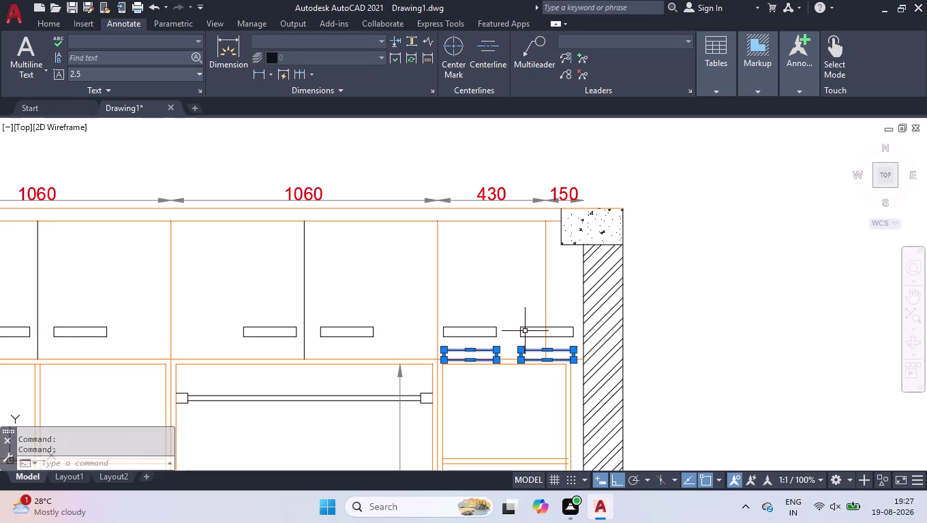
click(525, 331)
click(514, 336)
key(Delete)
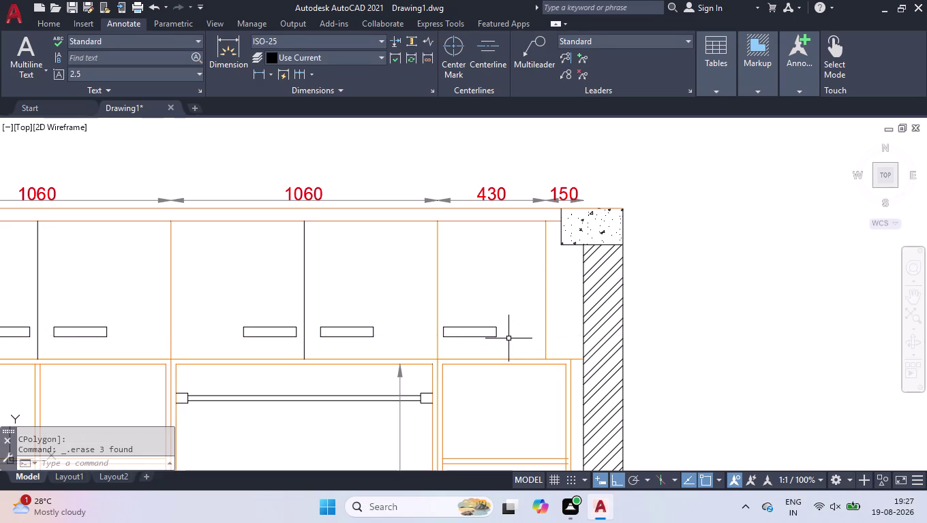
scroll(down, 3)
scroll(down, 3)
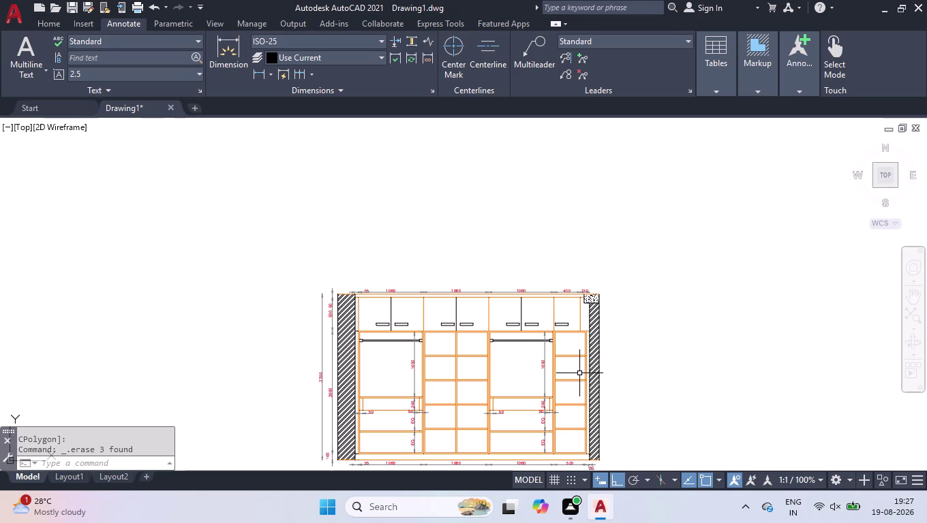
Zoom into the upper-left shutters and return to the Home ribbon tools.
scroll(down, 3)
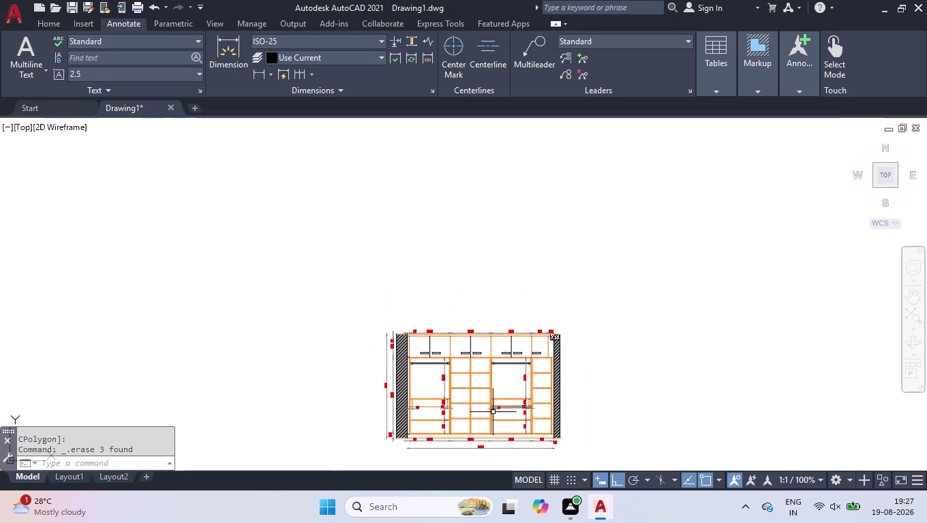
scroll(up, 3)
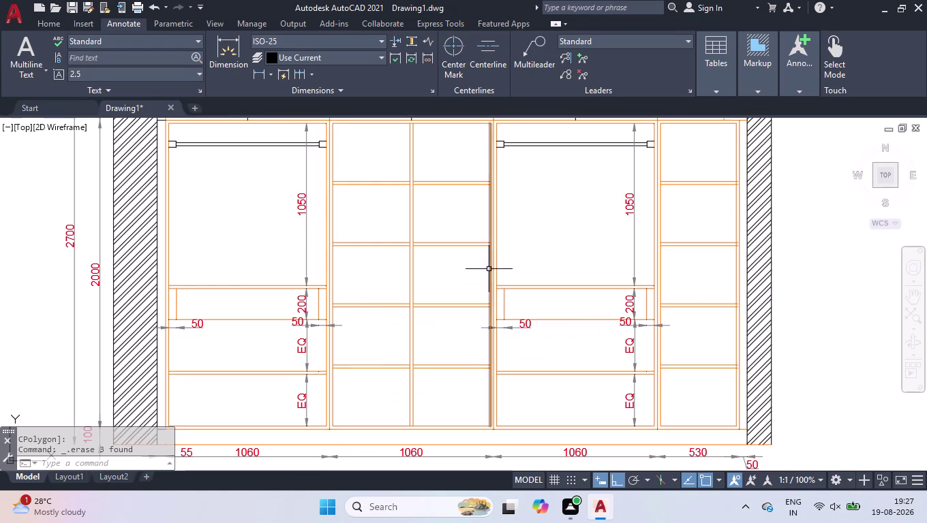
scroll(down, 3)
scroll(down, 3)
scroll(up, 3)
scroll(up, 3)
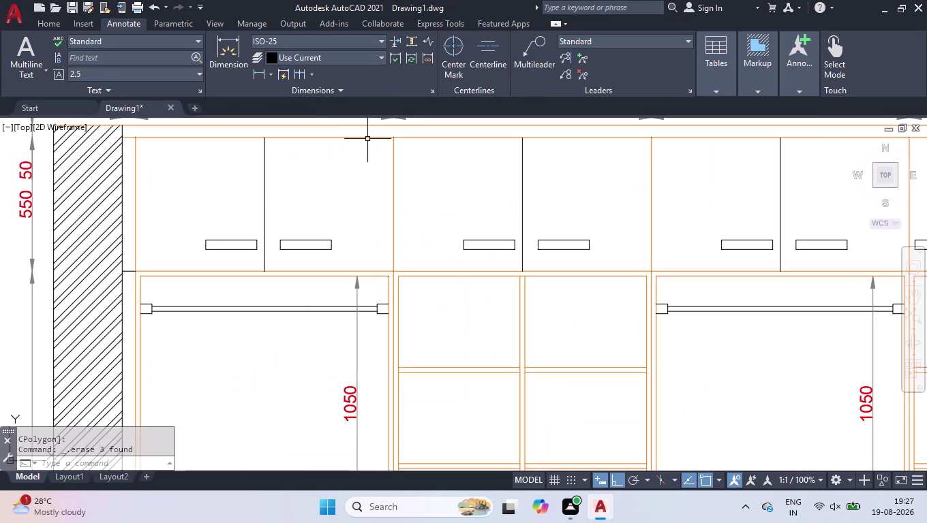
click(48, 25)
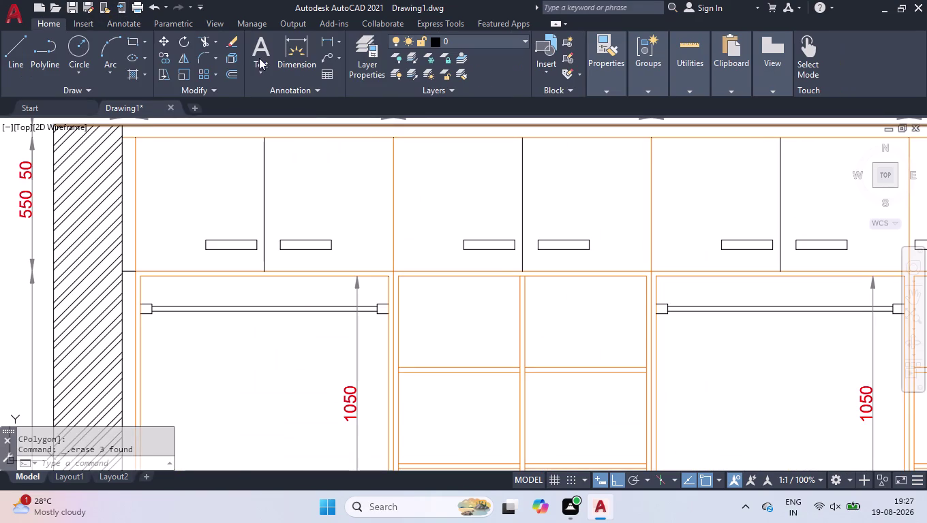
Start a multiline text box over the first upper shutter with text height 40 and the label colour set.
click(260, 54)
click(170, 161)
click(324, 192)
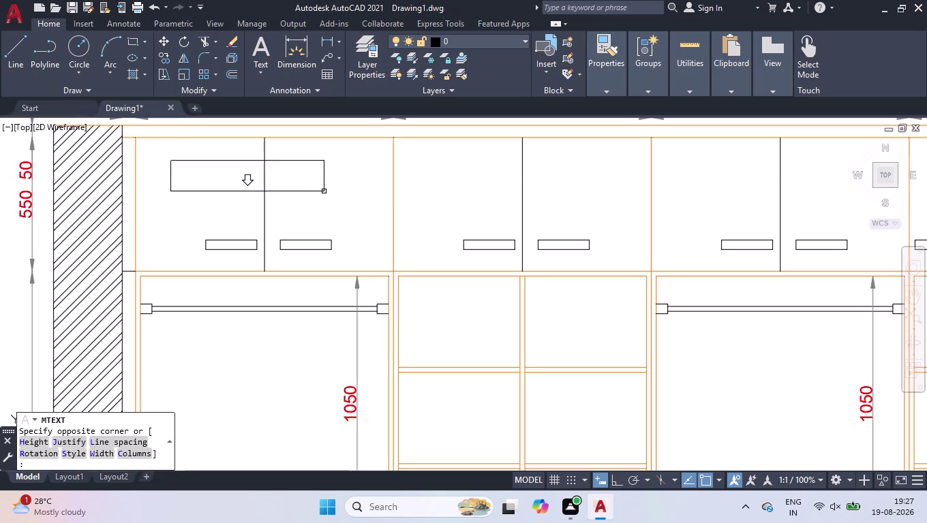
drag(98, 61, 48, 56)
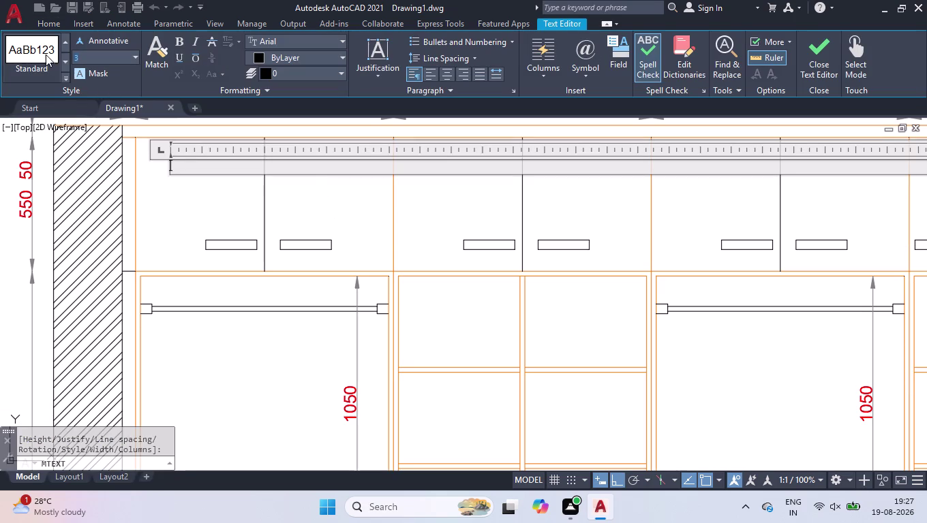
text(40)
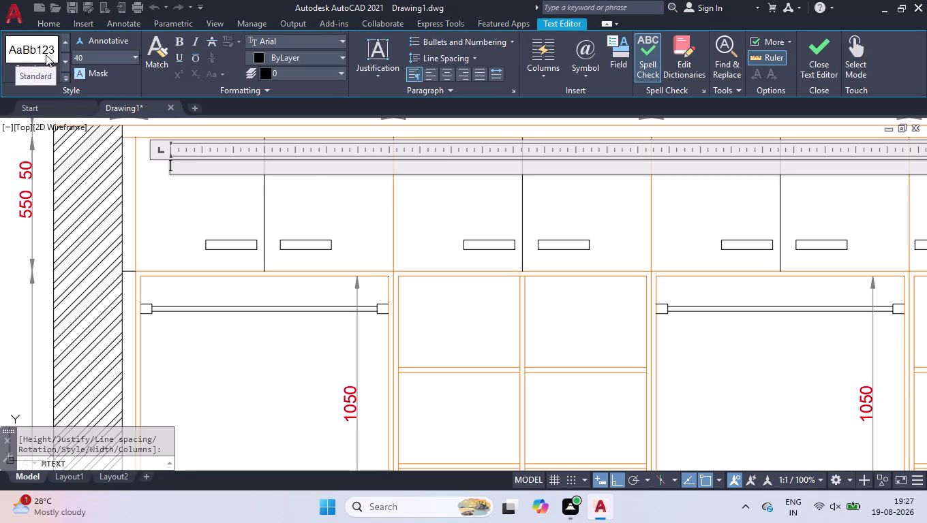
key(Return)
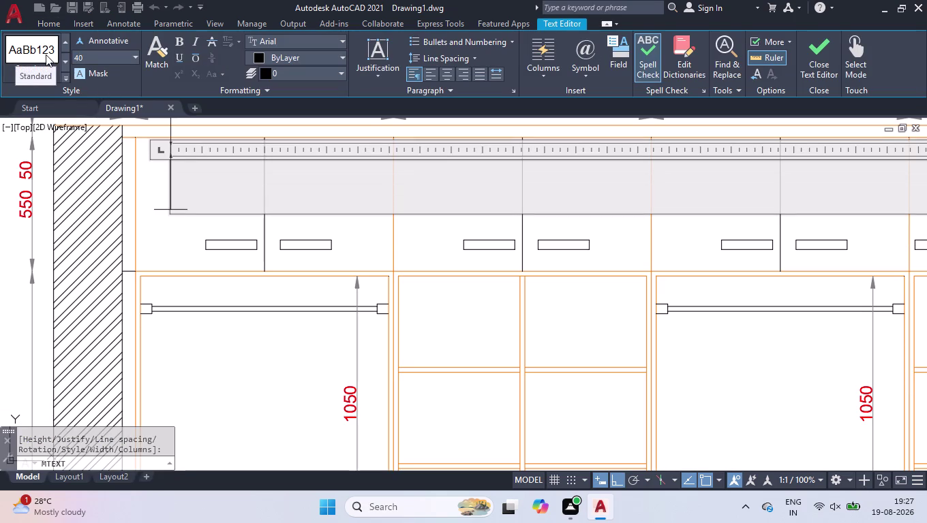
click(291, 58)
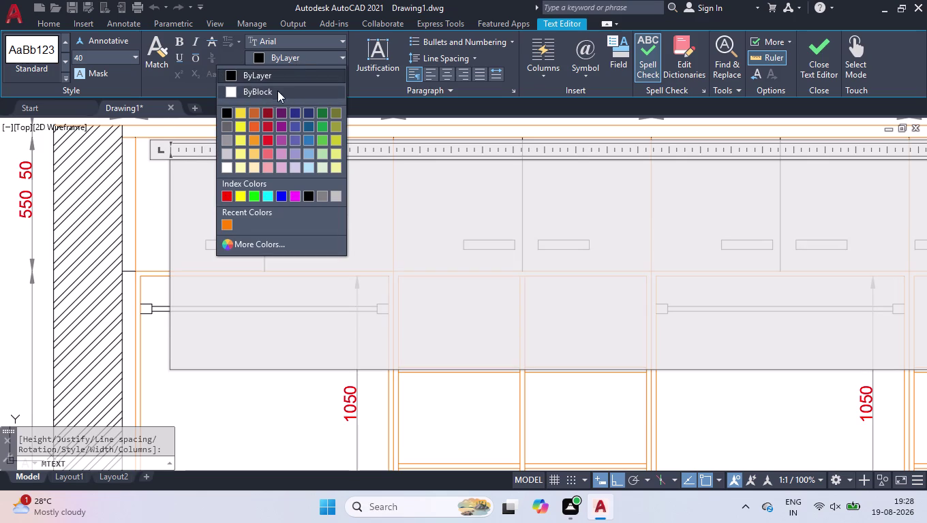
click(293, 71)
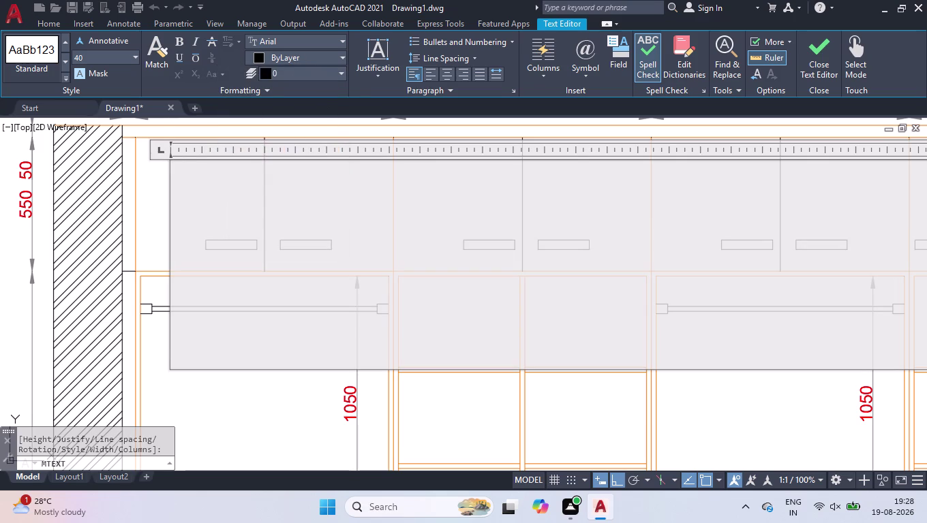
Enter the label '2-Openable Shutter' and place it in the panel.
text(2-)
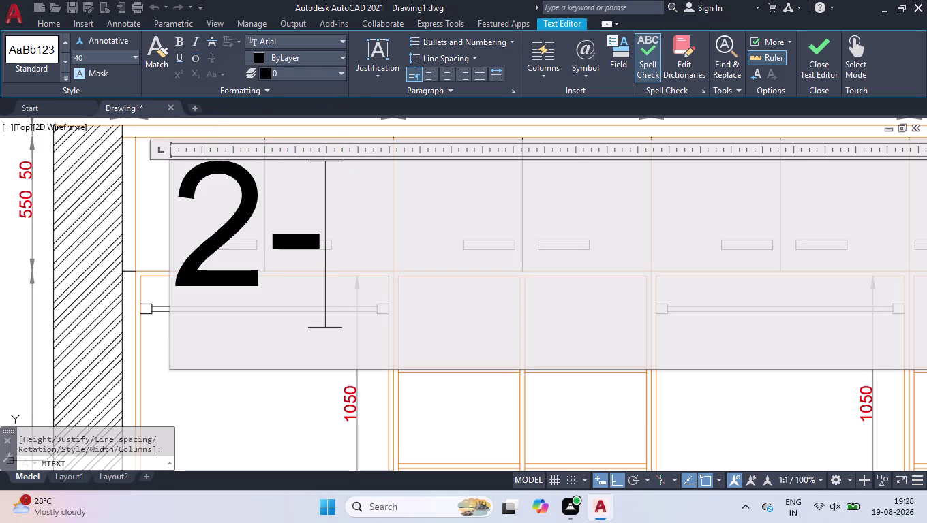
key(o)
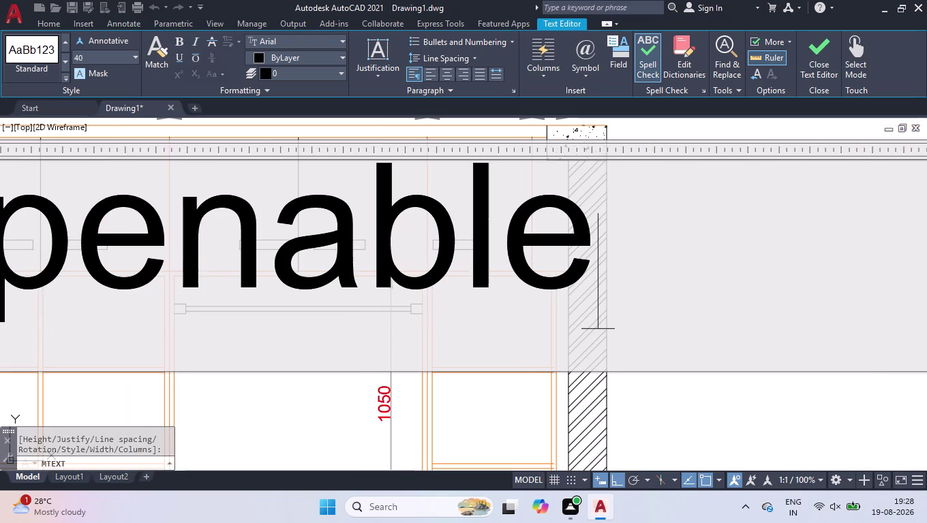
key(space)
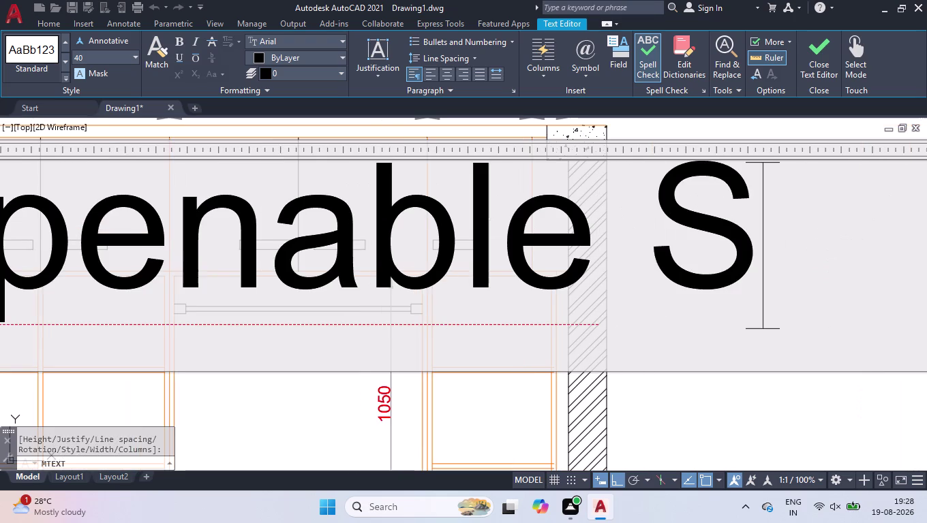
text(hutter)
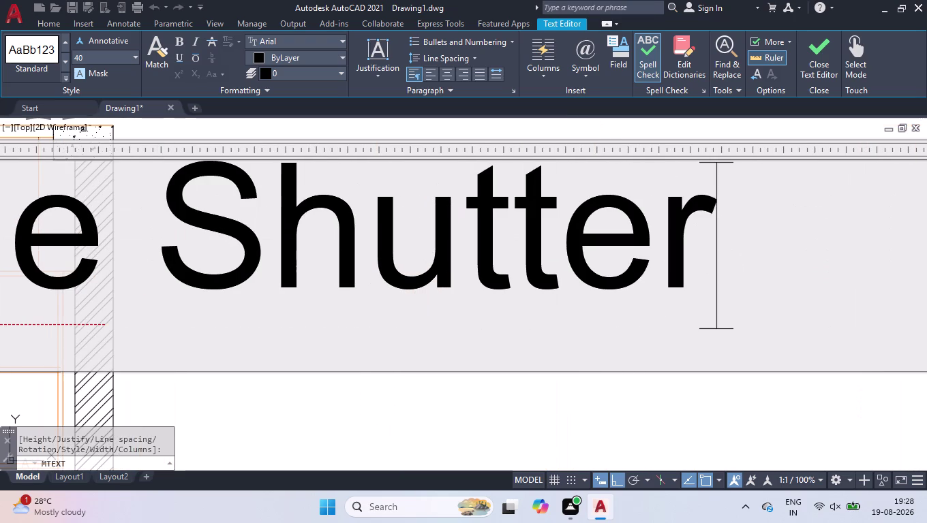
click(352, 419)
scroll(down, 3)
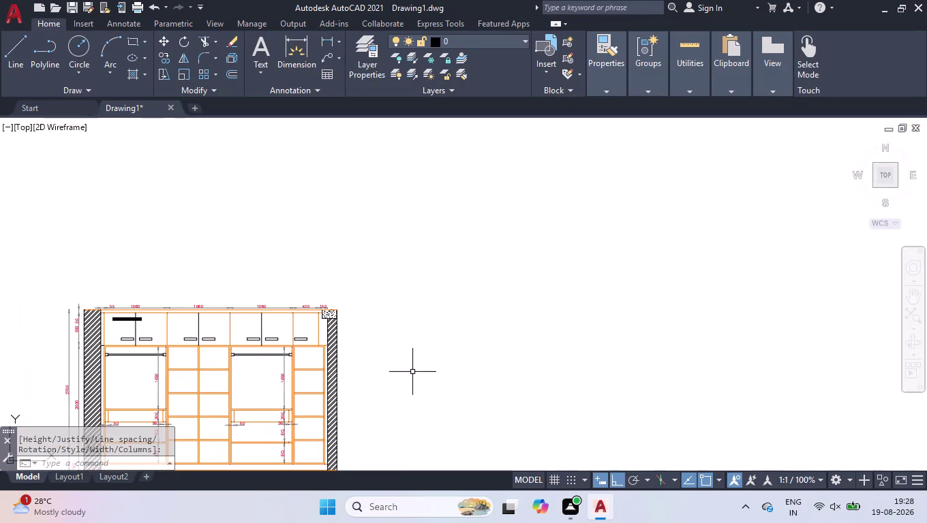
scroll(up, 3)
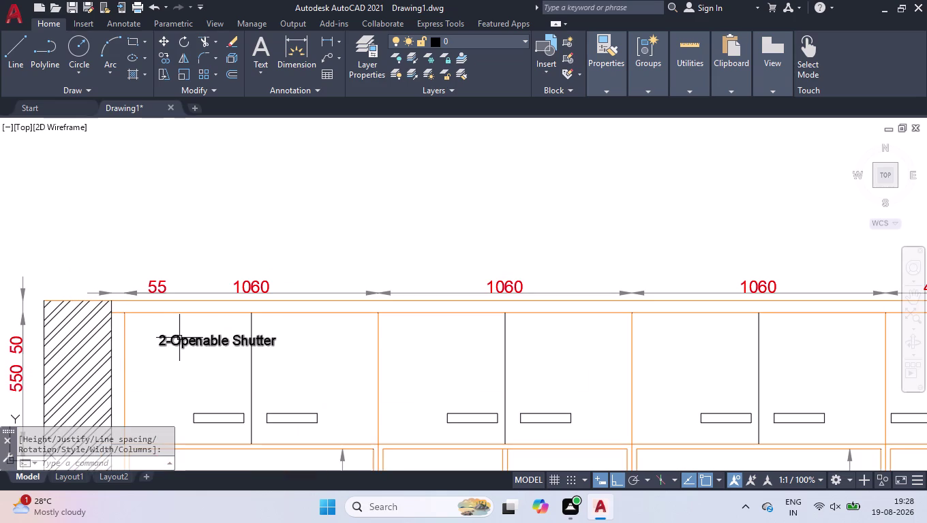
Move the new label lower within the first shutter panel.
click(180, 338)
click(159, 336)
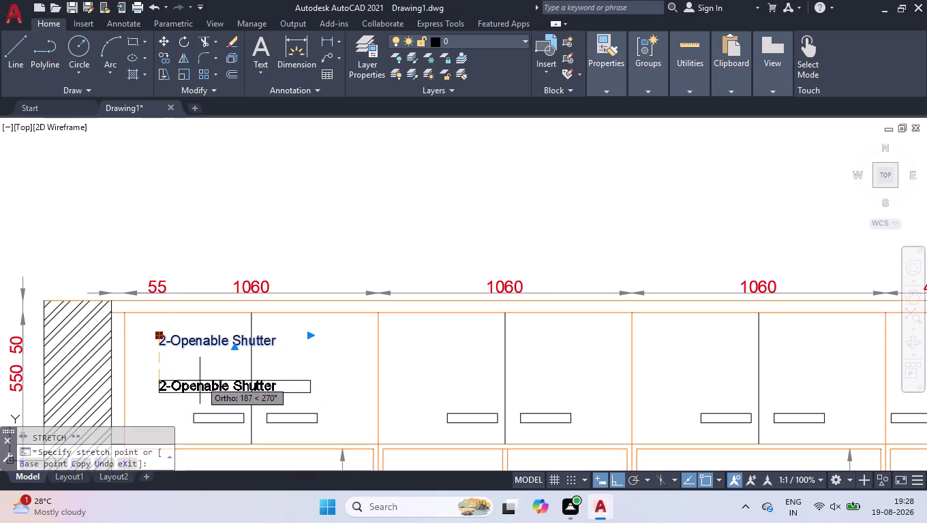
click(638, 483)
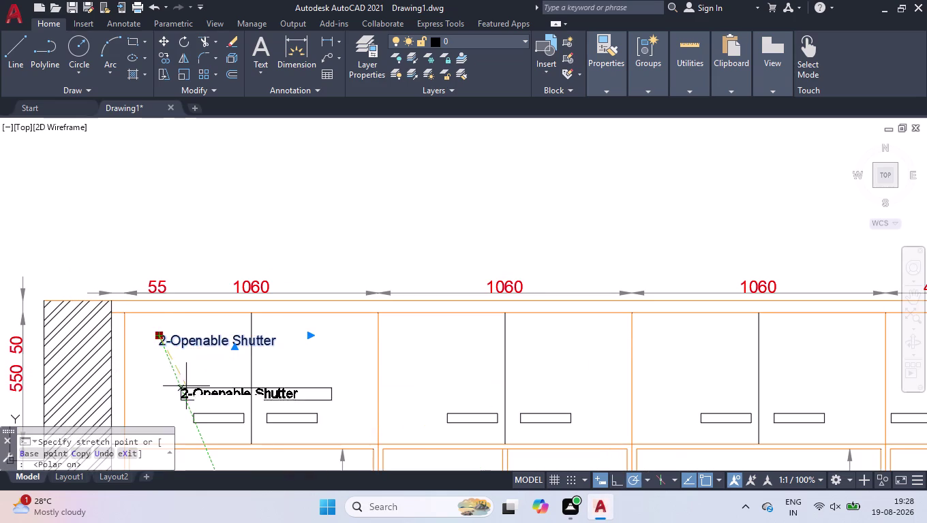
click(172, 369)
Copy the label (CO) into the second, third and narrow fourth top panels.
text(c)
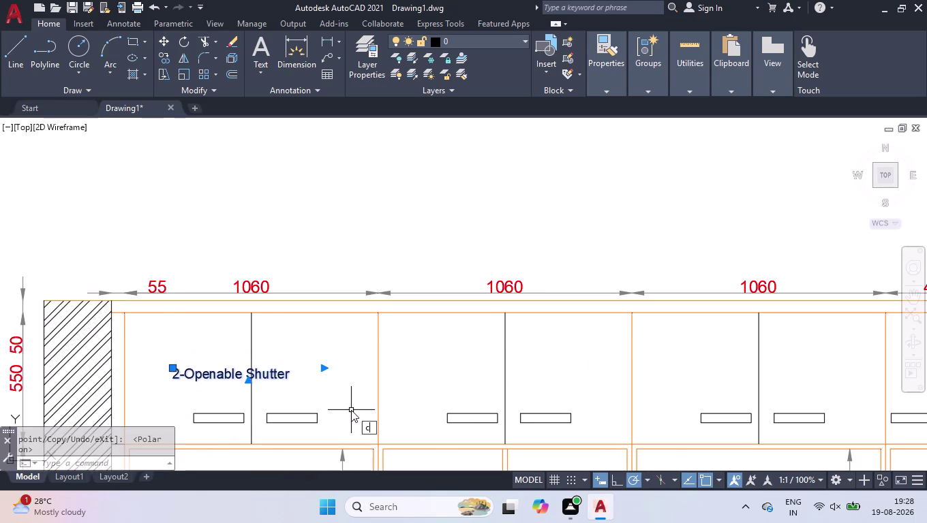
text(o)
key(Return)
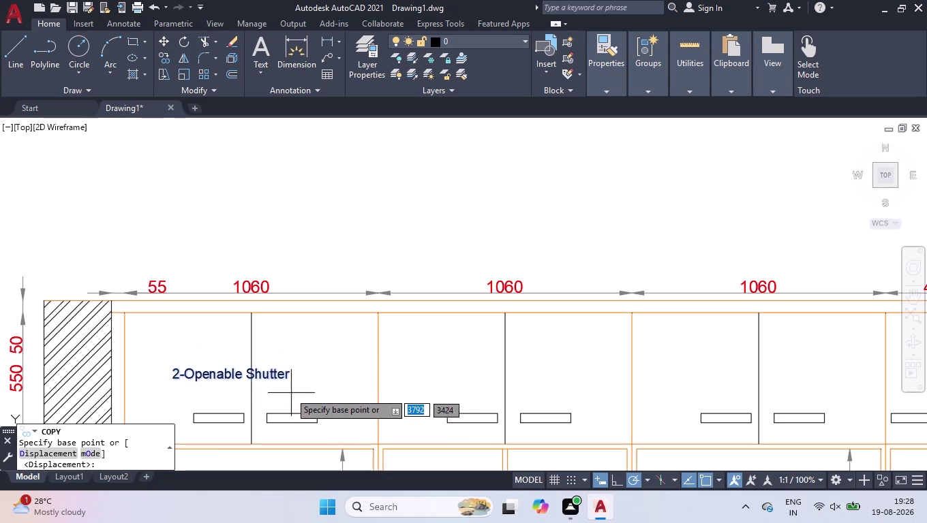
click(270, 378)
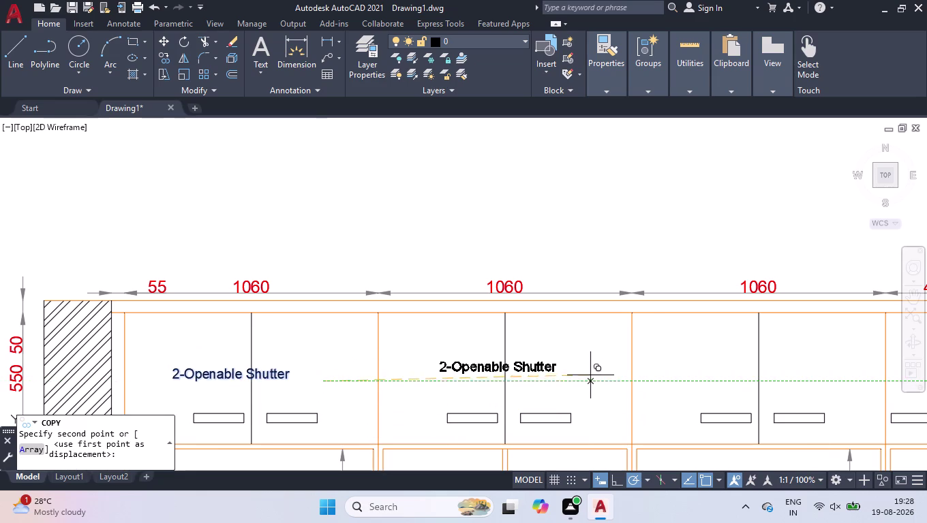
click(594, 381)
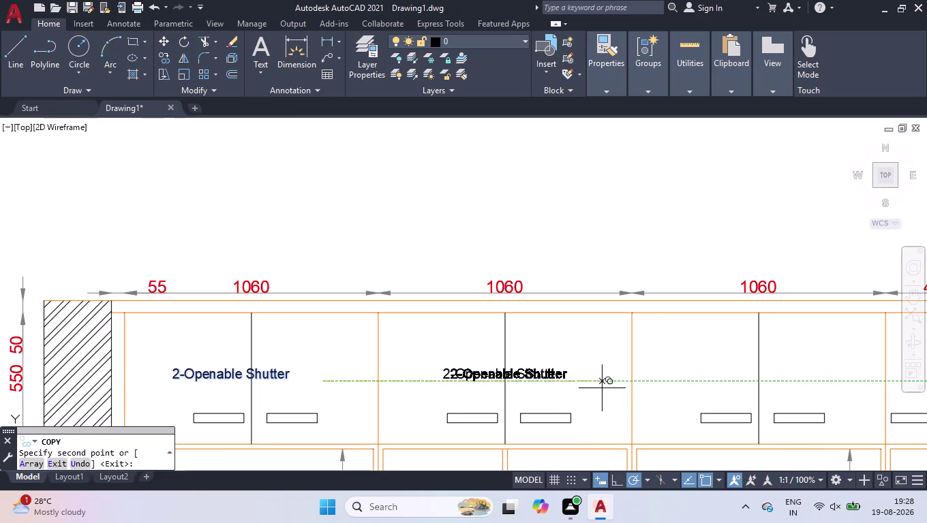
scroll(down, 3)
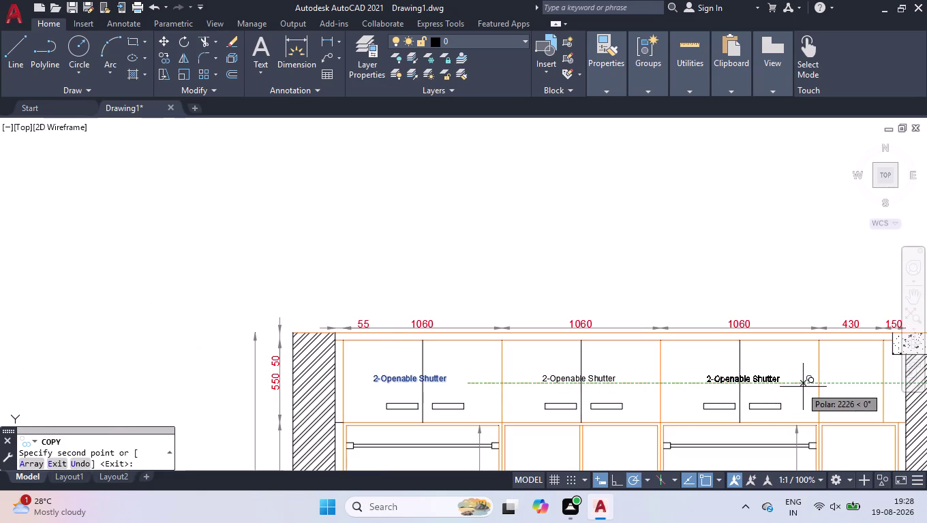
click(799, 387)
scroll(down, 3)
scroll(up, 3)
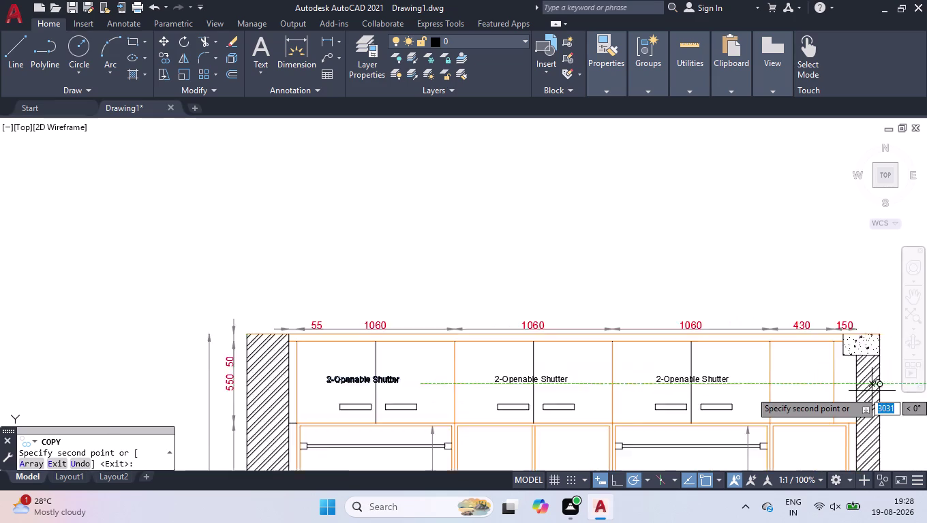
scroll(up, 3)
click(863, 383)
scroll(down, 3)
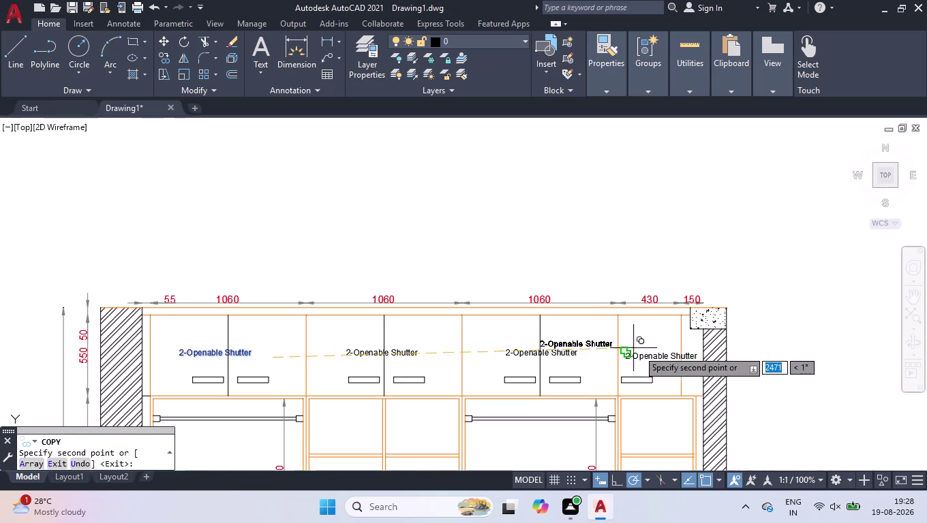
Add copies among the top panels, the left hanging, drawer and lower-left compartments, and the middle top compartment.
click(418, 334)
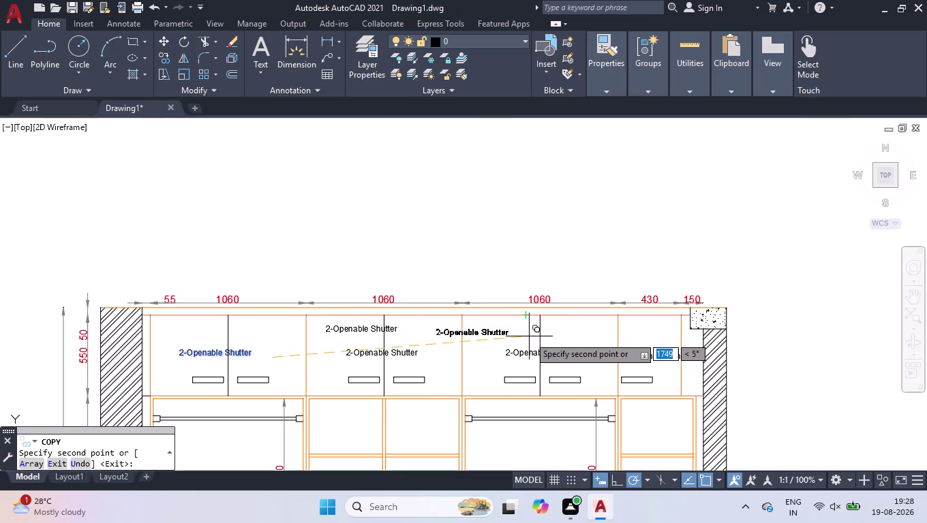
scroll(down, 3)
scroll(up, 3)
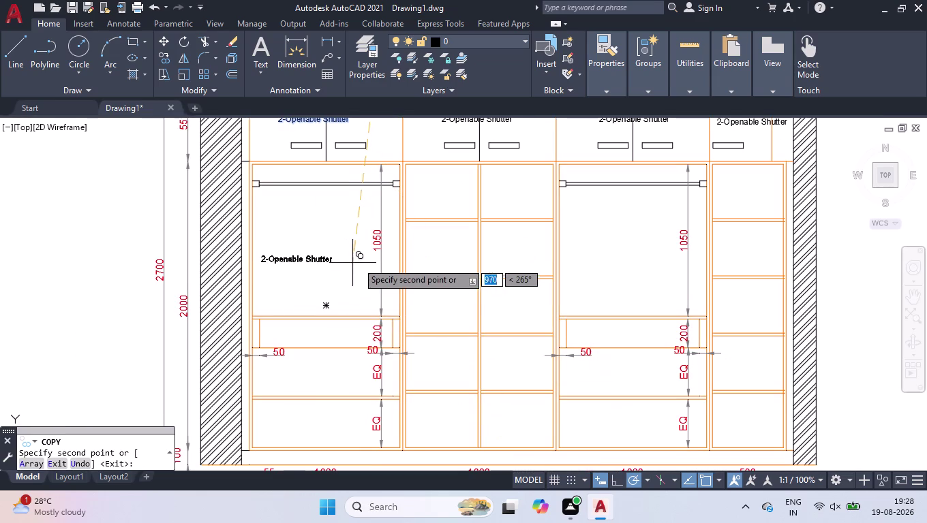
click(371, 219)
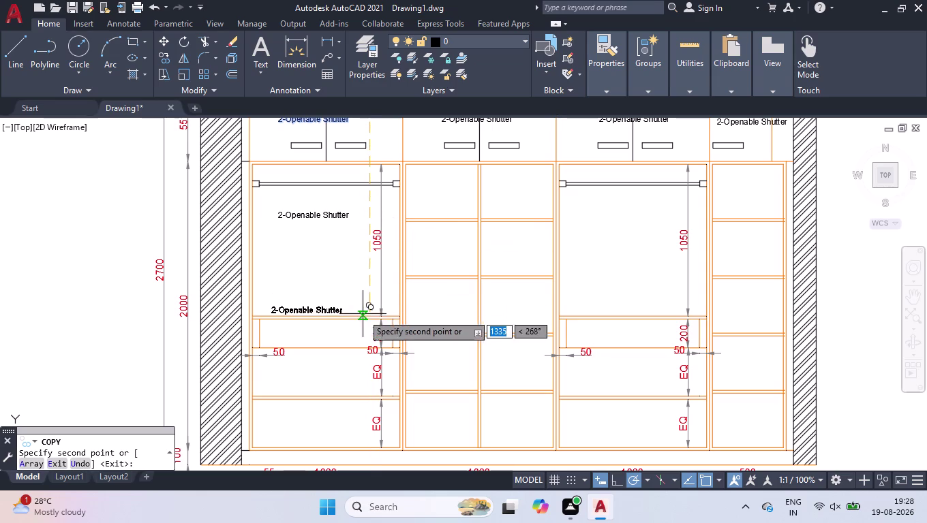
click(367, 307)
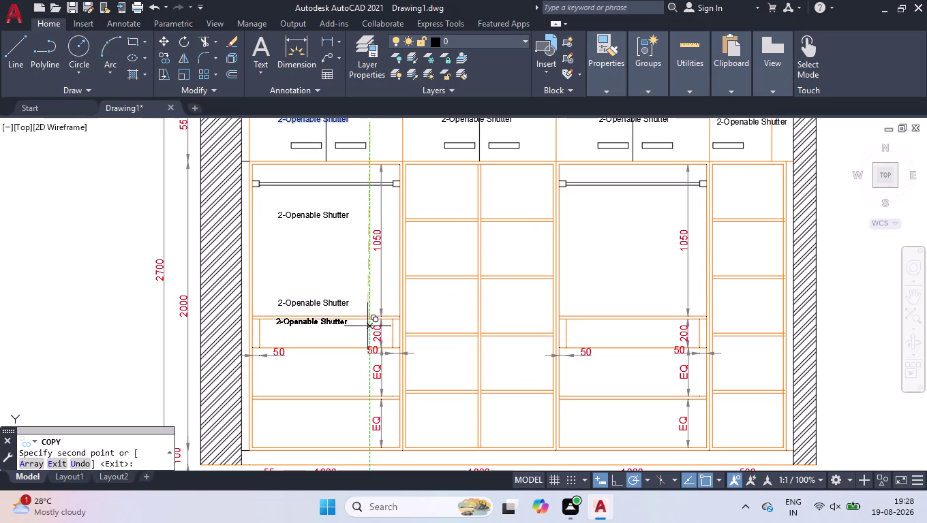
click(369, 336)
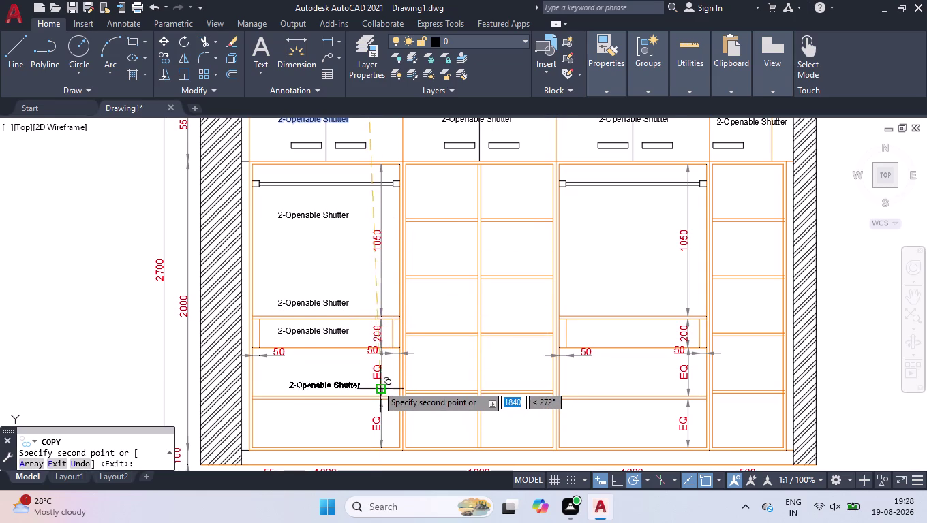
click(377, 385)
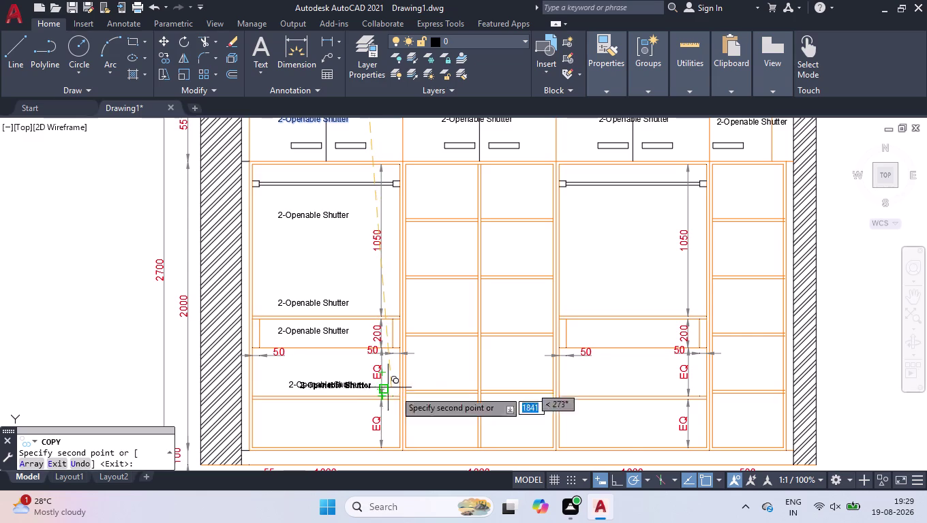
click(512, 196)
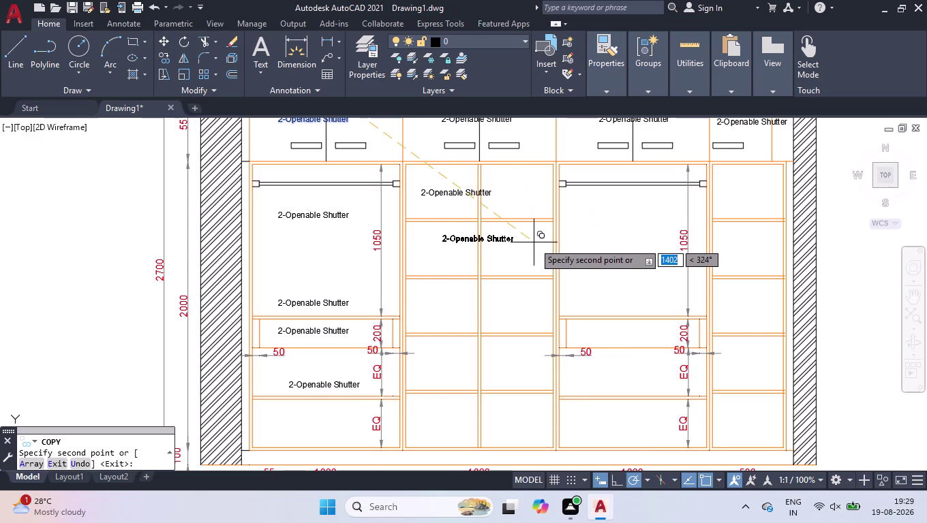
key(Return)
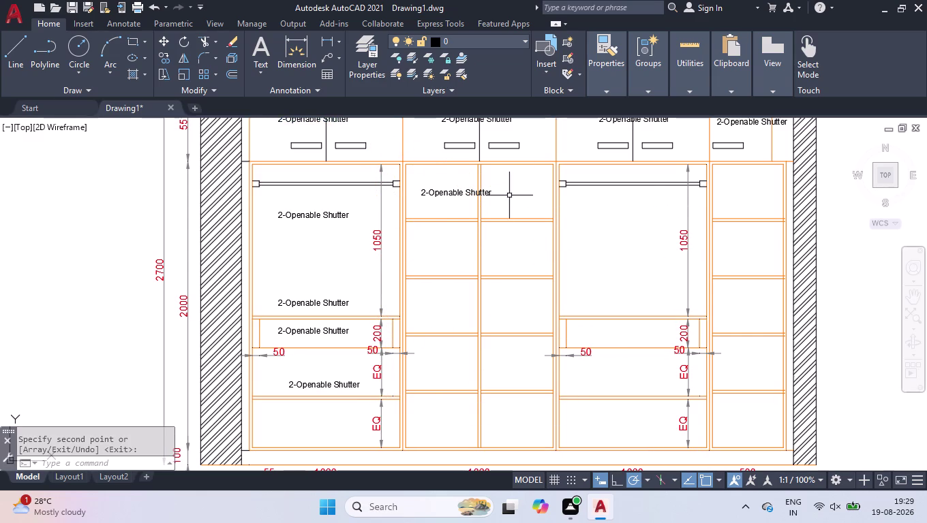
Select the lower 2-Openable Shutter label and exit its text editor without changes.
scroll(down, 3)
scroll(up, 3)
scroll(down, 3)
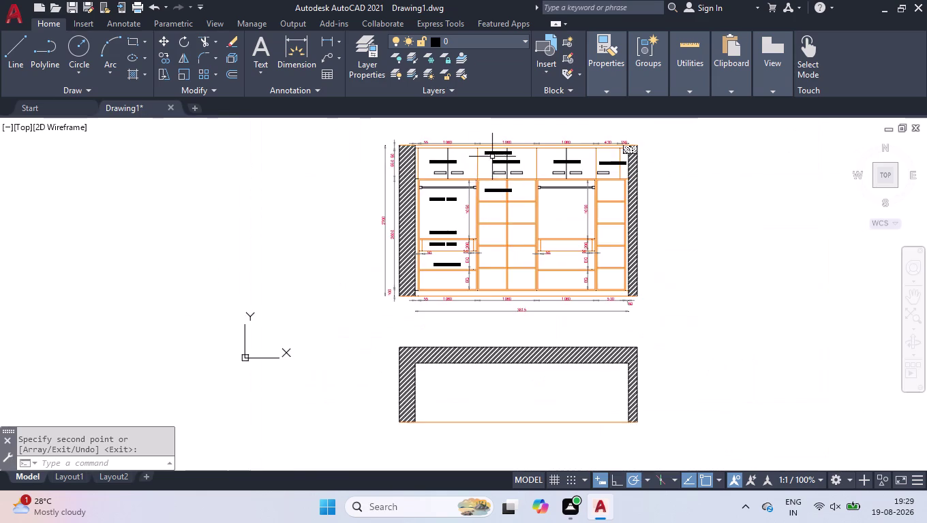
scroll(up, 3)
scroll(up, 3)
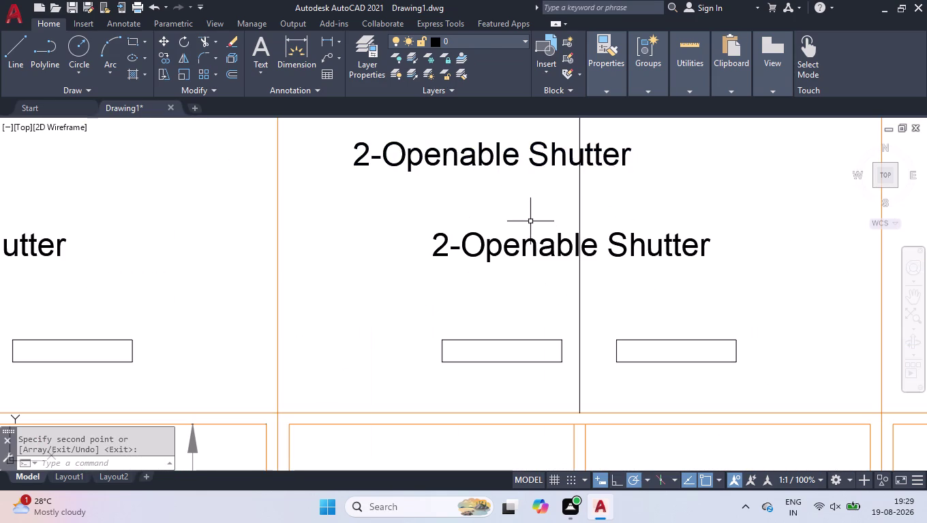
click(521, 250)
click(433, 230)
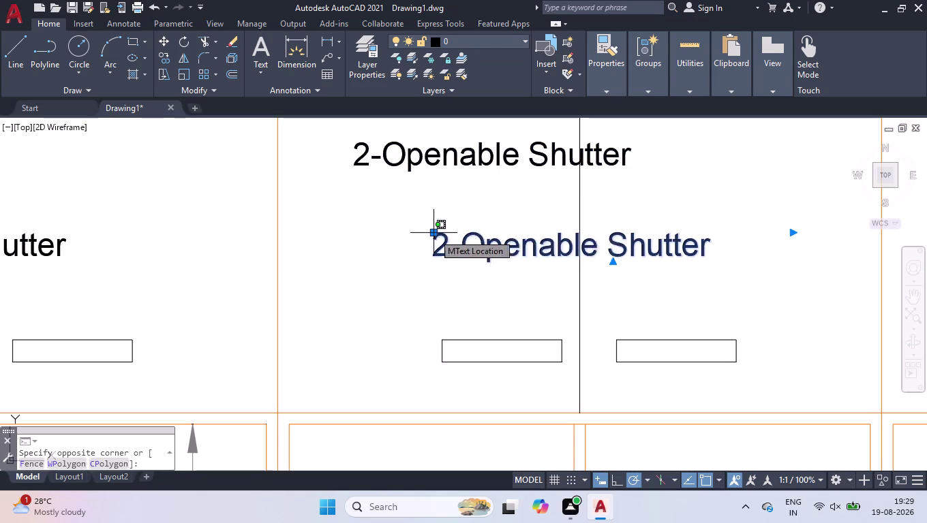
click(434, 234)
click(433, 234)
click(397, 191)
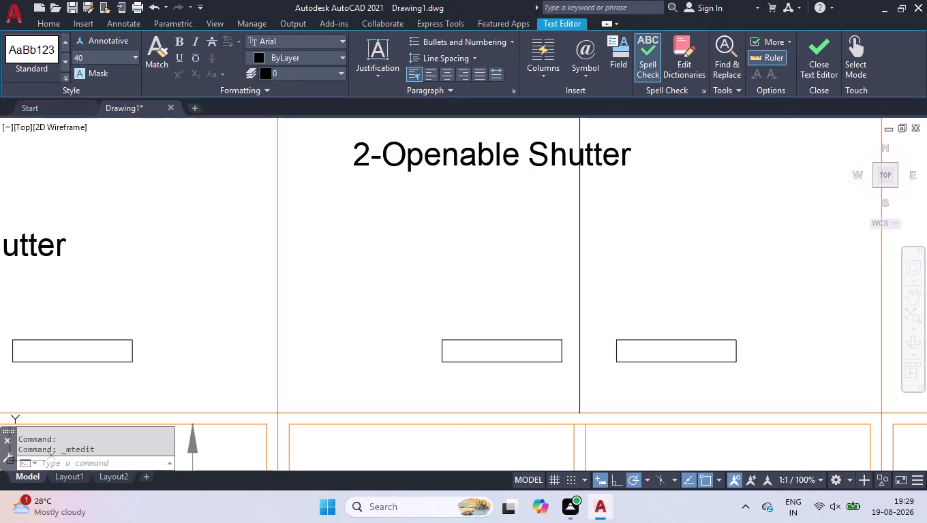
click(453, 247)
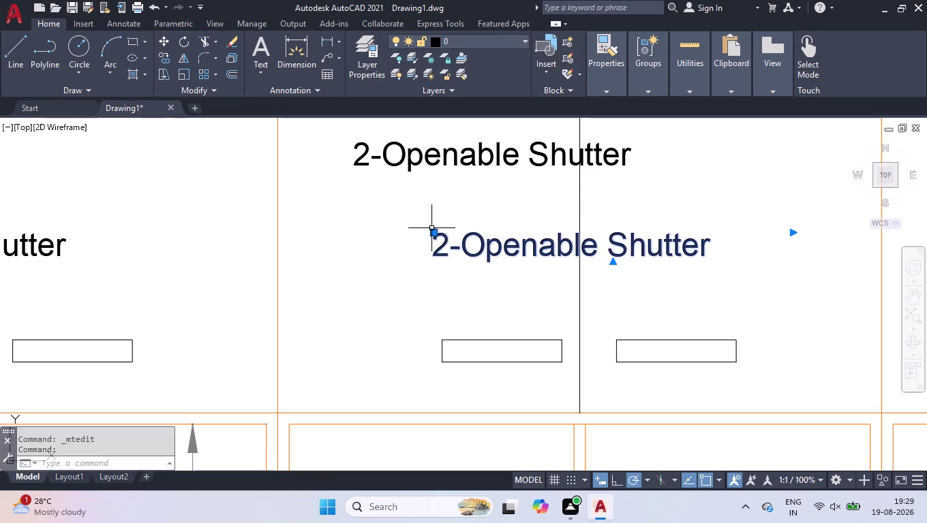
Move the copied label lower in the central compartment, toward the handles.
click(431, 229)
click(433, 233)
click(433, 234)
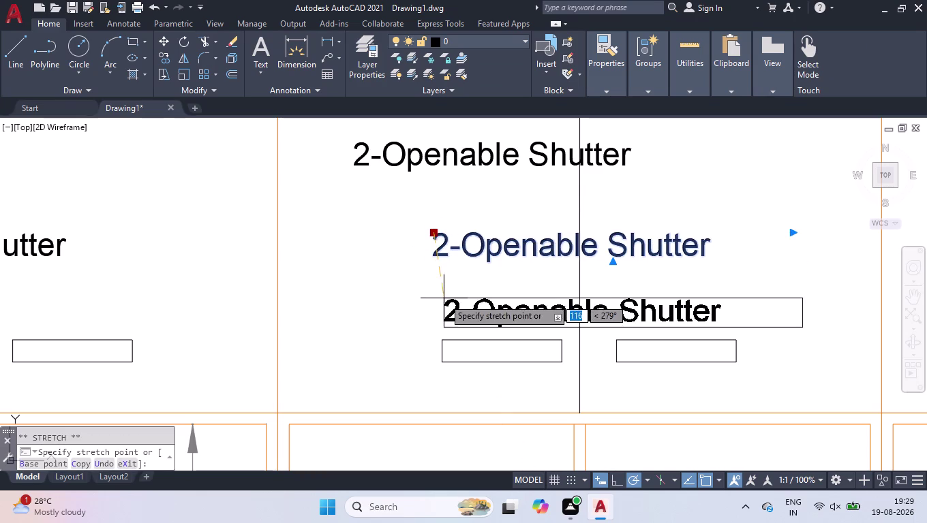
click(437, 280)
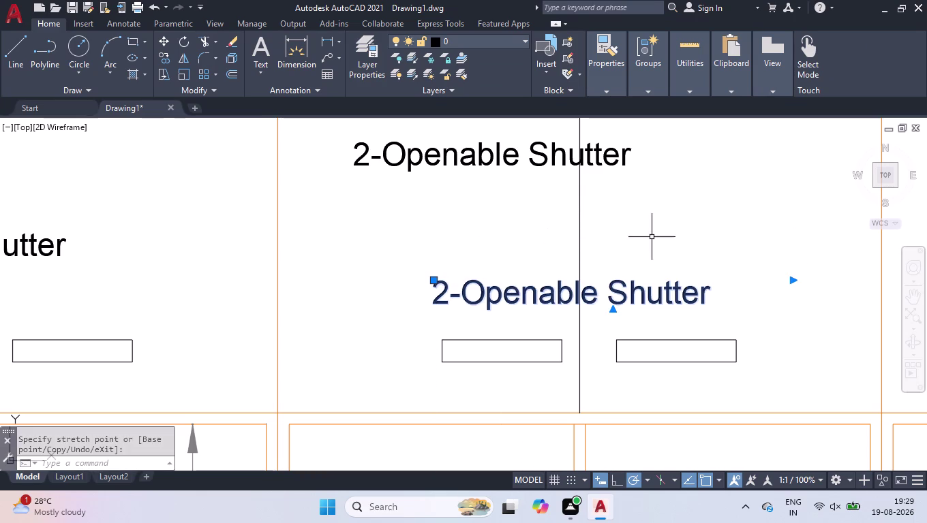
drag(662, 221, 648, 238)
click(564, 299)
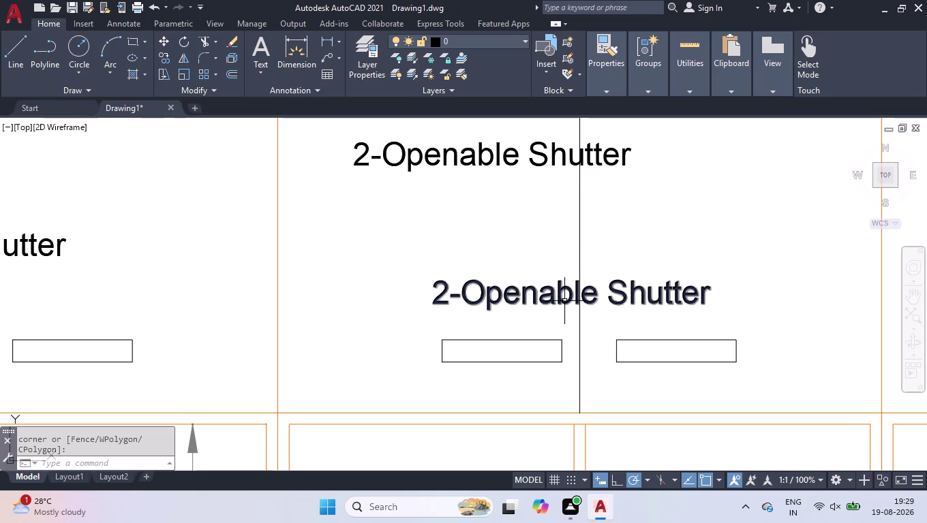
Reselect the moved label and pan to bring the upper compartments into view.
click(564, 301)
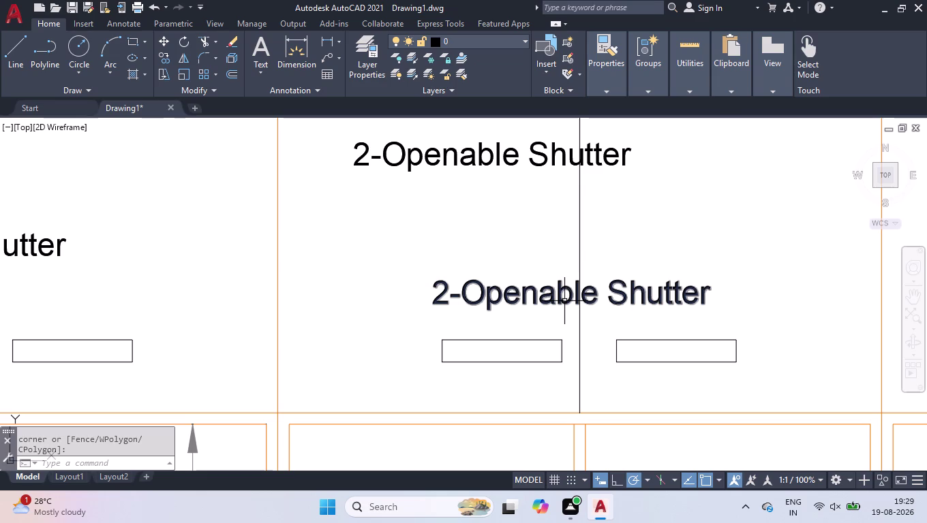
right_click(565, 301)
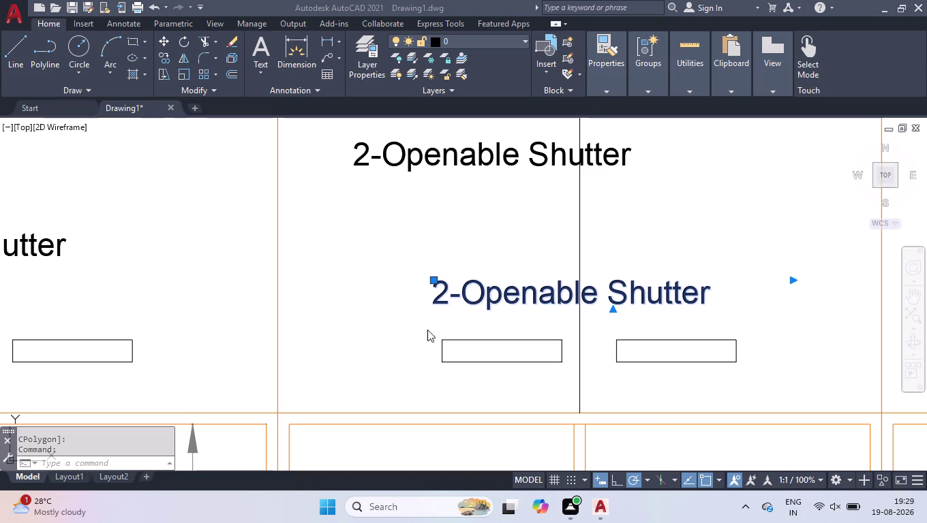
click(774, 235)
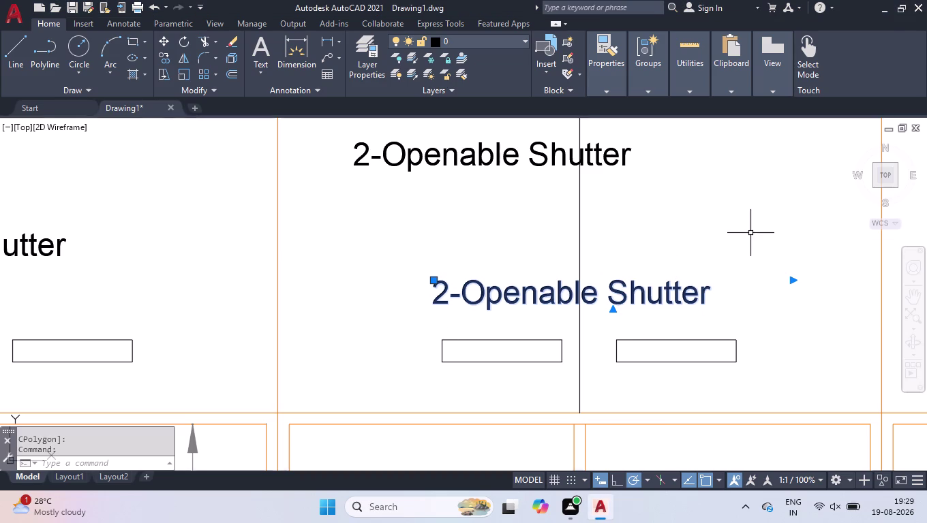
drag(751, 229, 744, 240)
click(633, 341)
scroll(down, 3)
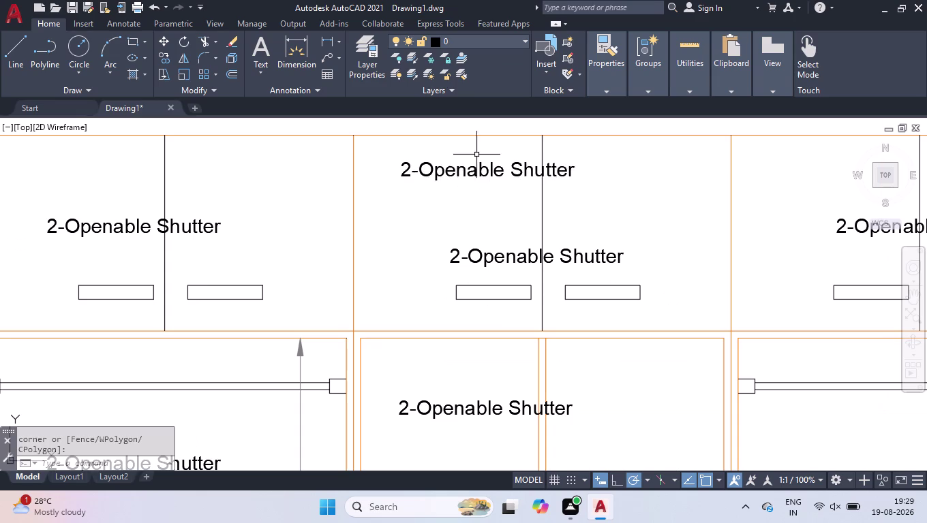
Replace the top central label's wording, starting the title with 'Complete'.
double_click(470, 165)
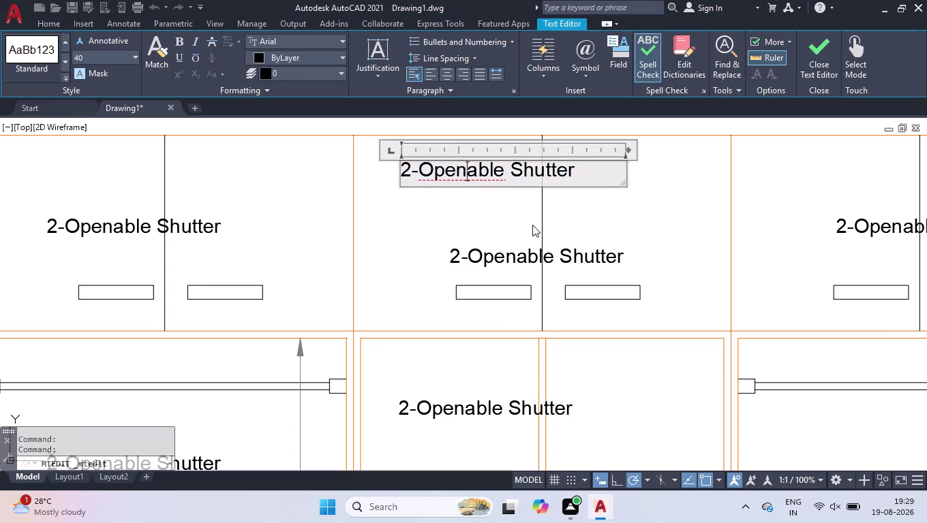
key(ctrl+a)
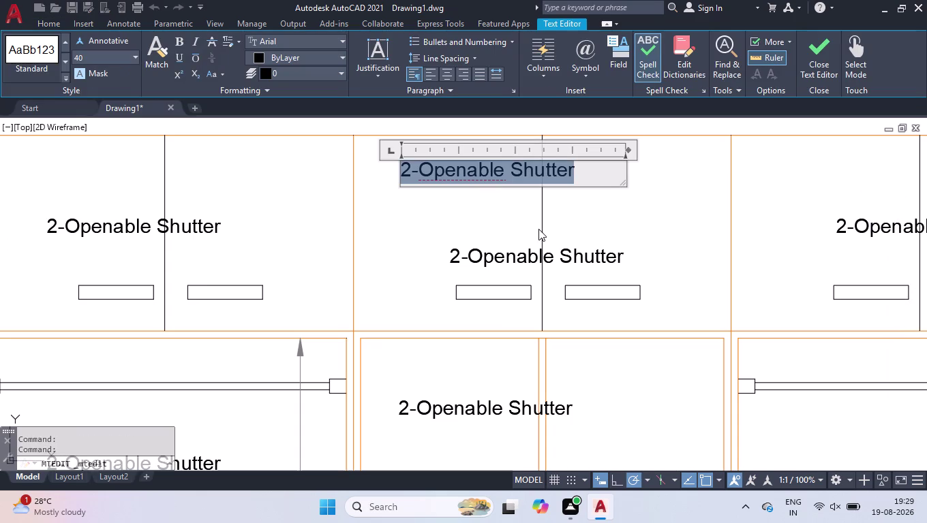
key(m)
key(p)
key(l)
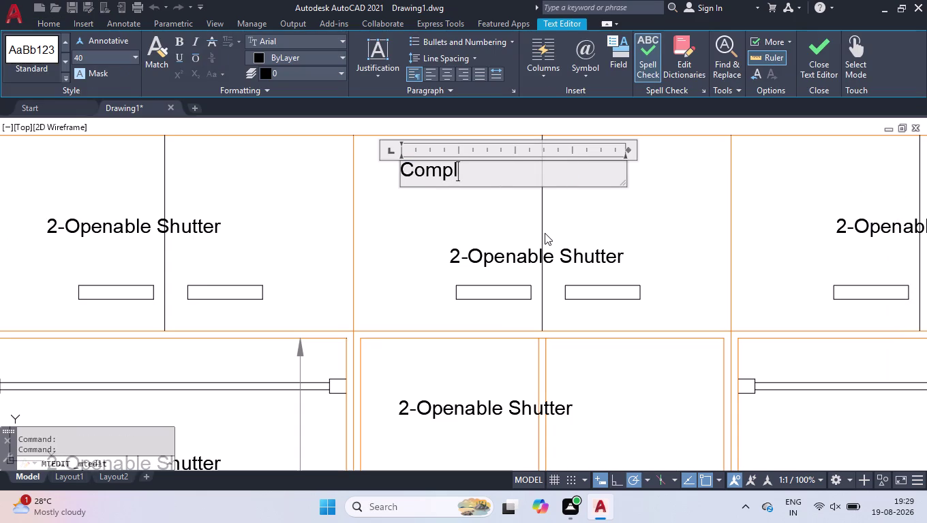
key(e)
key(t)
key(e)
key(space)
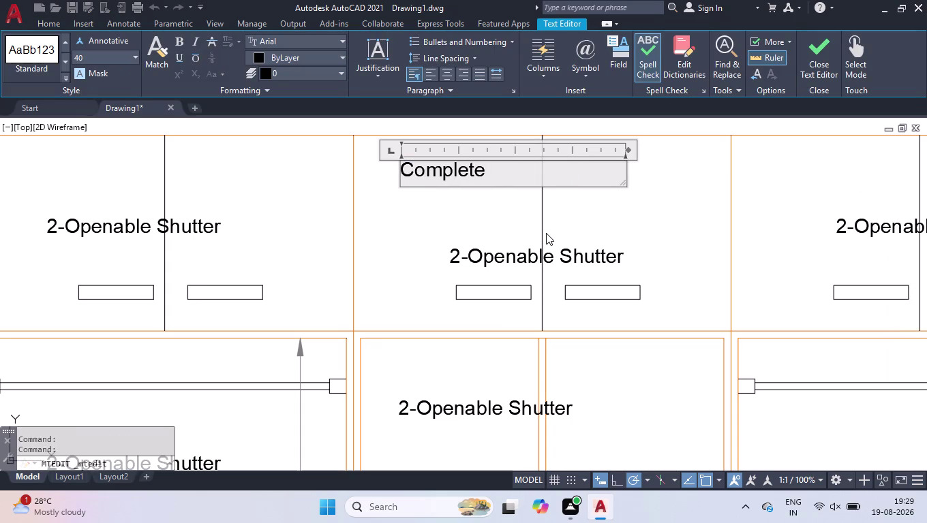
drag(510, 181, 257, 178)
Colour the title red and continue writing 'Complete Loft Storage Frame & Shutters'.
click(267, 55)
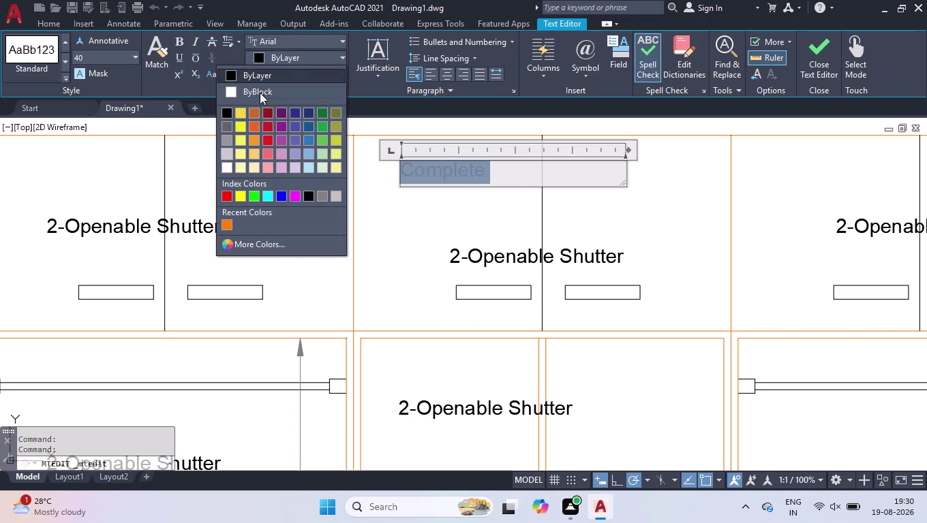
click(225, 198)
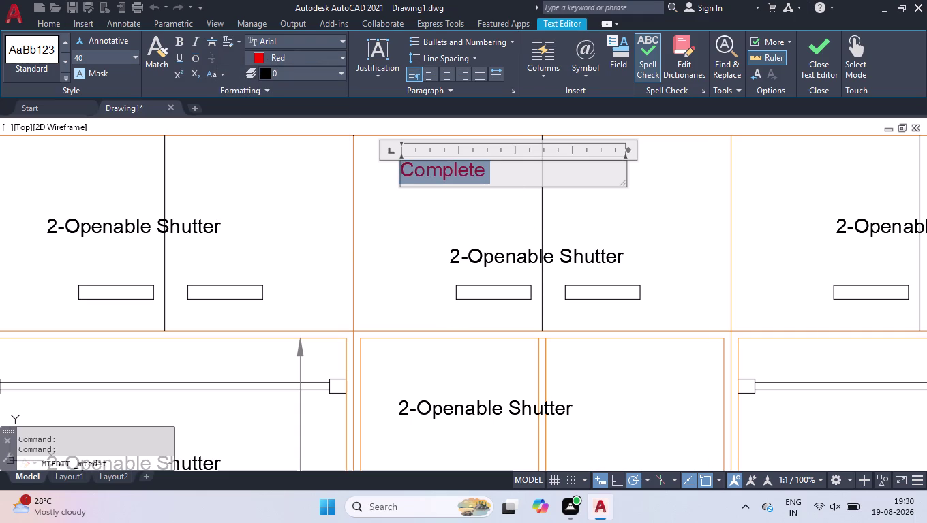
click(520, 180)
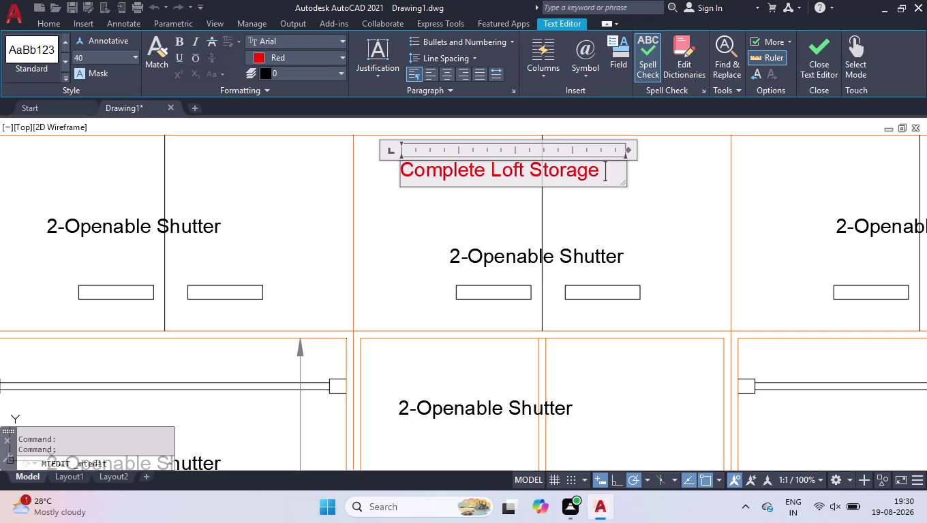
key(BackSpace)
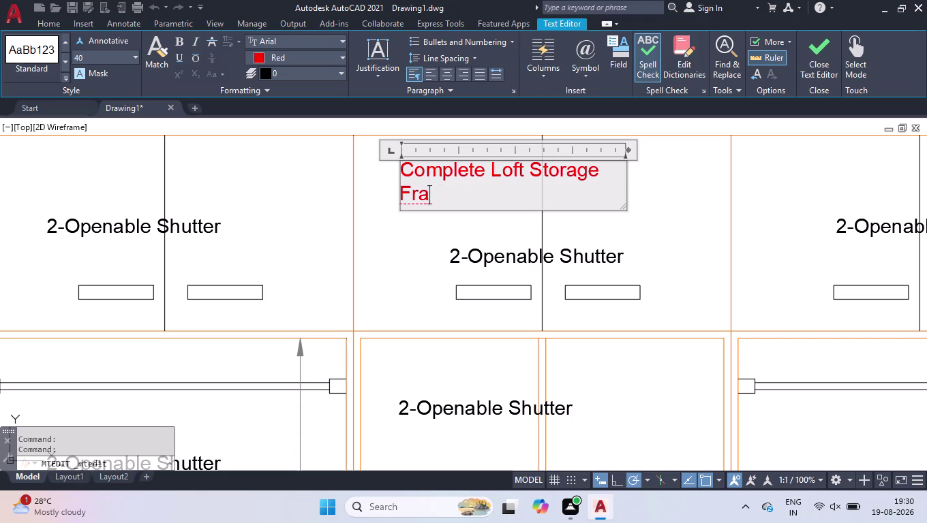
text(me)
key(space)
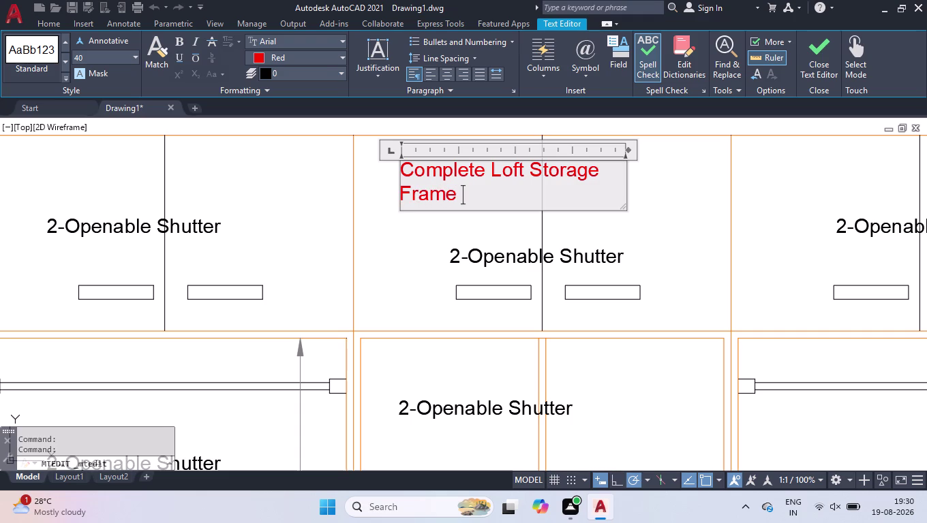
key(shift+ampersand)
key(space)
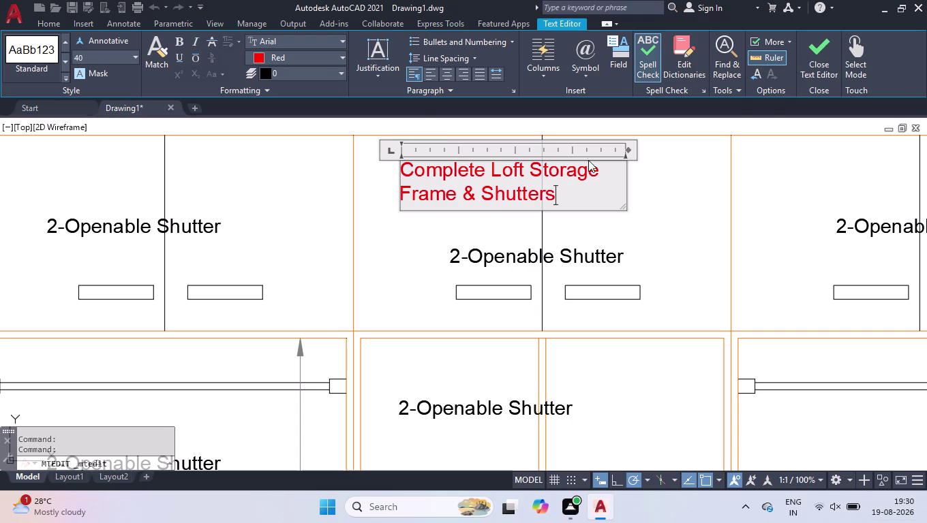
Widen the title's text box, centre the title, and finish editing.
drag(630, 149, 685, 151)
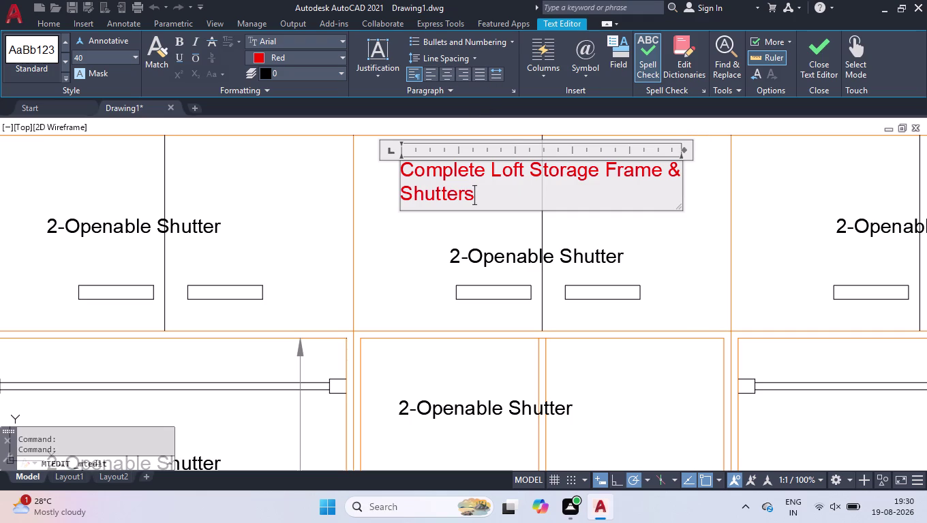
drag(510, 197, 339, 153)
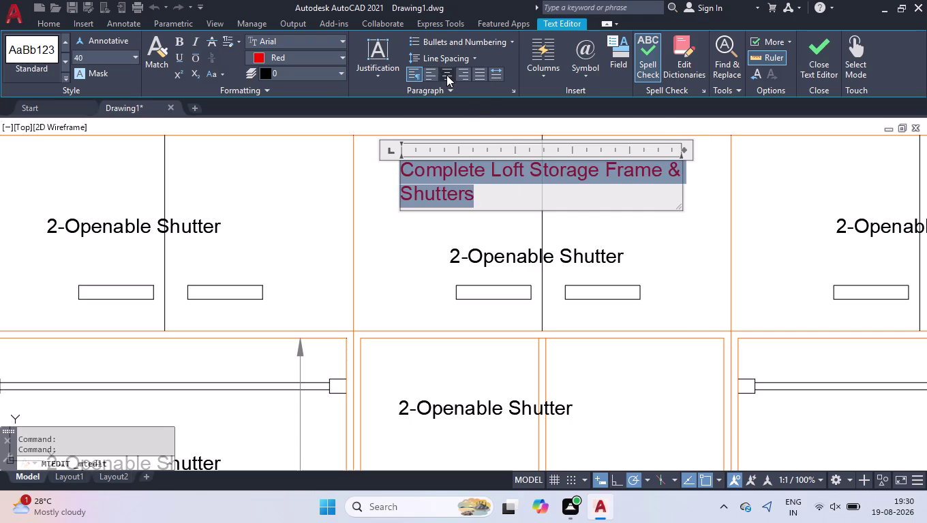
click(446, 75)
click(396, 238)
scroll(down, 3)
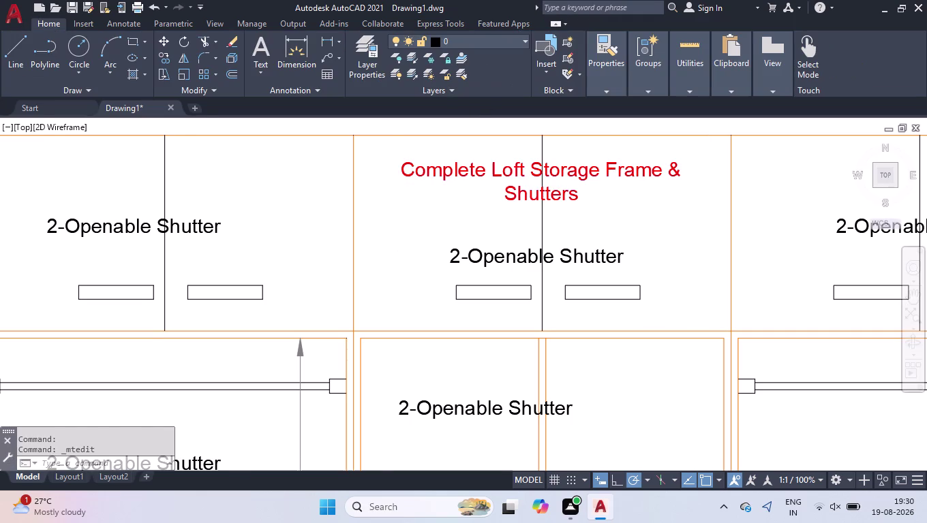
Narrow the right compartment's label so it wraps onto two lines.
scroll(down, 3)
scroll(up, 3)
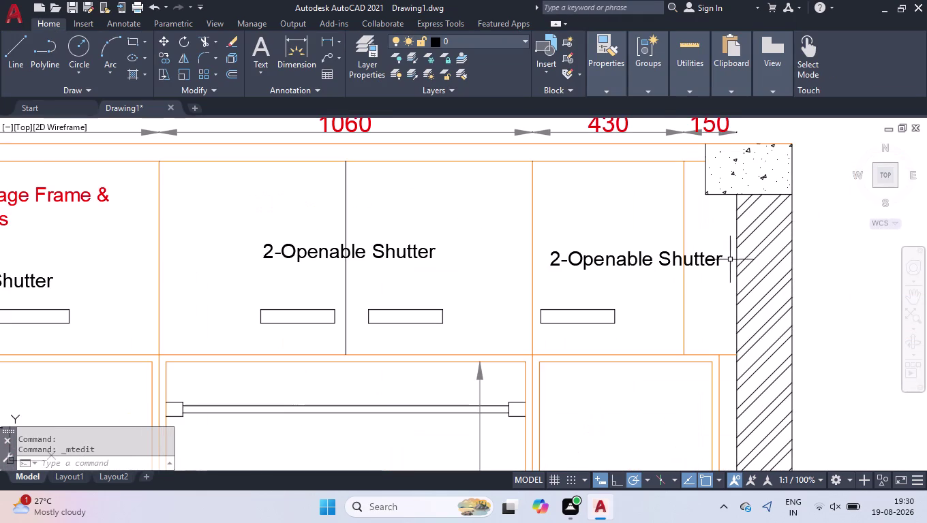
click(717, 263)
click(770, 248)
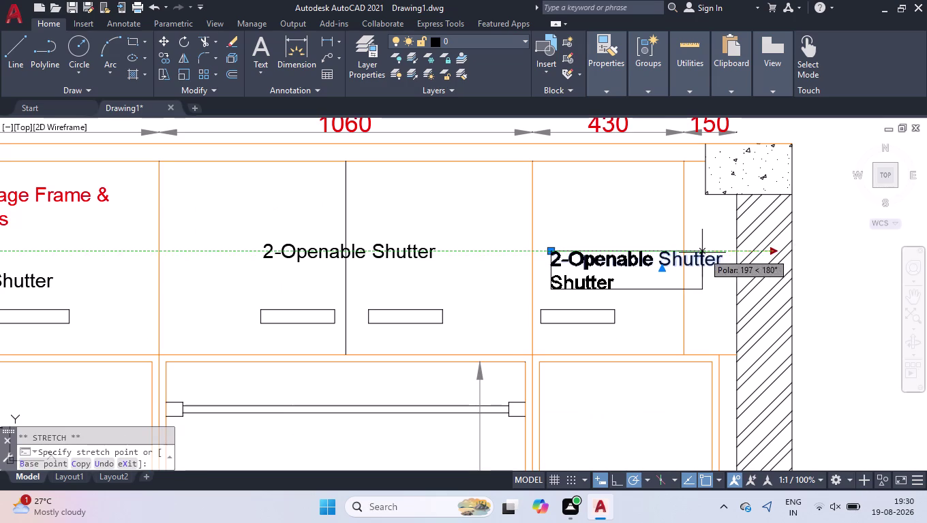
click(686, 251)
Change that label's number from 2 to 1, making it '1-Openable Shutter'.
double_click(559, 261)
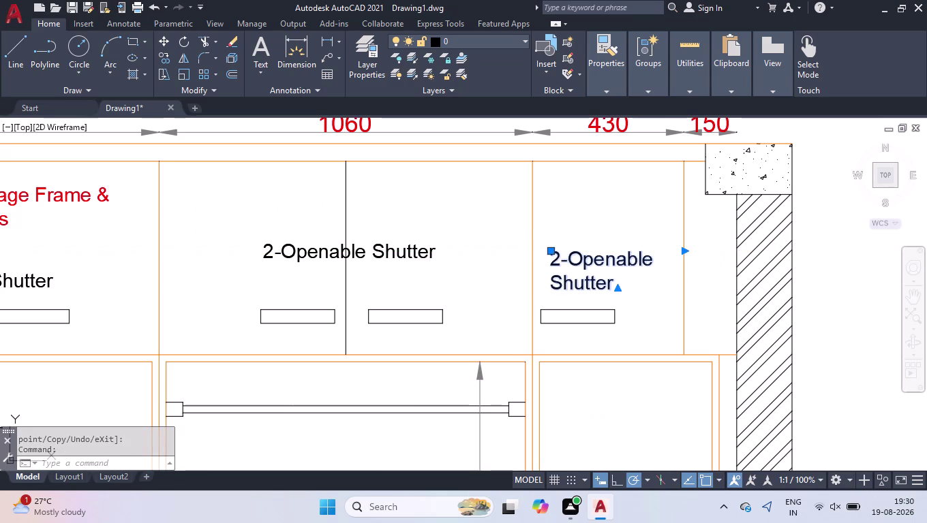
key(BackSpace)
key(1)
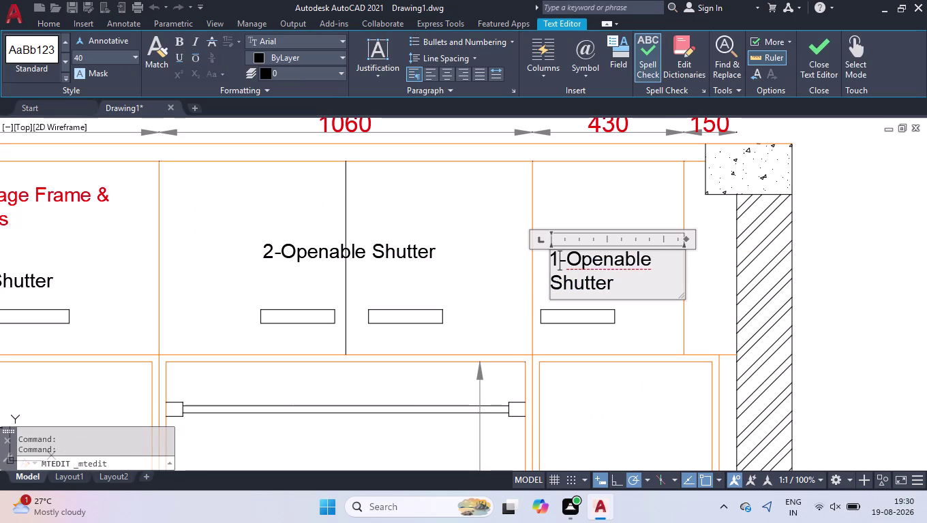
click(559, 215)
scroll(down, 3)
scroll(down, 3)
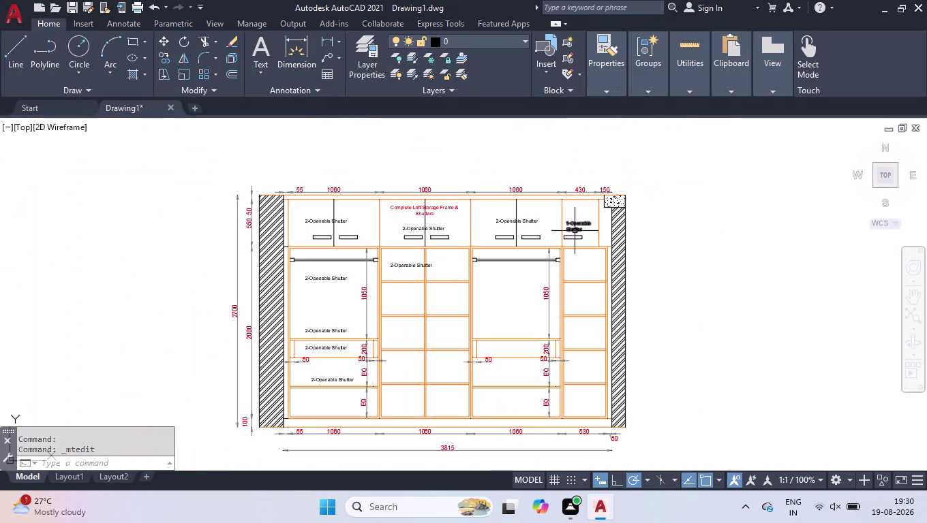
scroll(up, 3)
scroll(up, 3)
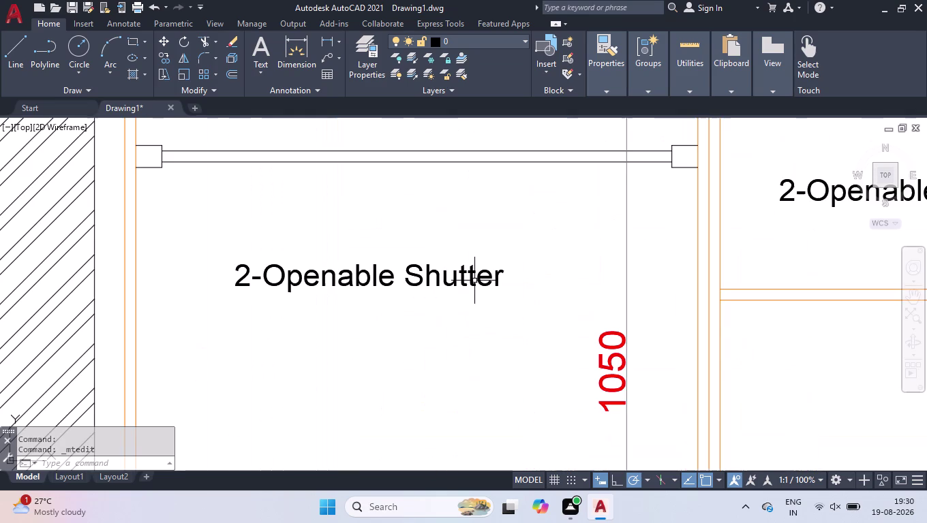
Rewrite the hanging-area label to read 'Hanger Space'.
double_click(474, 281)
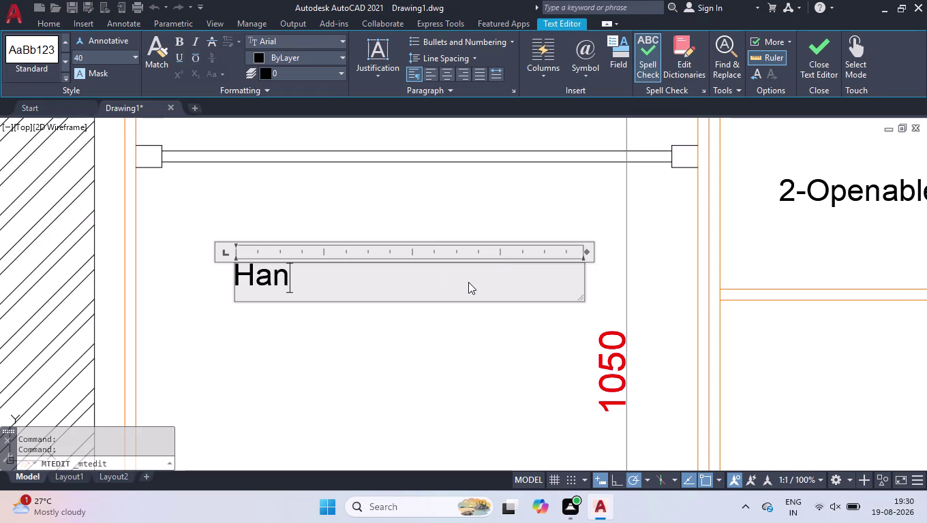
key(s)
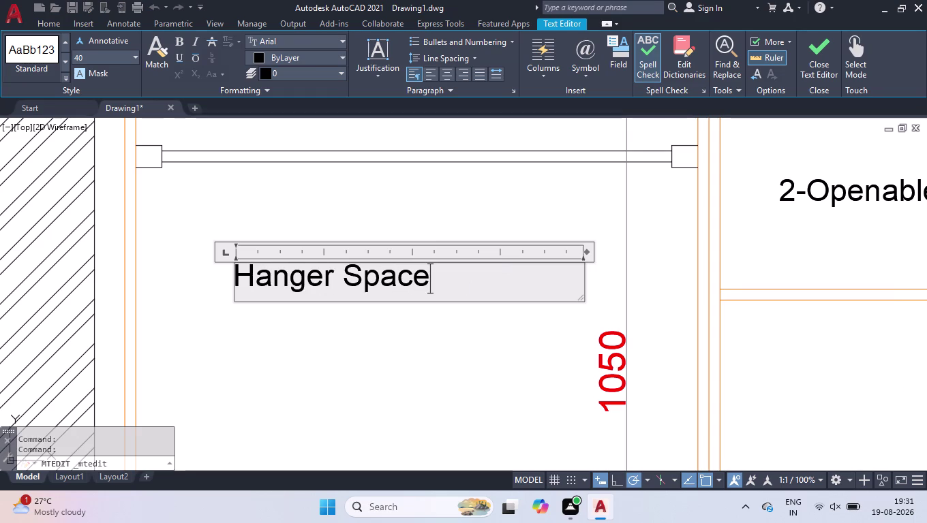
click(250, 372)
scroll(down, 3)
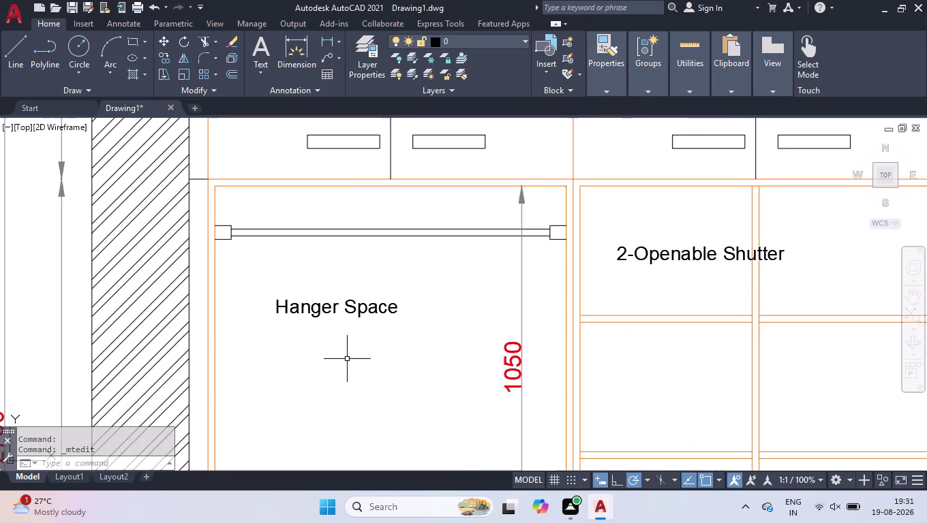
scroll(down, 3)
scroll(up, 3)
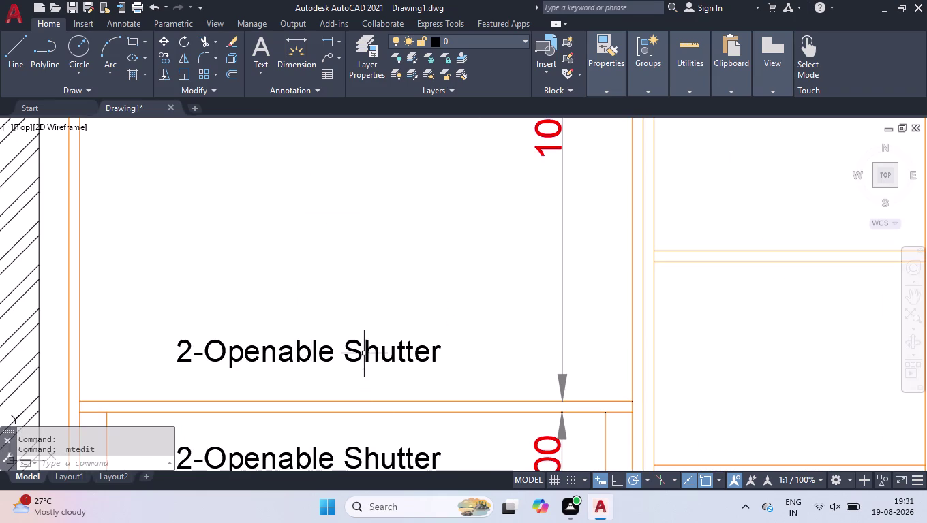
Replace the lower compartment label's wording with 'Fix.Shelf'.
double_click(369, 351)
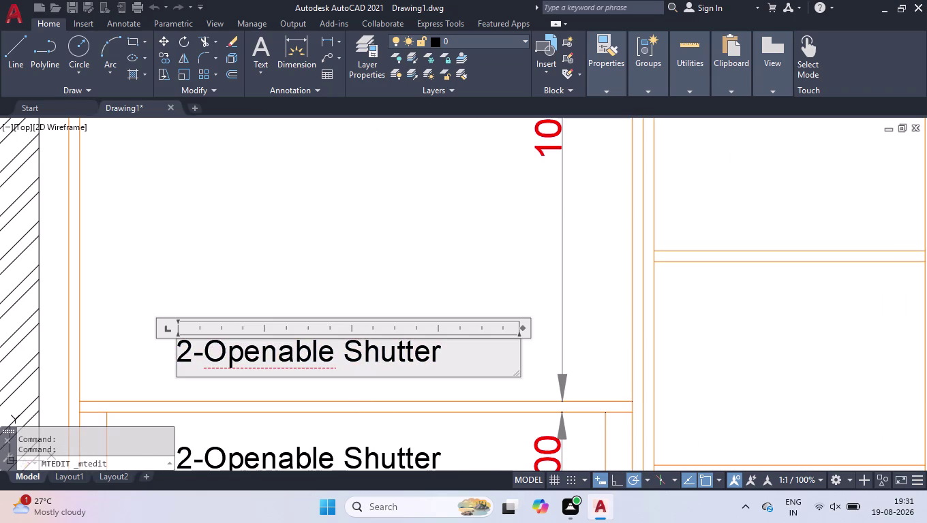
key(ctrl+a)
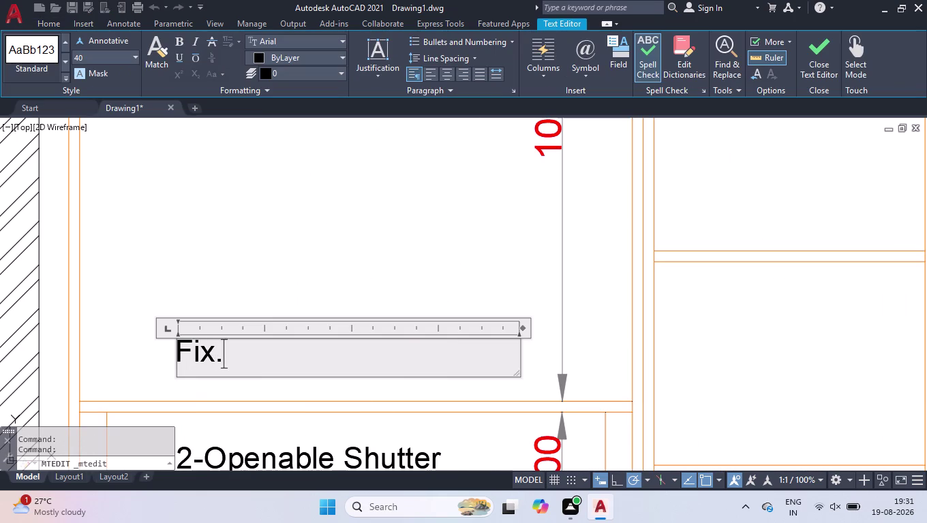
key(e)
key(BackSpace)
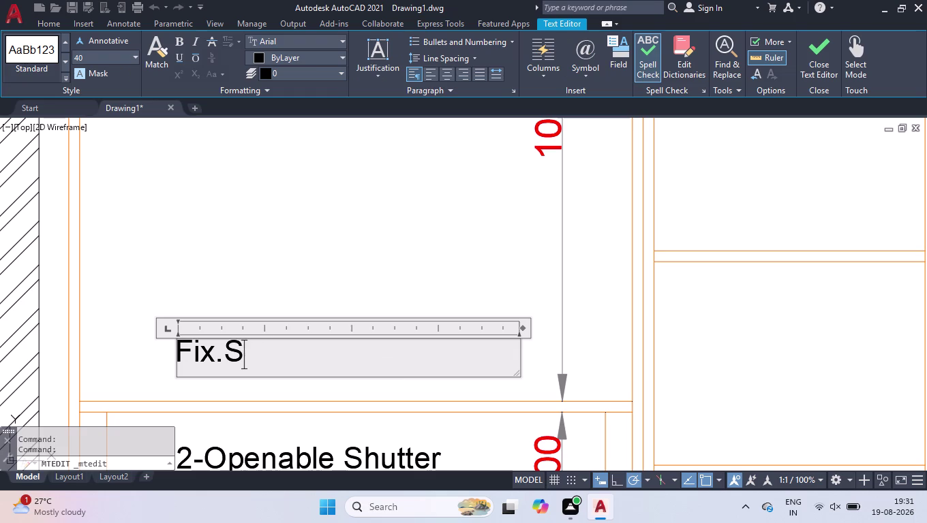
text(helf)
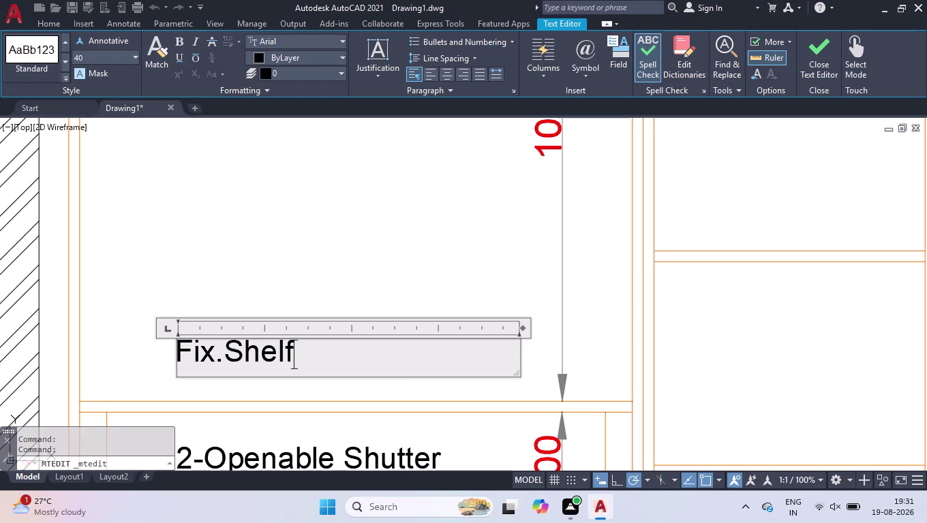
click(245, 252)
scroll(down, 3)
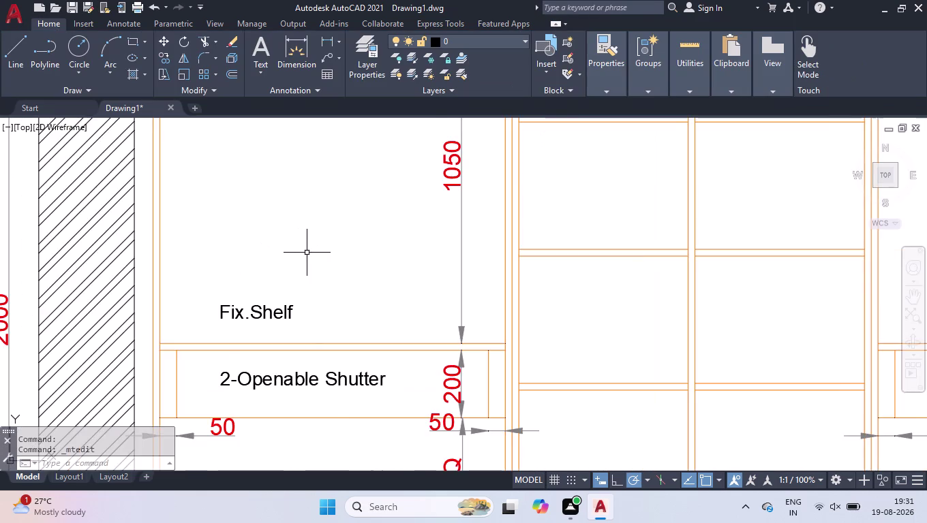
Replace the drawer compartment label with 'Drawer With Lock'.
scroll(down, 3)
scroll(up, 3)
double_click(292, 275)
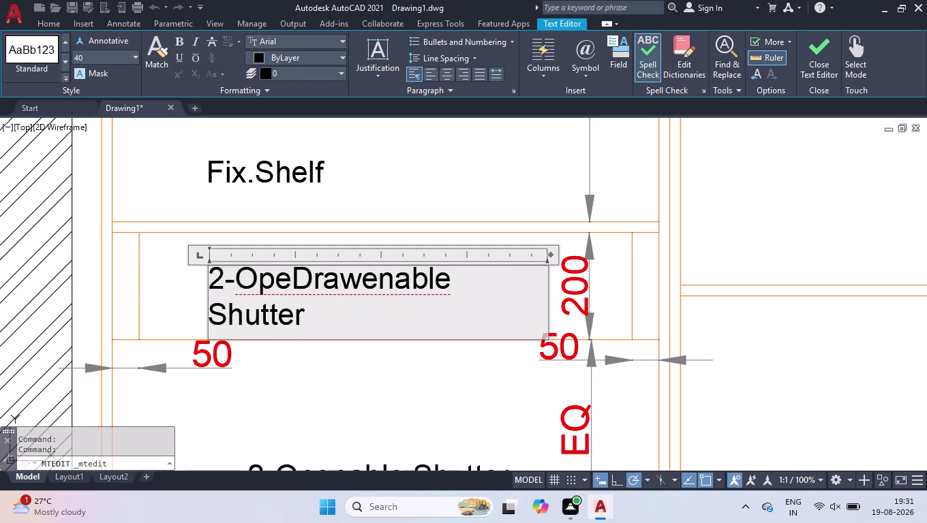
key(ctrl+a)
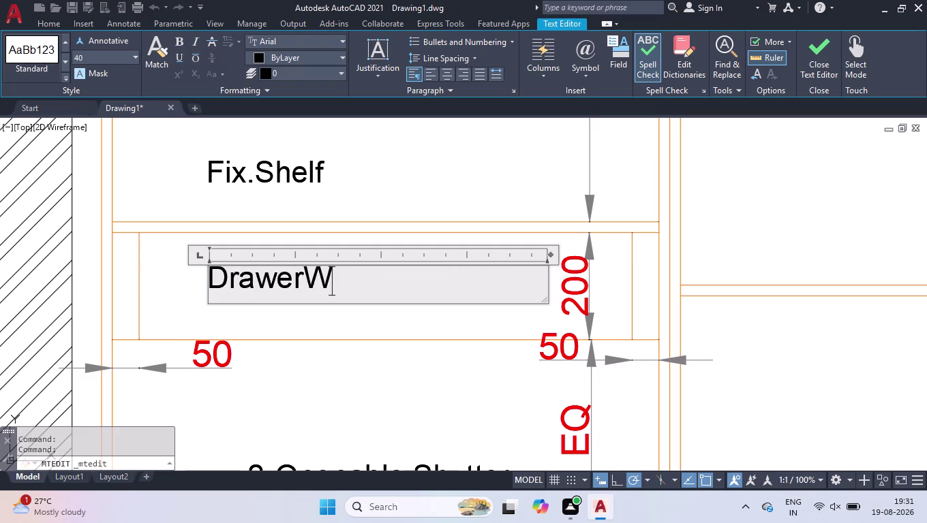
key(BackSpace)
key(space)
text(W)
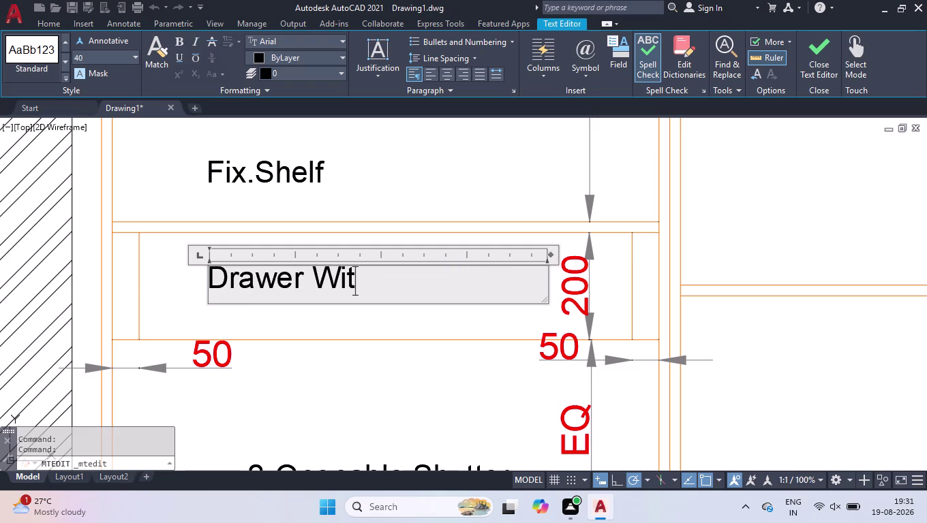
key(BackSpace)
text(h)
key(space)
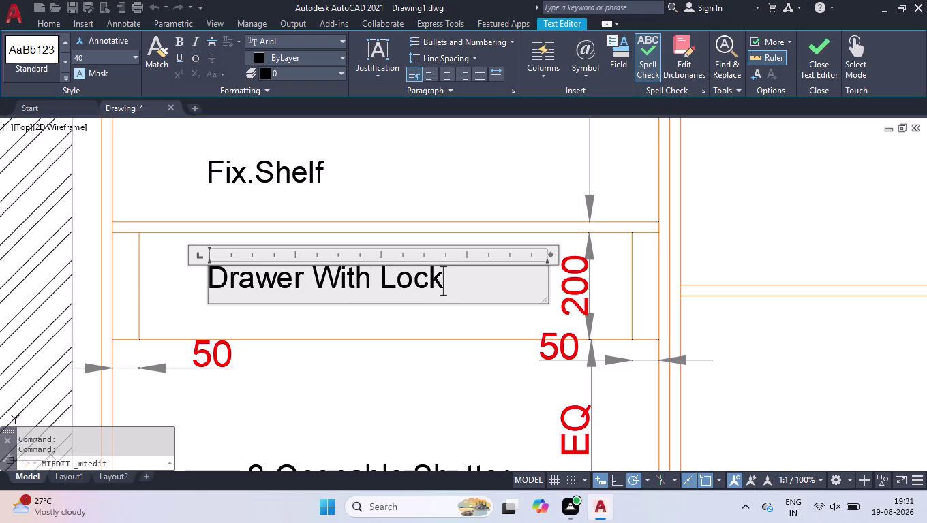
click(422, 155)
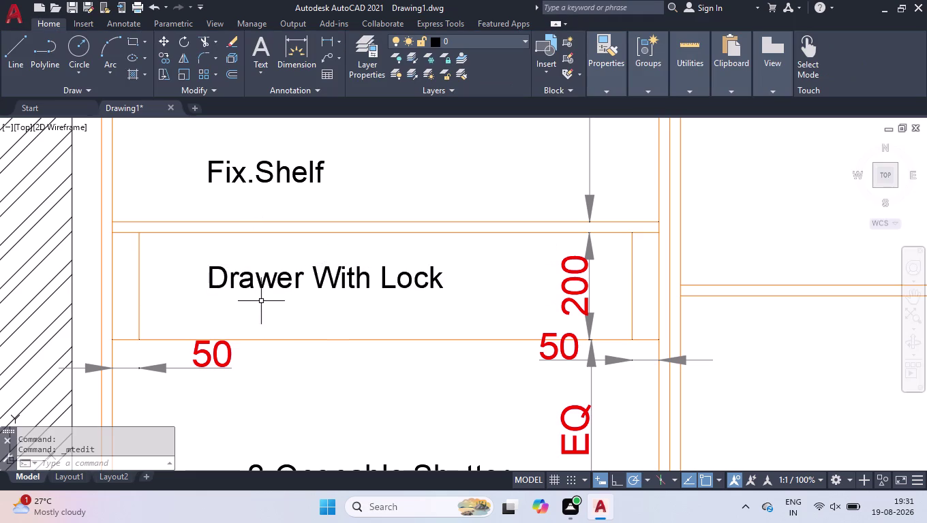
Move the Drawer With Lock label lower within the drawer, then deselect it.
click(259, 282)
click(212, 266)
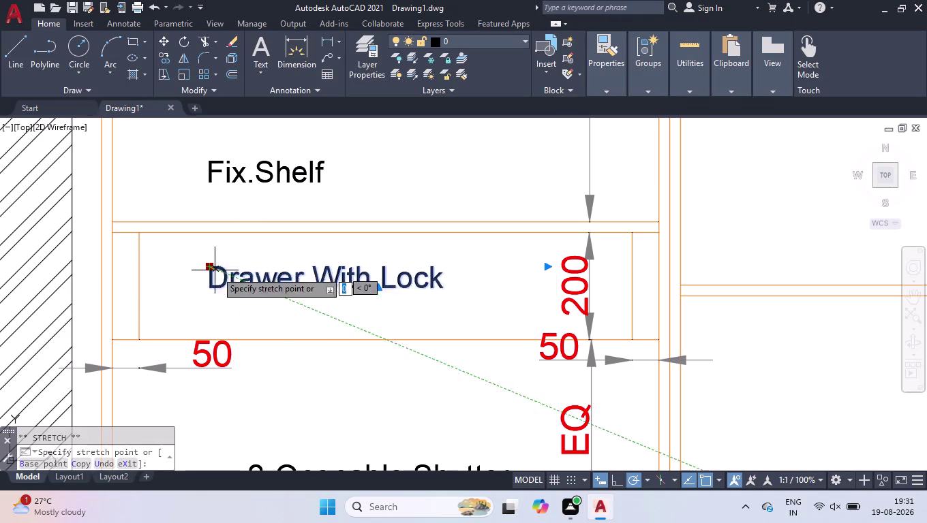
click(231, 306)
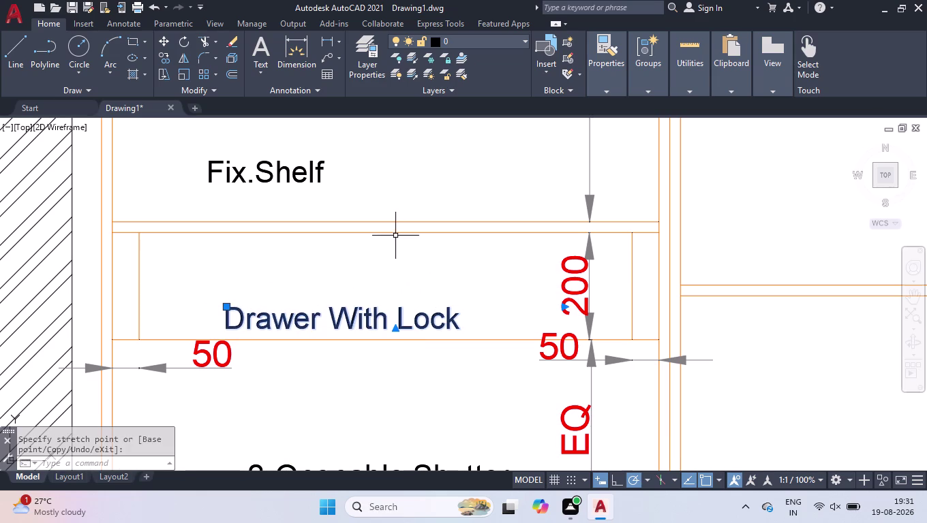
click(399, 271)
click(346, 338)
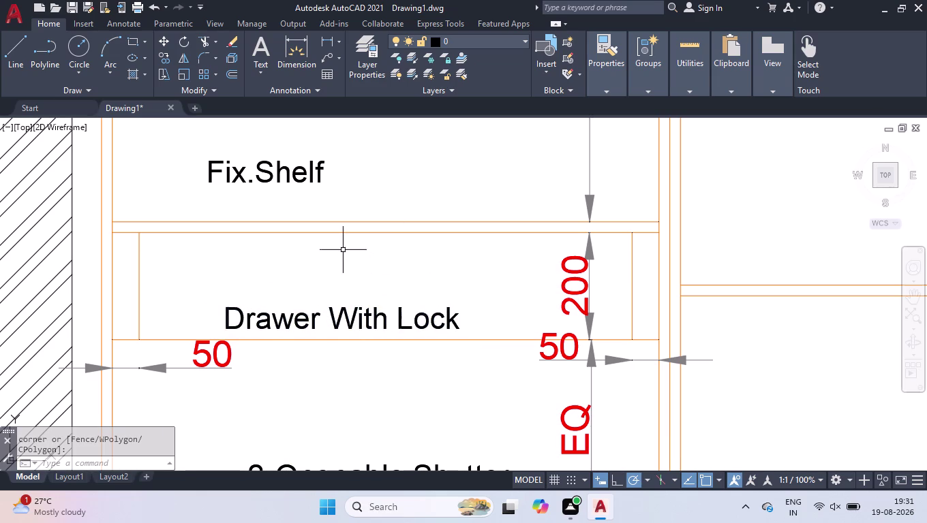
Draw a small lock circle near the top of the drawer and nudge it into position.
key(c)
key(Return)
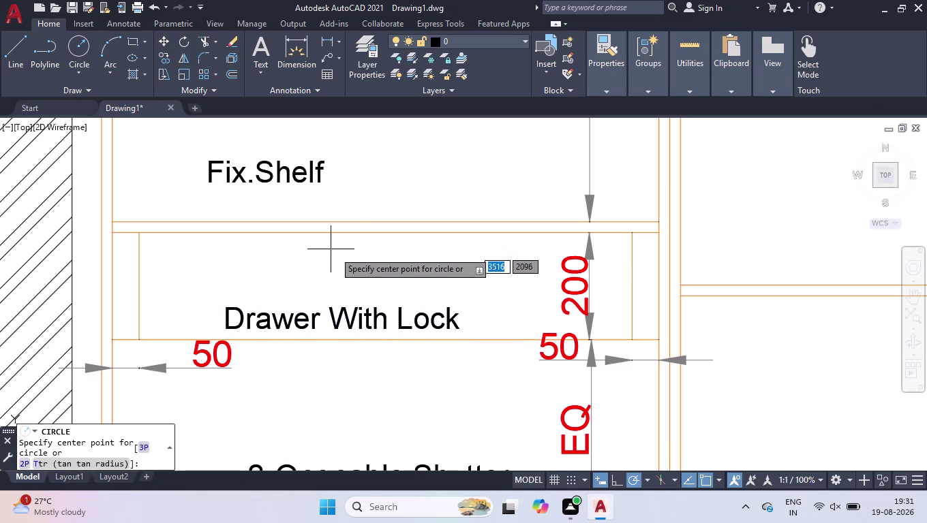
click(358, 248)
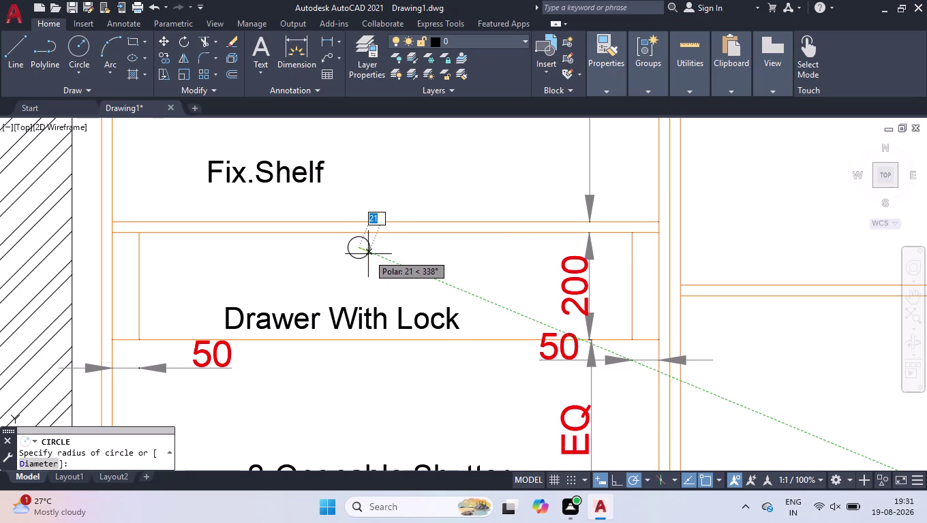
key(space)
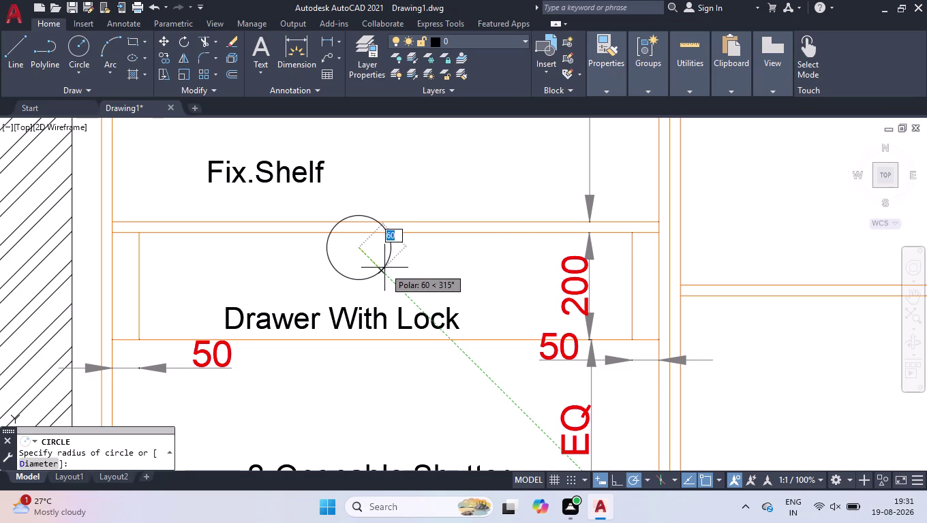
click(372, 257)
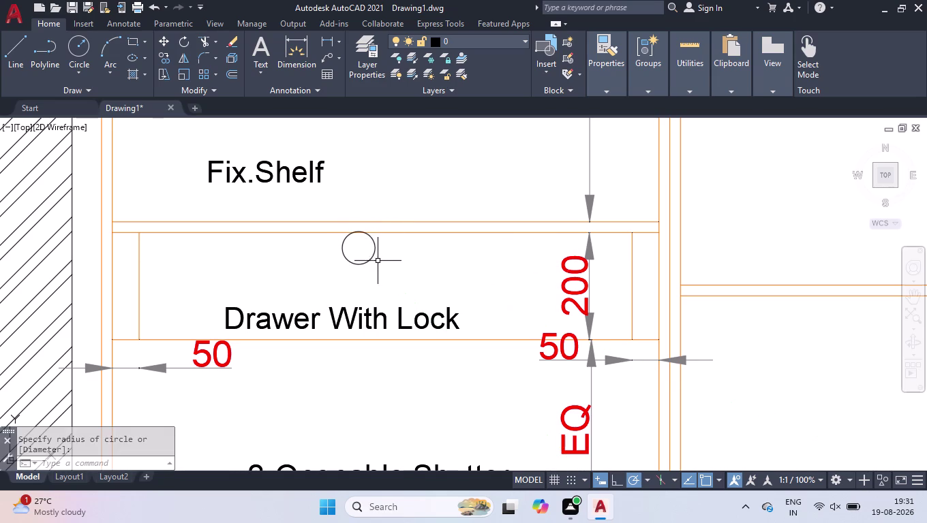
click(380, 254)
click(365, 258)
click(355, 247)
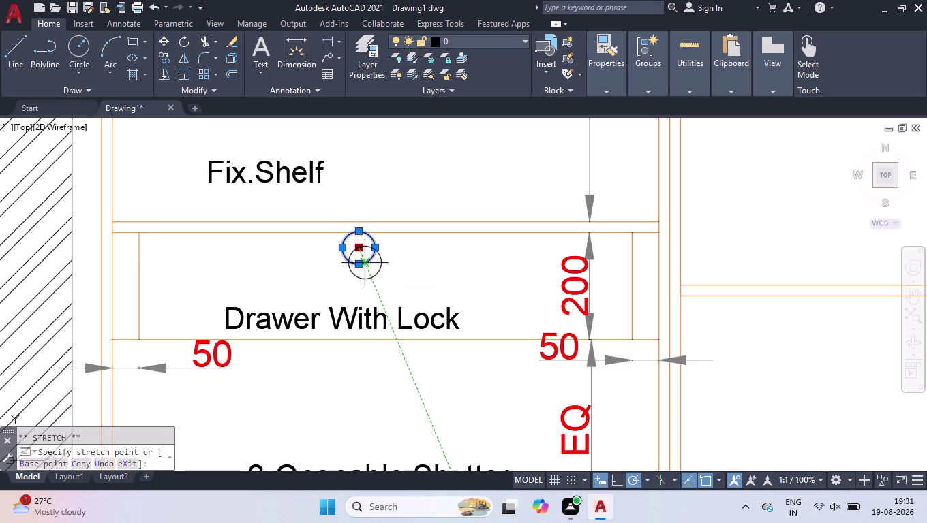
click(363, 260)
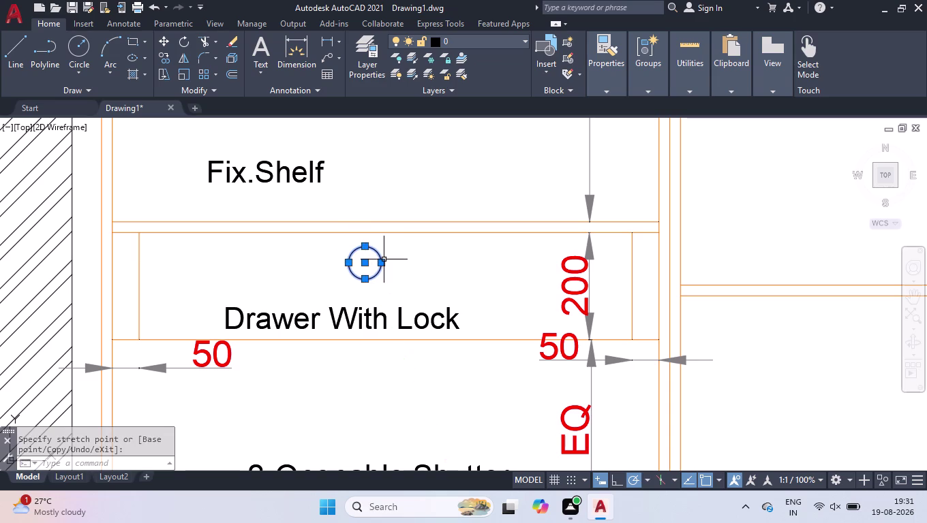
Draw a vertical line through the lock circle with Ortho turned on.
click(399, 263)
click(349, 277)
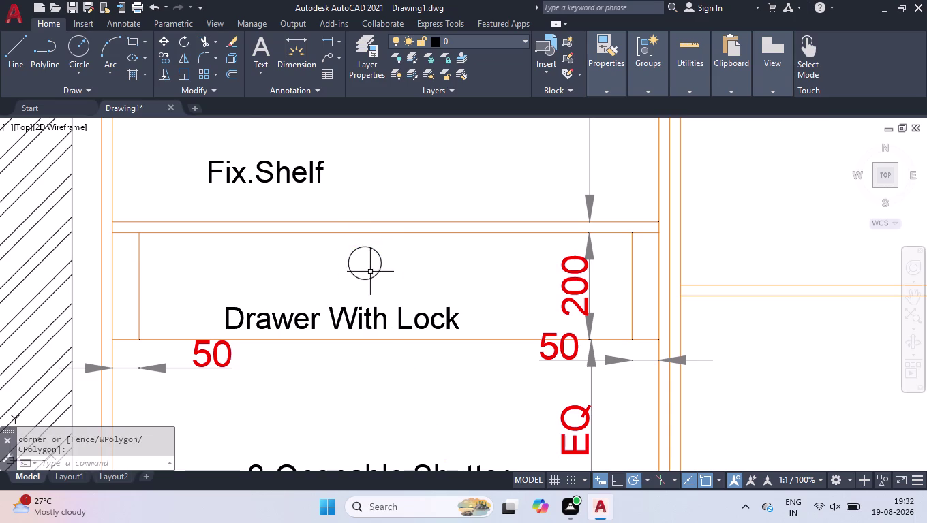
scroll(up, 3)
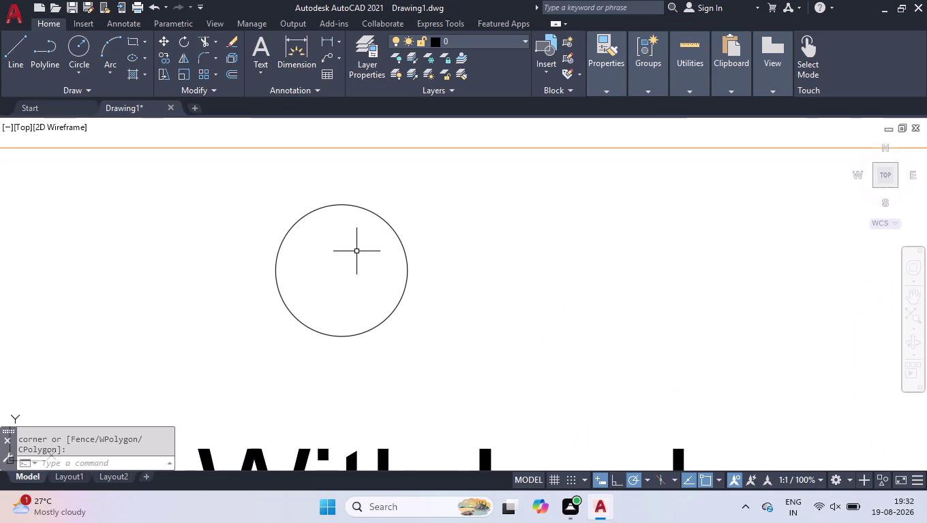
key(l)
key(Return)
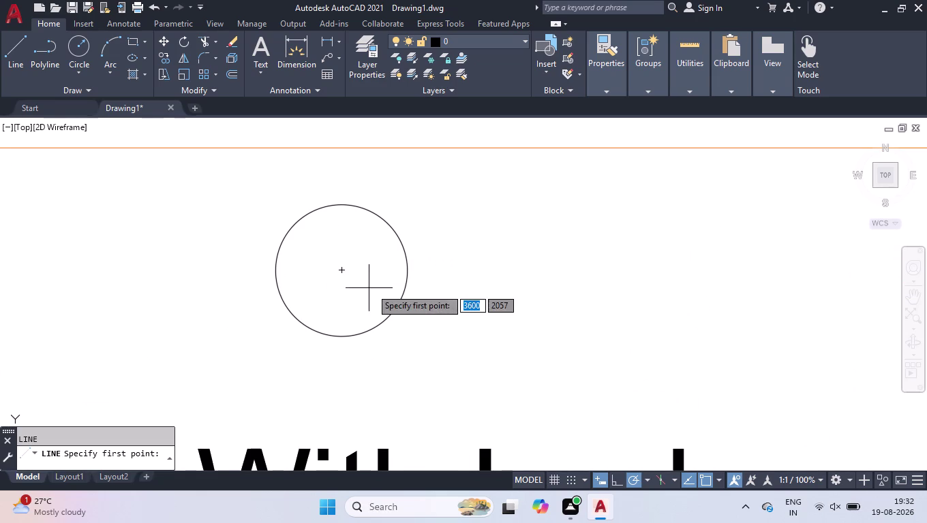
click(614, 482)
click(612, 482)
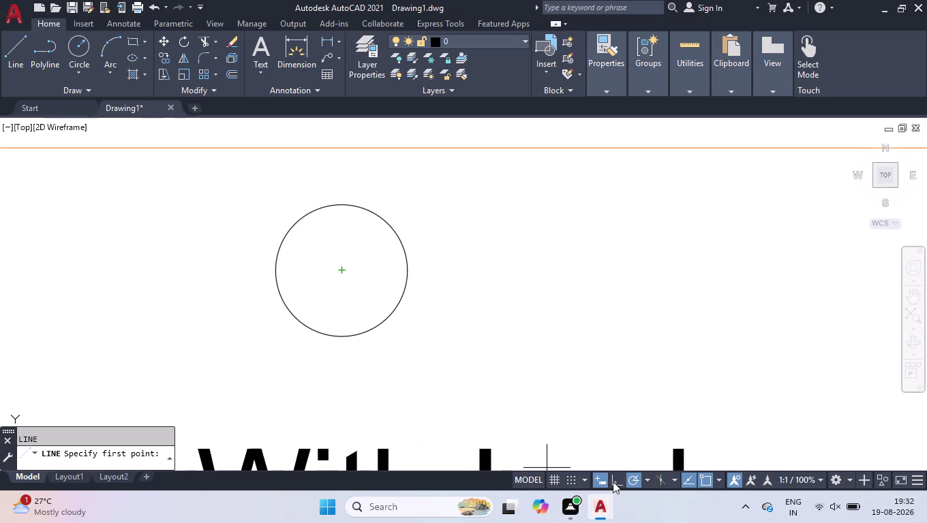
click(340, 204)
click(342, 334)
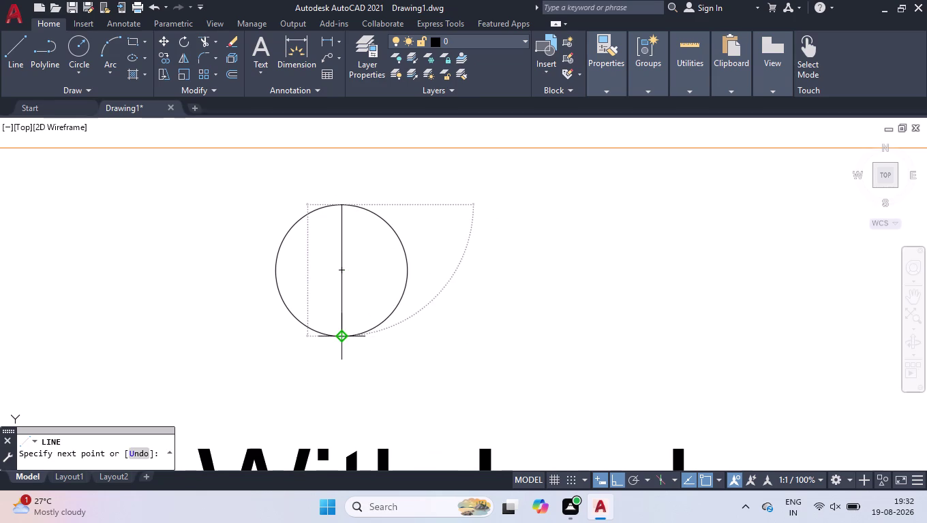
key(space)
Draw a horizontal line across the circle between its left and right quadrants.
key(space)
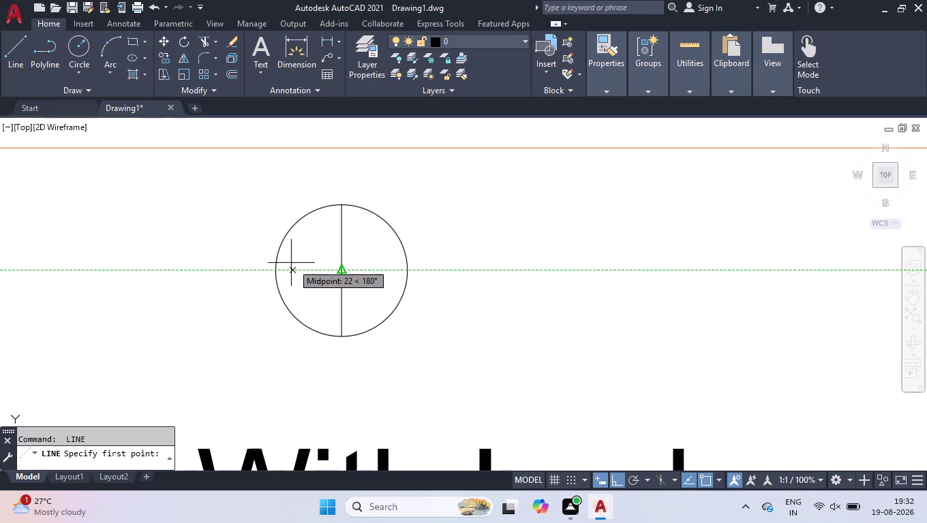
click(274, 271)
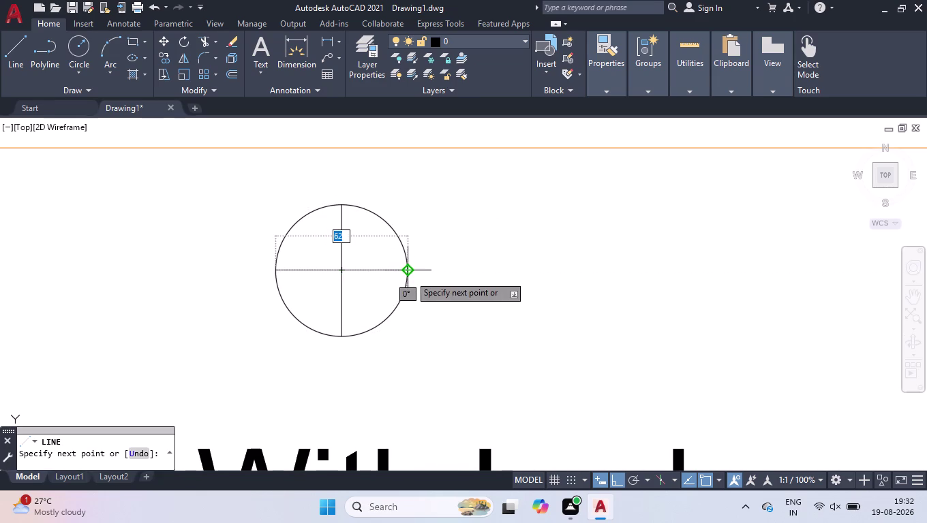
click(405, 270)
key(space)
Draw two diagonal lines crossing the circle at its centre.
key(space)
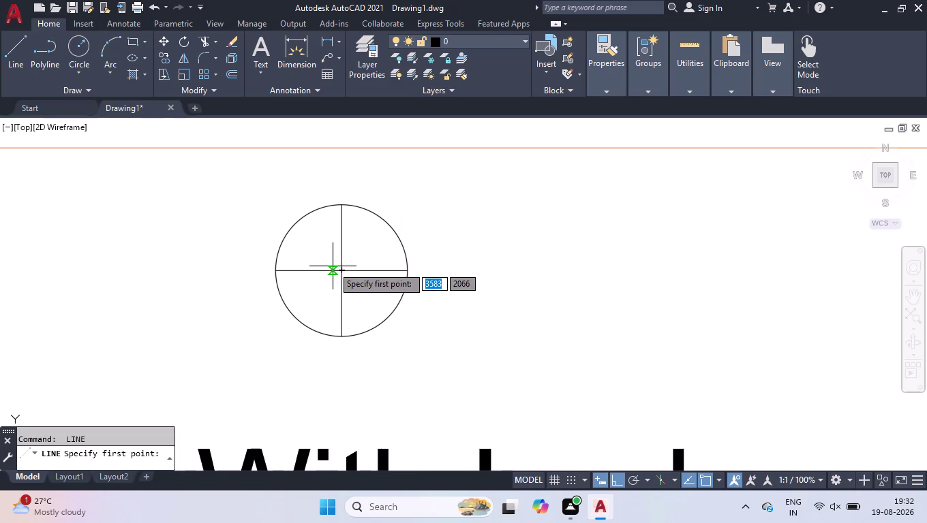
click(388, 226)
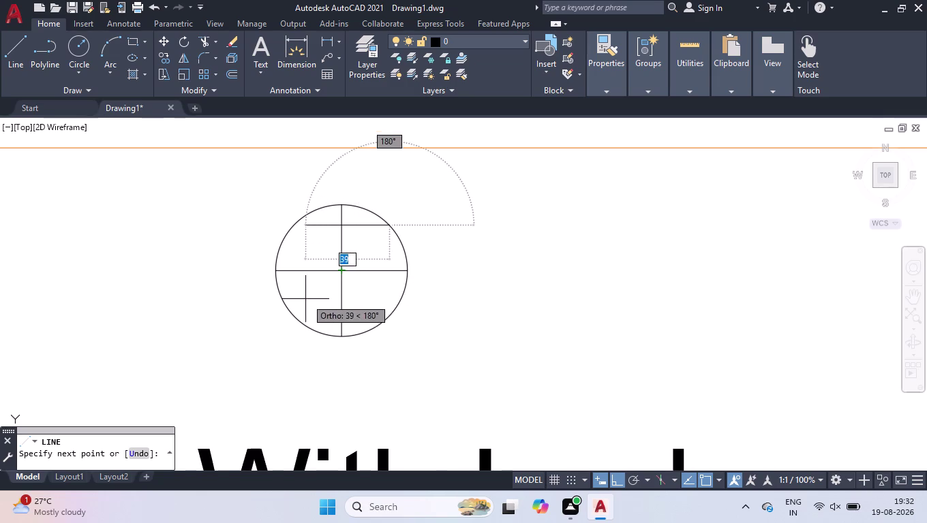
click(629, 481)
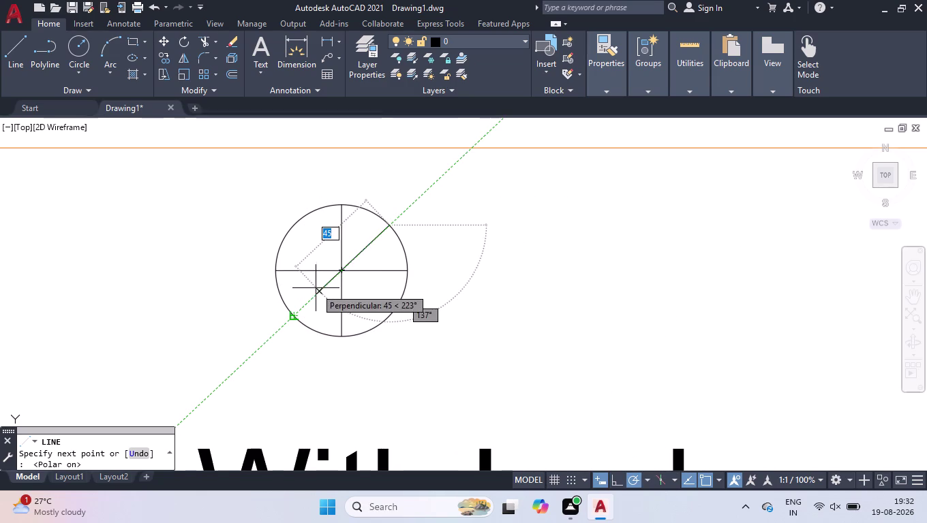
click(291, 314)
key(space)
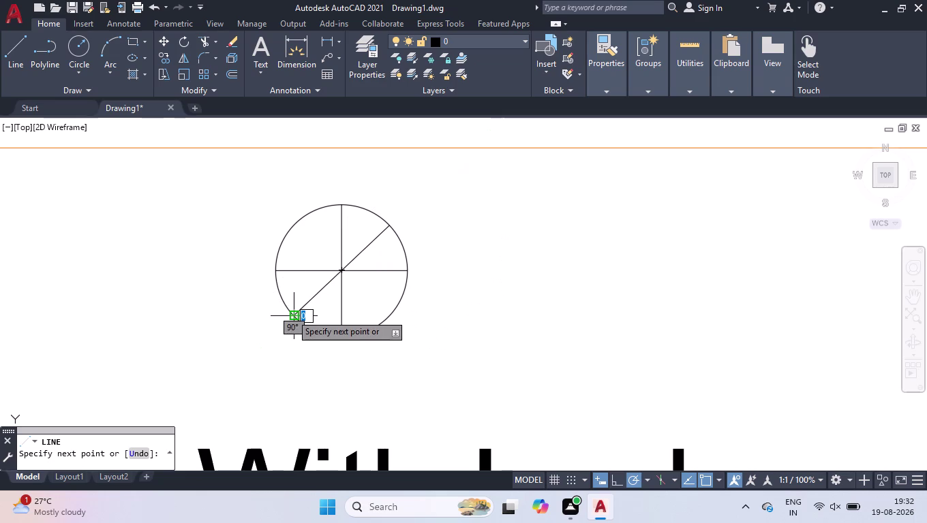
key(space)
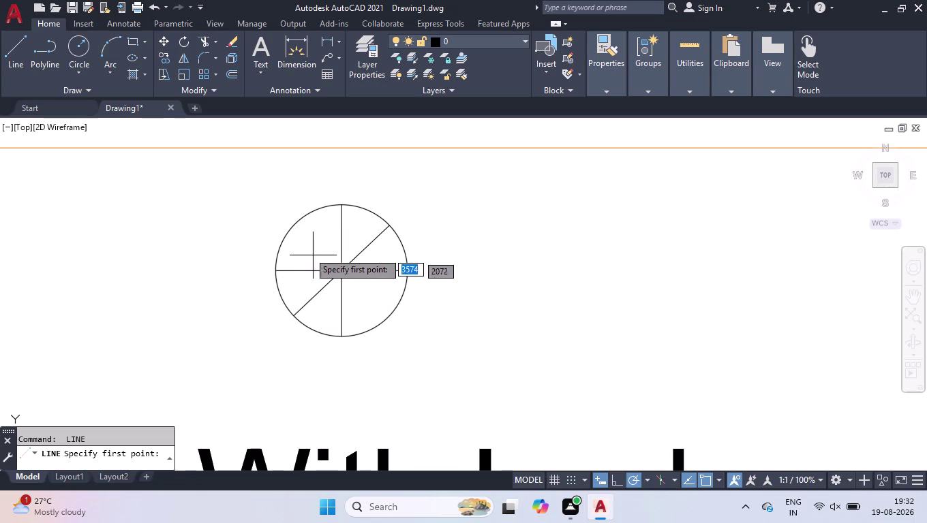
click(294, 225)
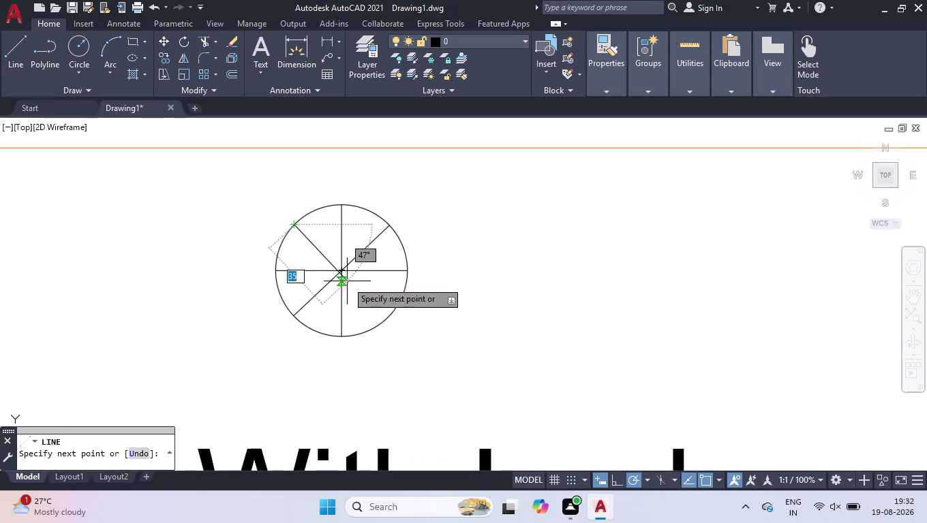
click(387, 317)
key(space)
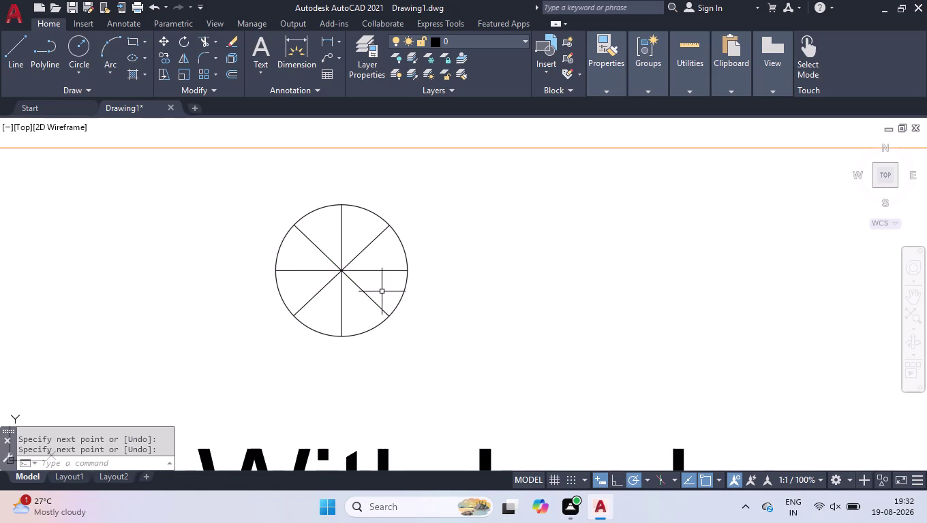
scroll(down, 3)
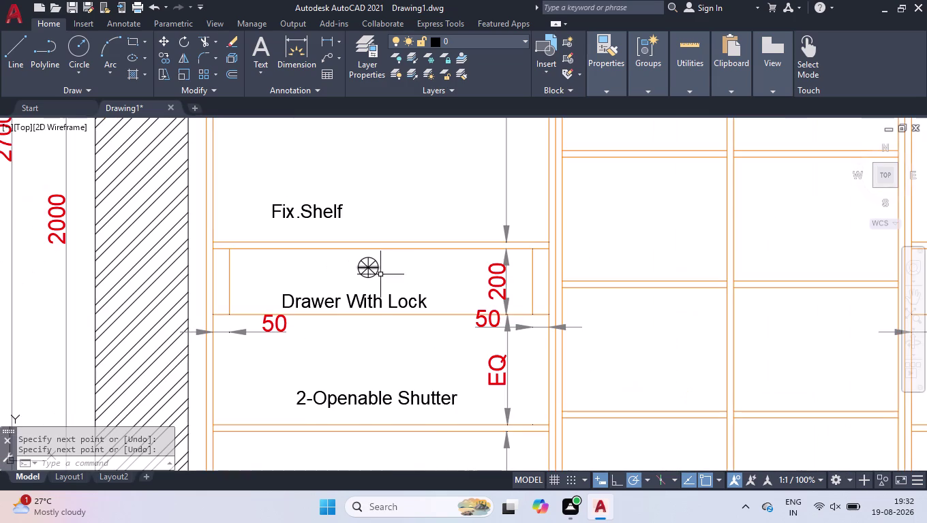
Replace the '2-Openable Shutter' text under Drawer With Lock with 'Loose Shelf'.
scroll(down, 3)
scroll(down, 3)
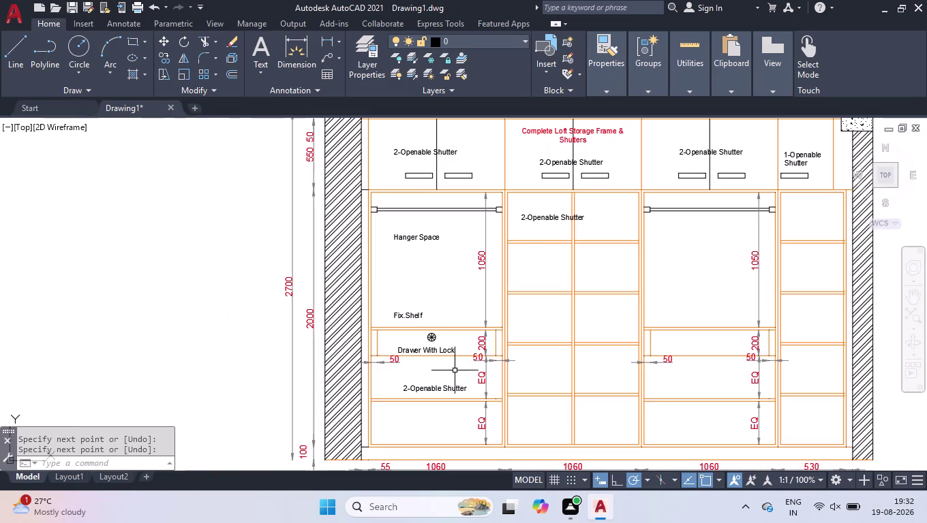
scroll(up, 3)
scroll(down, 3)
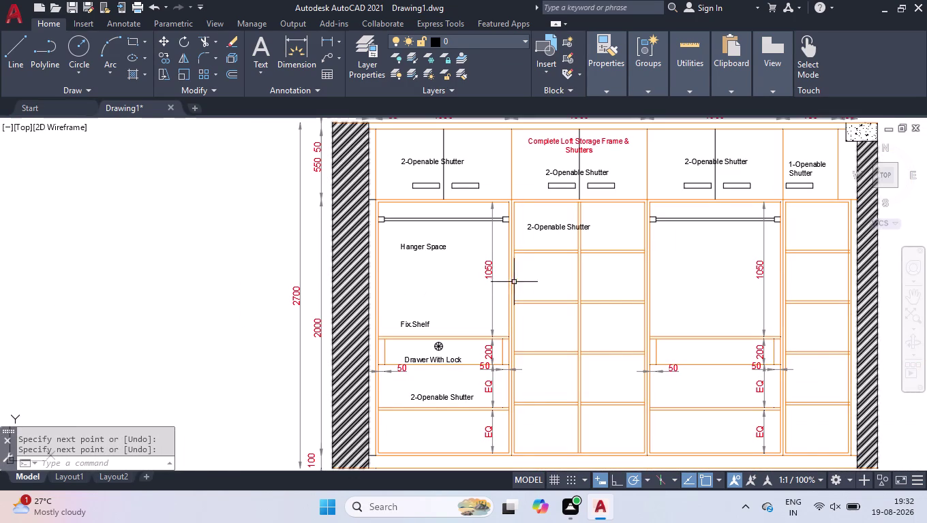
scroll(up, 3)
double_click(383, 308)
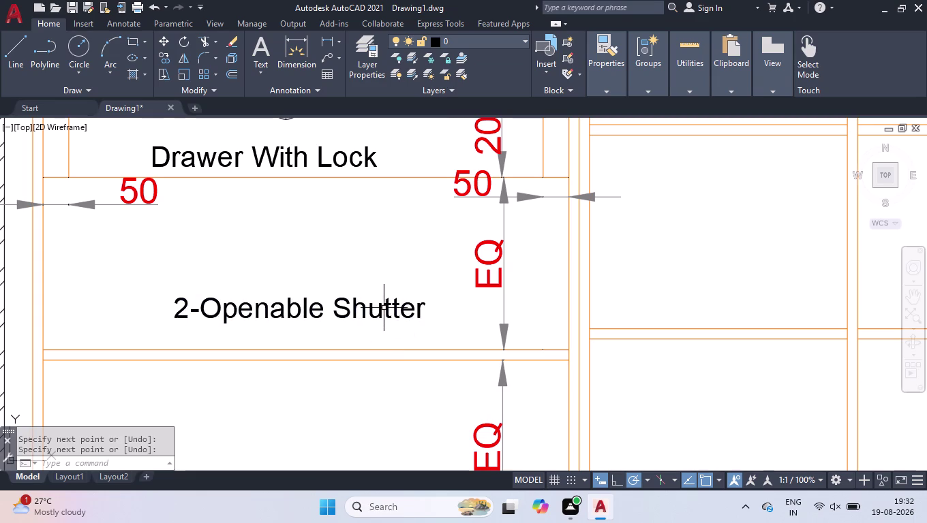
click(381, 309)
double_click(375, 312)
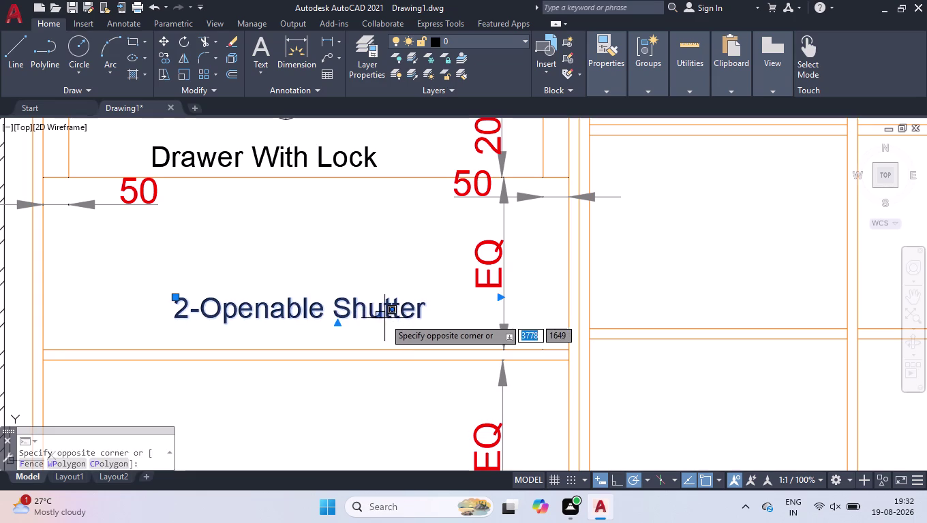
click(384, 319)
double_click(385, 311)
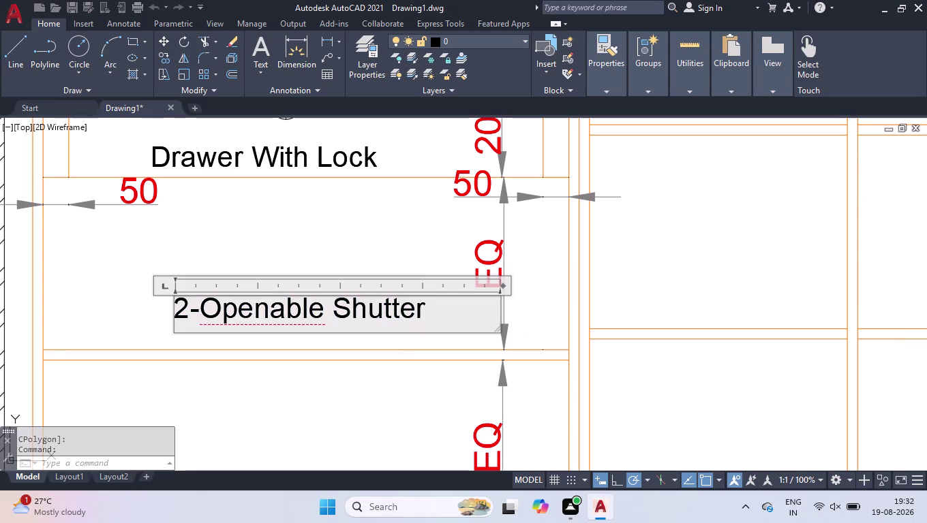
key(ctrl+a)
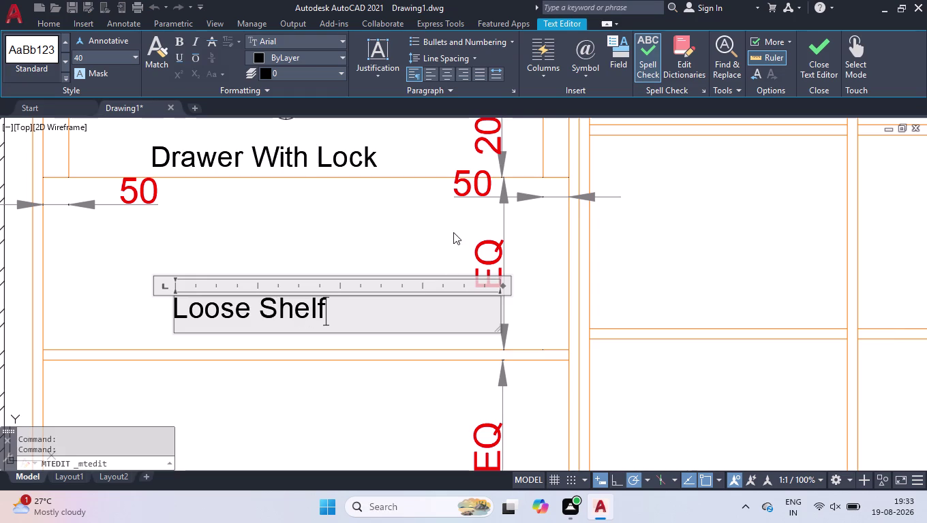
click(425, 192)
scroll(down, 3)
scroll(down, 3)
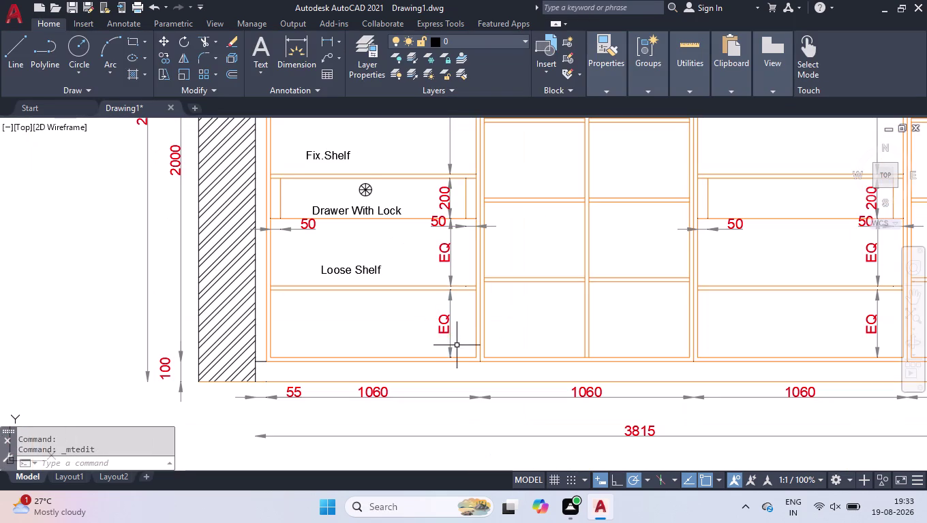
Add a DLI linear dimension of 1020 across the left bay's bottom corners.
text(dli)
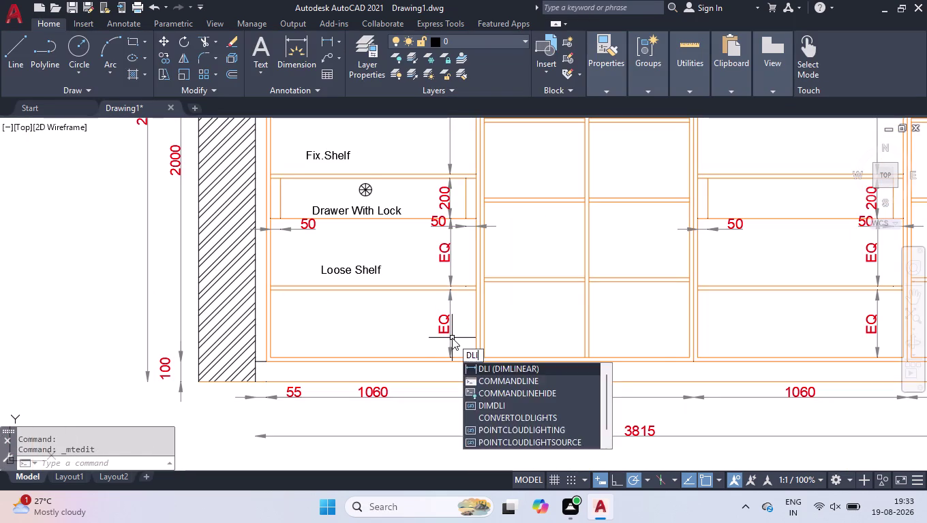
key(Return)
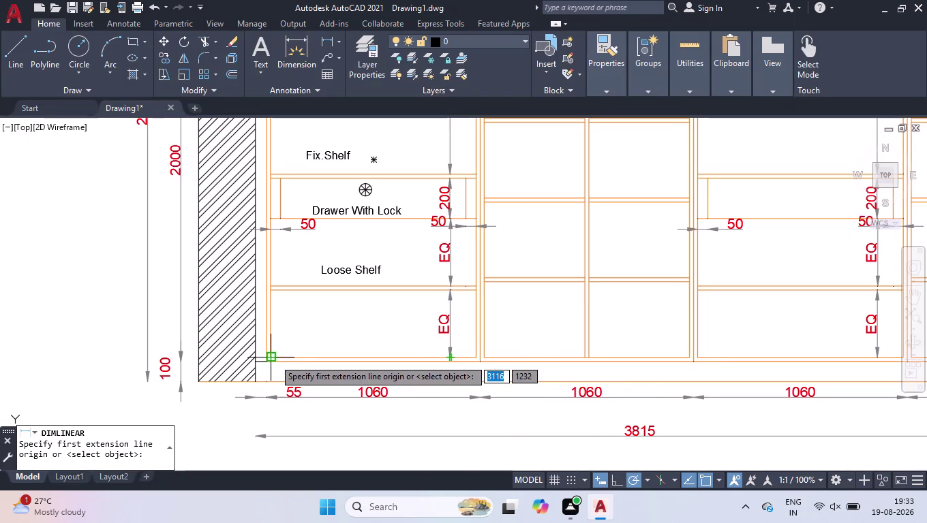
click(274, 359)
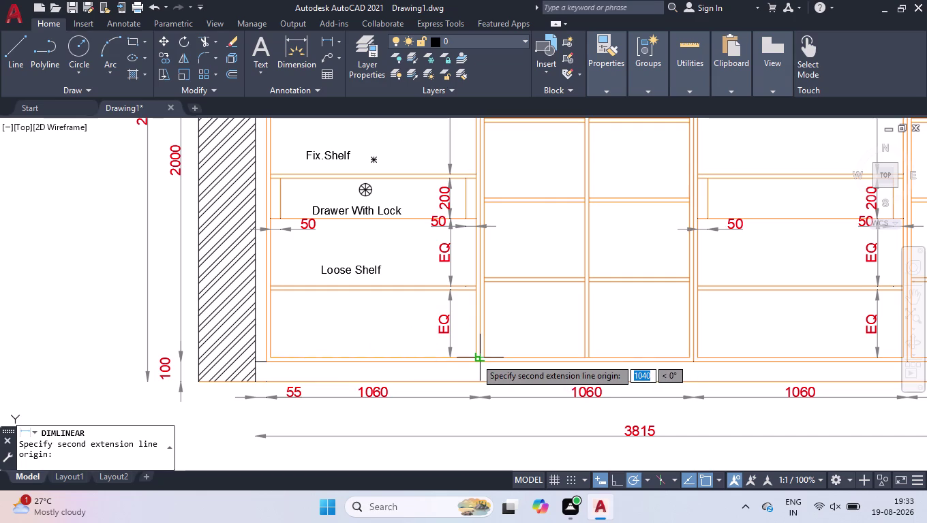
click(473, 359)
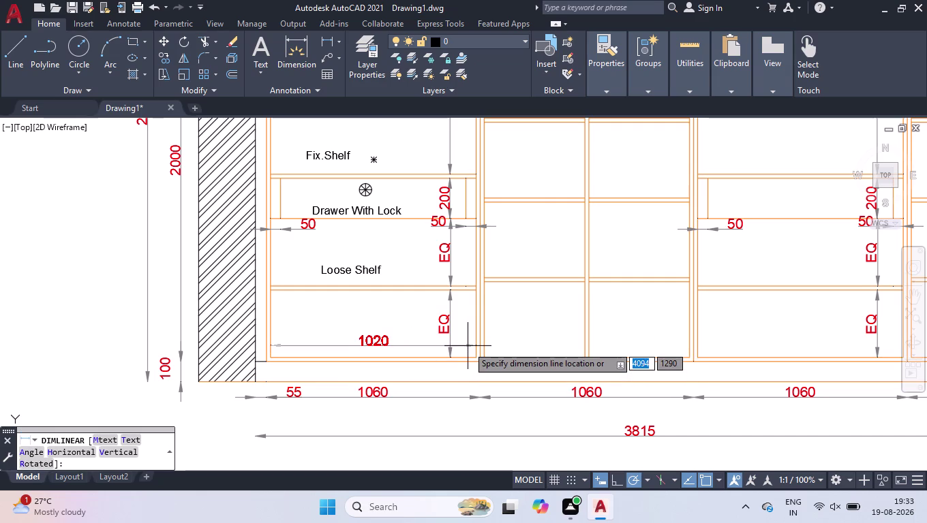
click(468, 346)
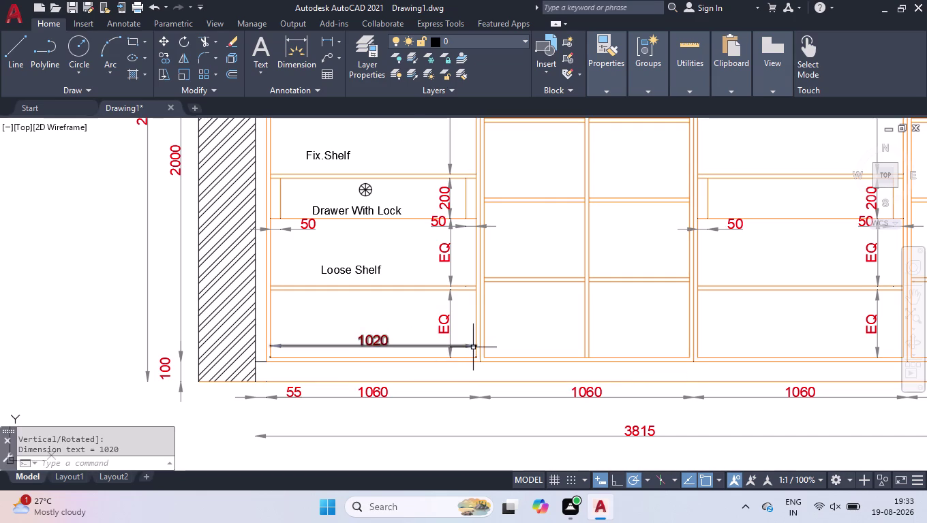
Change the dimension text from 1020 to 1024.
scroll(up, 3)
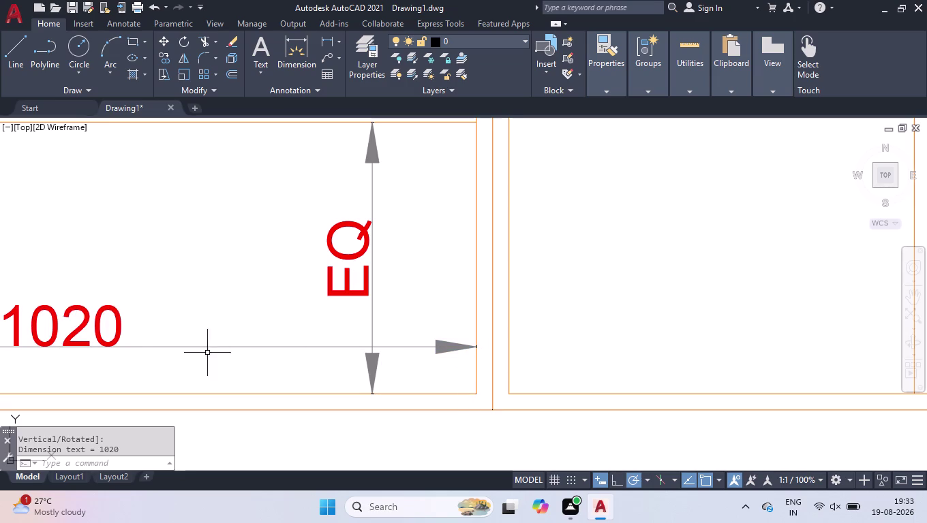
double_click(116, 327)
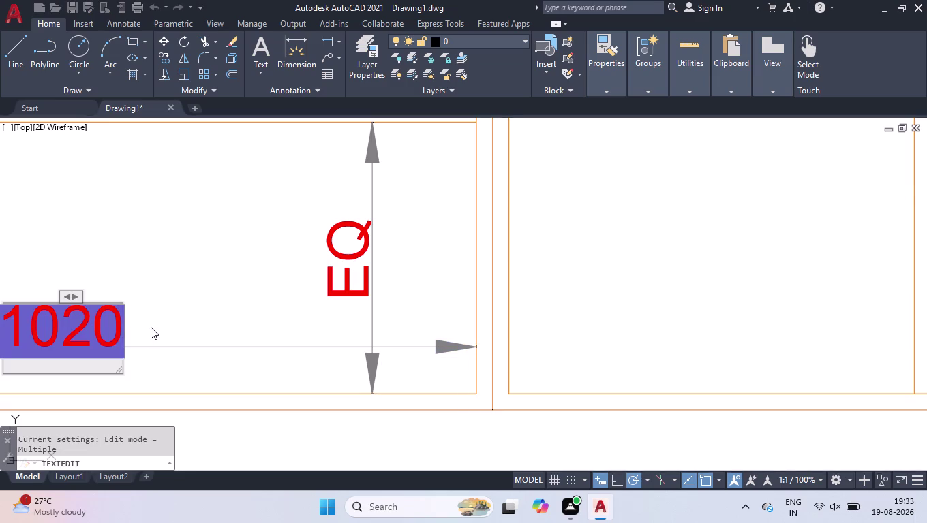
key(BackSpace)
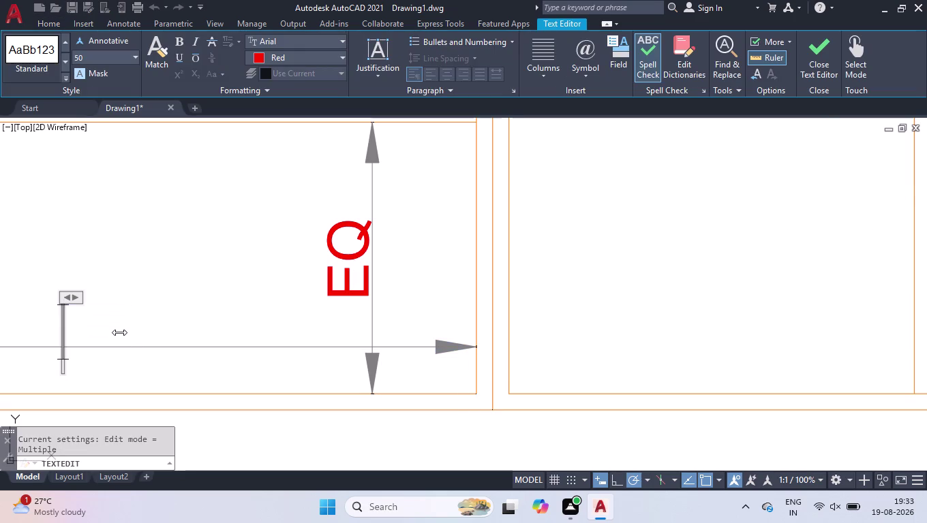
text(1024)
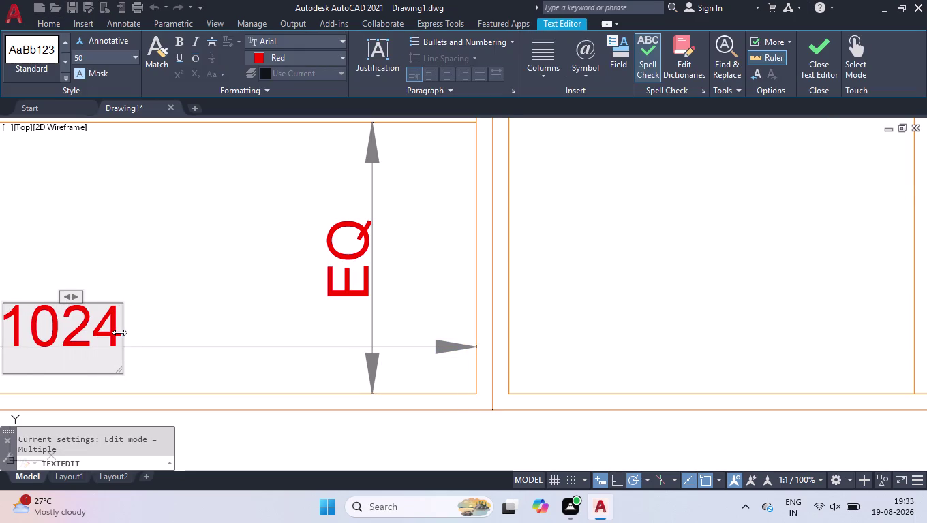
click(179, 272)
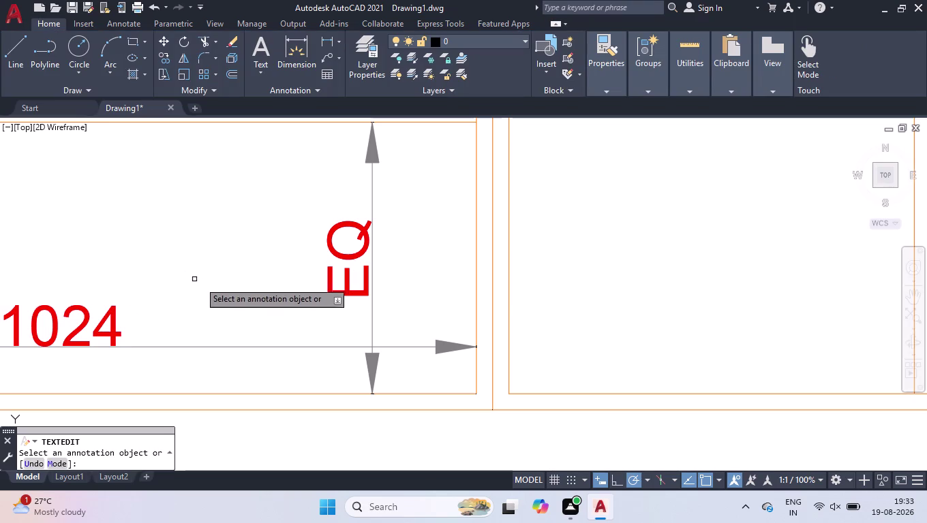
key(Return)
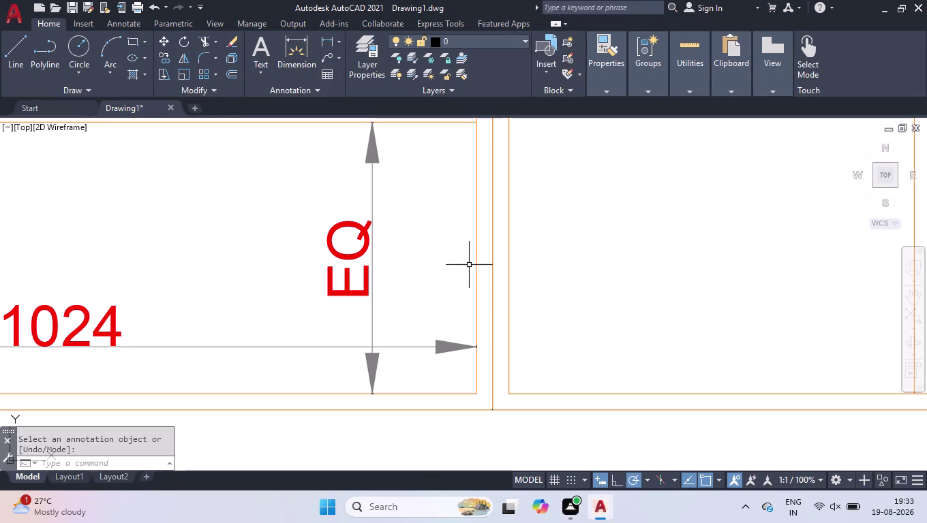
scroll(down, 3)
Change the middle bay's '2-Openable Shutter' label to 'Loose Shelf'.
scroll(down, 3)
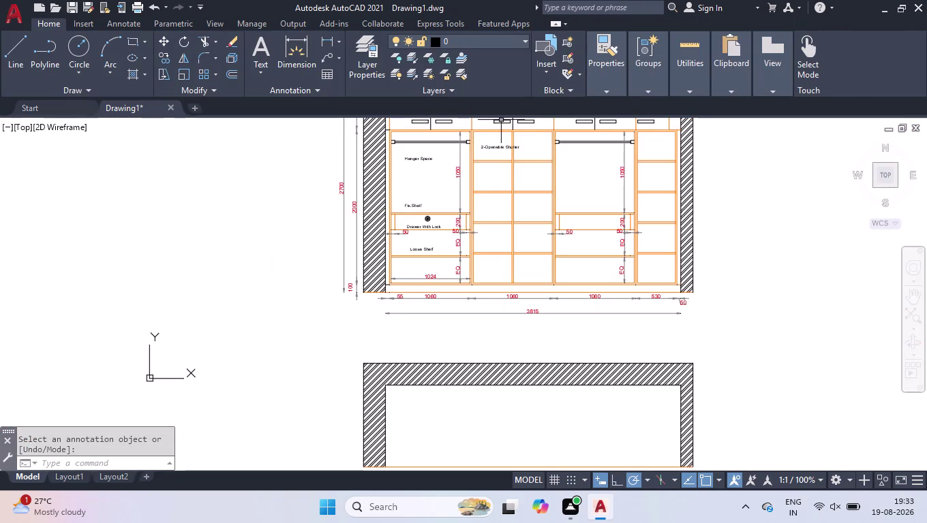
scroll(up, 3)
scroll(up, 3)
double_click(485, 166)
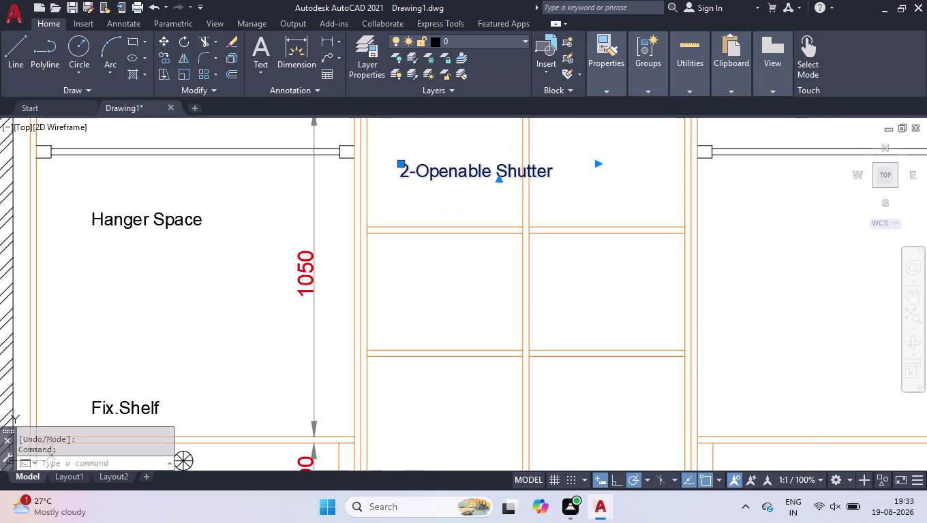
drag(556, 179, 389, 183)
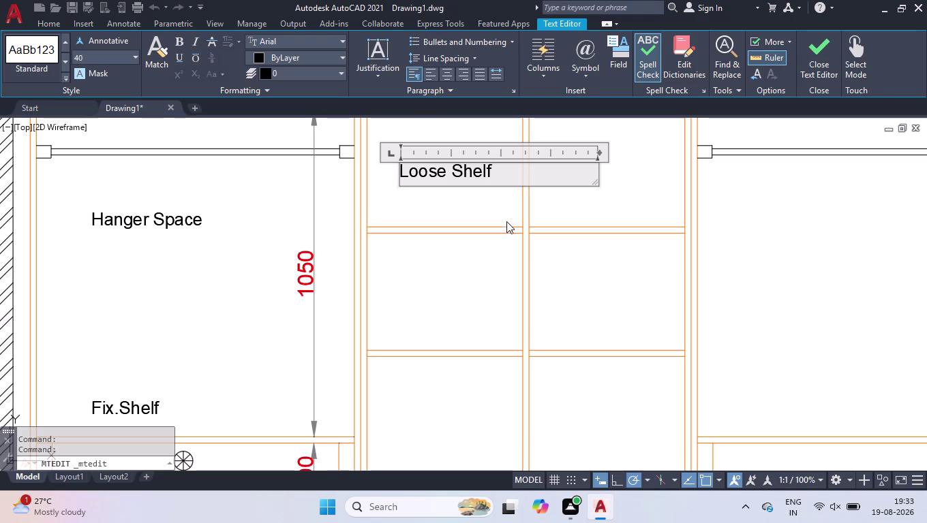
click(471, 310)
Copy the Loose Shelf label into the neighbouring top and lower compartments.
click(461, 169)
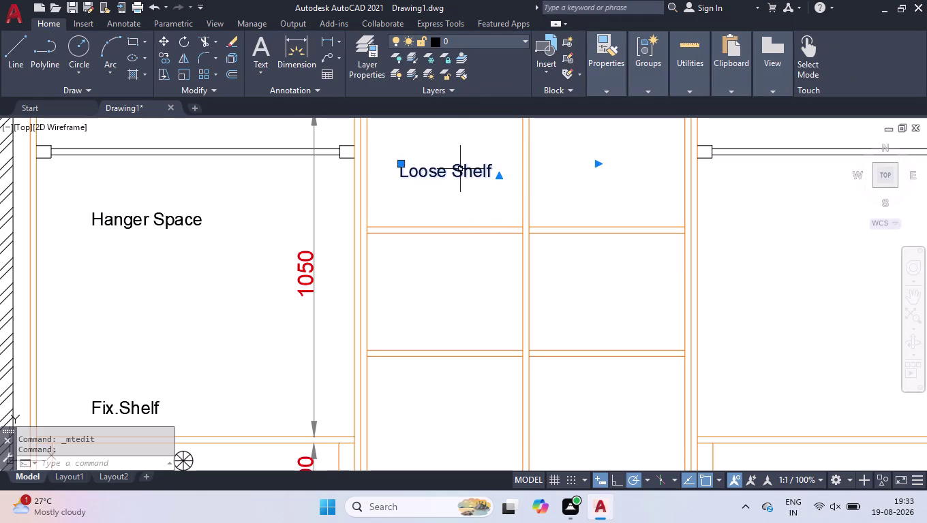
text(co)
key(Return)
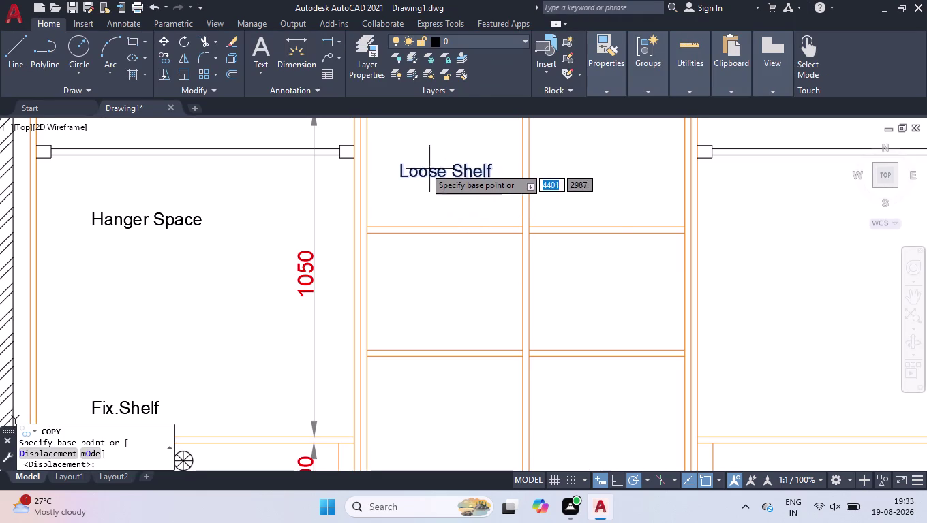
click(398, 162)
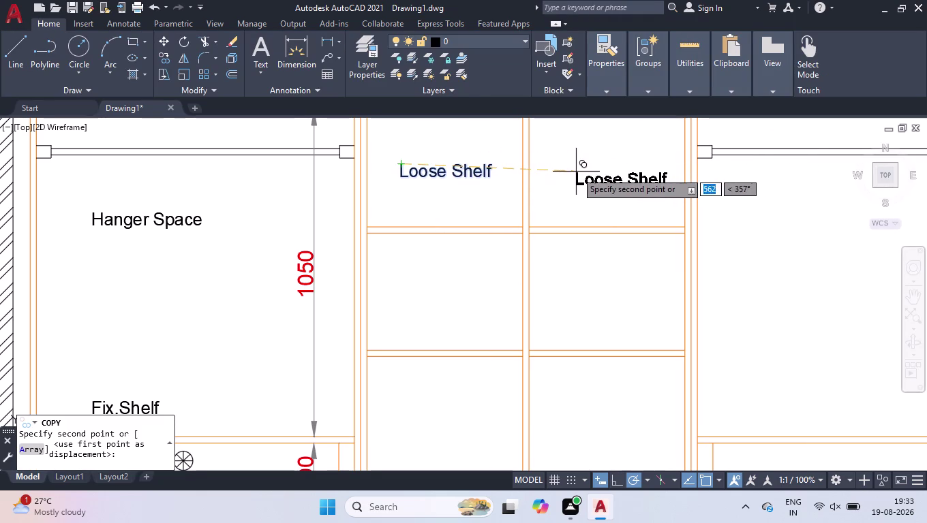
click(570, 163)
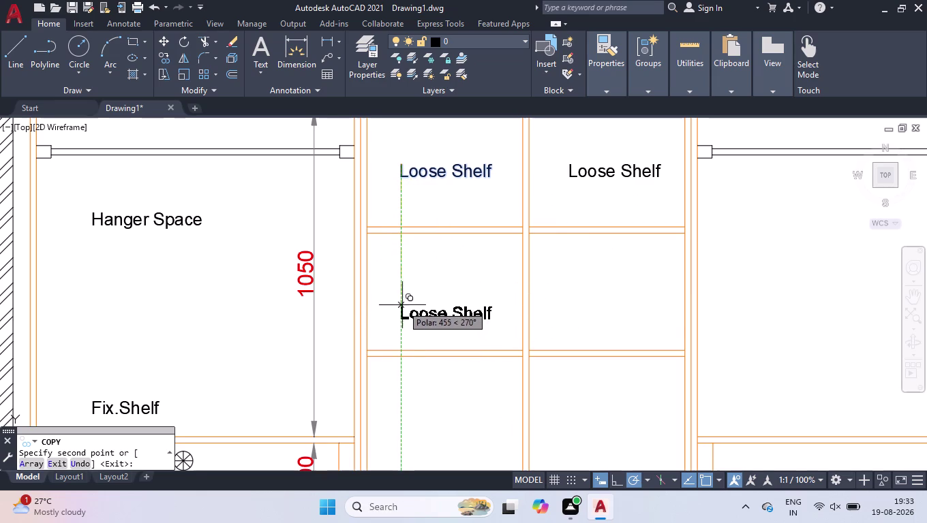
click(400, 301)
click(567, 298)
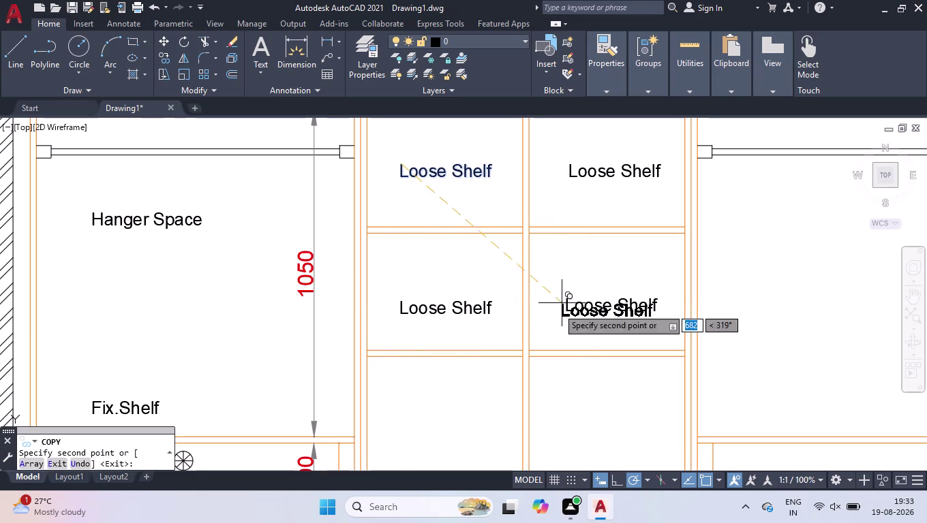
scroll(down, 3)
scroll(up, 3)
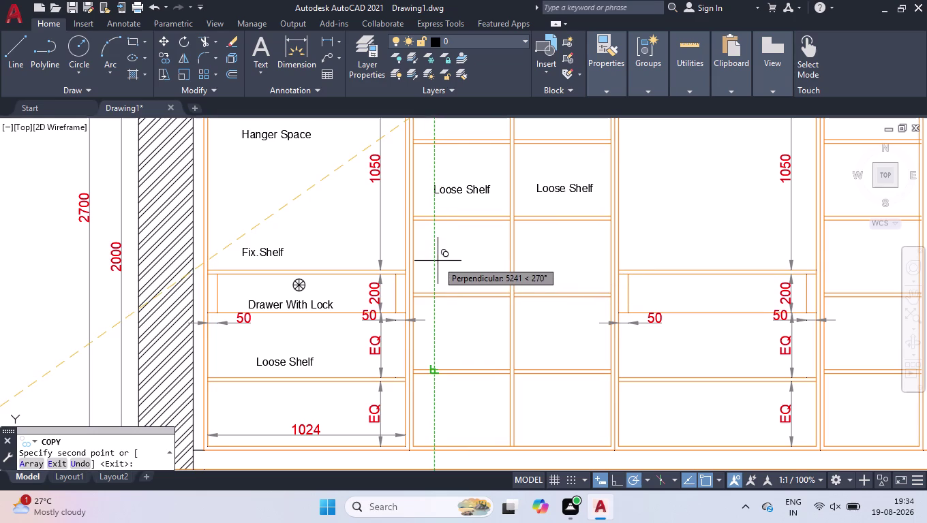
scroll(down, 3)
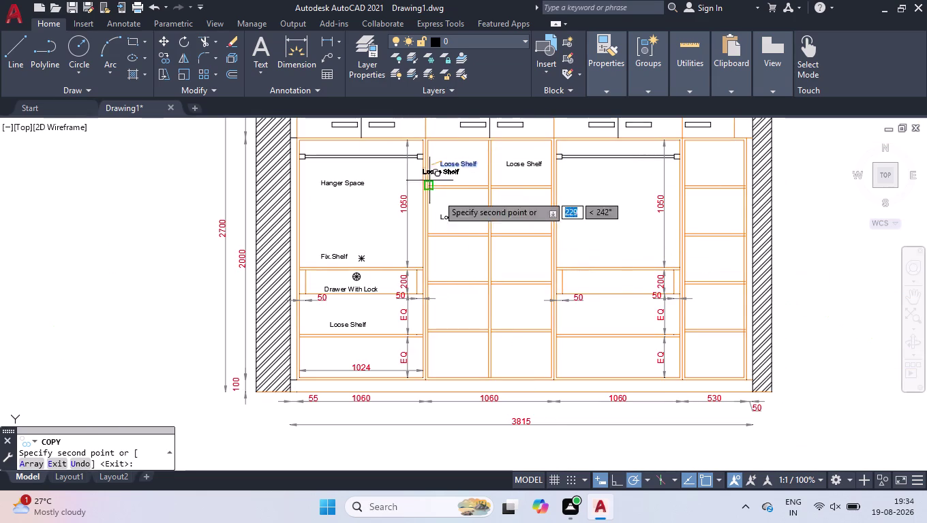
Place more Loose Shelf copies in the lower rows of the middle bay and right column.
click(445, 257)
click(450, 304)
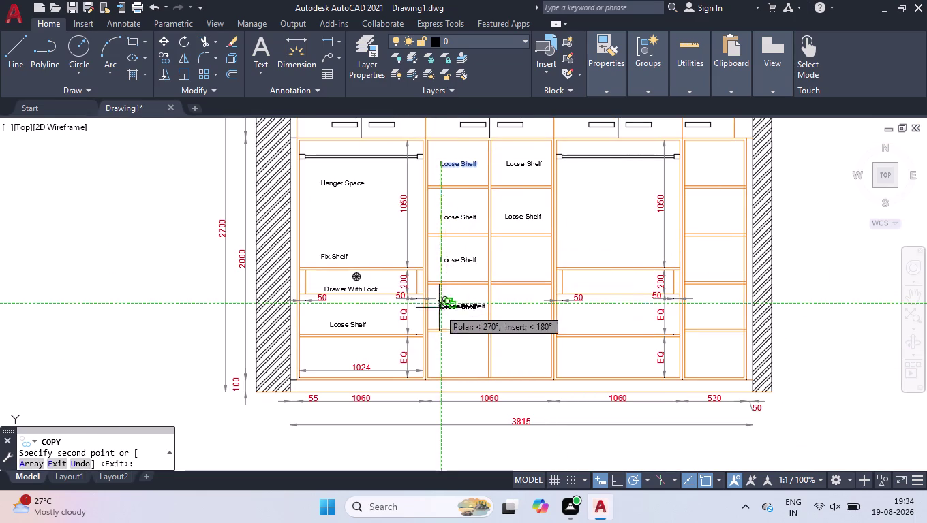
click(443, 346)
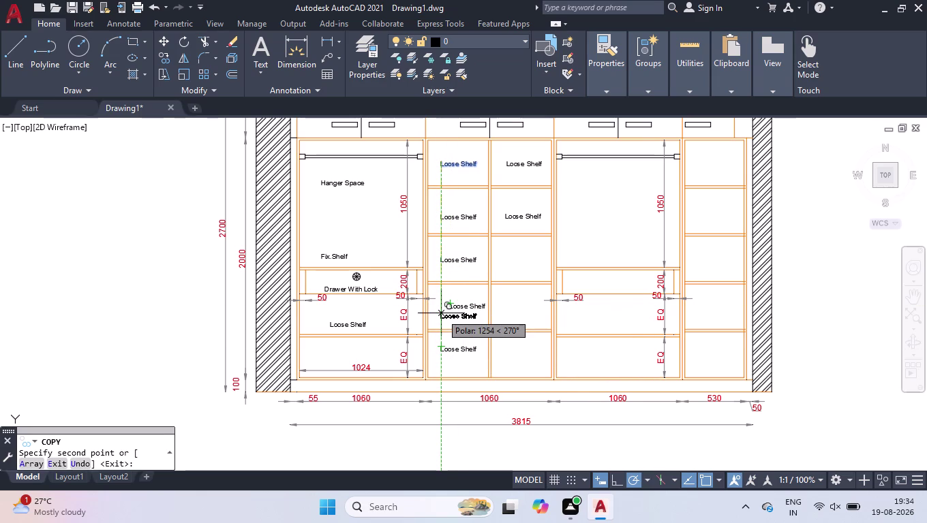
click(440, 312)
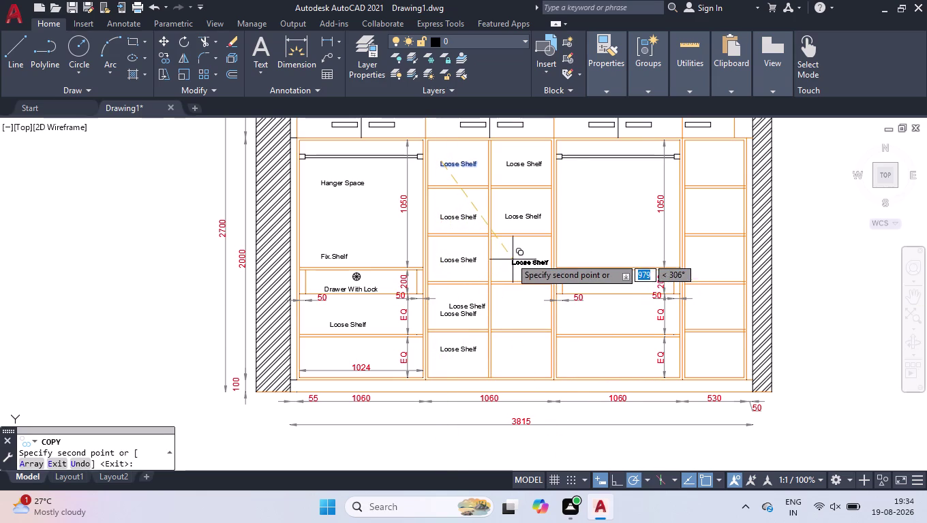
click(506, 251)
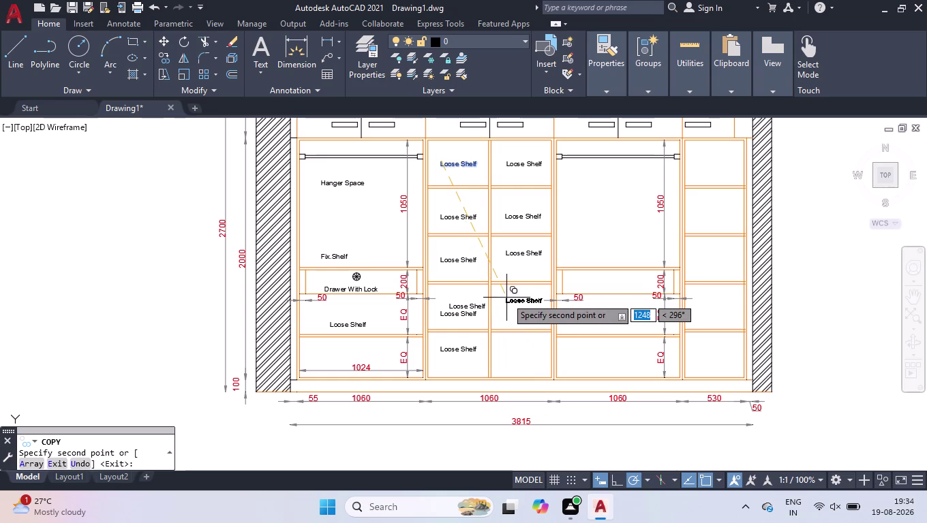
click(507, 298)
click(503, 349)
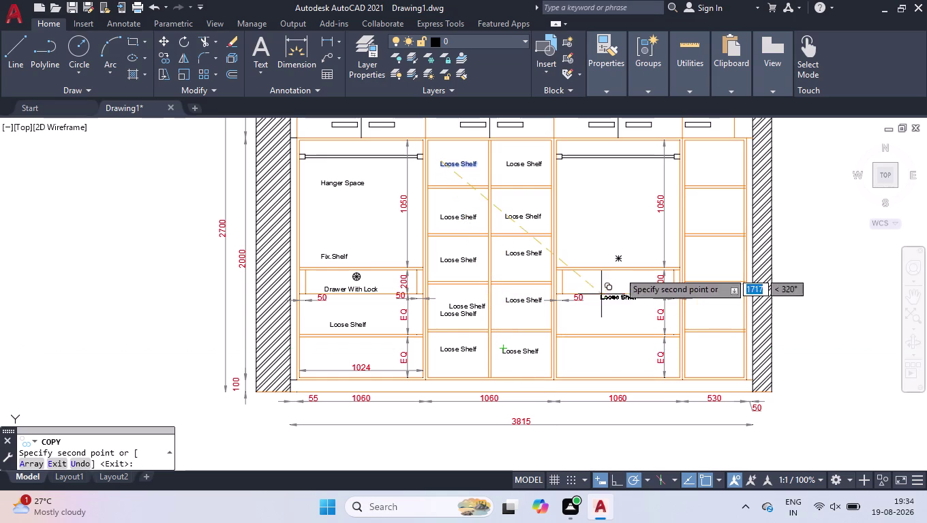
Copy Loose Shelf into the four rightmost column compartments and end the copy.
scroll(up, 3)
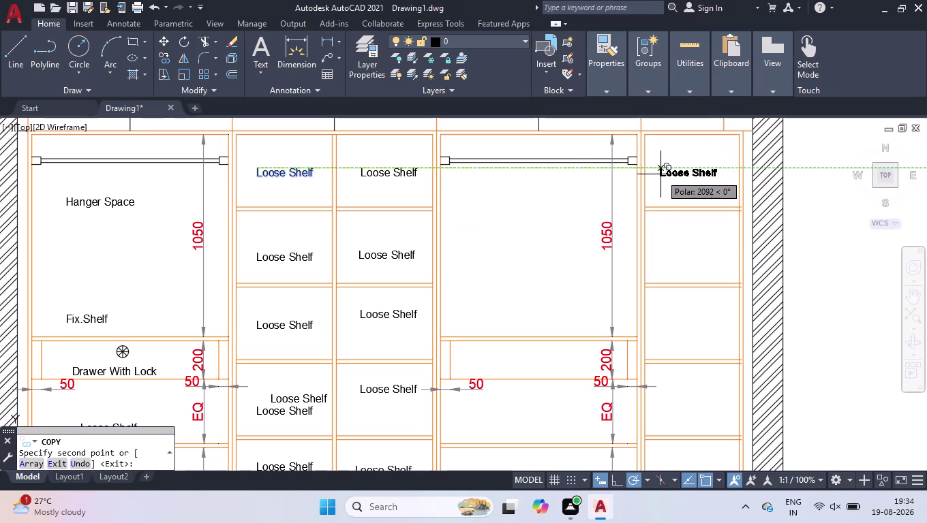
click(662, 175)
click(669, 245)
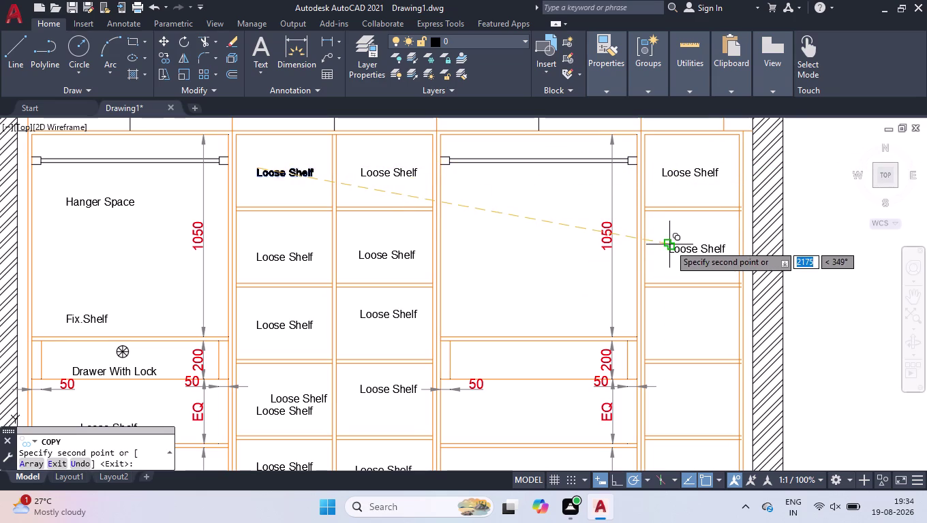
click(667, 321)
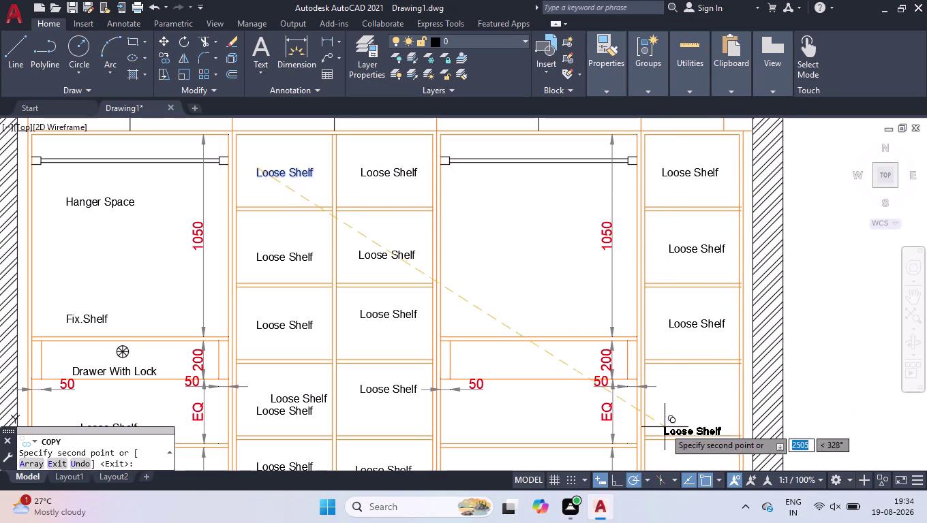
click(665, 406)
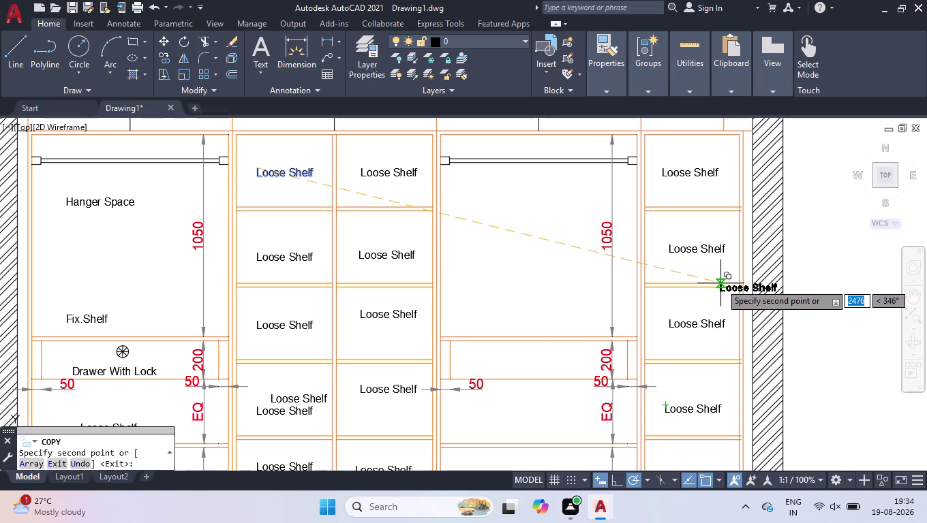
key(Return)
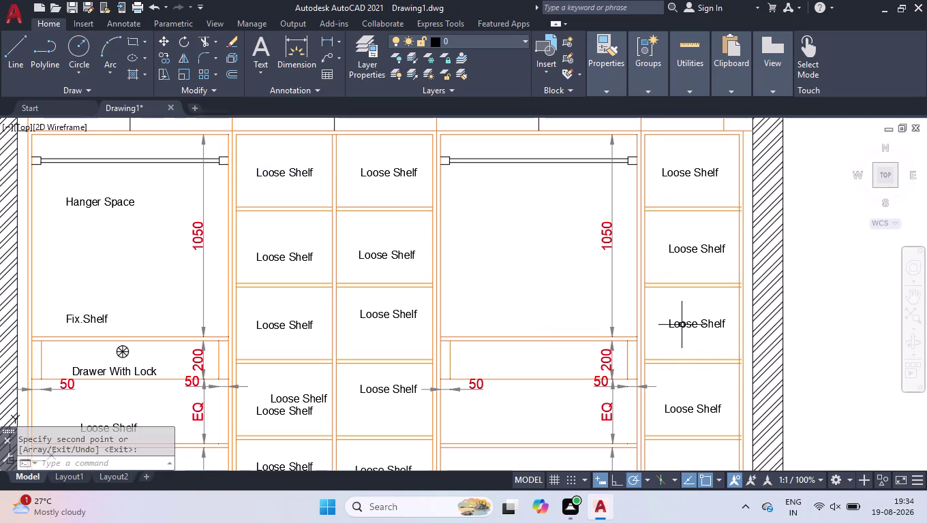
Change the third right-column compartment label to 'Fix Shelf'.
double_click(681, 325)
drag(696, 327, 694, 327)
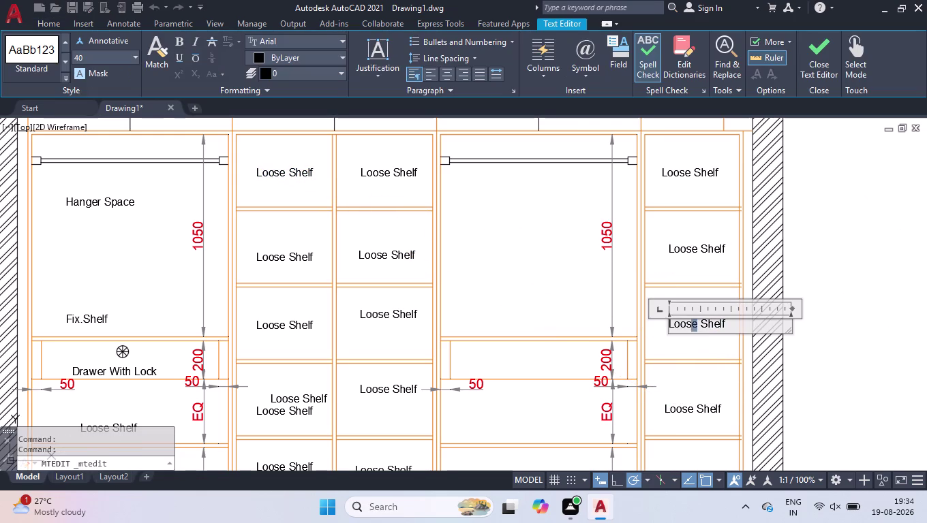
drag(695, 327, 672, 327)
key(BackSpace)
key(BackSpace)
click(829, 316)
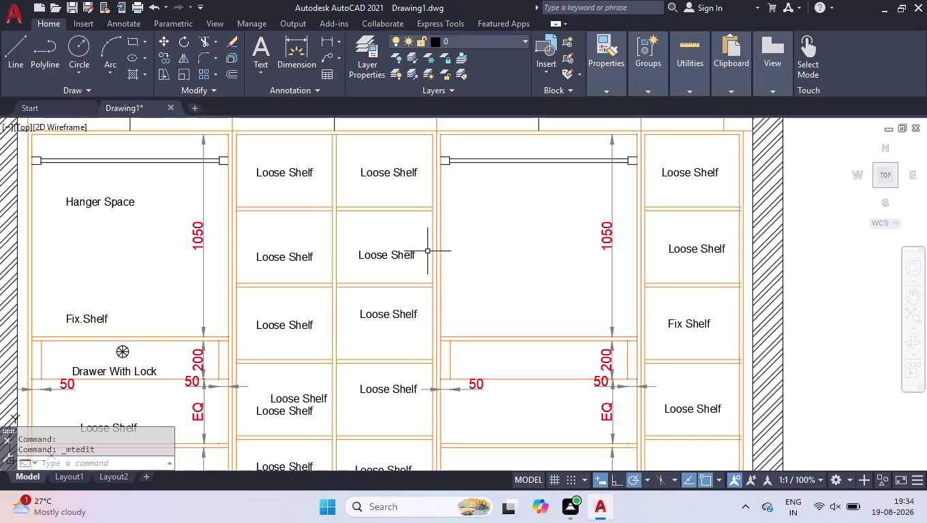
Delete the duplicate Loose Shelf label and move the remaining centre-bay label up.
click(302, 400)
key(Delete)
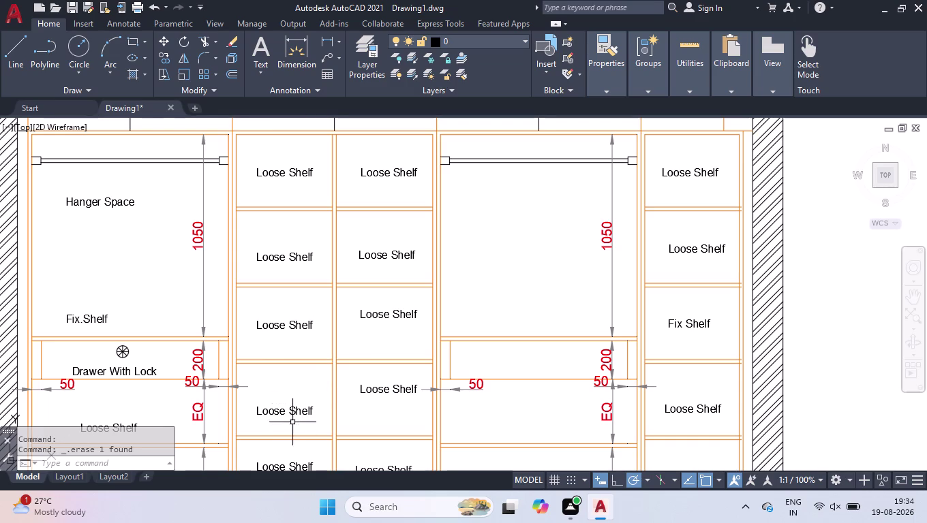
click(293, 413)
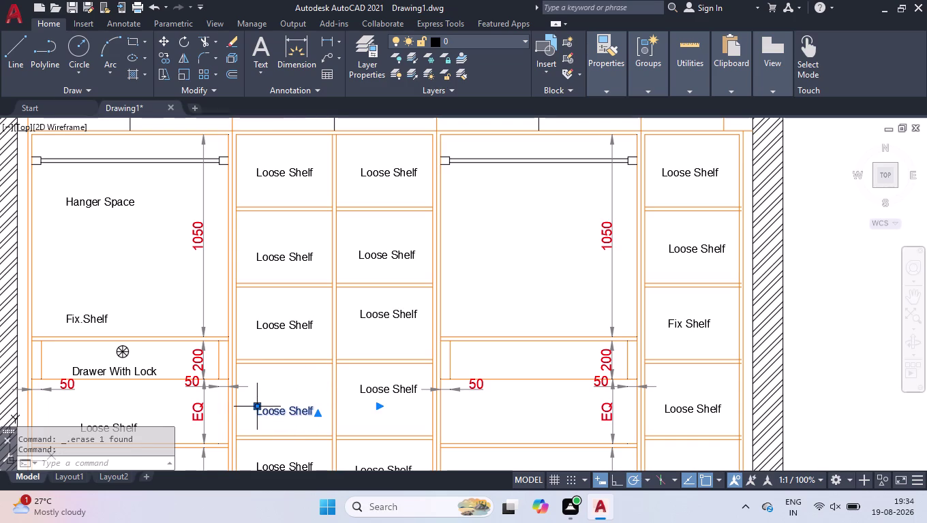
click(256, 406)
click(259, 391)
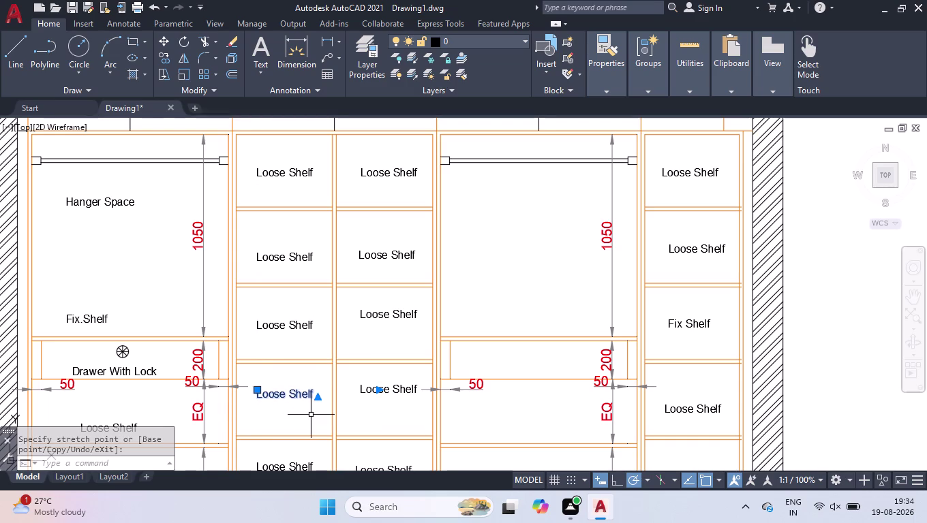
Delete the Loose Shelf labels in the two bottom compartments.
scroll(down, 3)
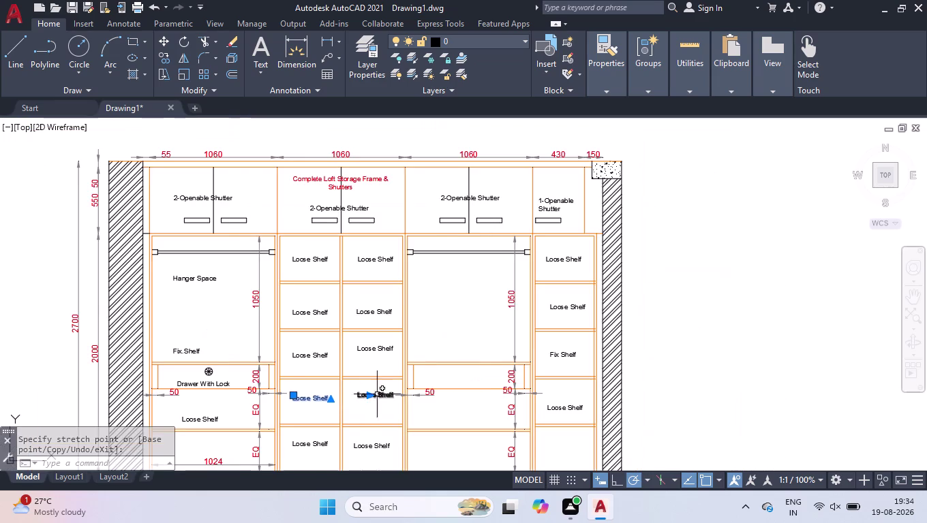
scroll(down, 3)
scroll(up, 3)
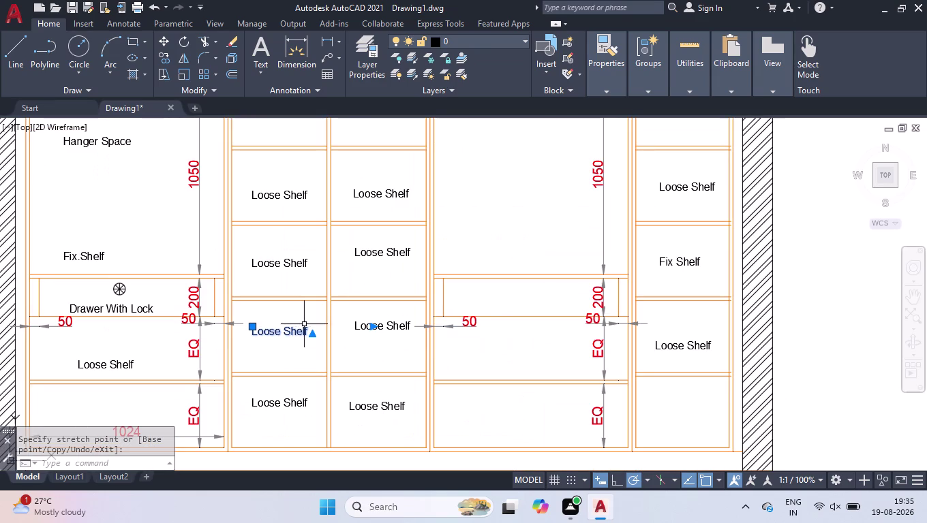
click(307, 320)
click(275, 342)
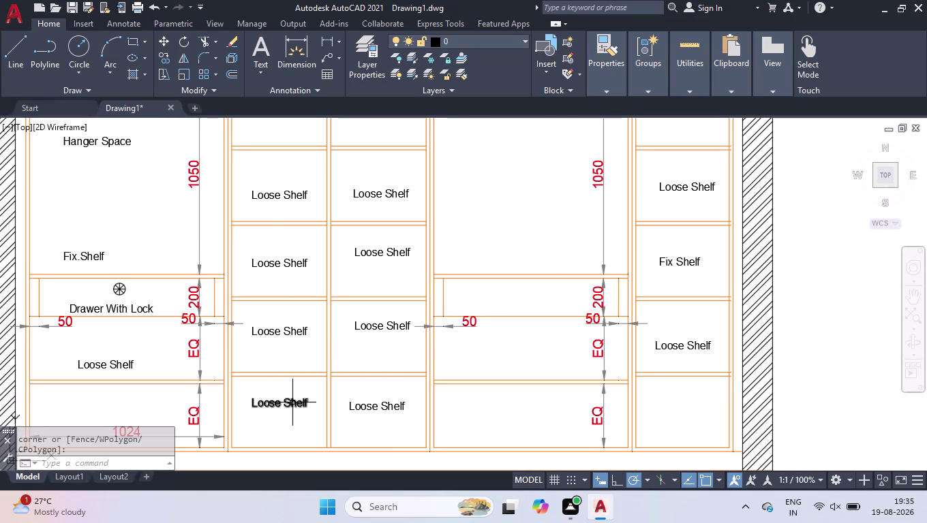
click(292, 403)
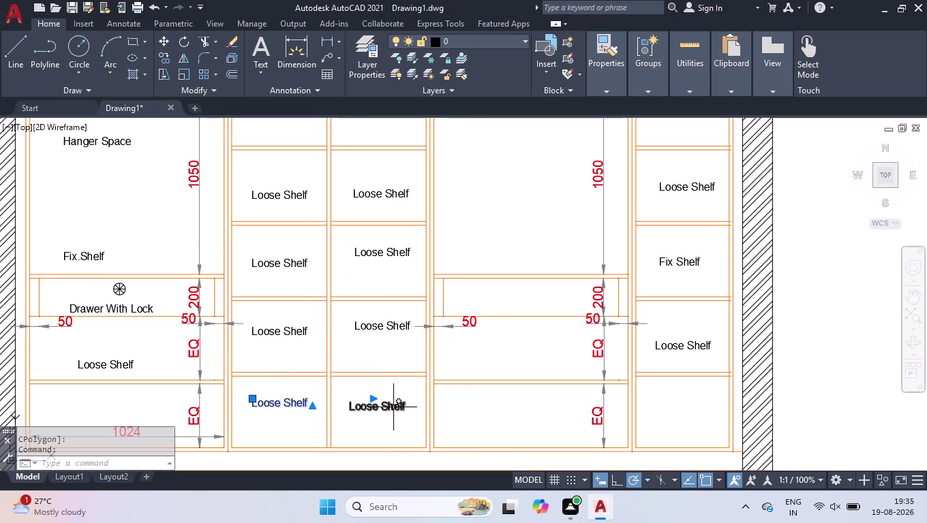
click(393, 408)
key(Delete)
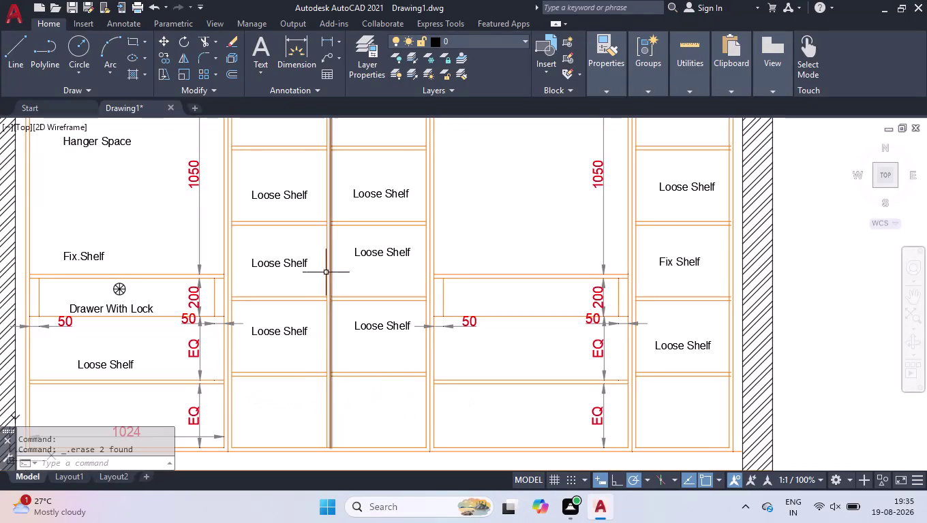
Re-centre the centre compartment label and change it to 'Fix Shelf'.
scroll(up, 3)
click(421, 271)
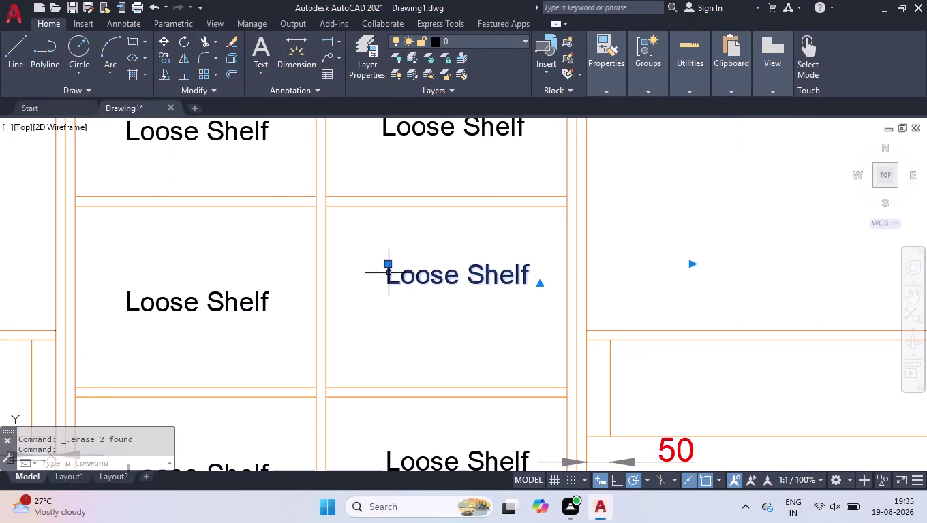
click(385, 262)
click(379, 294)
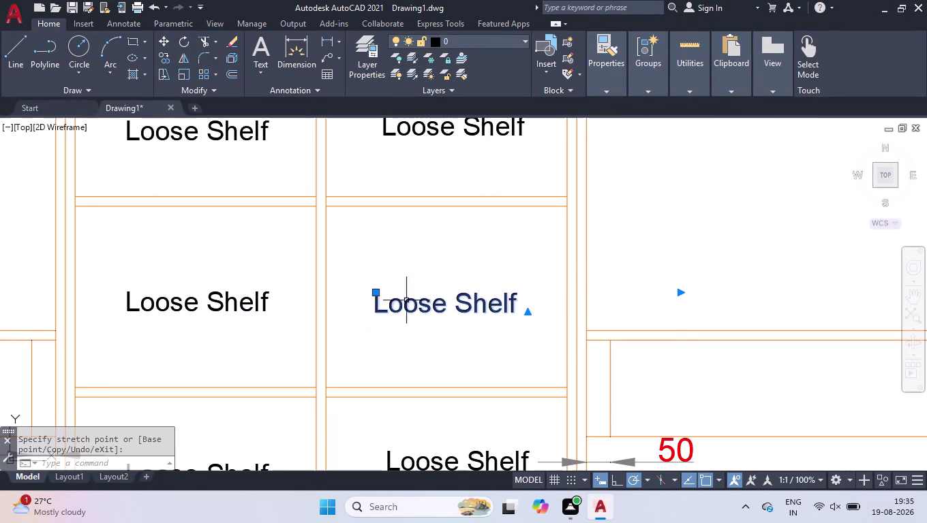
double_click(428, 303)
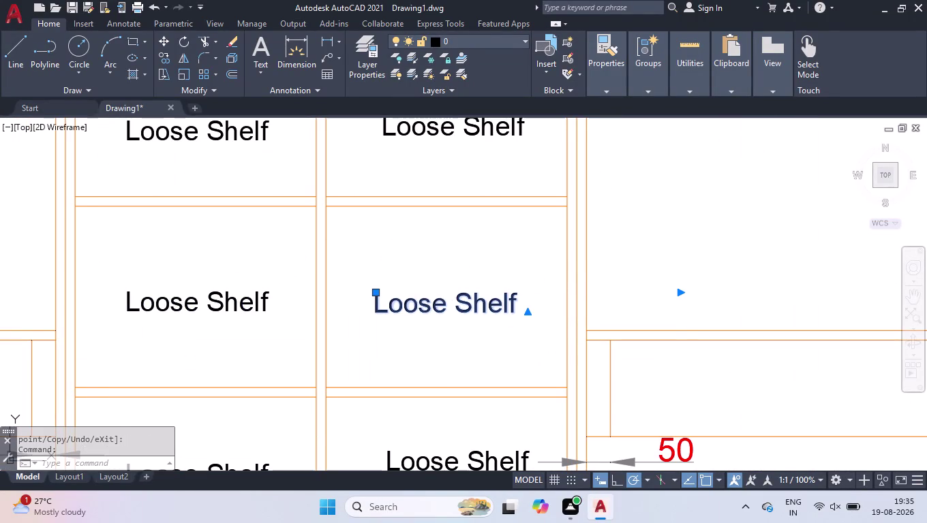
key(ctrl+a)
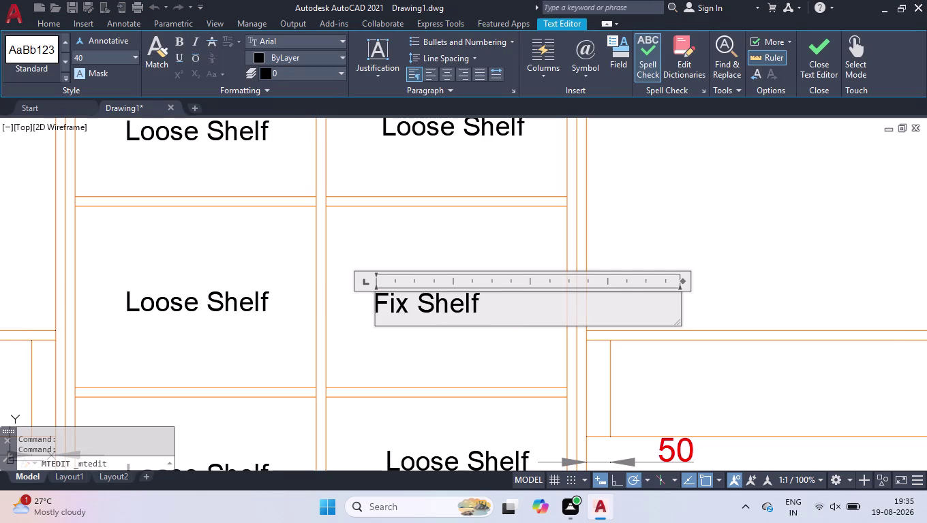
click(331, 295)
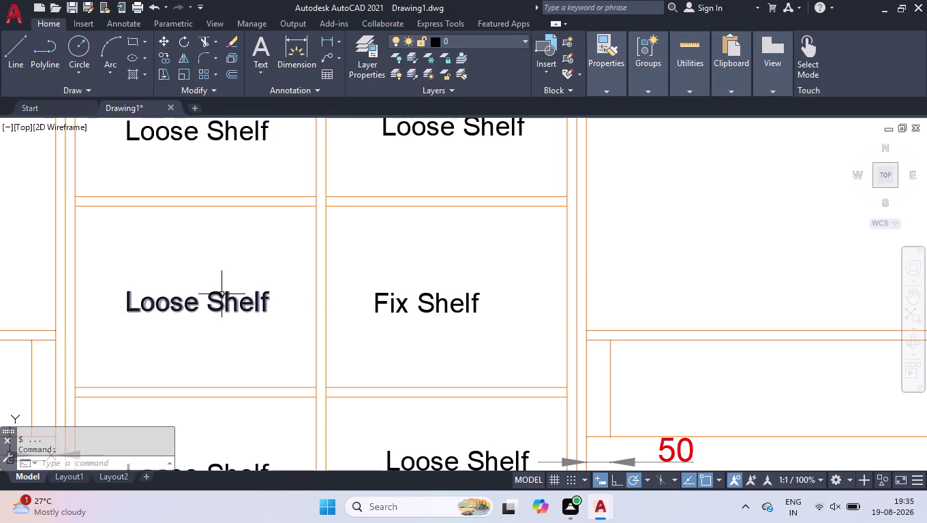
Change the neighbouring Loose Shelf label to 'Fix Shelf'.
double_click(222, 294)
drag(196, 311, 122, 308)
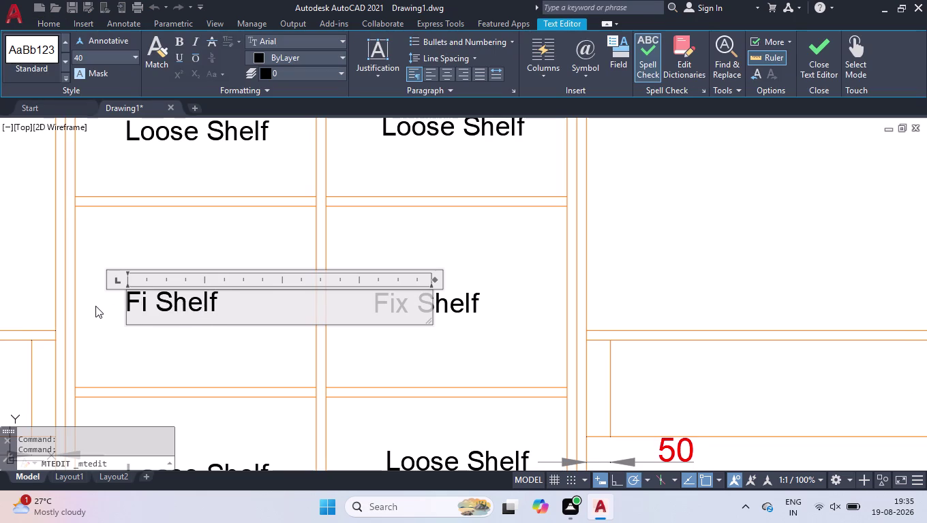
click(195, 246)
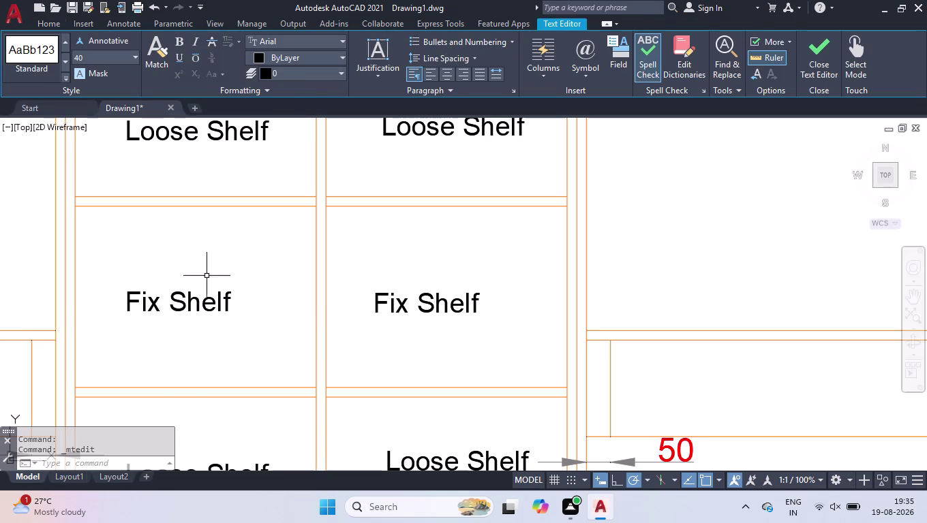
scroll(down, 3)
scroll(down, 3)
scroll(up, 3)
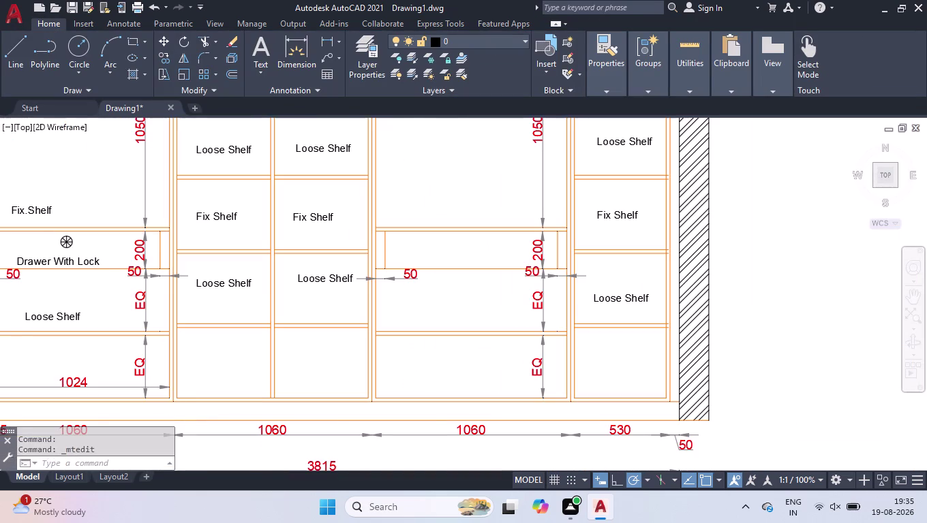
Add two 500 linear dimensions across the two bottom compartments.
text(dli)
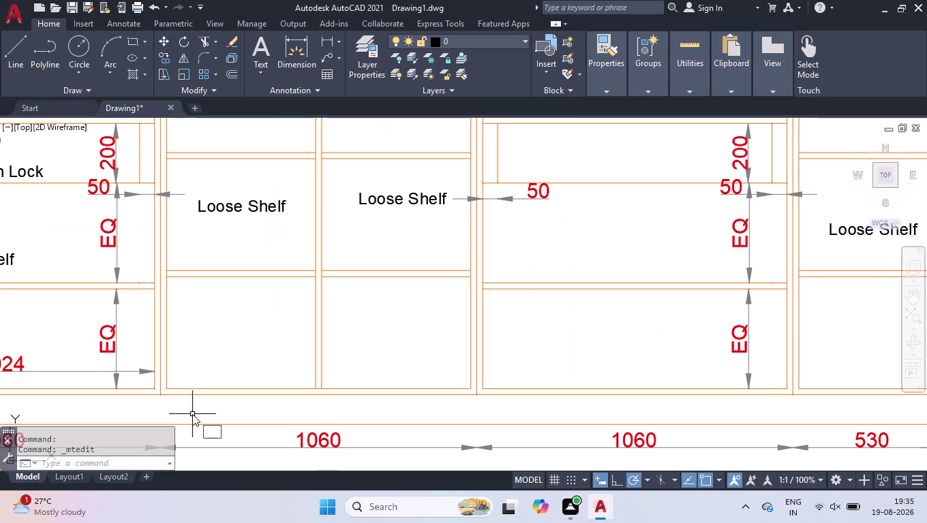
key(Return)
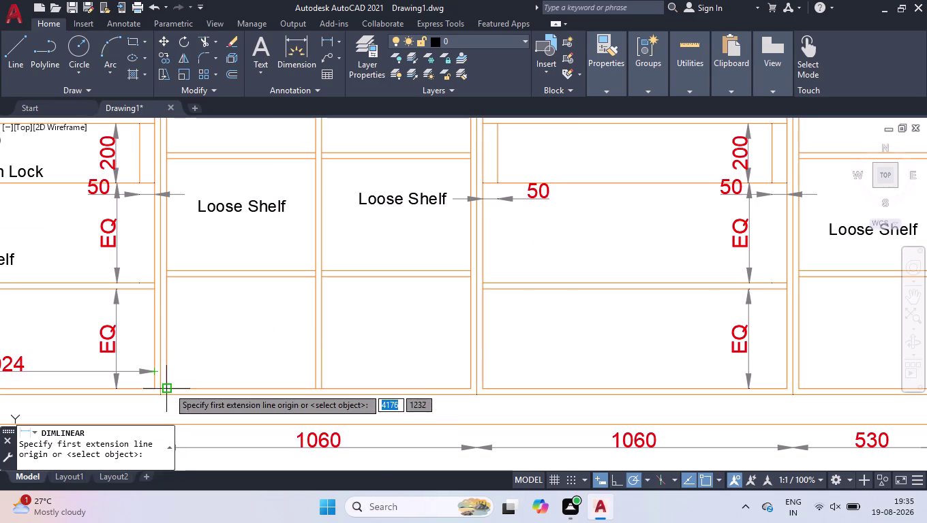
click(168, 387)
click(316, 389)
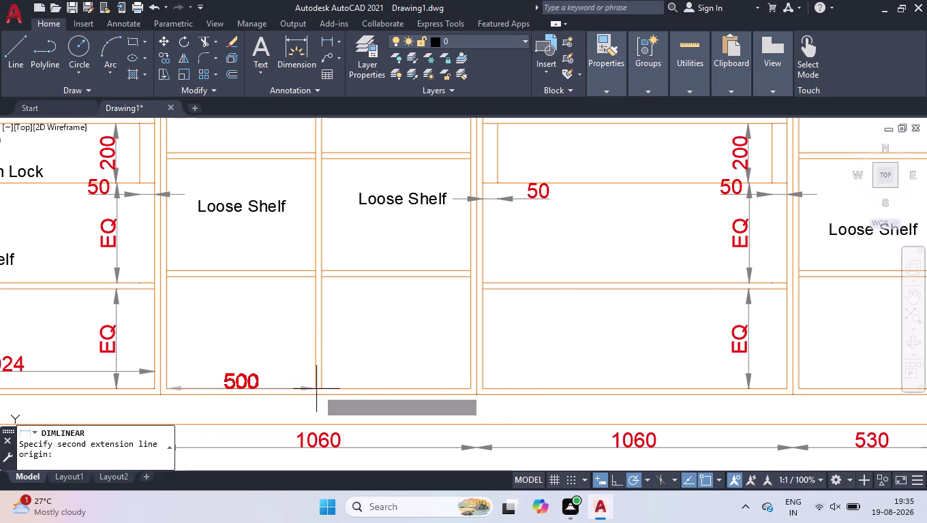
click(304, 341)
key(space)
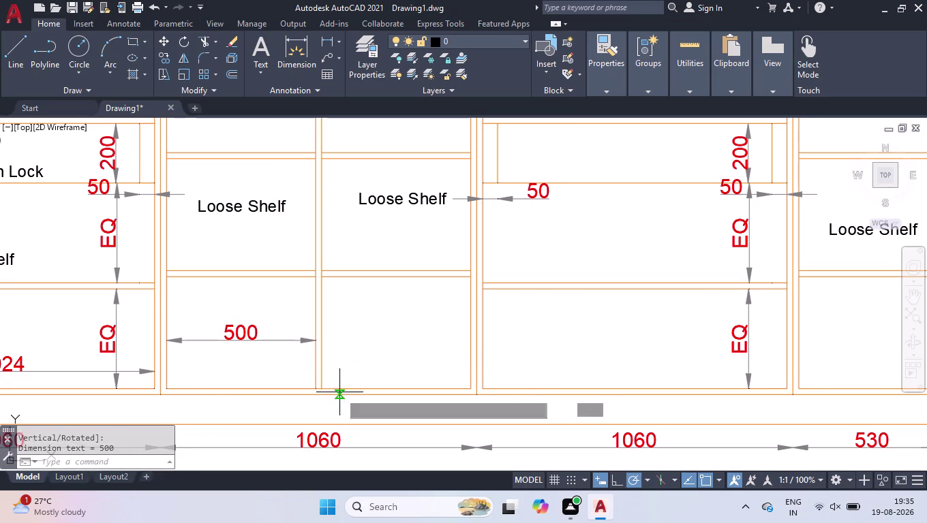
click(325, 385)
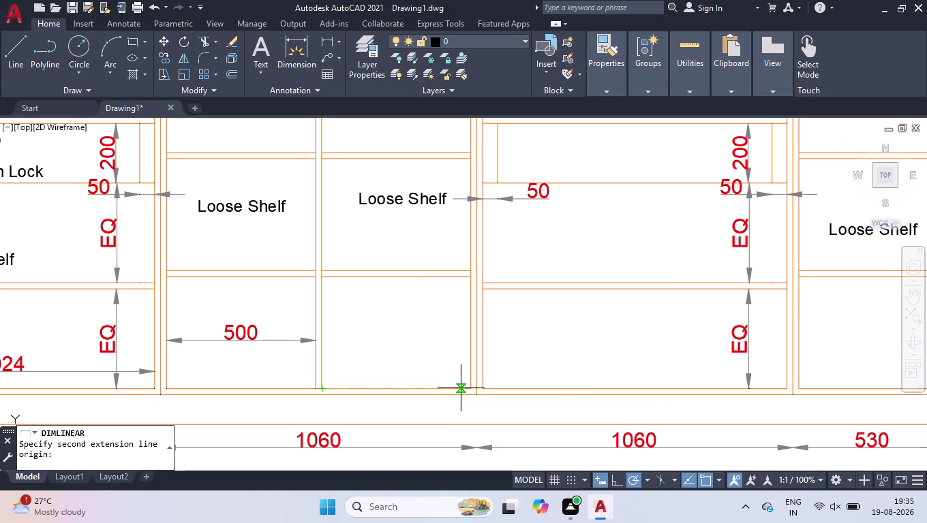
click(467, 387)
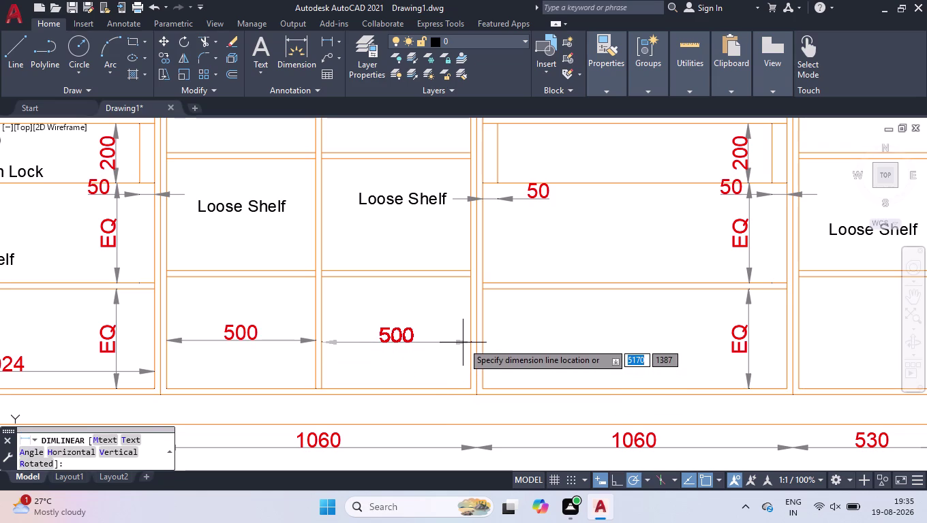
click(463, 343)
Replace the 500 dimension text with 'EQ'.
double_click(403, 336)
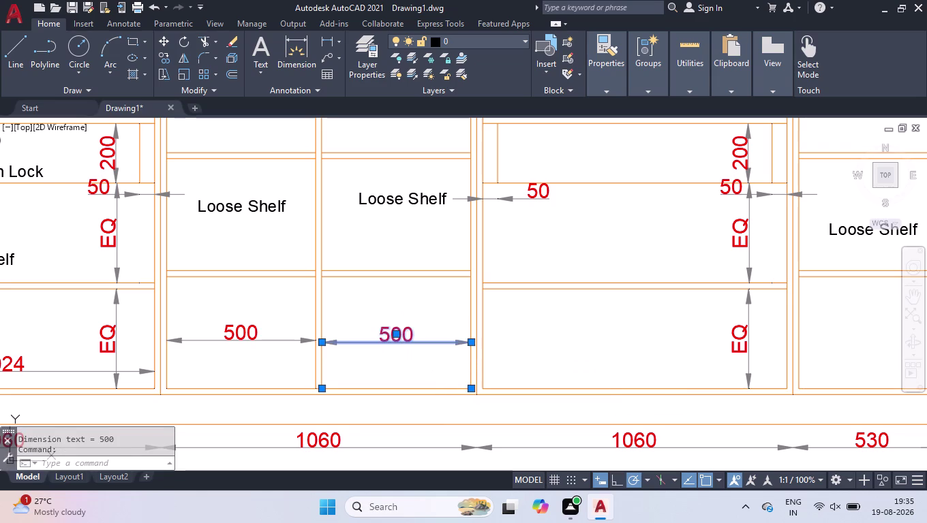
key(ctrl+a)
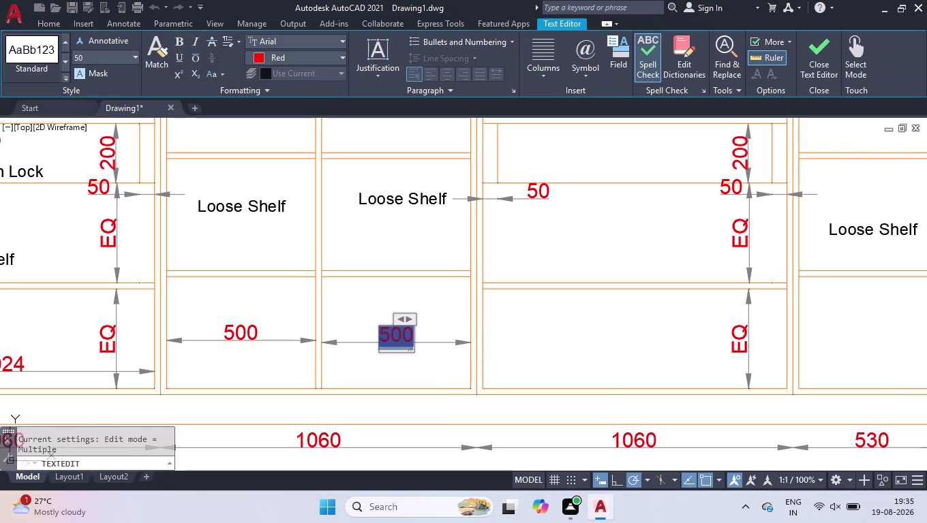
click(294, 300)
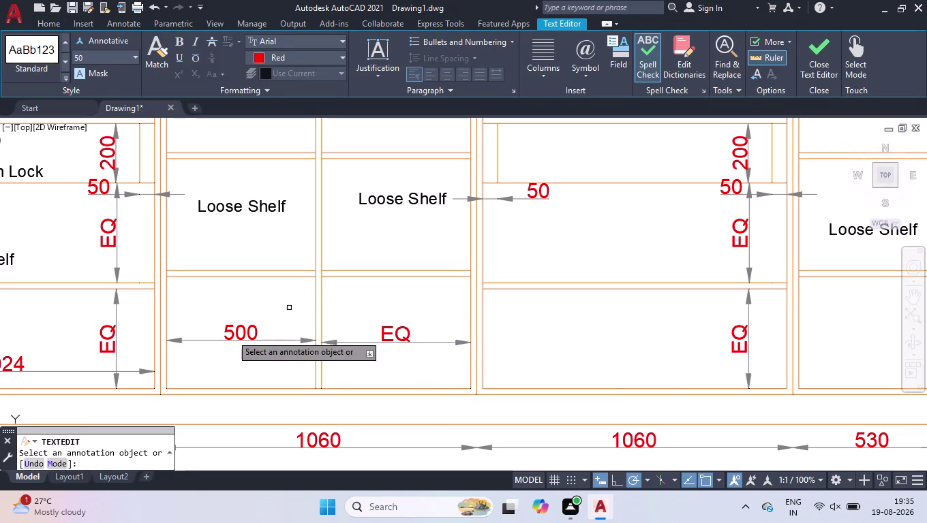
click(231, 332)
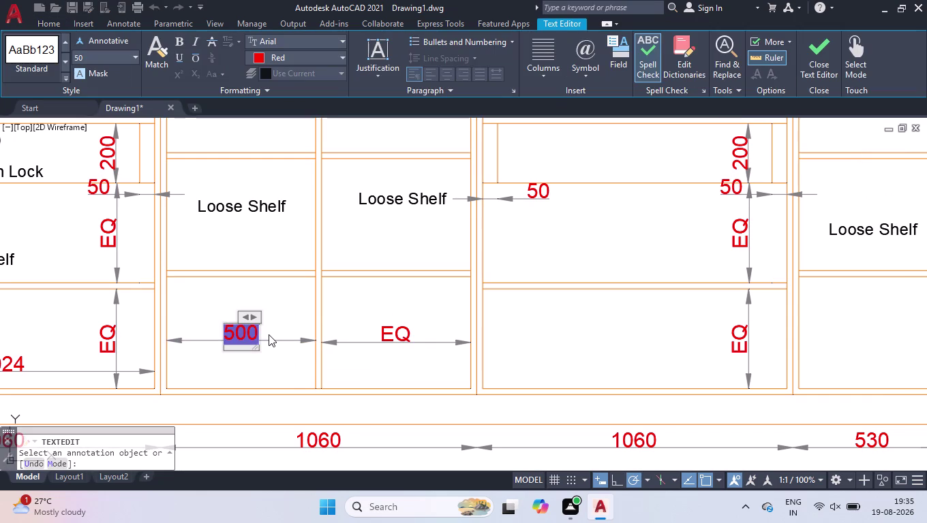
text(EQ)
key(ctrl+a)
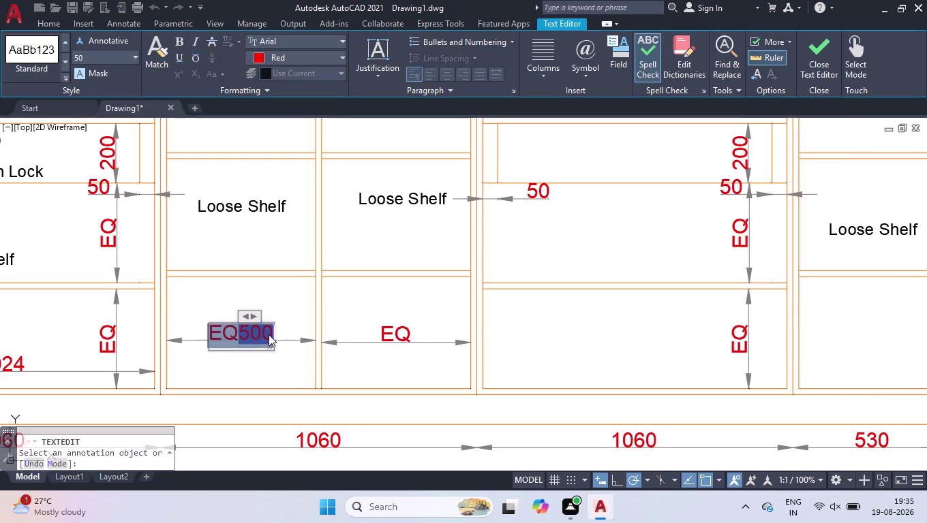
text(EQ)
click(294, 310)
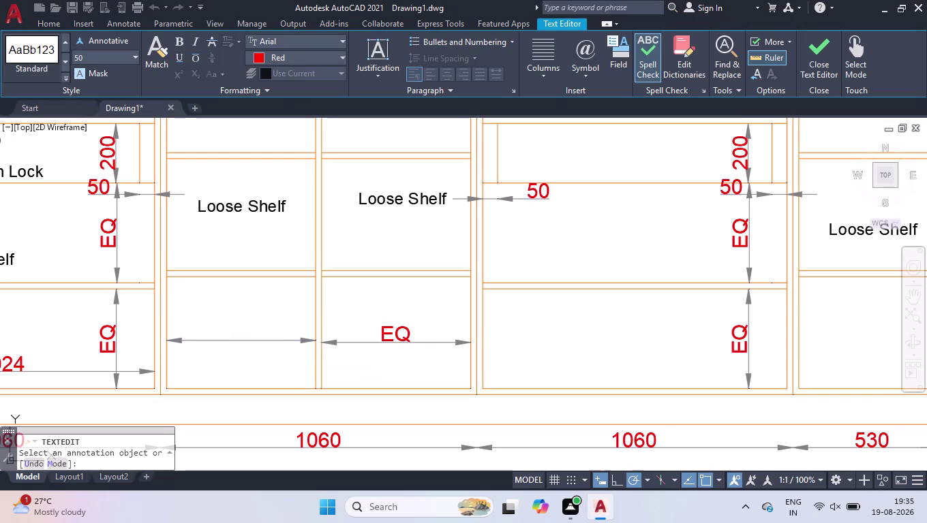
key(Return)
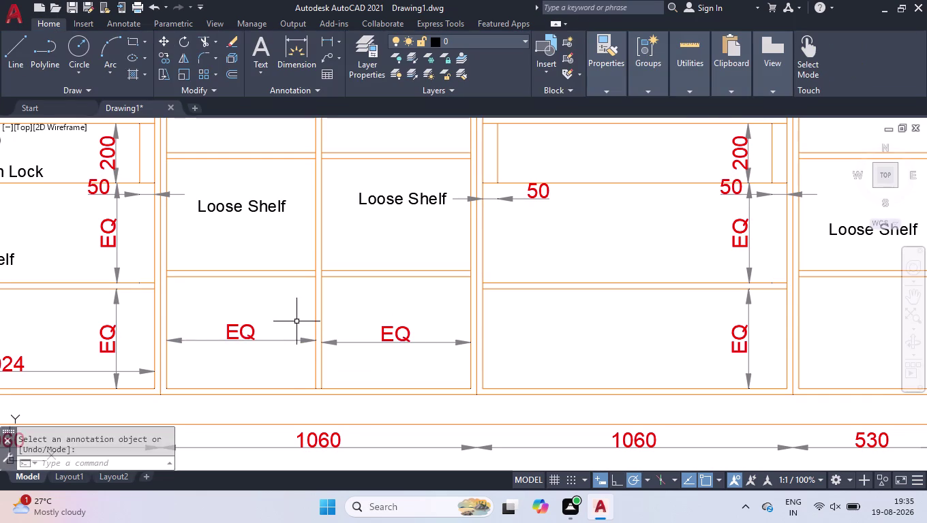
scroll(down, 3)
scroll(down, 3)
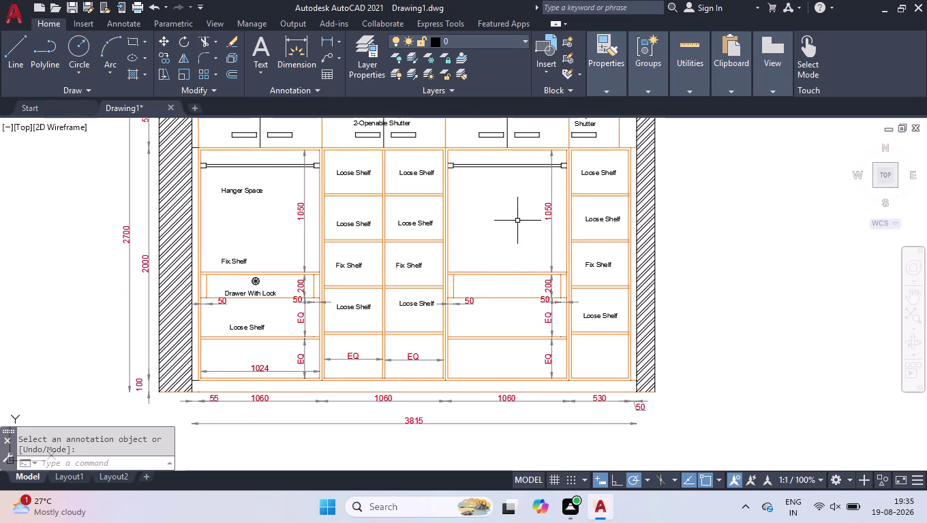
Copy the left bay's four labels and its 1024 dimension into the right hanger bay.
click(249, 191)
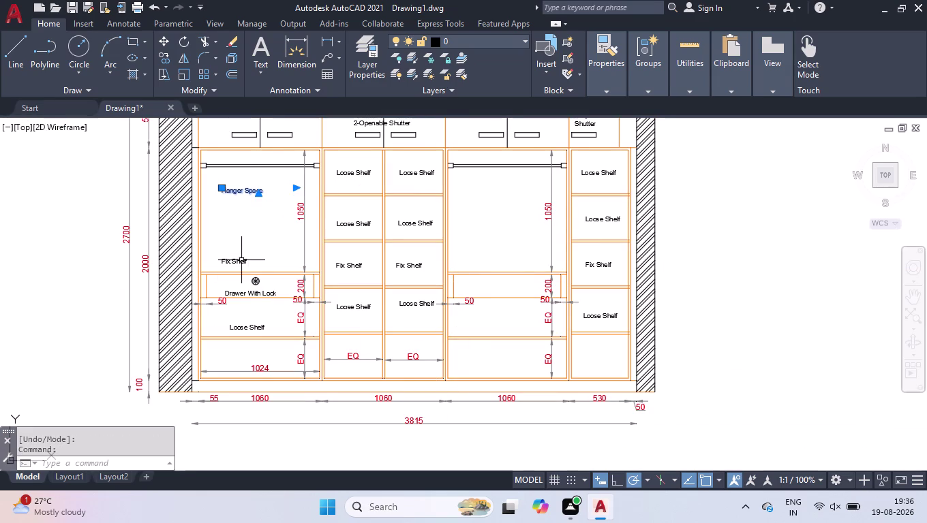
click(240, 264)
click(248, 293)
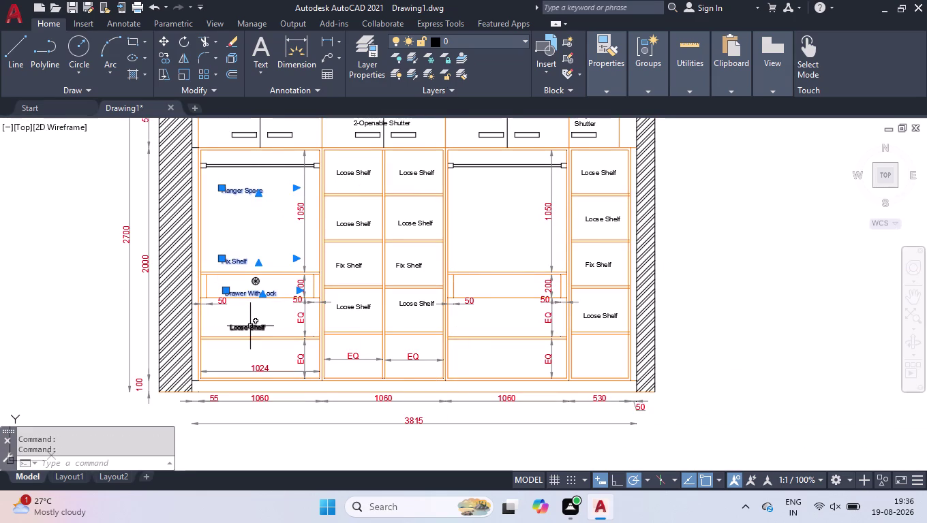
click(250, 328)
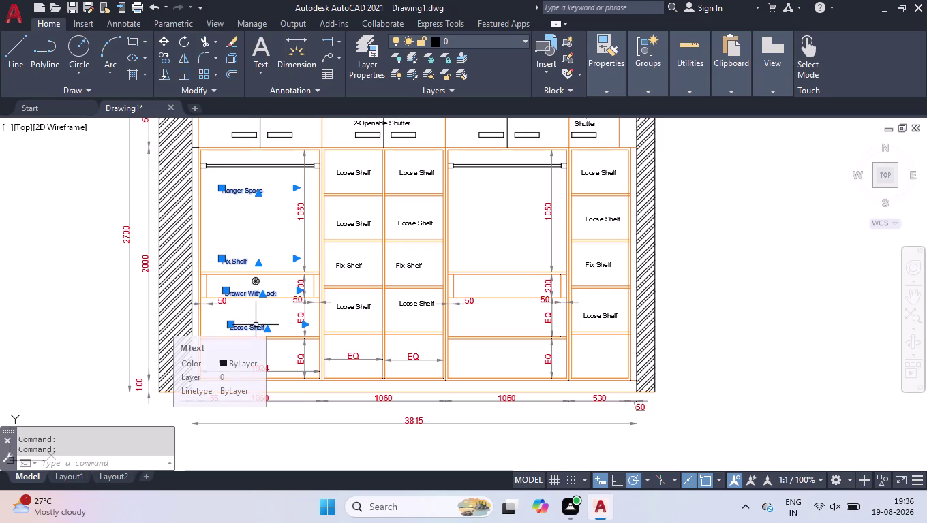
click(260, 369)
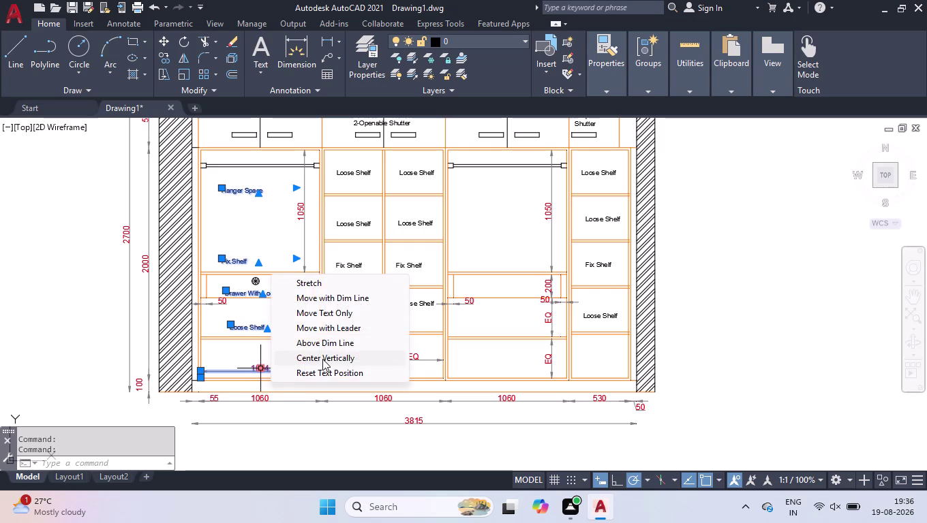
text(CO)
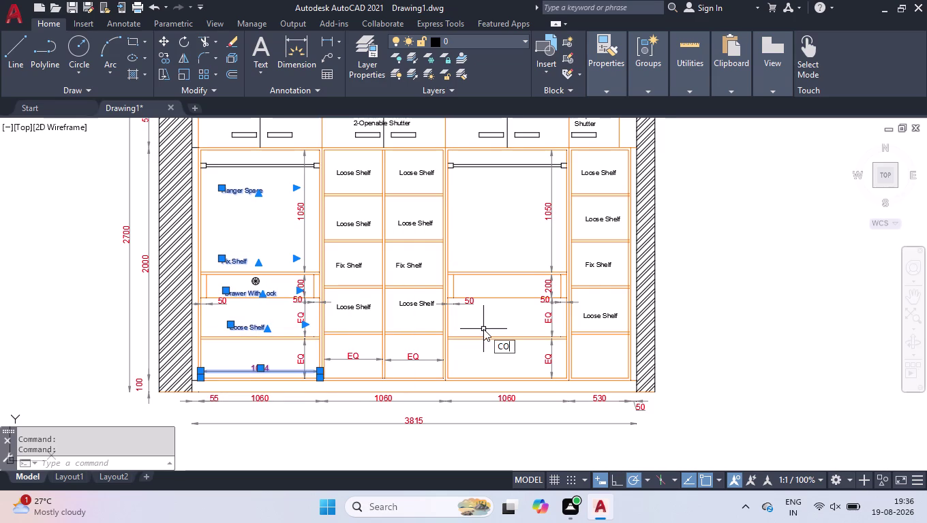
key(Return)
scroll(up, 3)
click(184, 185)
scroll(down, 3)
scroll(up, 3)
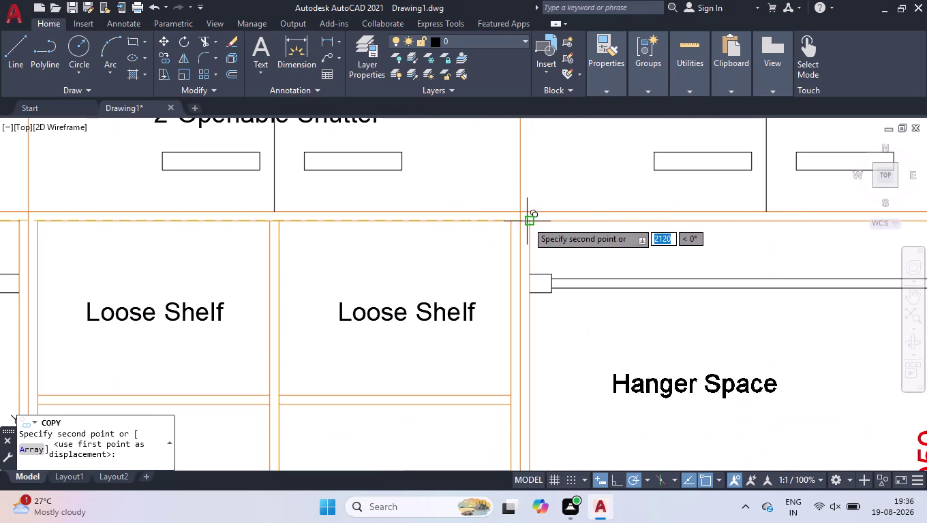
click(527, 222)
key(Return)
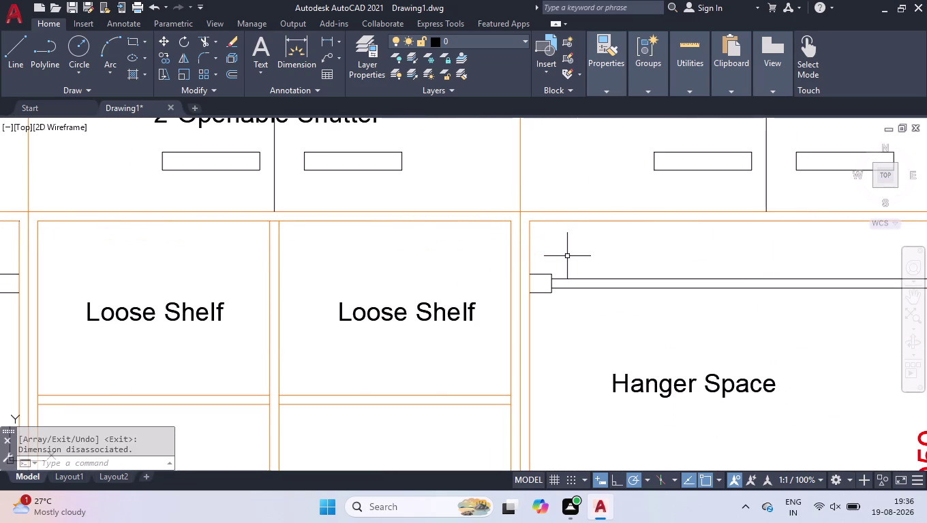
Place two copies of the right bay's Fix.Shelf label to the left of the drawing.
scroll(down, 3)
scroll(down, 3)
scroll(down, 3)
scroll(up, 3)
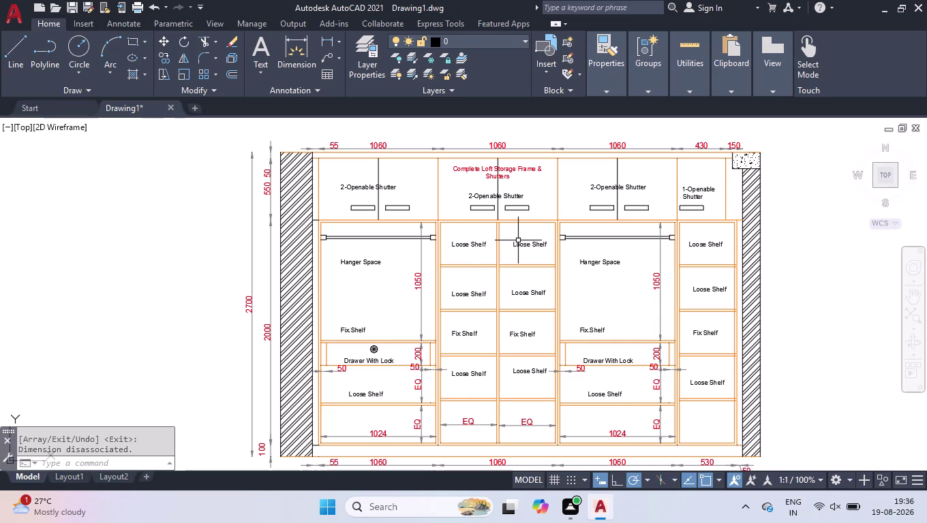
click(594, 330)
text(C)
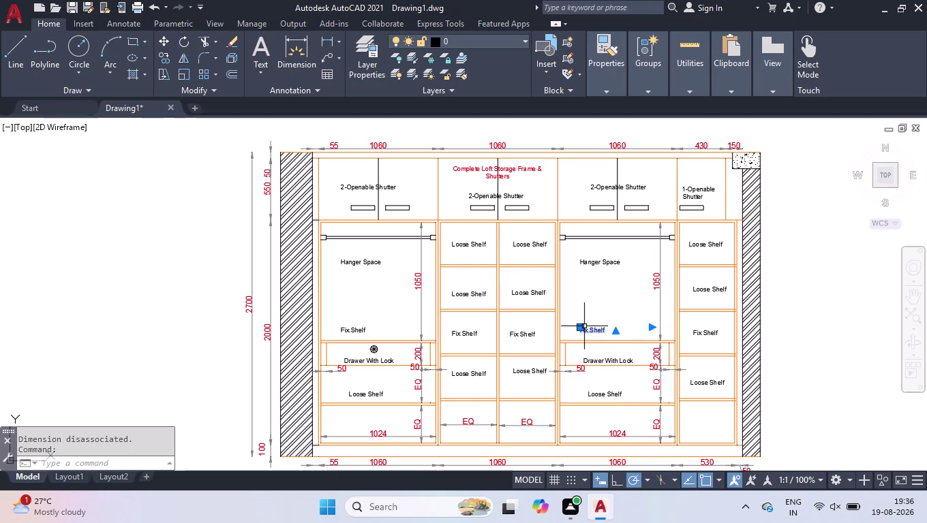
text(O)
key(Return)
click(587, 334)
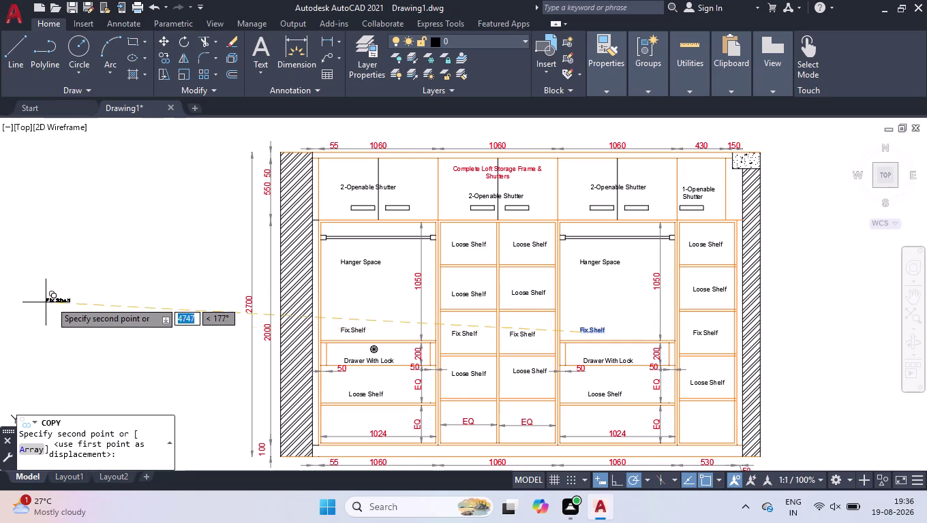
click(56, 305)
click(110, 338)
key(Return)
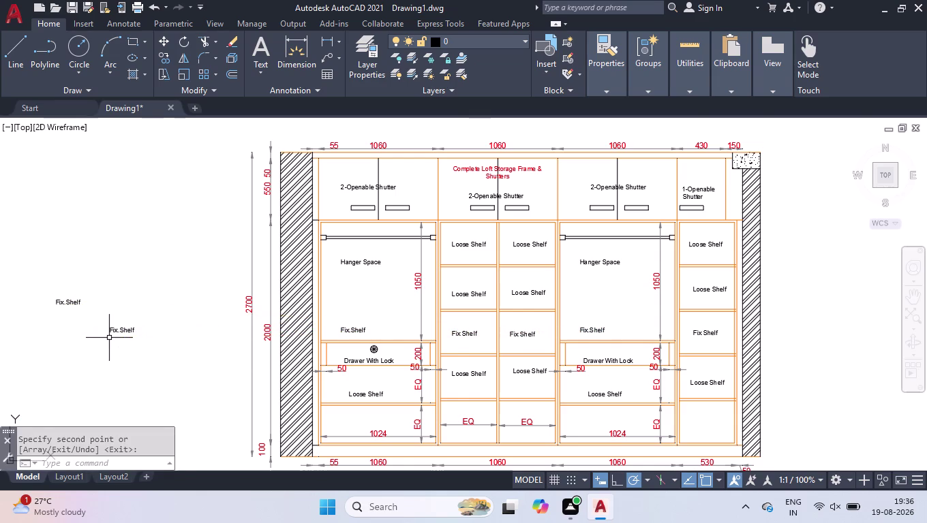
scroll(up, 3)
Change the first spare Fix.Shelf label's text to read Filler.
double_click(95, 313)
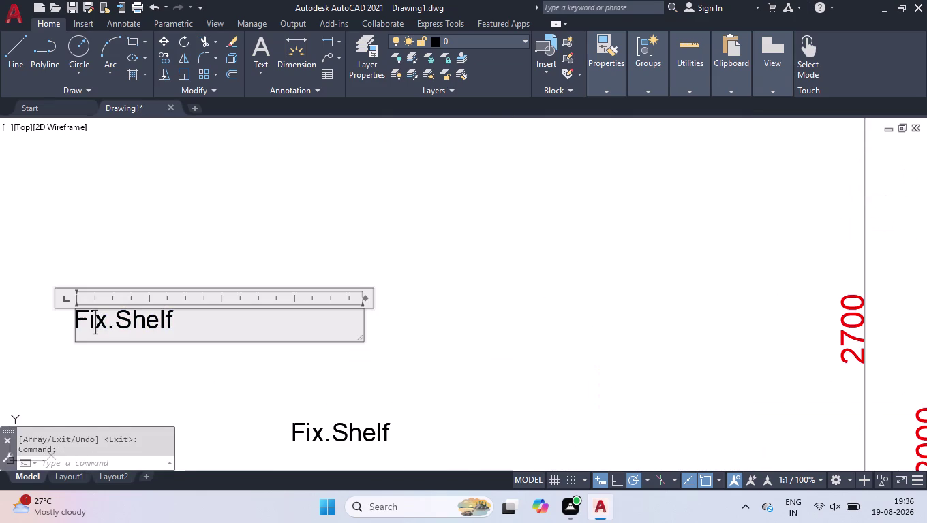
drag(188, 328, 136, 332)
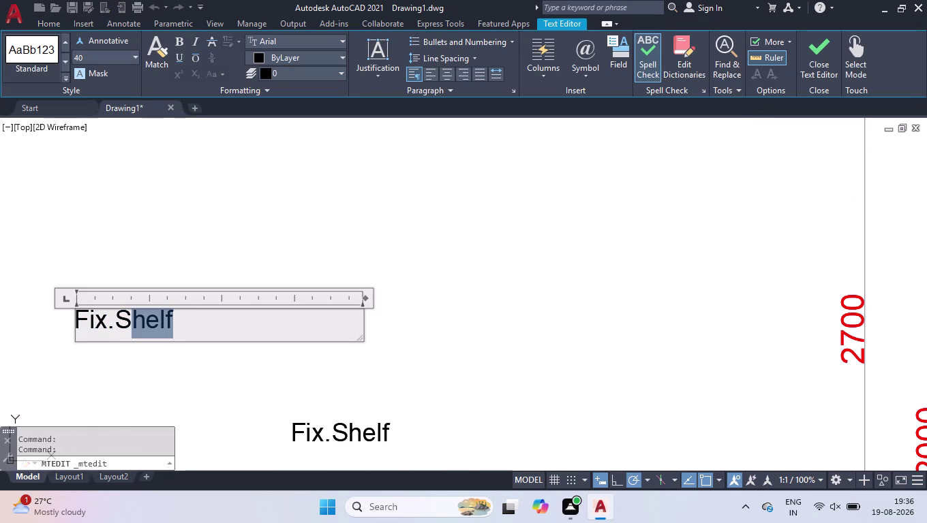
drag(136, 333, 99, 331)
text(LL)
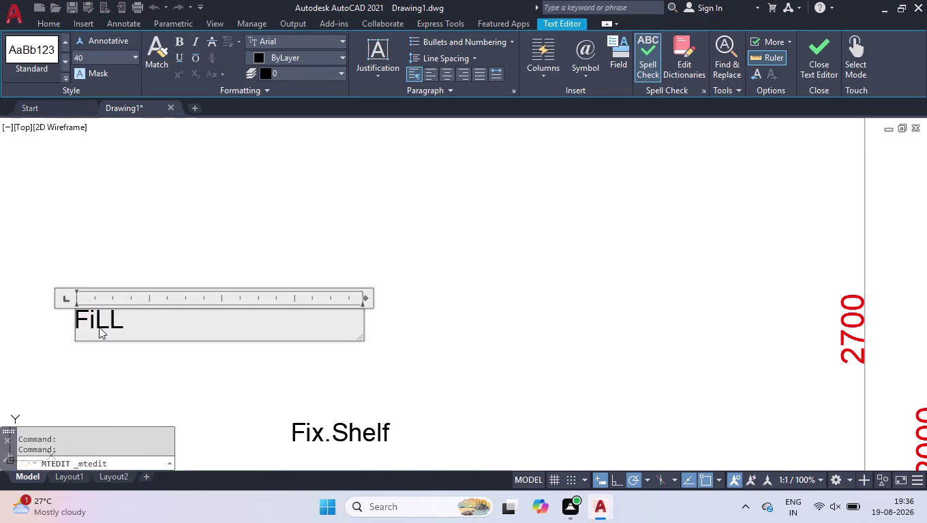
text(E)
key(BackSpace)
key(BackSpace)
key(BackSpace)
text(l)
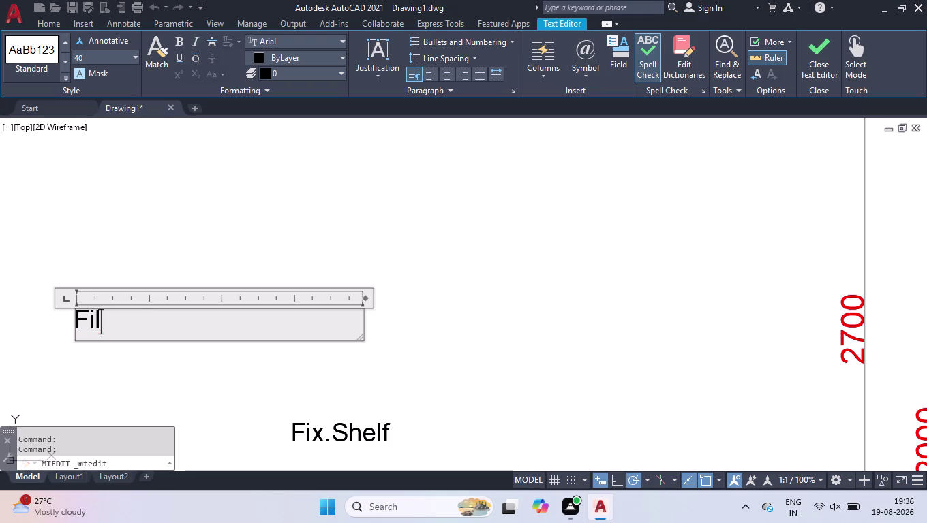
text(ler)
click(284, 198)
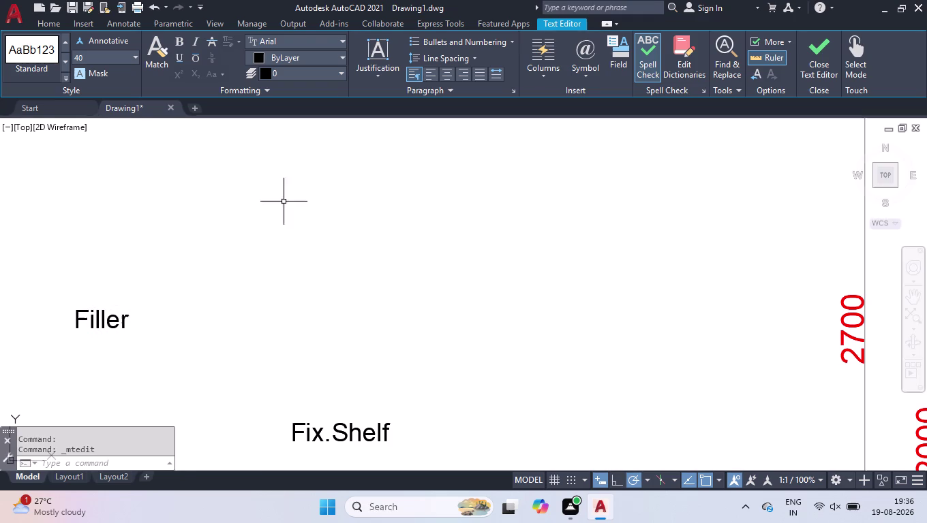
Change the second spare Fix.Shelf label's text to Filler as well.
double_click(362, 442)
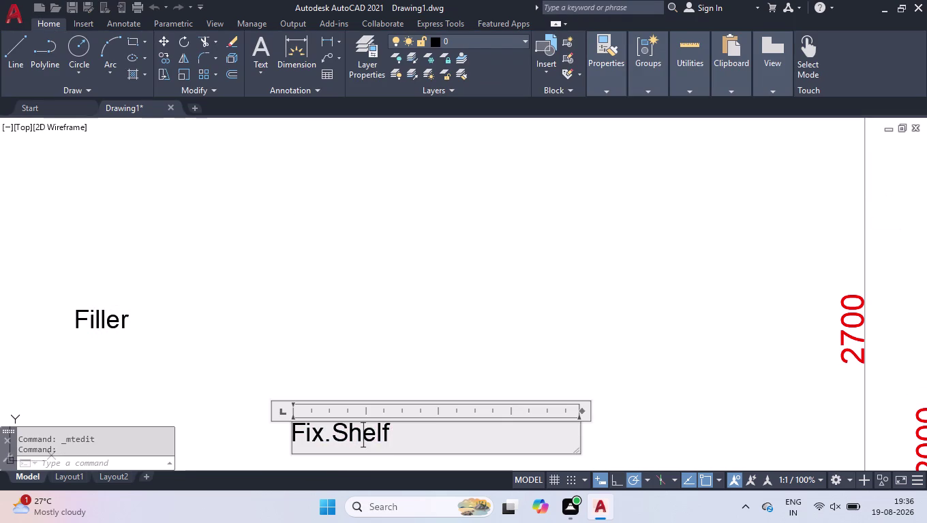
drag(401, 432, 320, 441)
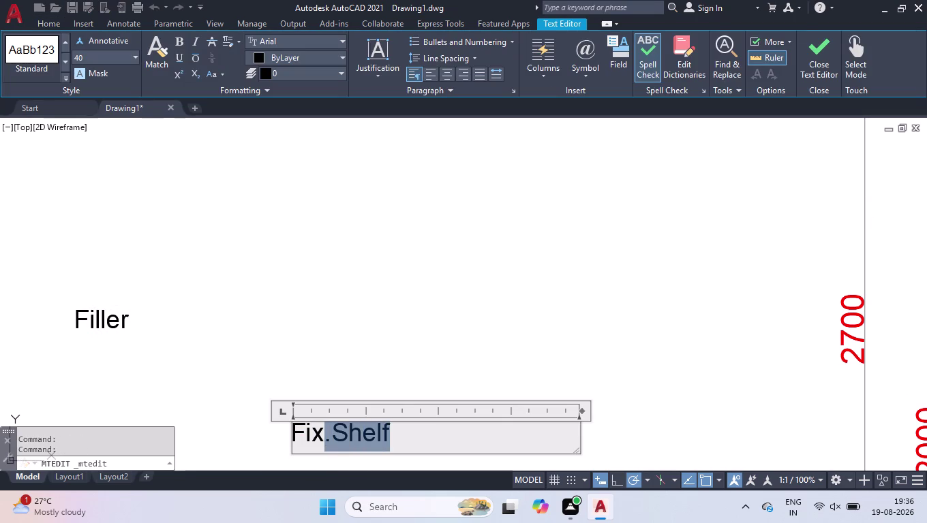
text(ller)
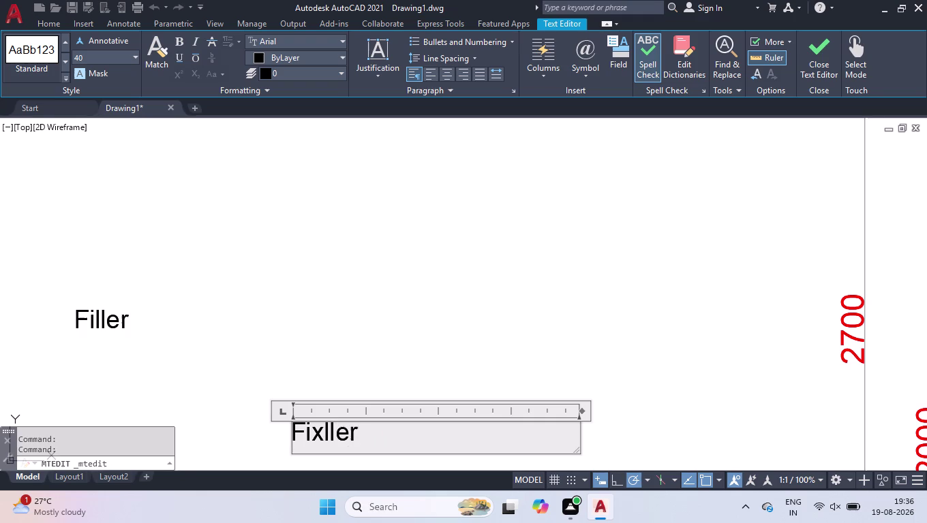
key(Left)
key(Left)
key(Left)
key(Left)
key(BackSpace)
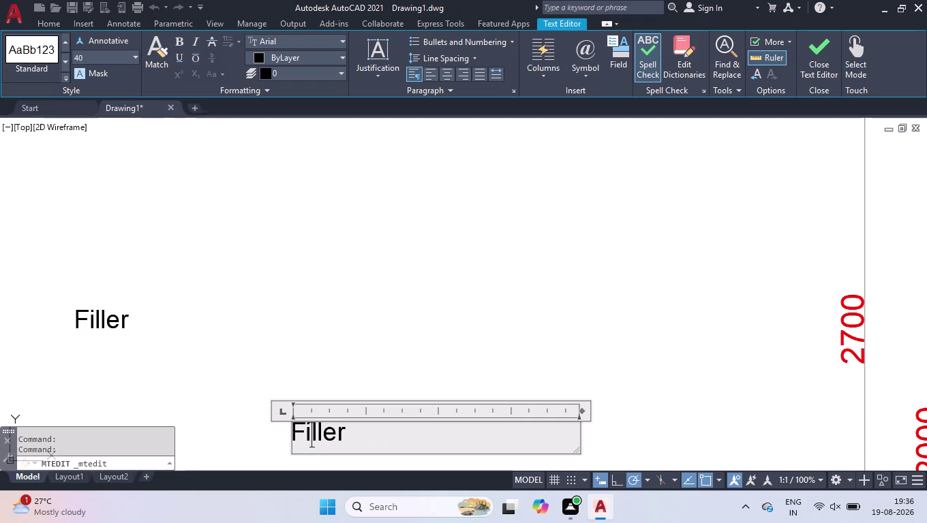
click(299, 247)
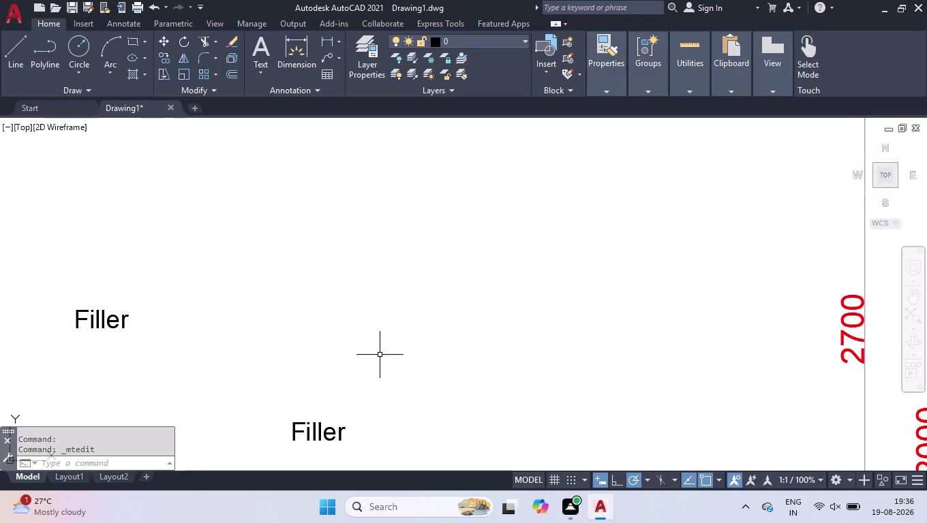
text(ro)
key(Return)
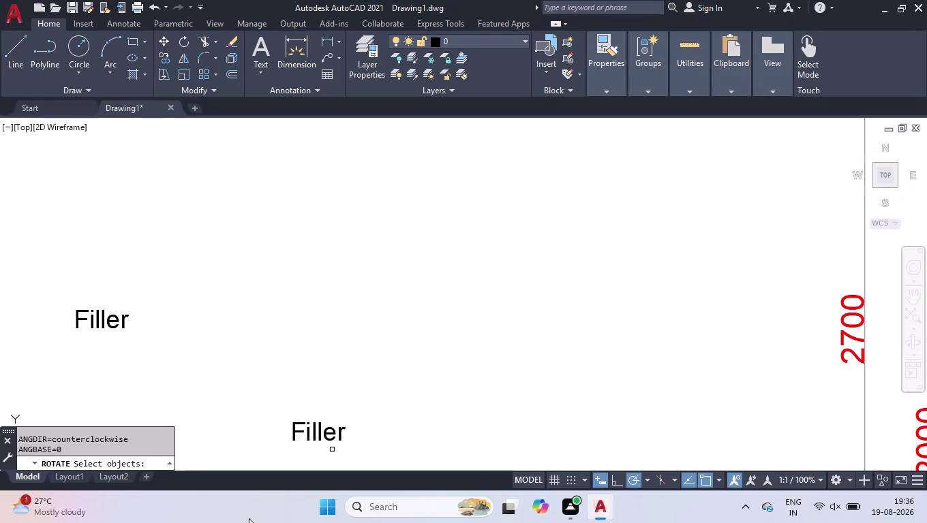
Rotate the second Filler label 90 degrees so it stands upright.
click(316, 431)
key(Return)
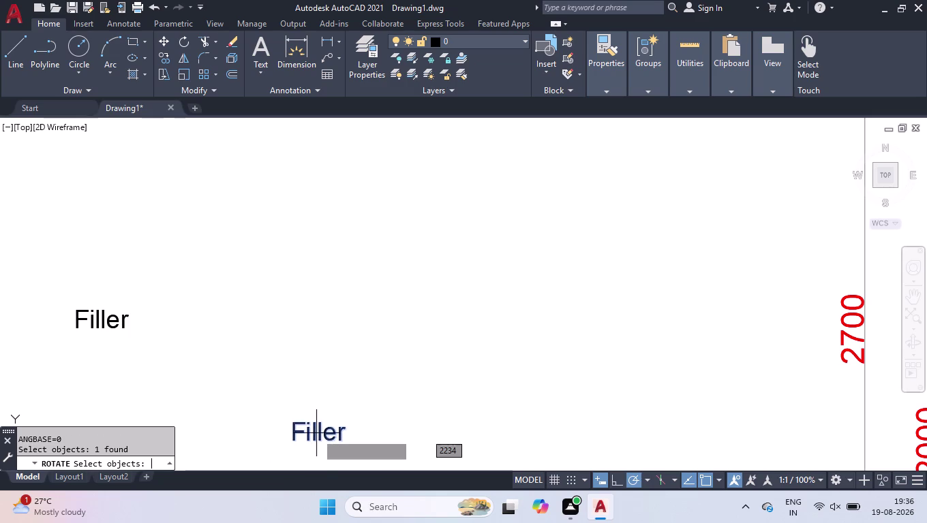
click(315, 433)
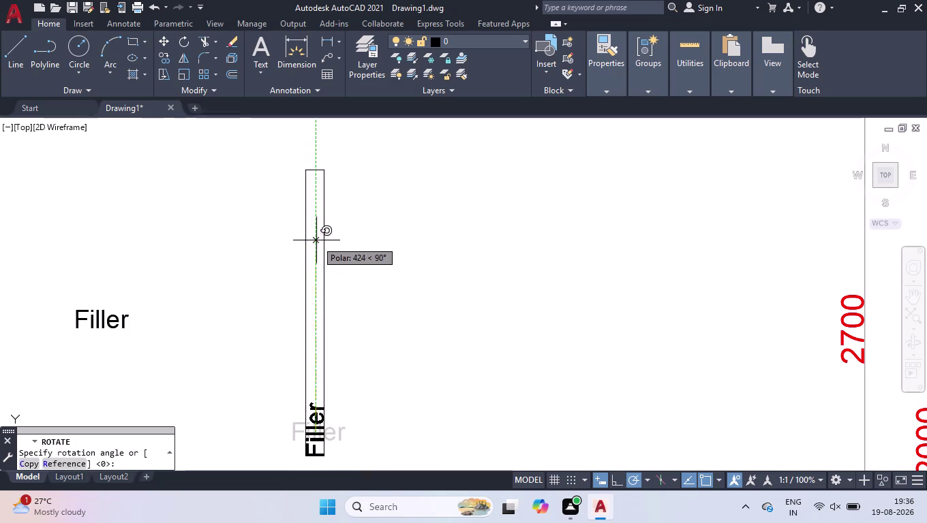
click(317, 240)
Move the other Filler label left so it sits beneath the 1060 dimension.
click(74, 310)
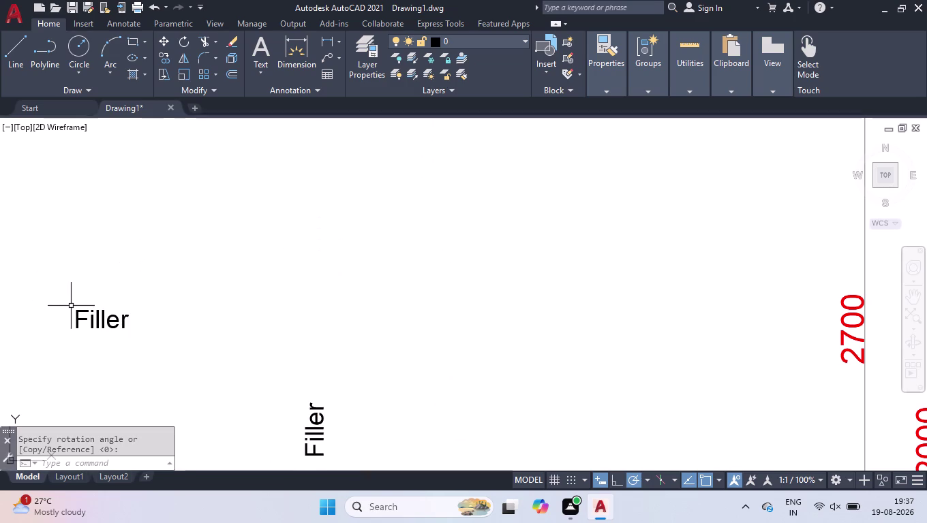
click(79, 311)
scroll(down, 3)
scroll(down, 3)
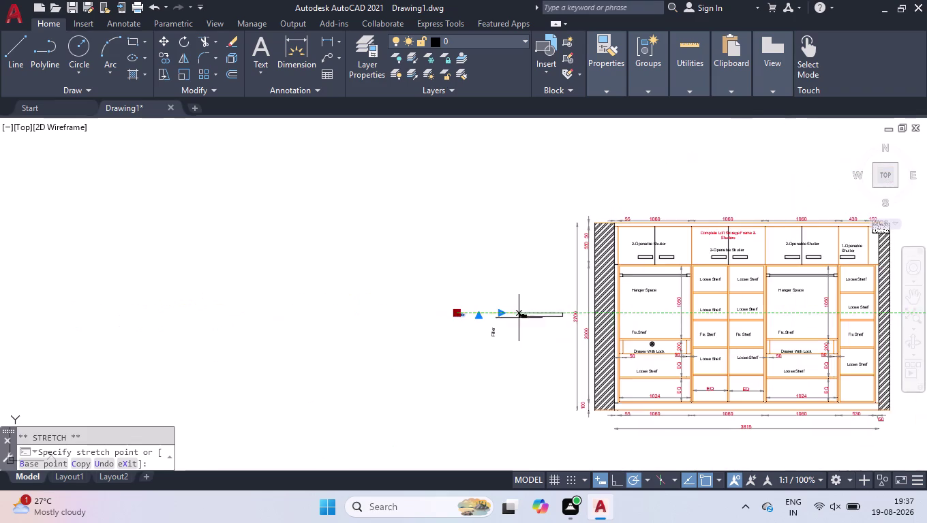
scroll(up, 3)
scroll(up, 3)
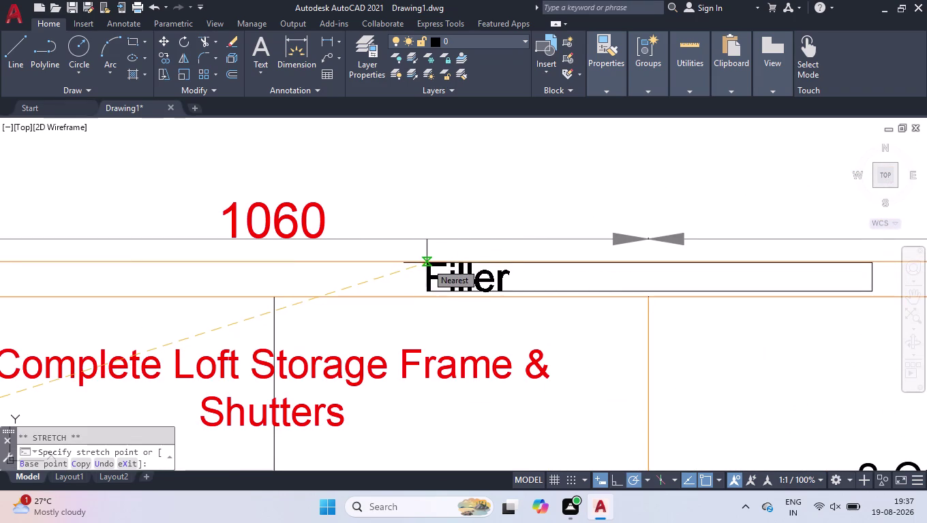
click(254, 266)
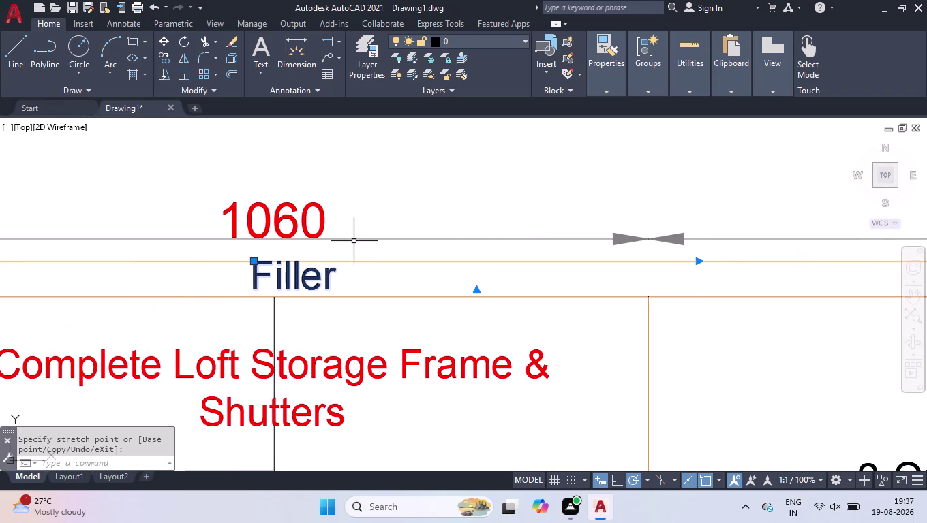
click(363, 248)
click(321, 297)
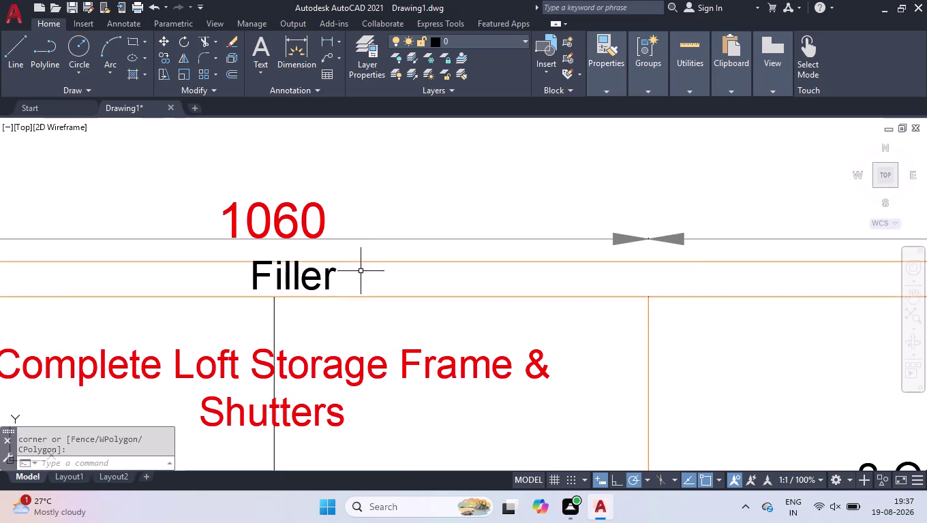
scroll(down, 3)
scroll(down, 3)
scroll(up, 3)
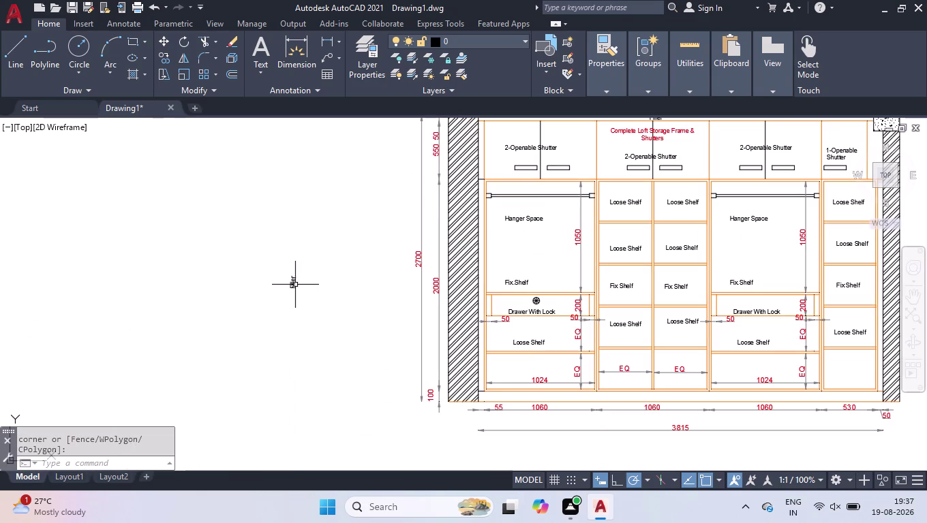
Copy the vertical Filler label to both sides of the first drawer.
click(294, 285)
text(cop)
key(Return)
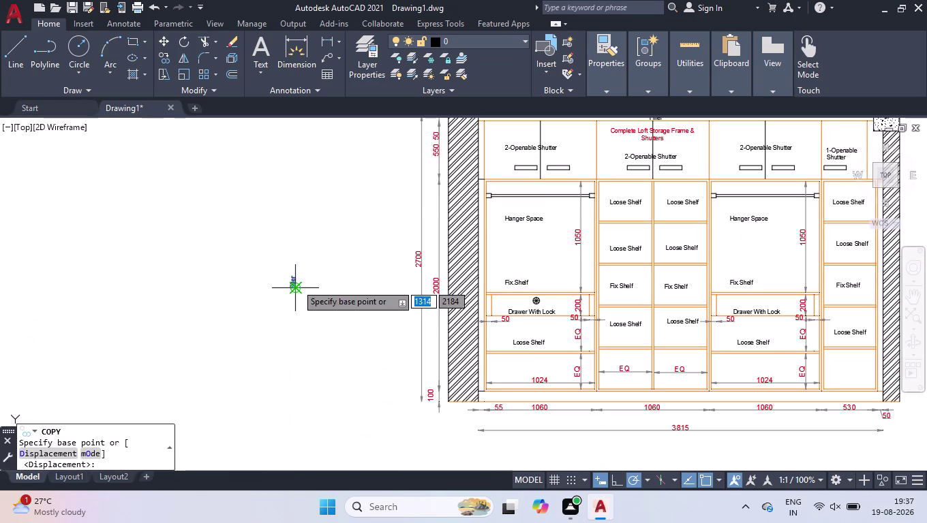
scroll(up, 3)
click(289, 286)
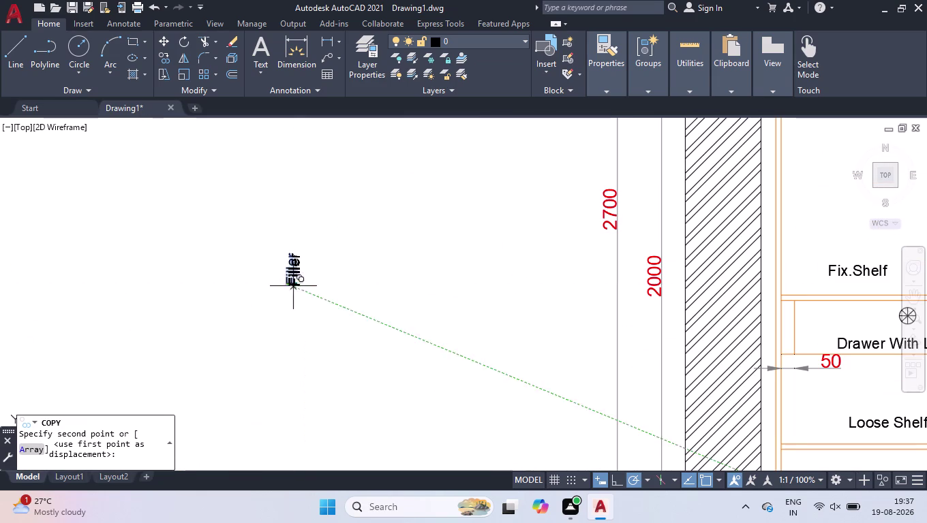
scroll(down, 3)
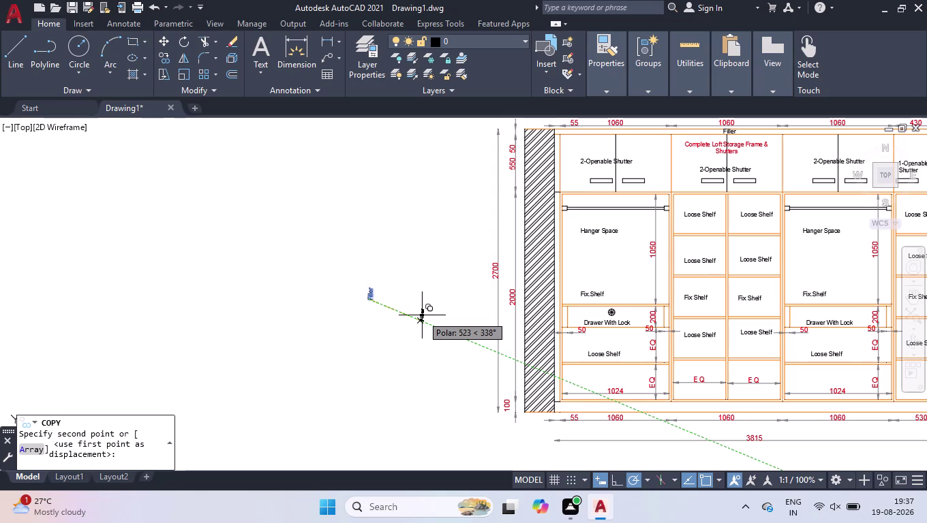
scroll(up, 3)
scroll(up, 3)
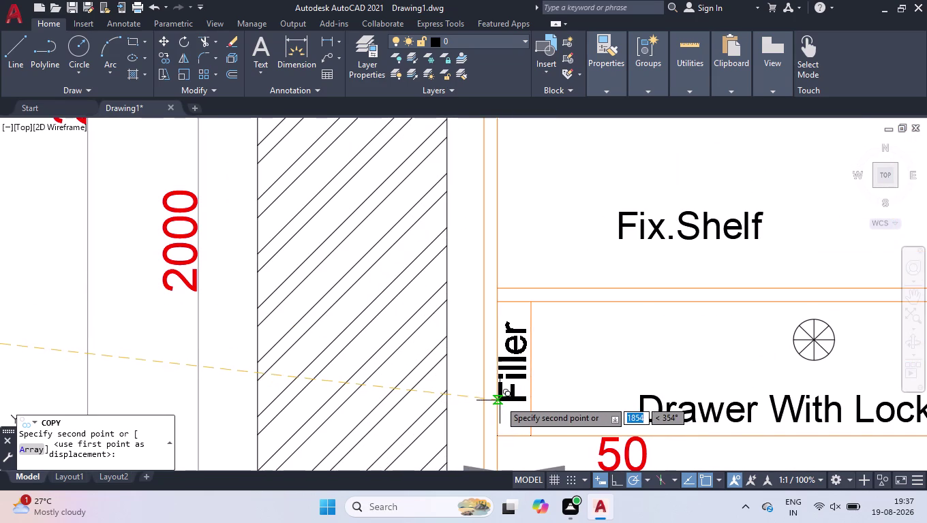
scroll(up, 3)
click(495, 411)
scroll(down, 3)
scroll(down, 3)
scroll(up, 3)
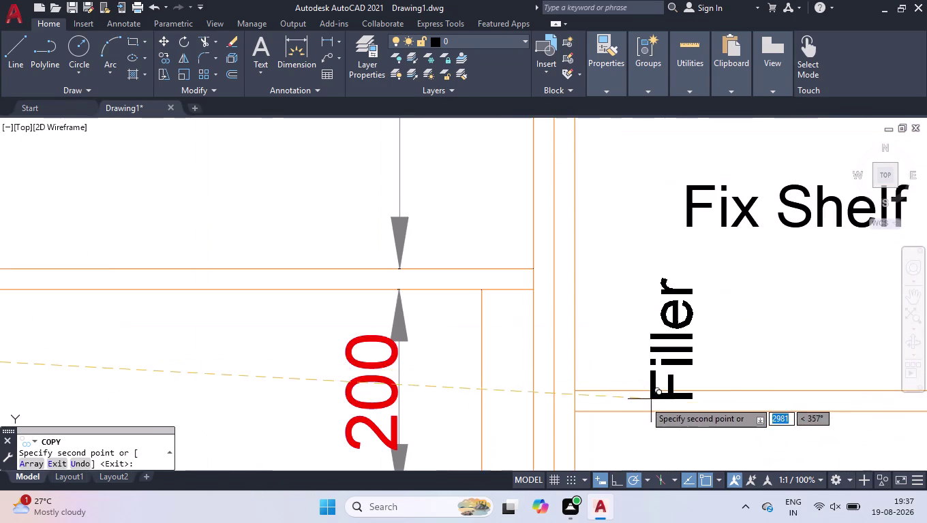
scroll(down, 3)
scroll(up, 3)
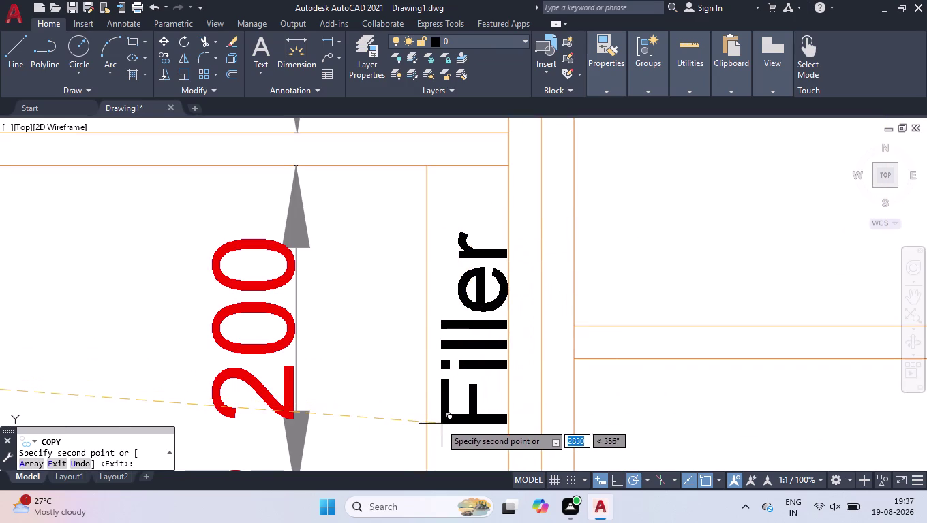
click(431, 419)
scroll(down, 3)
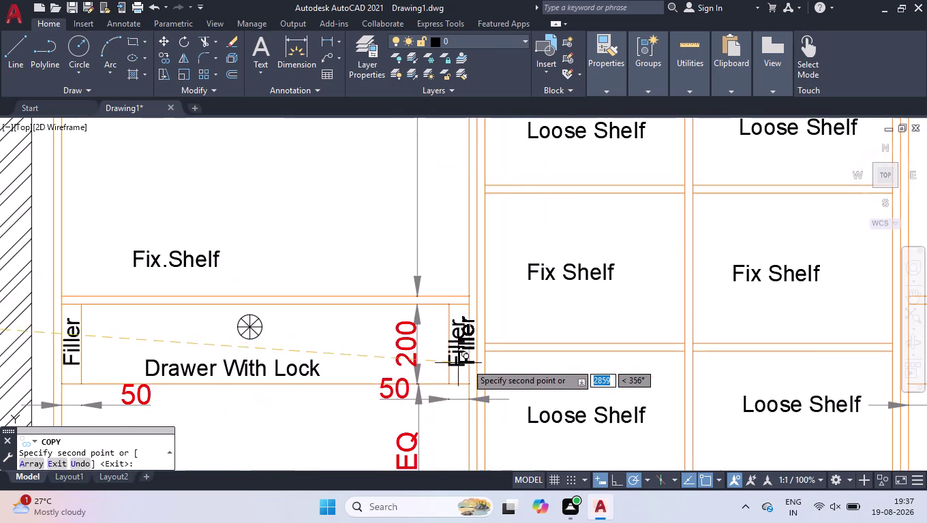
scroll(down, 3)
scroll(up, 3)
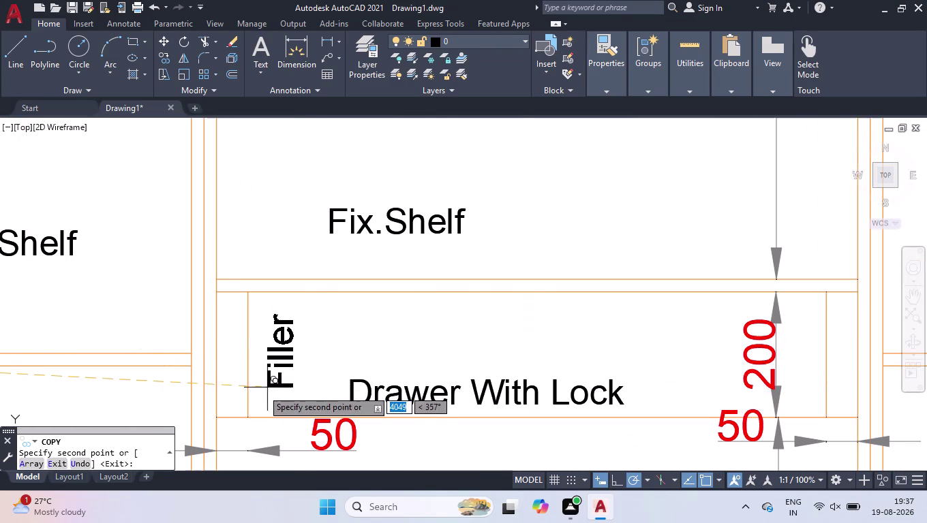
Add Filler label copies at the second drawer's left and right ends.
click(220, 379)
scroll(down, 3)
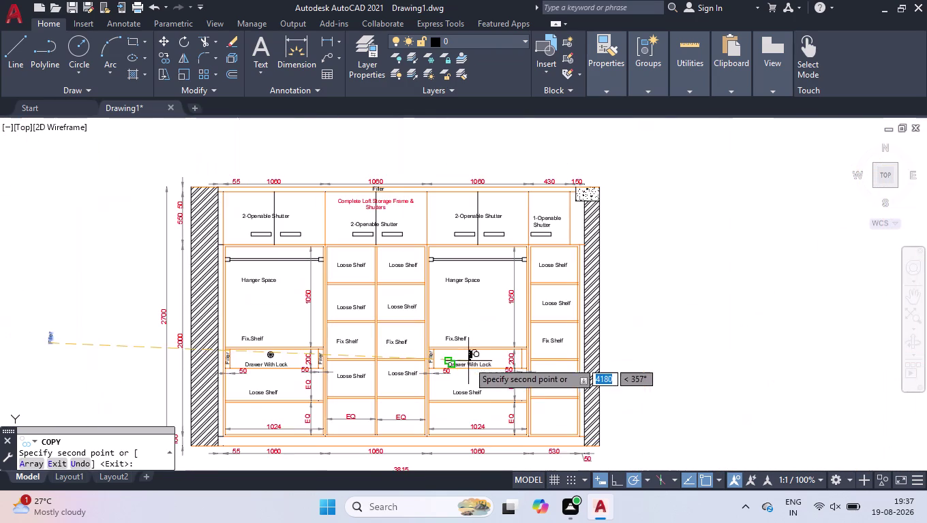
scroll(up, 3)
scroll(up, 3)
scroll(up, 3)
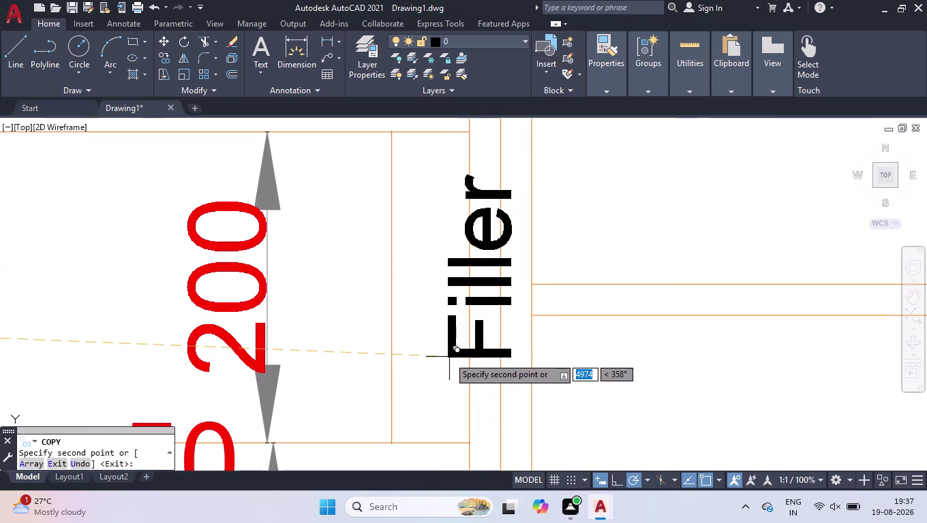
click(404, 362)
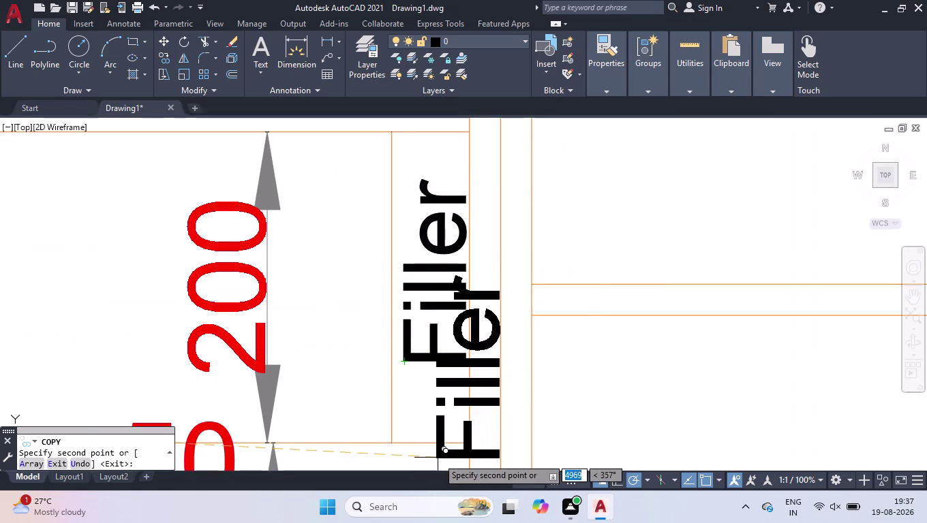
scroll(down, 3)
scroll(up, 3)
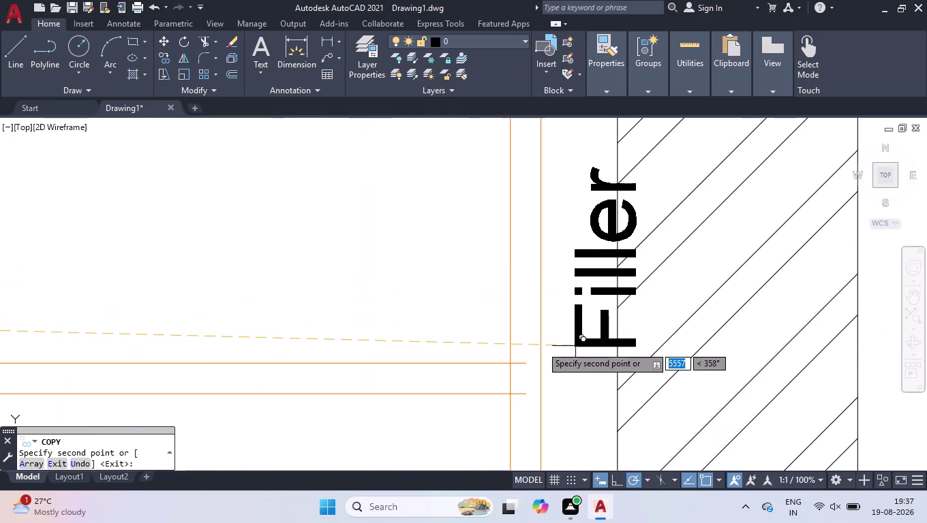
Add Filler label copies near the right wall and between the shelf columns.
click(550, 352)
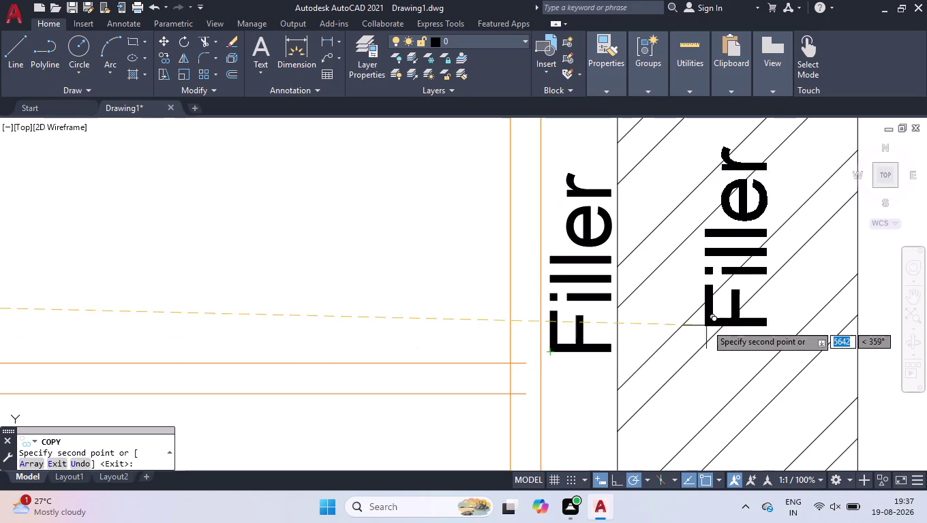
scroll(down, 3)
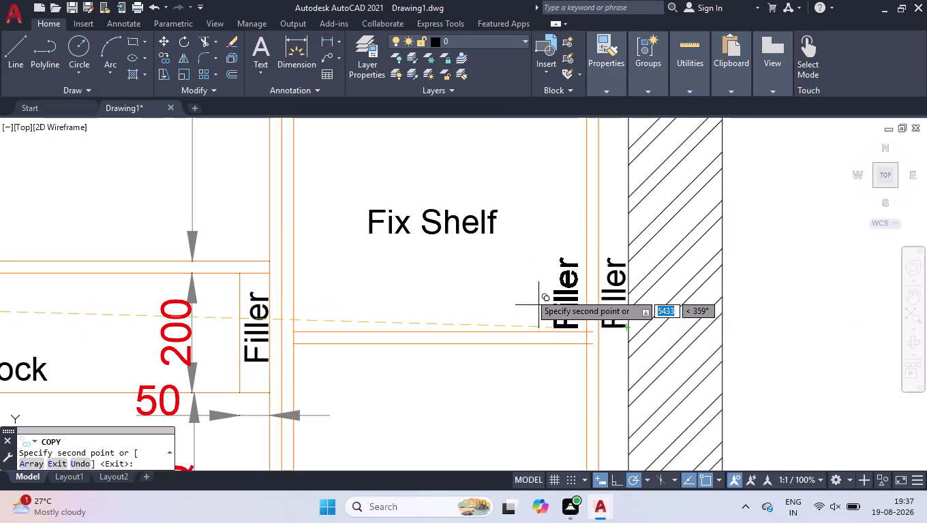
click(537, 393)
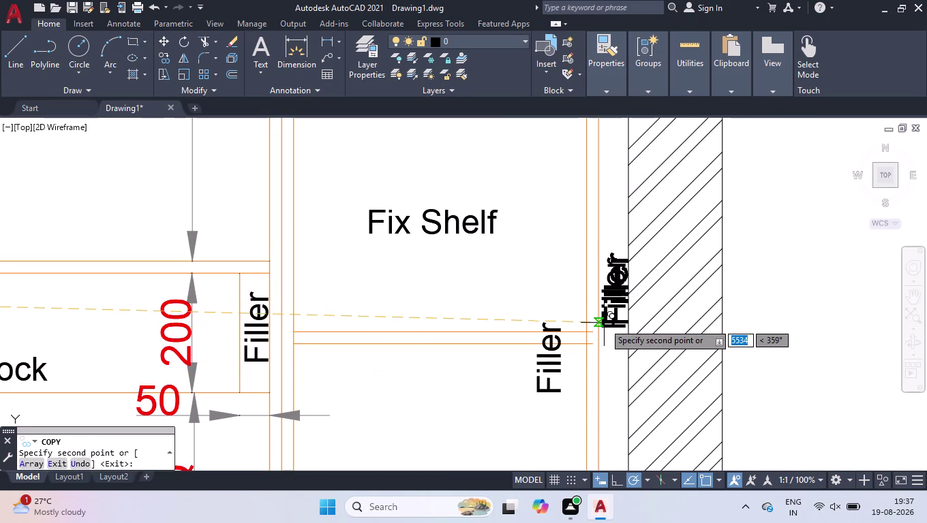
scroll(down, 3)
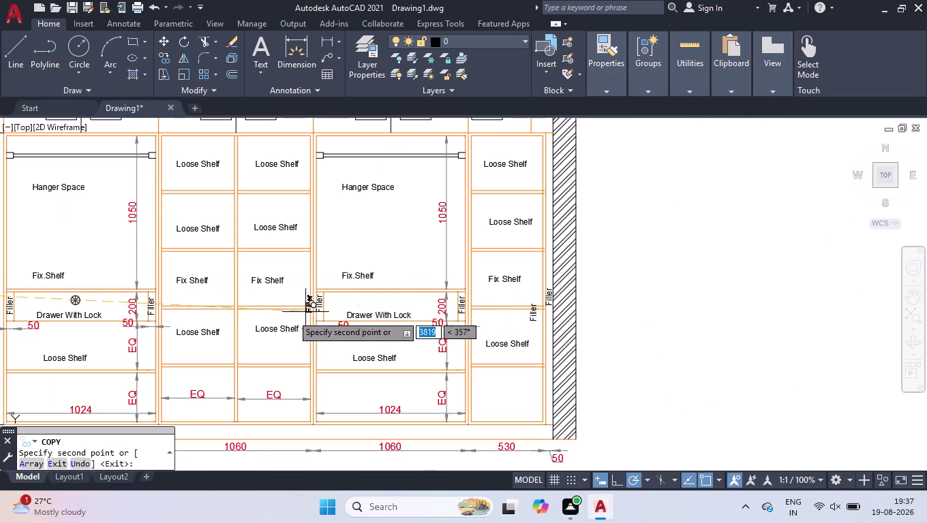
scroll(up, 3)
click(332, 299)
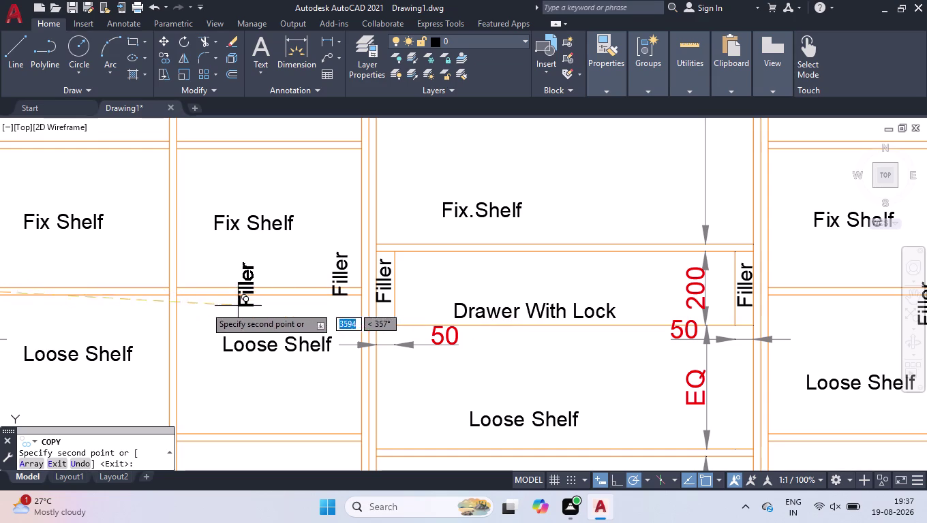
click(137, 298)
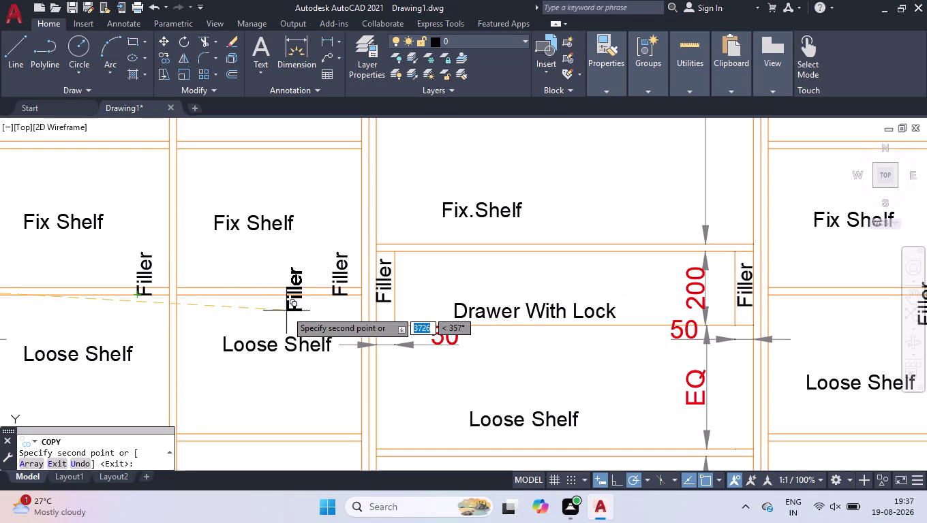
key(Return)
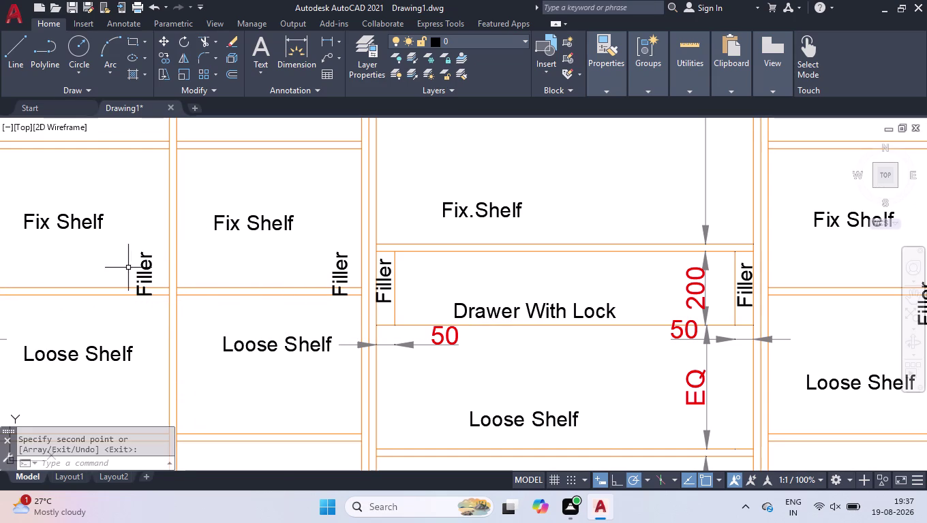
double_click(143, 268)
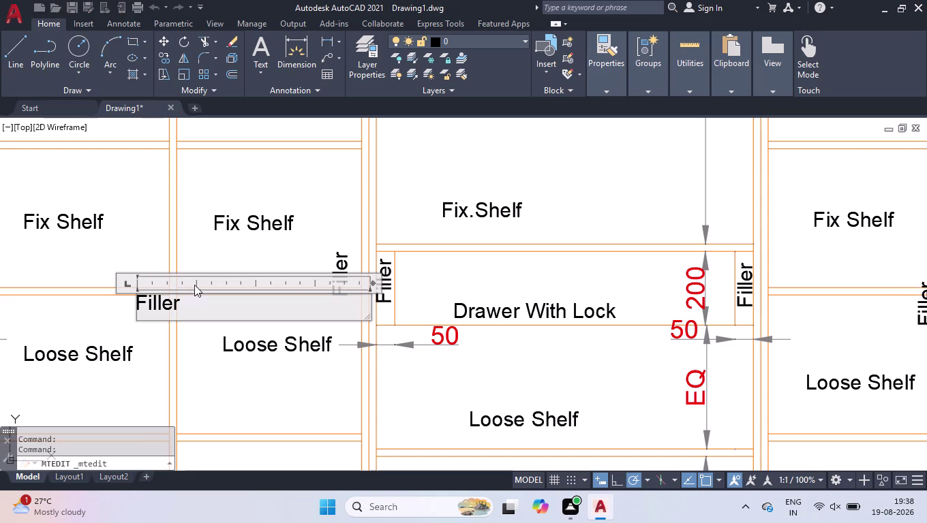
Retype a copied Filler label as 'Shelves Should Be Eq.Space' and widen it to one line.
drag(192, 302, 25, 284)
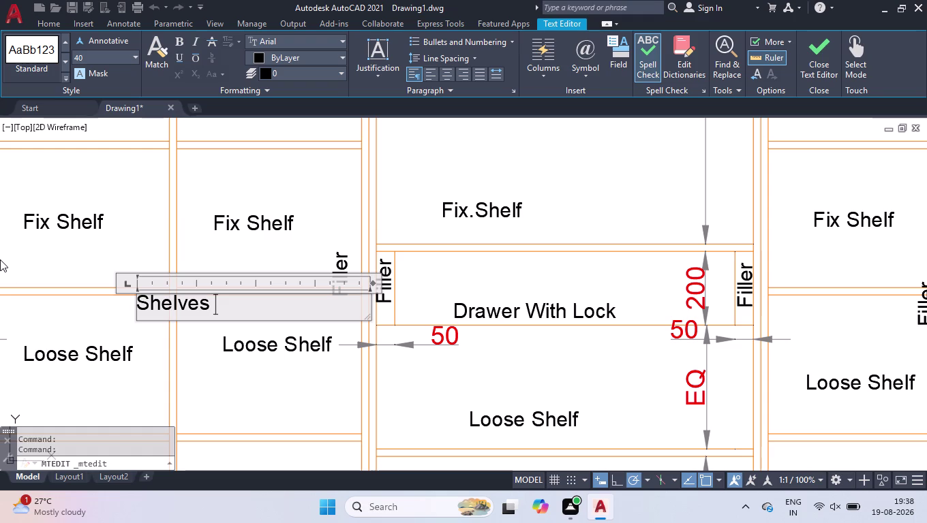
text(hould)
key(space)
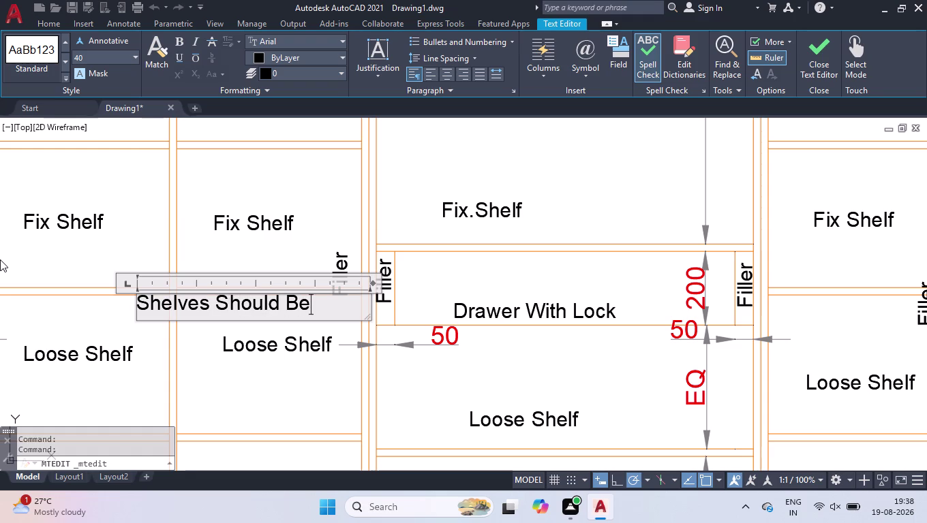
key(space)
key(period)
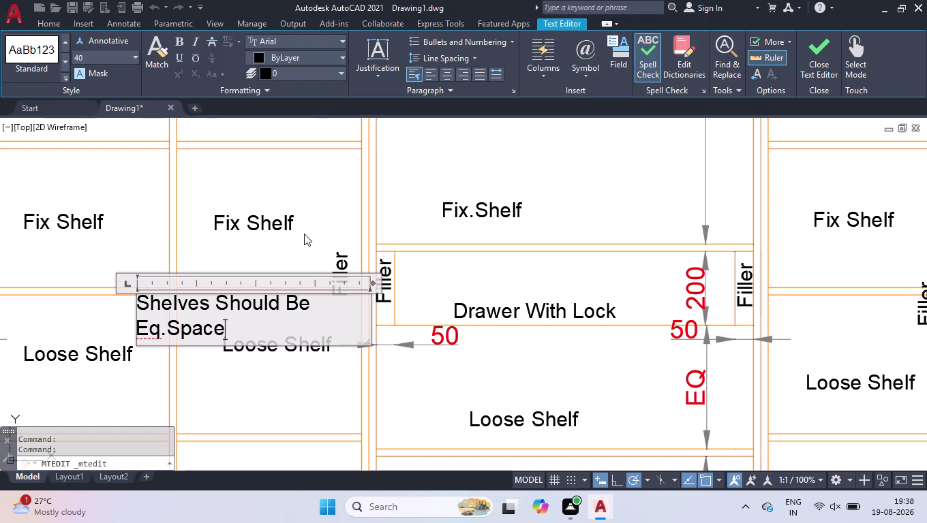
drag(371, 283, 464, 293)
key(Return)
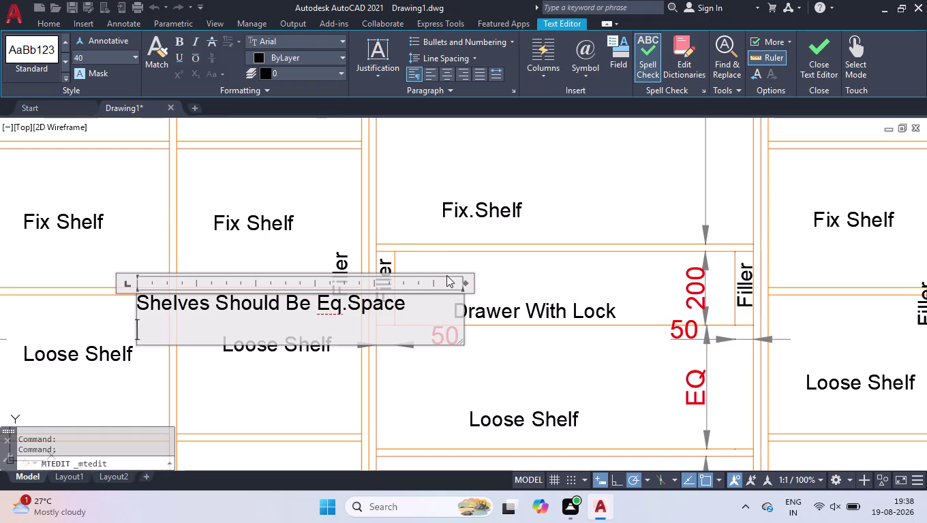
click(636, 220)
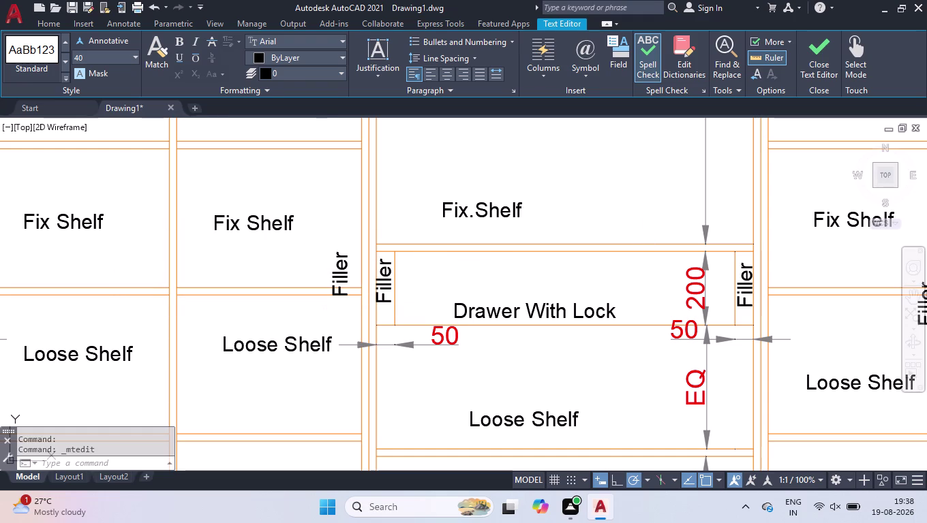
scroll(down, 3)
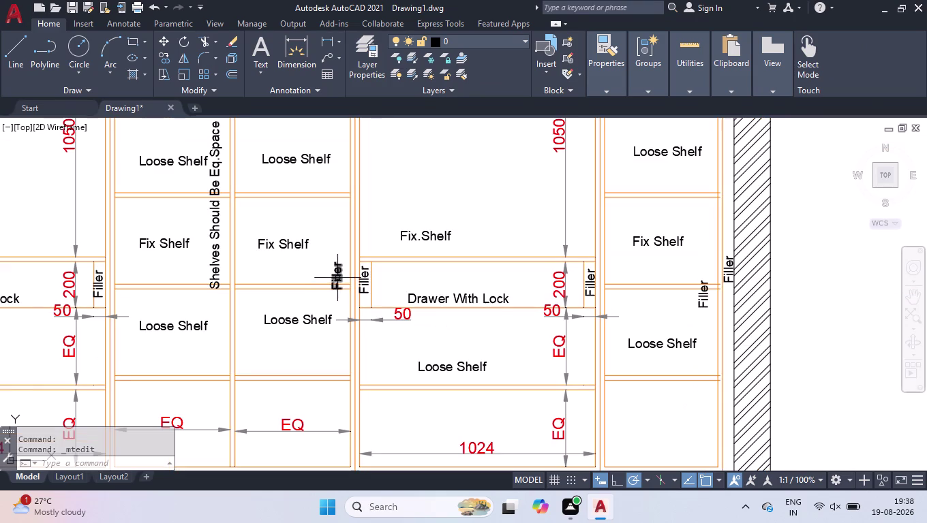
Delete the leftover Filler copy and shift the first column's Loose Shelf and Fix Shelf labels left.
click(337, 278)
key(Delete)
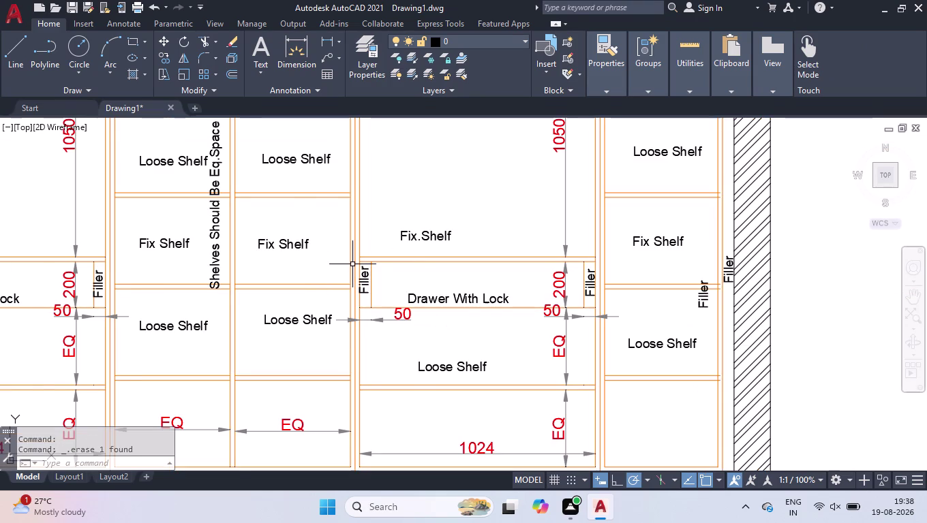
scroll(down, 3)
click(228, 199)
click(241, 252)
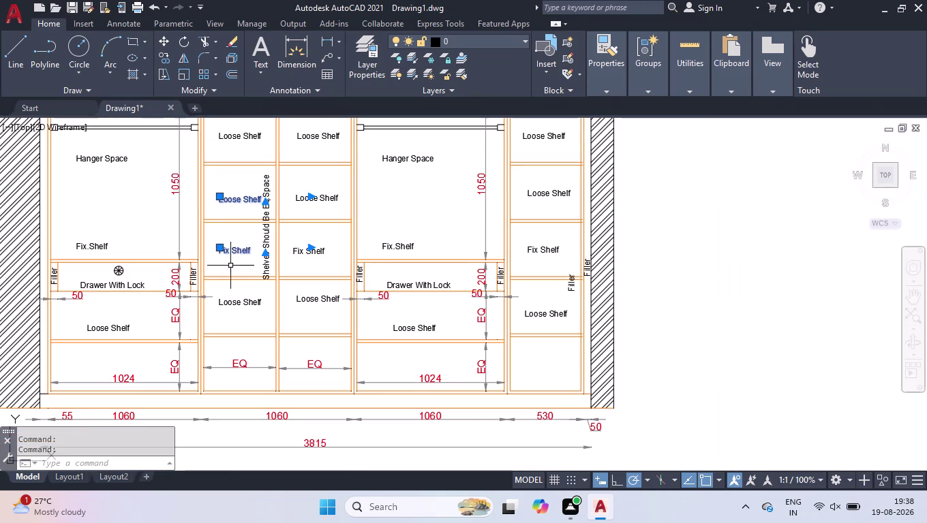
scroll(up, 3)
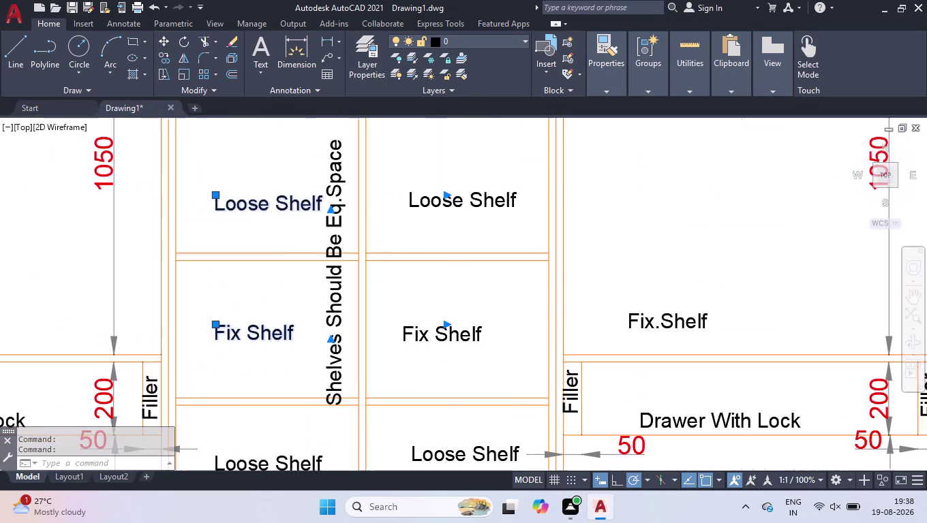
click(213, 195)
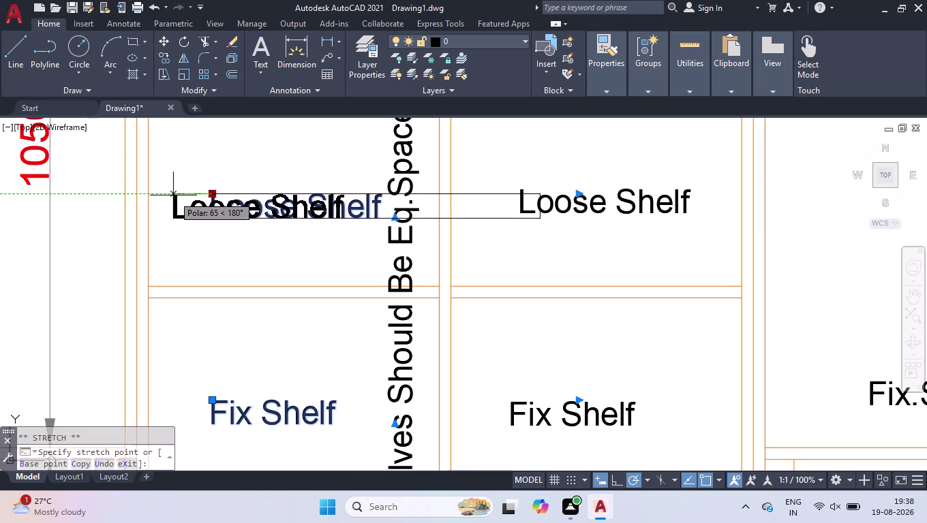
click(173, 195)
click(209, 403)
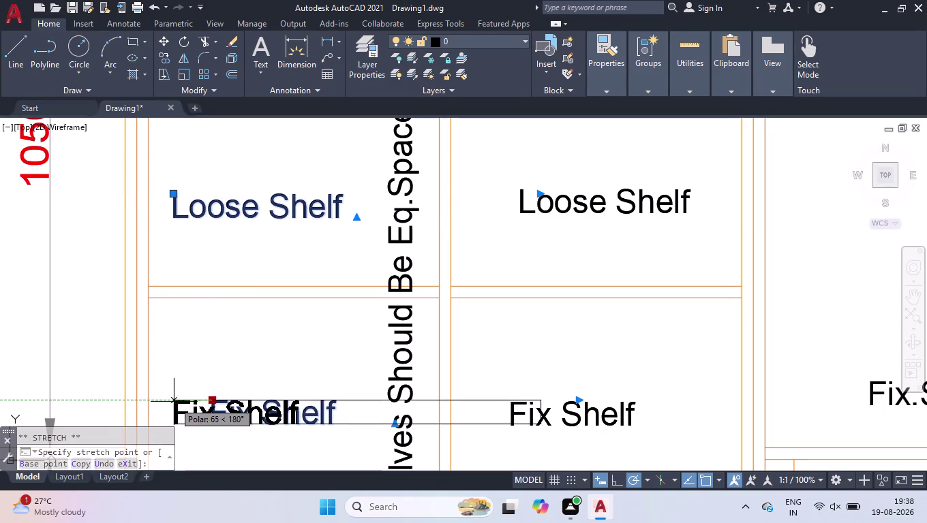
click(174, 402)
scroll(down, 3)
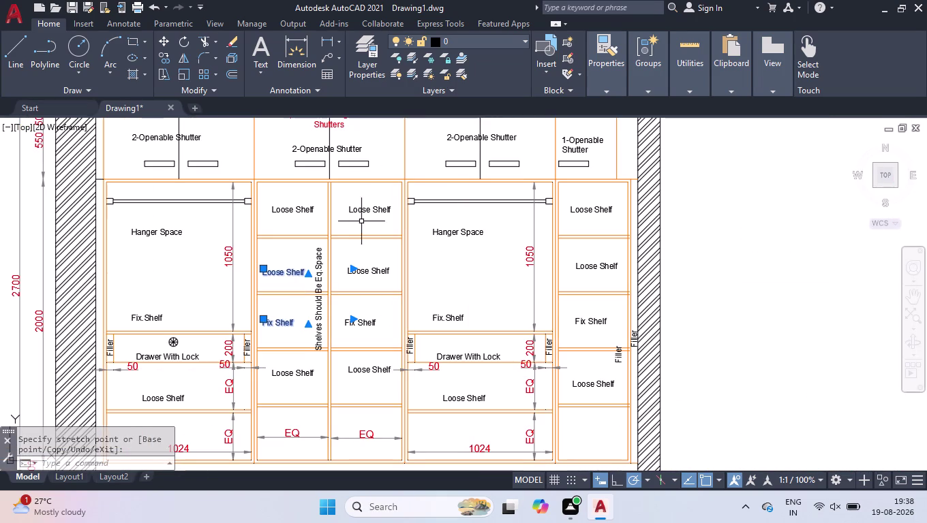
Shift the neighbouring column's Loose Shelf and Fix Shelf labels left within their compartments.
drag(301, 242, 299, 255)
click(273, 340)
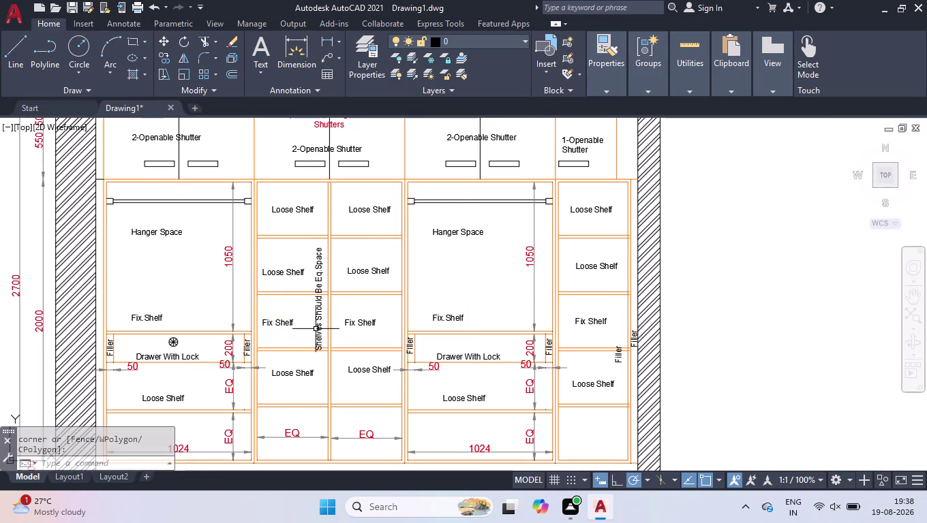
scroll(up, 3)
click(372, 270)
click(304, 256)
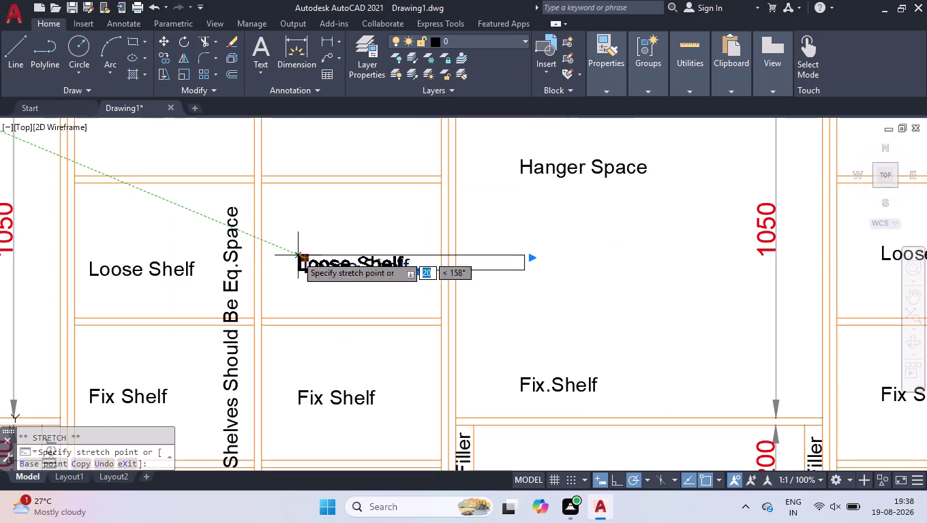
click(276, 255)
click(323, 393)
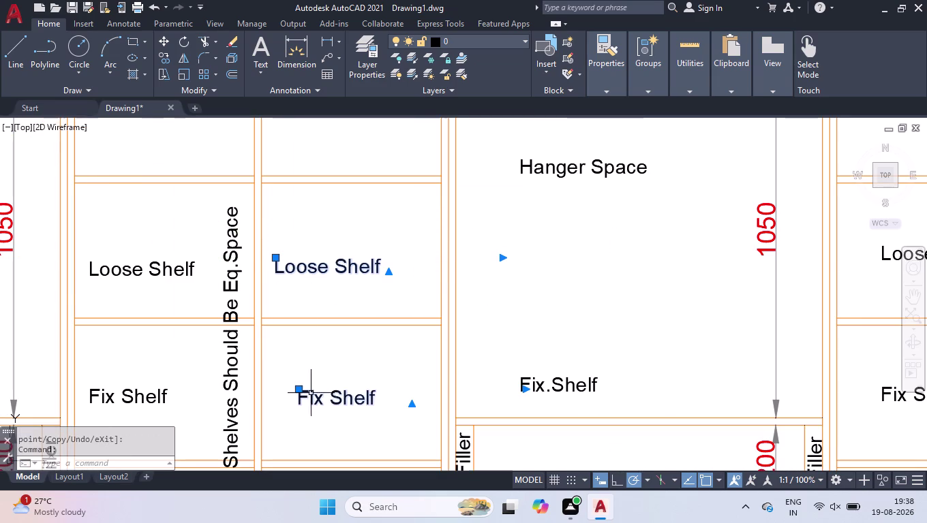
click(300, 389)
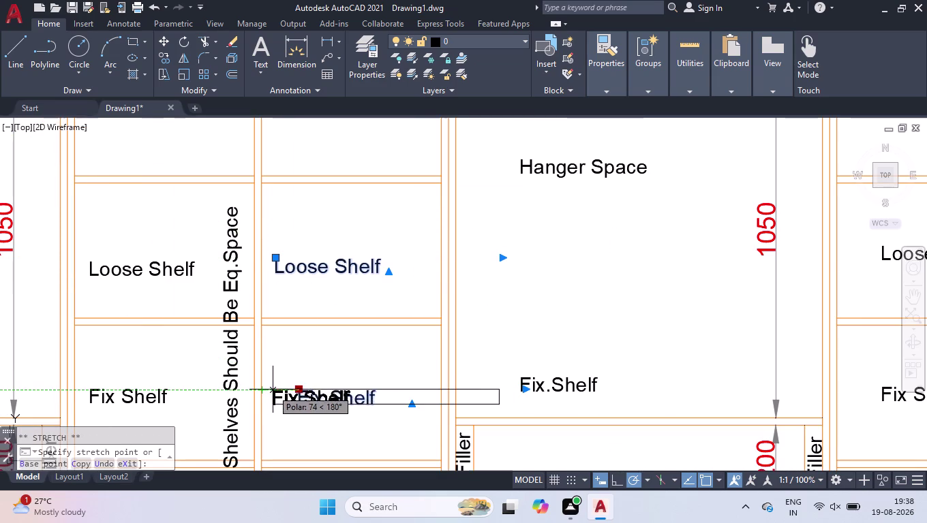
click(272, 390)
drag(419, 216, 408, 237)
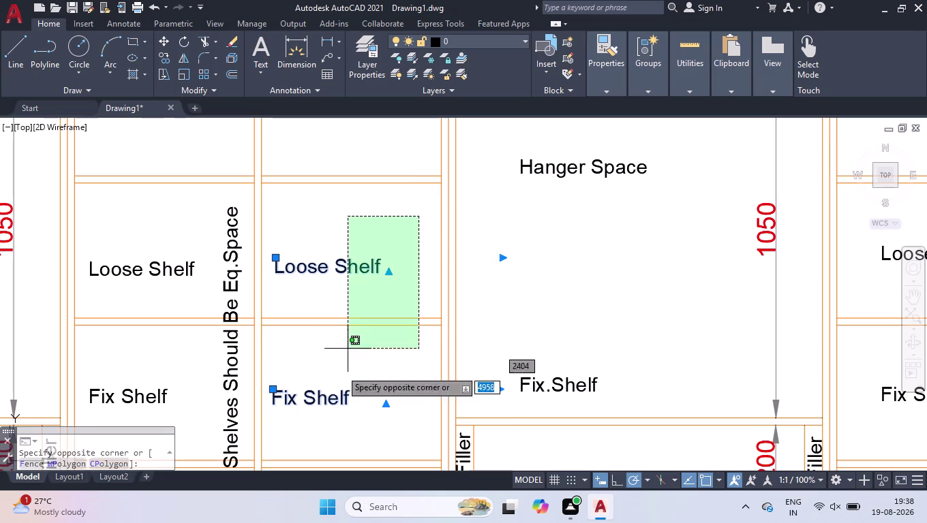
click(322, 421)
click(235, 376)
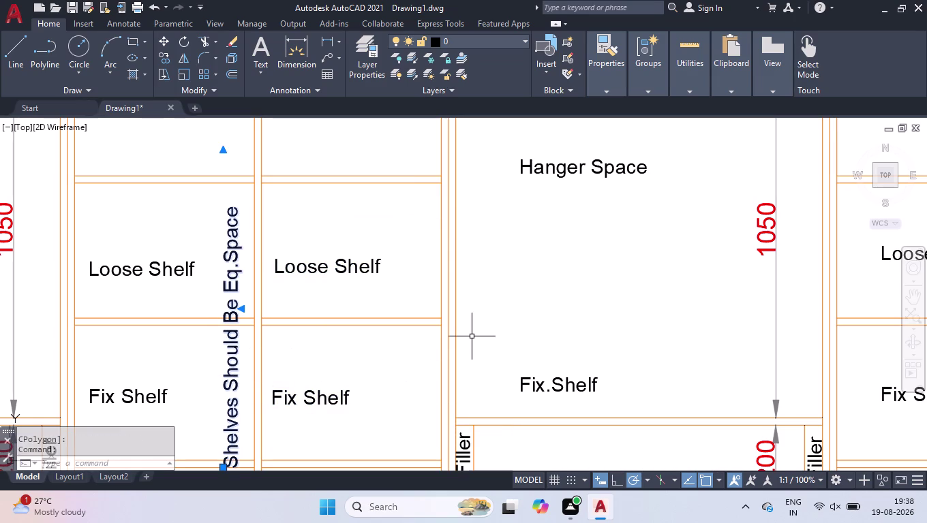
Copy the vertical 'Shelves Should Be Eq.Space' note into the next shelf column and the right-hand column.
text(co)
key(Return)
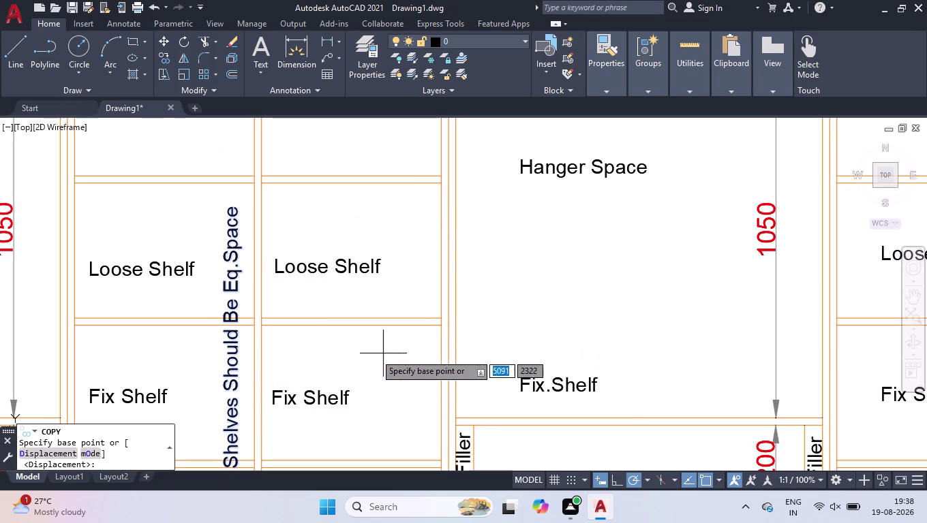
click(229, 354)
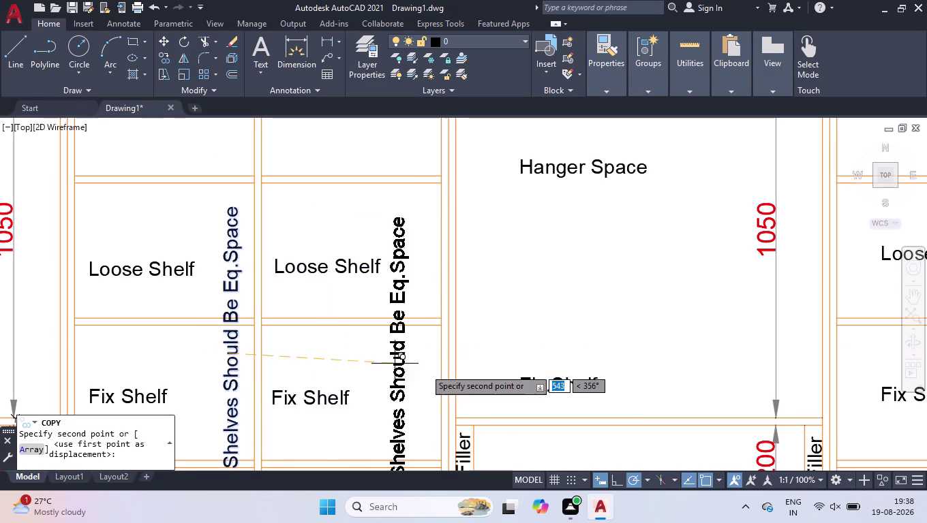
click(416, 352)
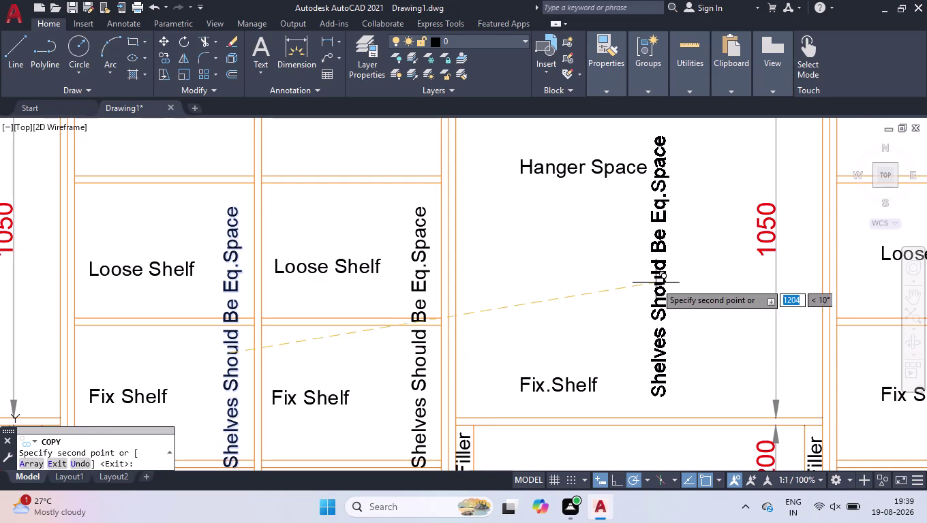
scroll(down, 3)
scroll(up, 3)
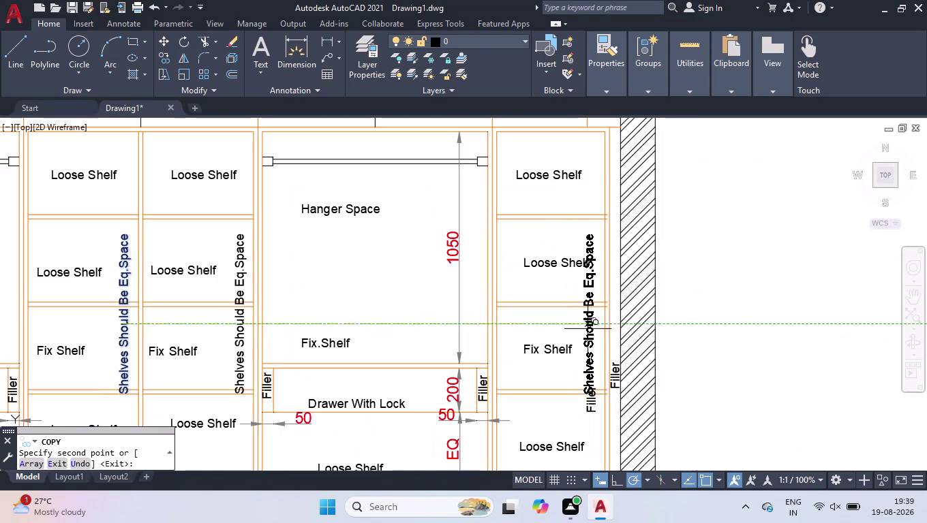
click(592, 364)
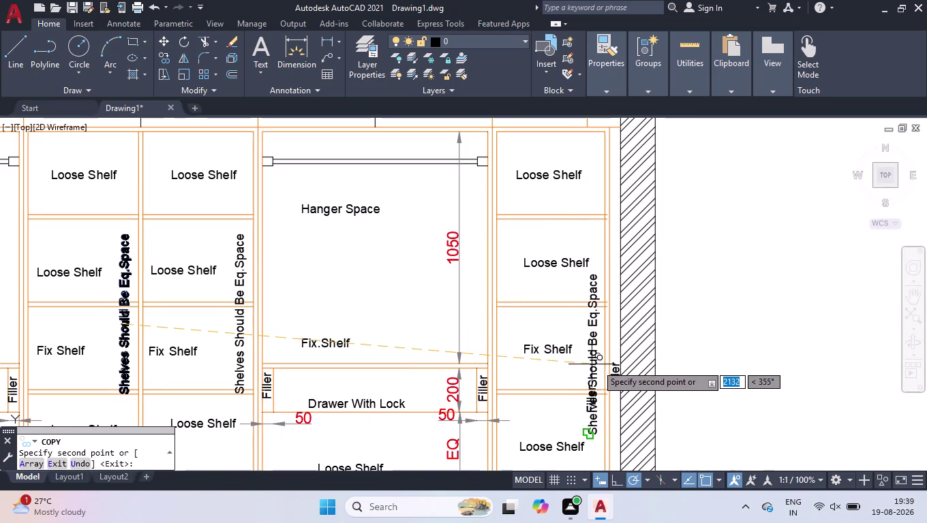
key(Return)
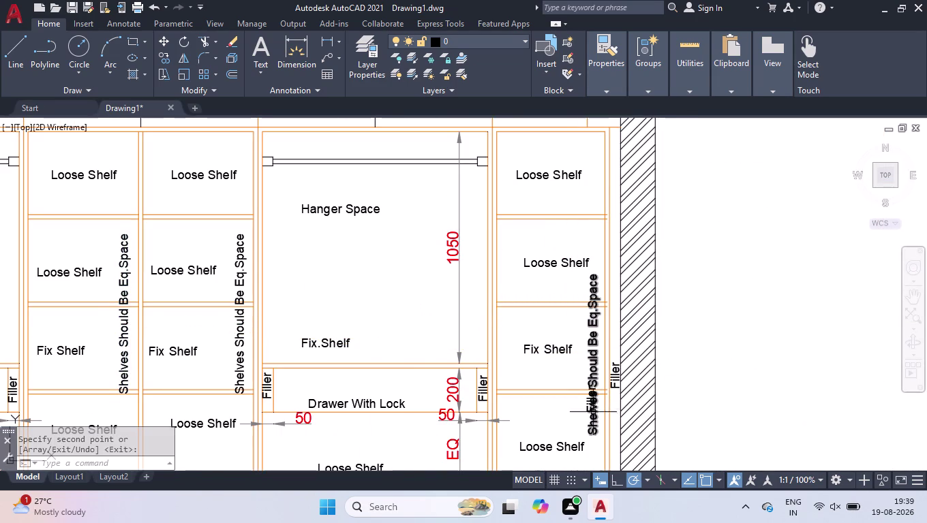
Delete the misplaced duplicate of the note.
click(586, 409)
key(Delete)
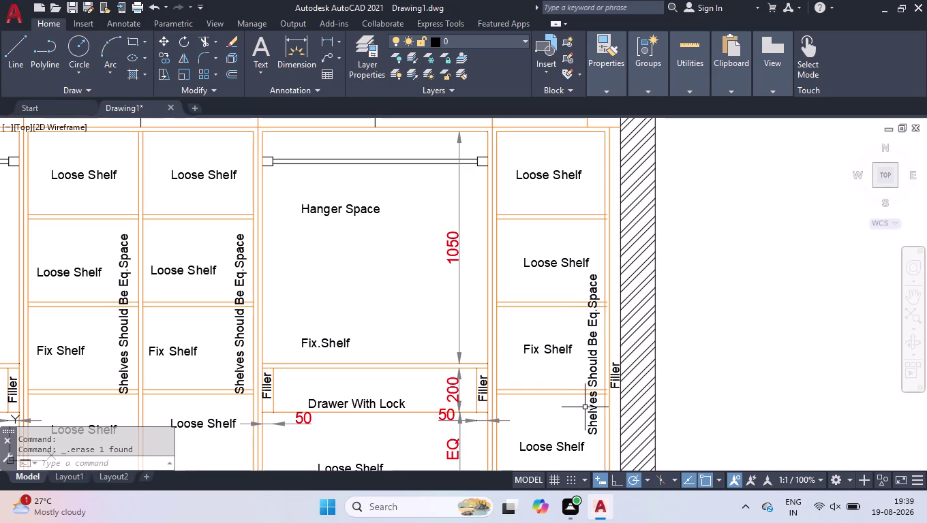
click(585, 263)
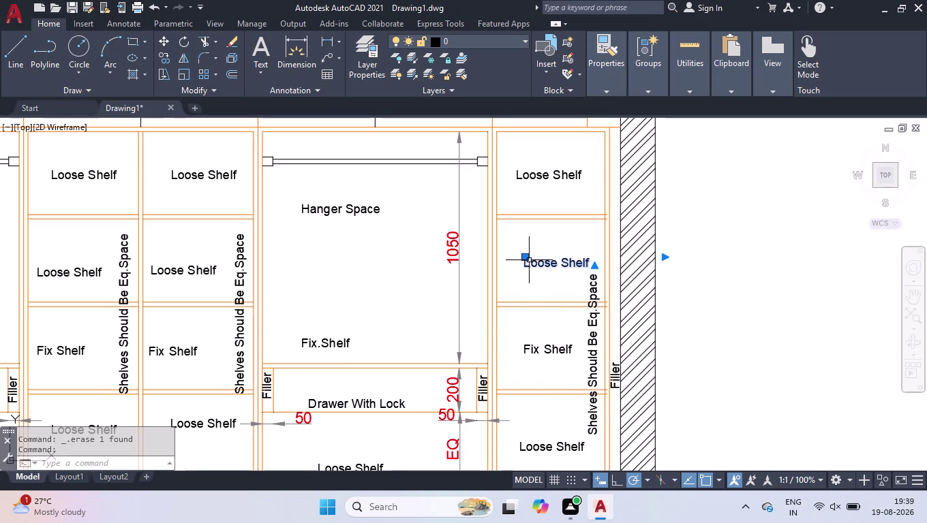
Shift the right column's Loose Shelf and Fix Shelf labels slightly left.
click(526, 259)
click(506, 256)
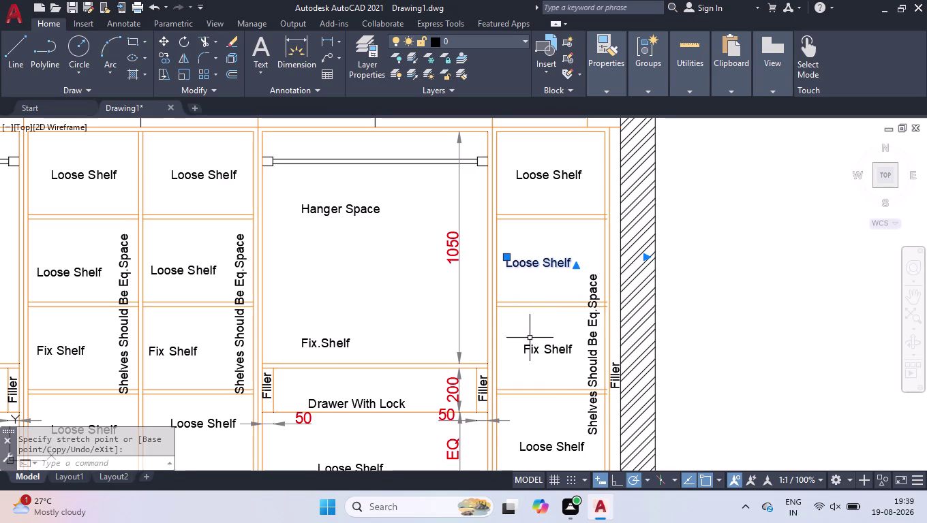
click(528, 346)
click(523, 342)
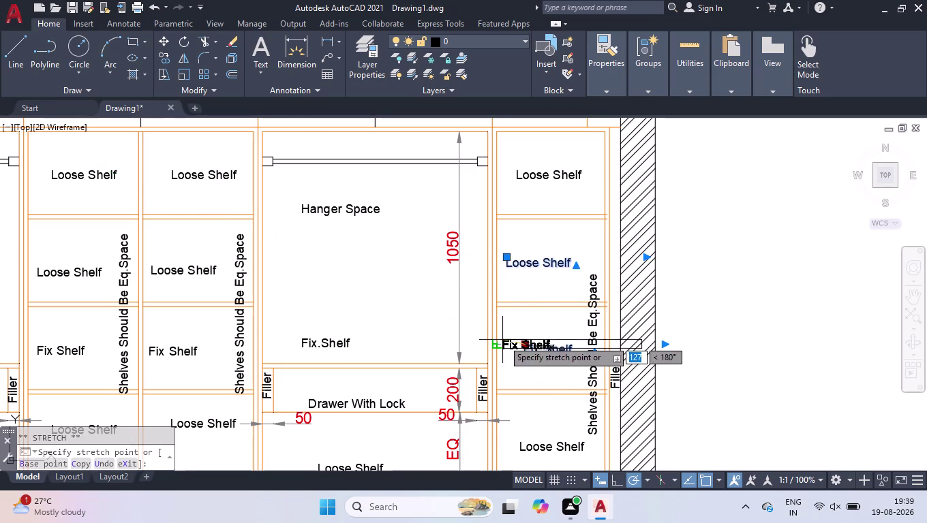
click(504, 340)
click(610, 201)
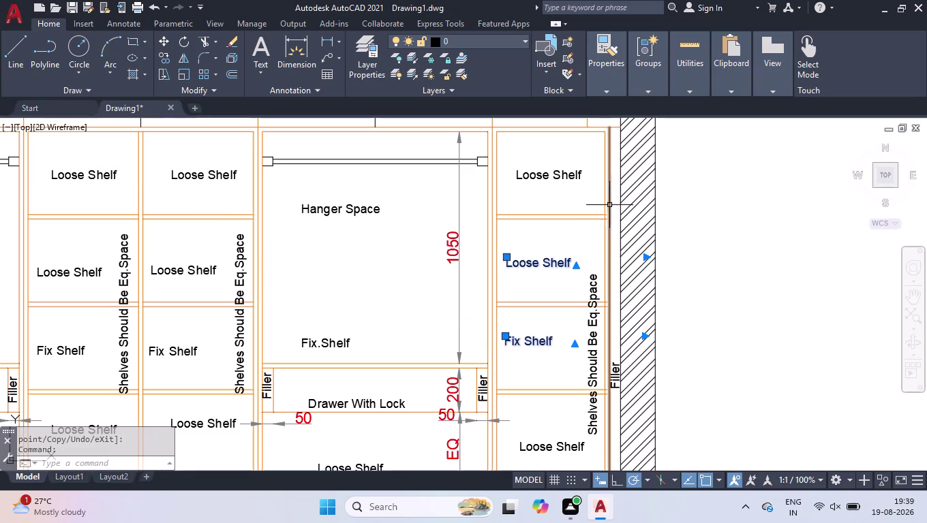
drag(584, 239, 582, 247)
click(530, 350)
scroll(down, 3)
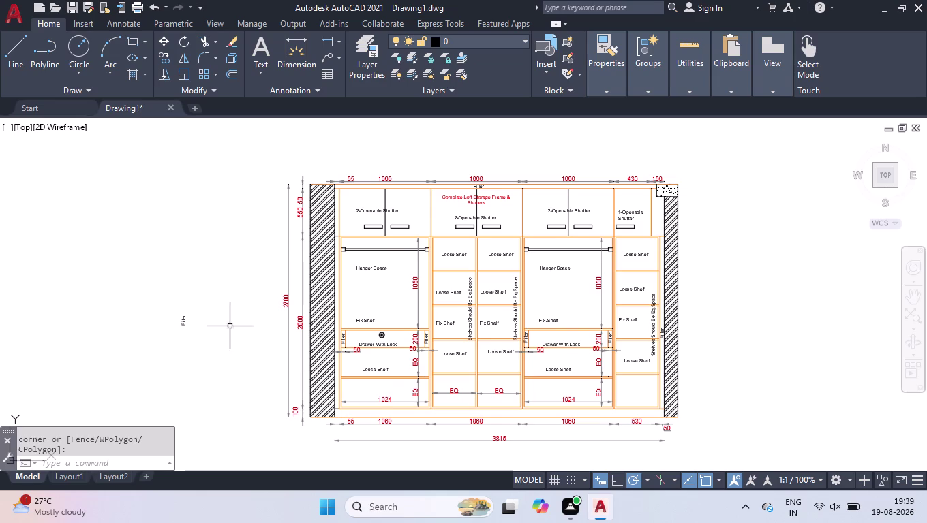
Move the stray Filler label into the filler strip beside the 1-Openable Shutter.
click(180, 322)
click(180, 326)
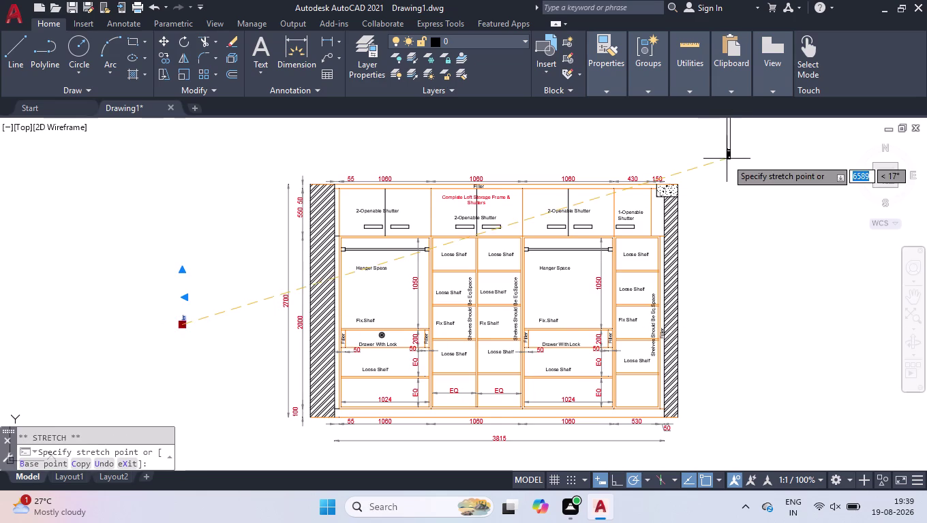
scroll(up, 3)
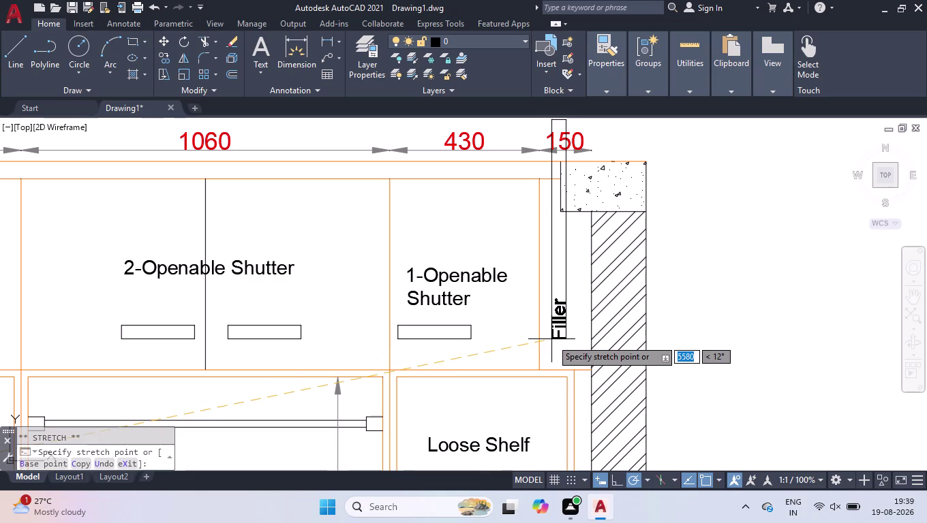
click(559, 339)
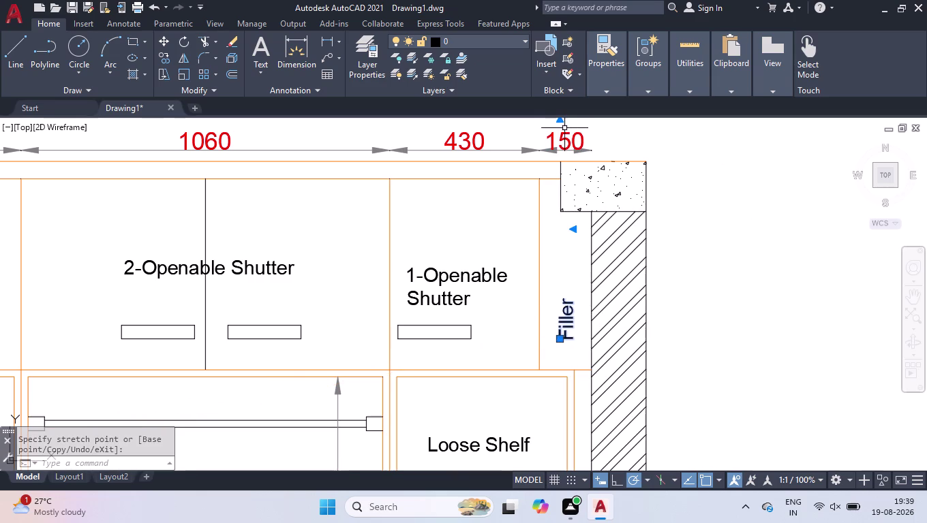
click(559, 122)
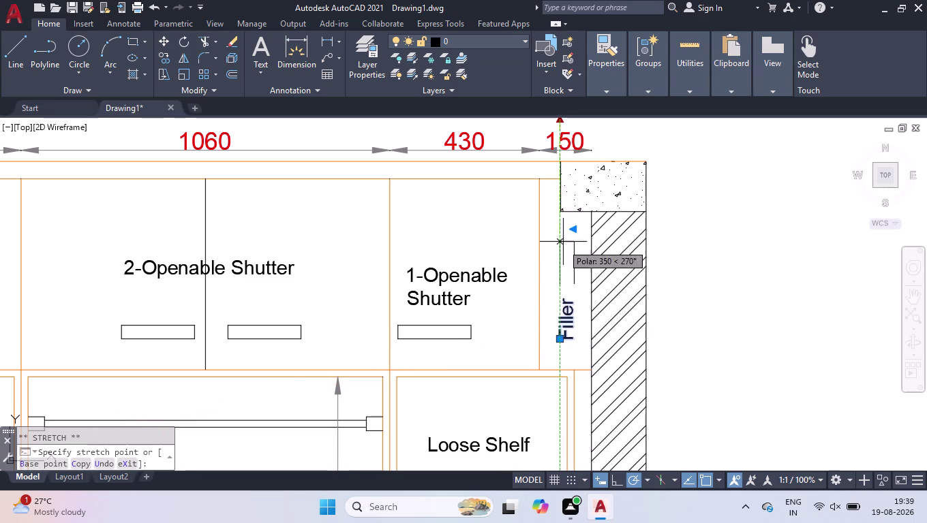
click(557, 279)
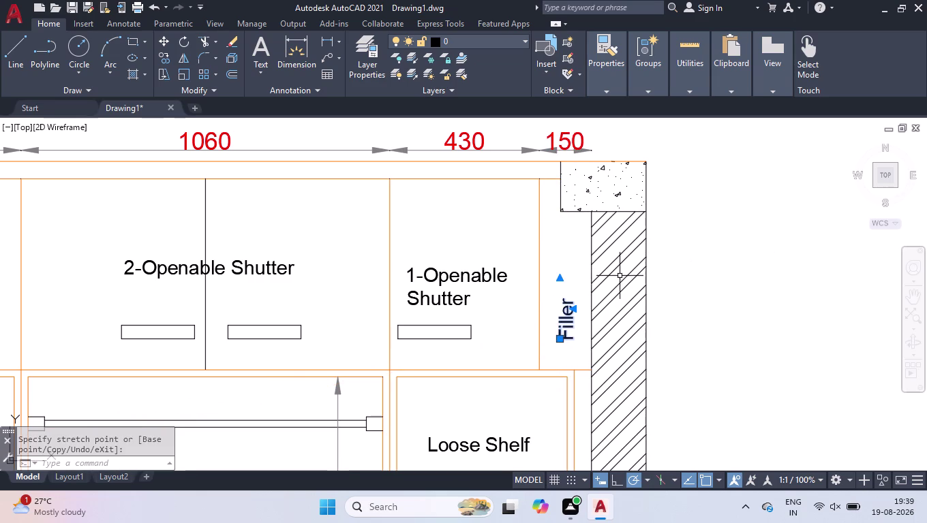
click(602, 281)
click(574, 285)
click(571, 346)
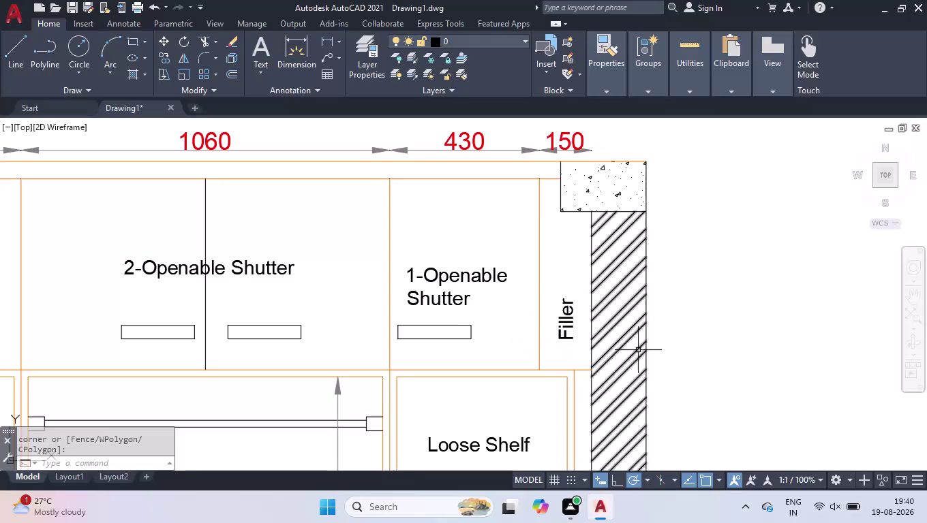
Copy the middle column's Loose Shelf label into the bottom base strip and start editing it.
scroll(down, 3)
scroll(down, 3)
scroll(up, 3)
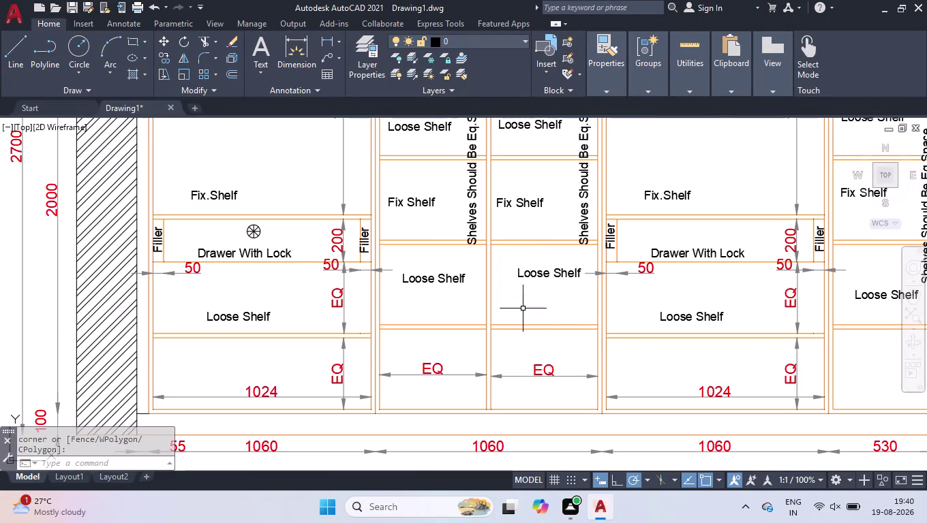
click(533, 275)
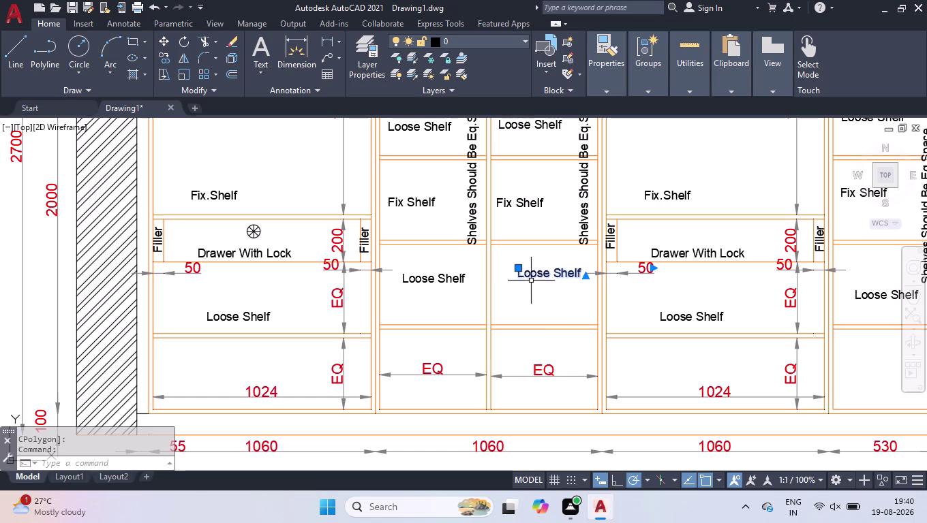
text(co)
key(Return)
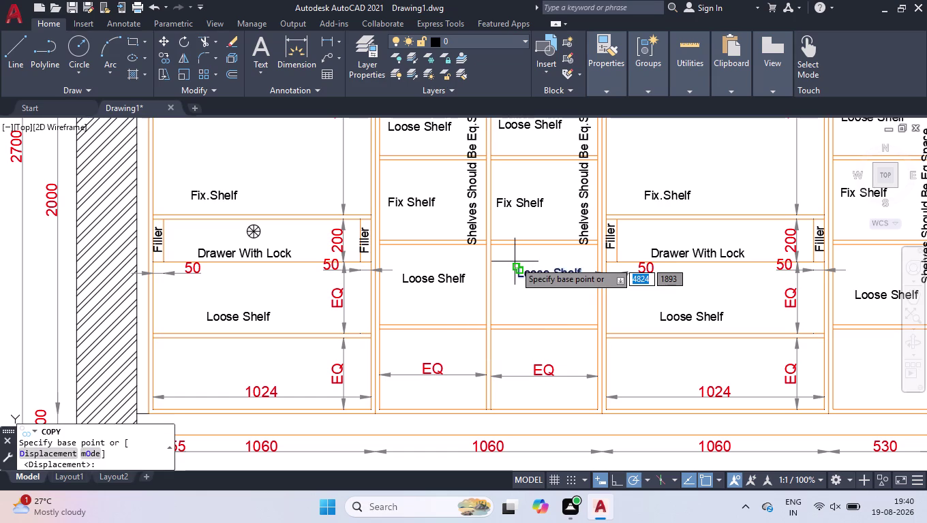
click(514, 262)
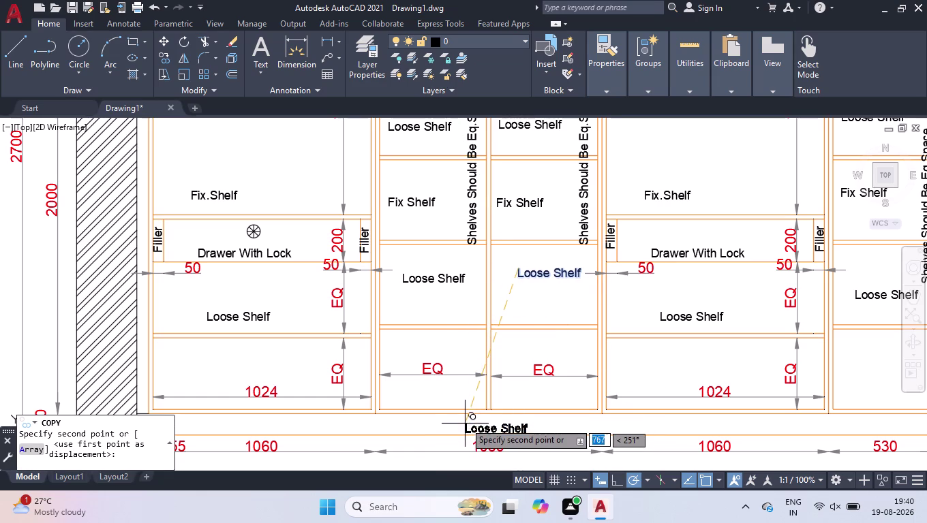
click(465, 423)
key(Return)
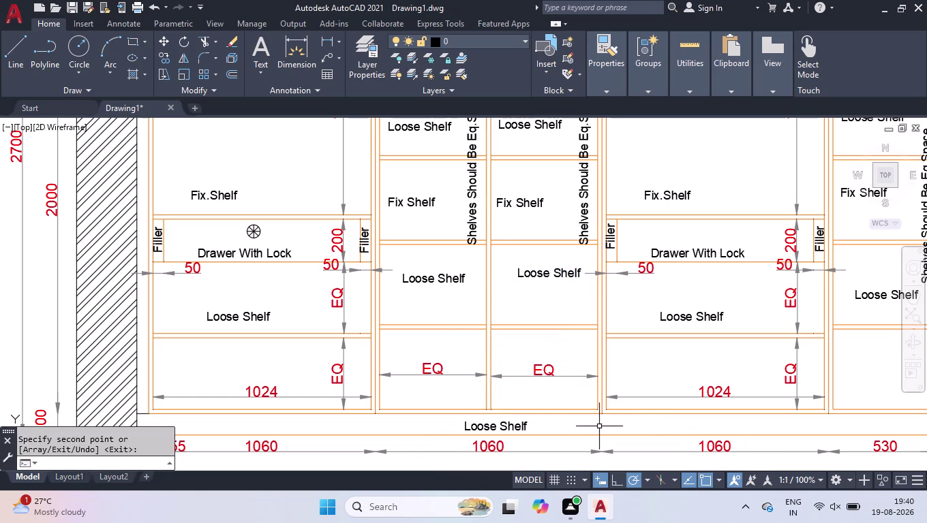
double_click(517, 428)
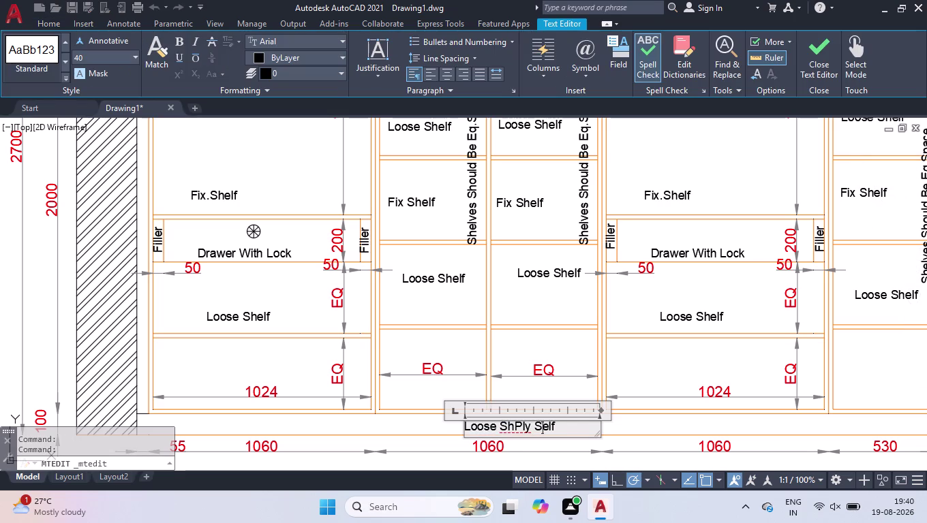
Reword the copied label to 'Ply Skirting With PVC Legs' and widen it to one line.
text(kirting)
key(space)
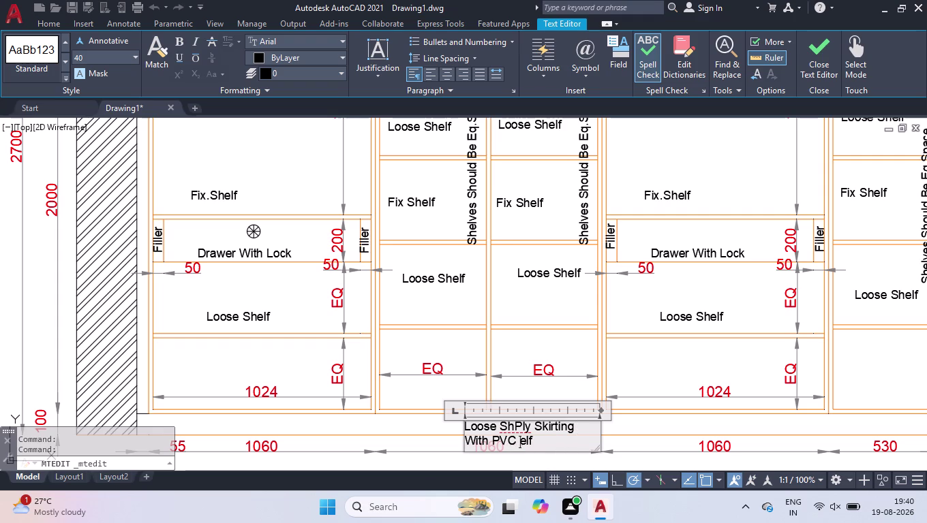
drag(511, 428, 443, 429)
key(BackSpace)
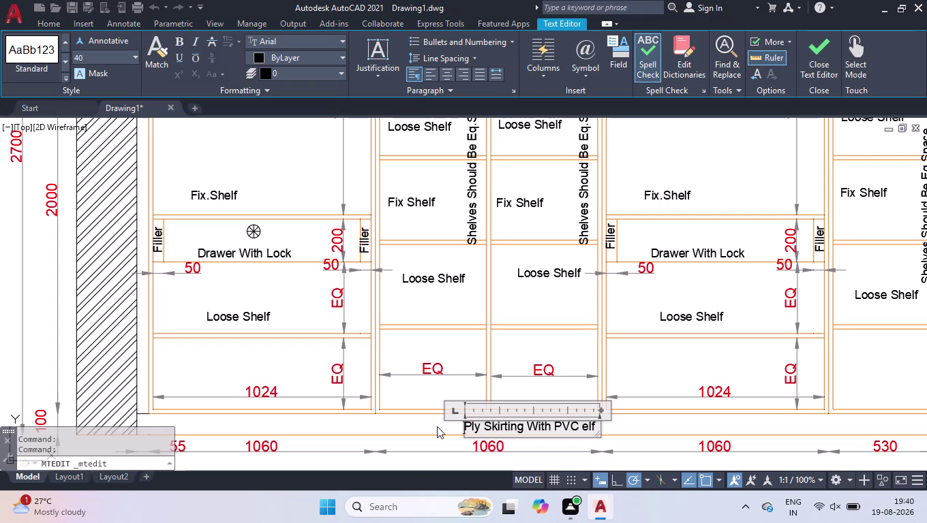
click(595, 430)
key(BackSpace)
key(BackSpace)
key(BackSpace)
key(l)
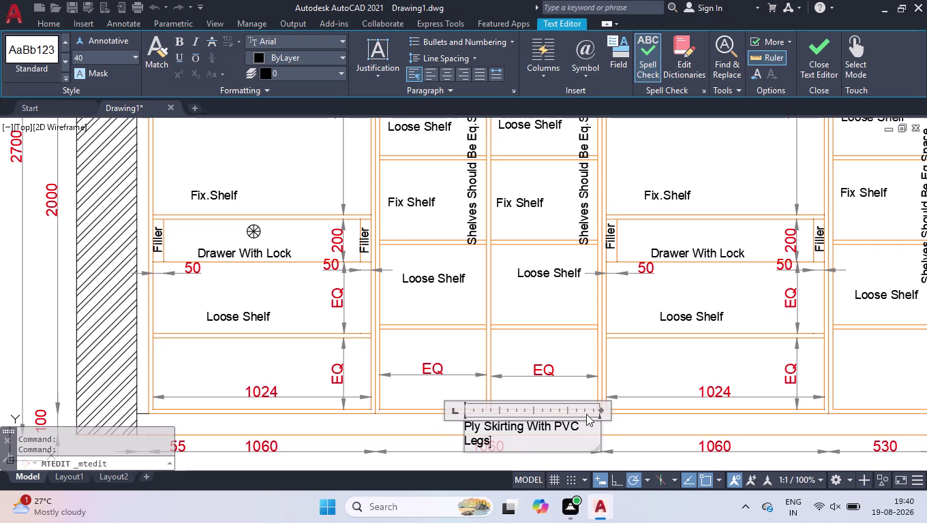
drag(601, 409, 626, 406)
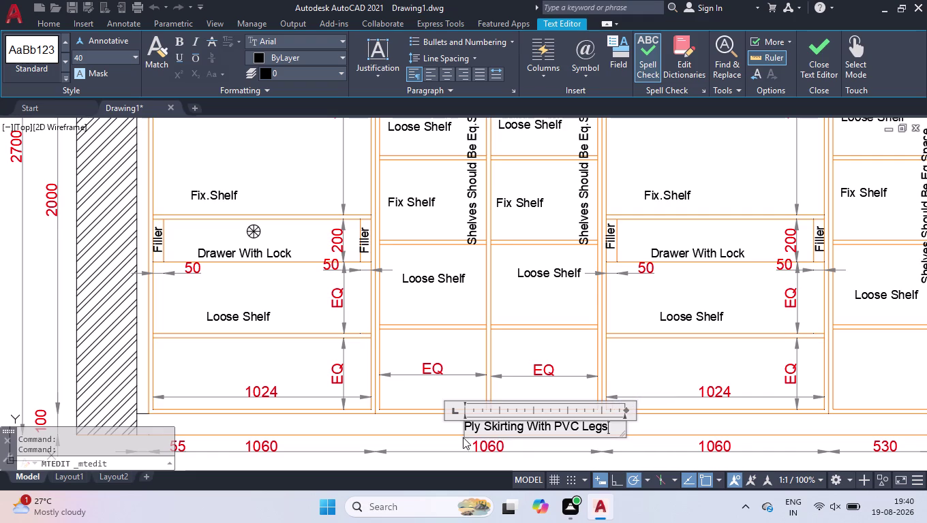
click(401, 426)
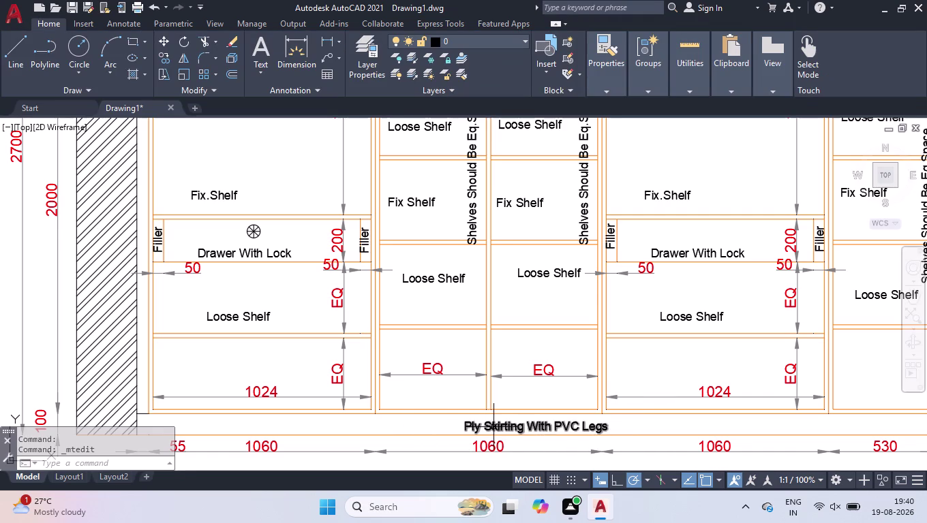
Reposition the skirting label slightly within the bottom strip.
scroll(up, 3)
click(530, 386)
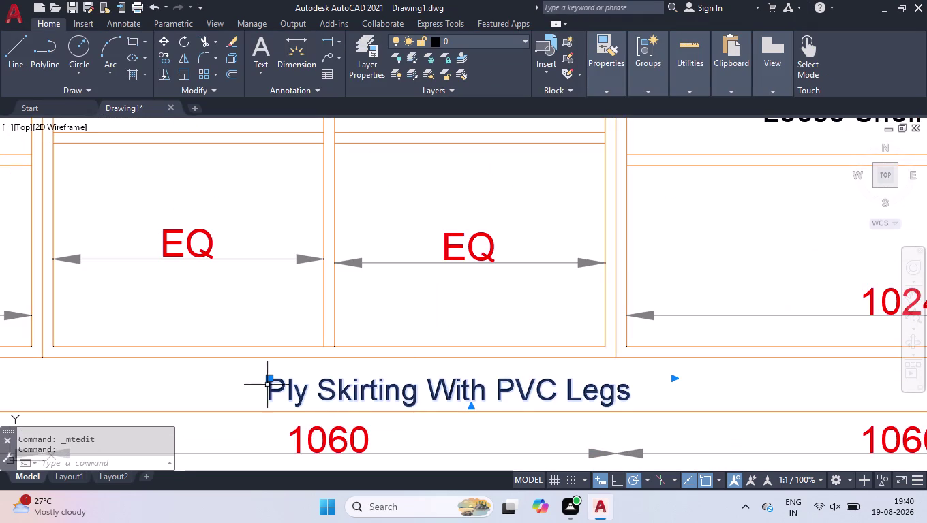
click(271, 379)
click(262, 368)
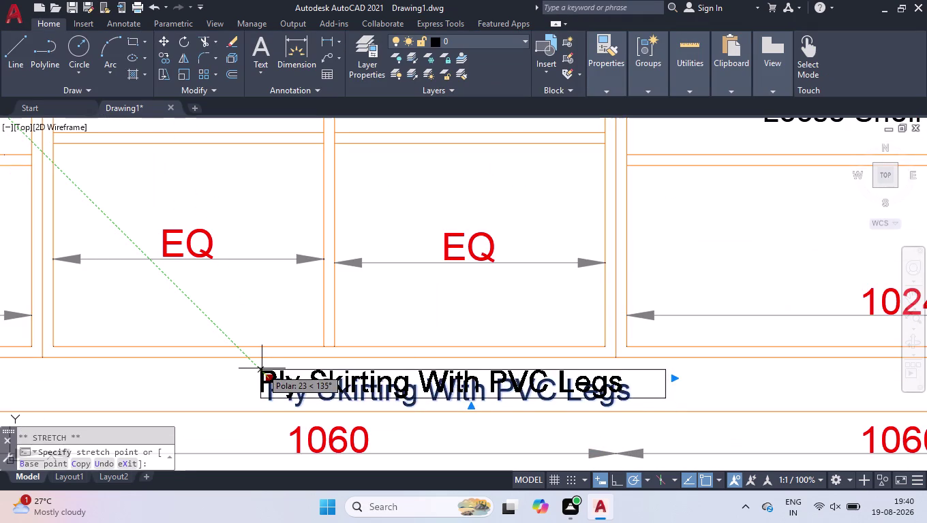
click(447, 372)
click(381, 396)
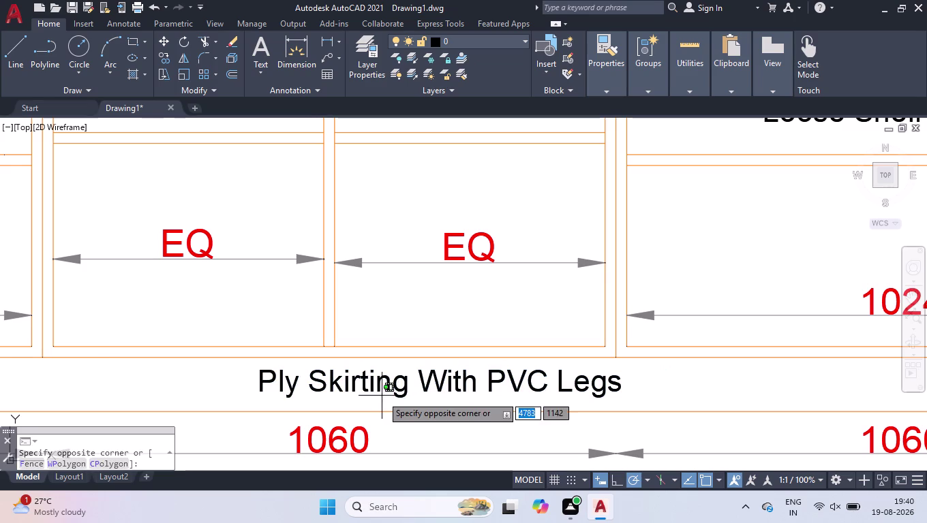
click(396, 393)
scroll(down, 3)
scroll(down, 3)
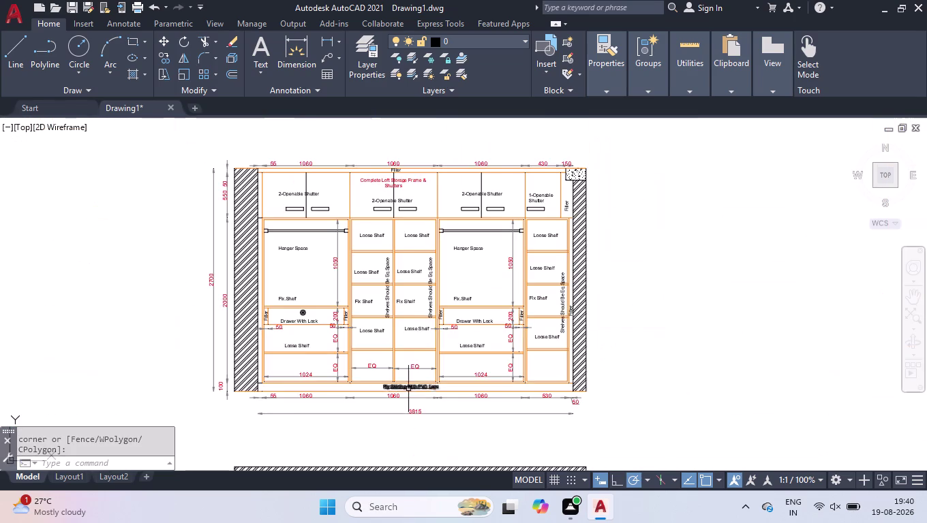
scroll(up, 3)
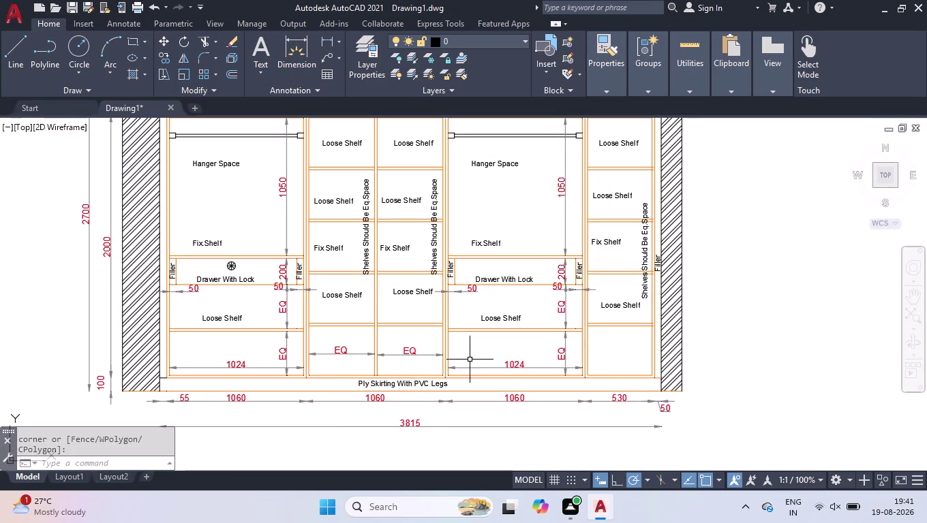
scroll(up, 3)
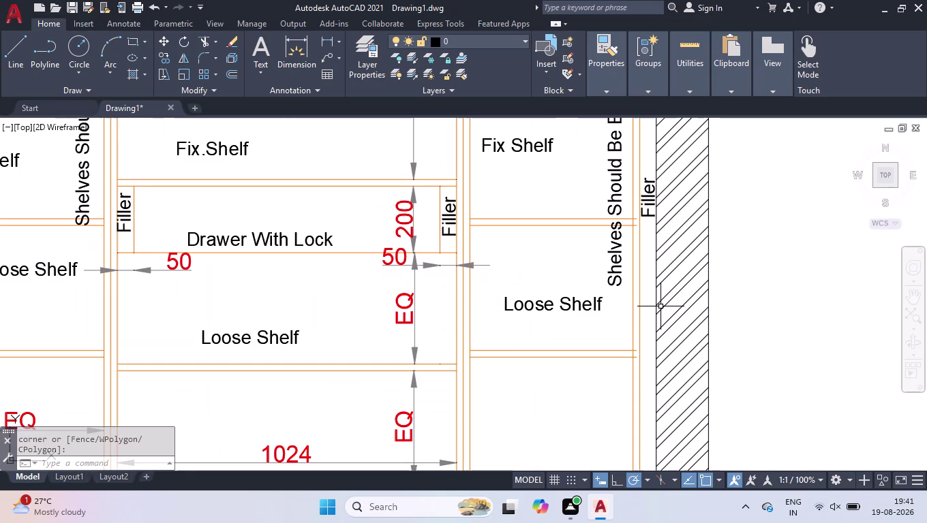
Add a horizontal linear dimension across the right-hand bottom compartment's inner corners.
text(dli)
key(Return)
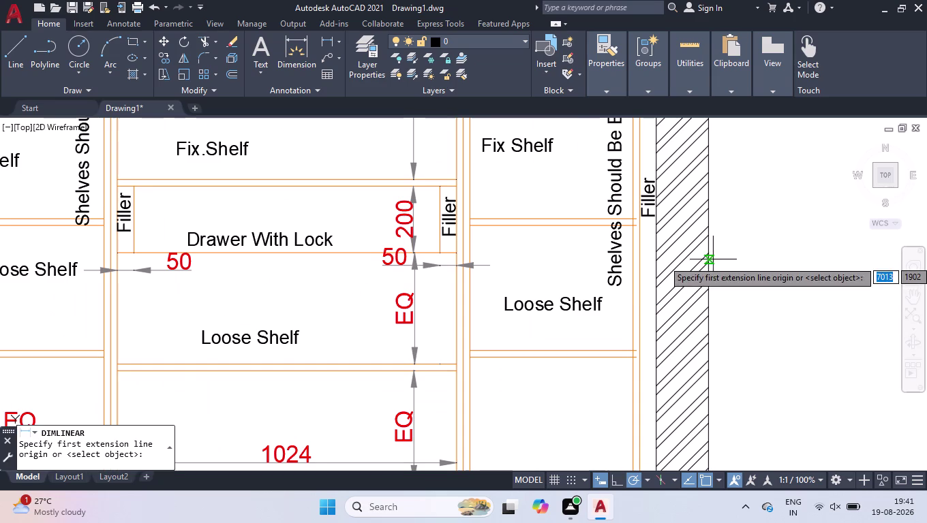
scroll(down, 3)
scroll(up, 3)
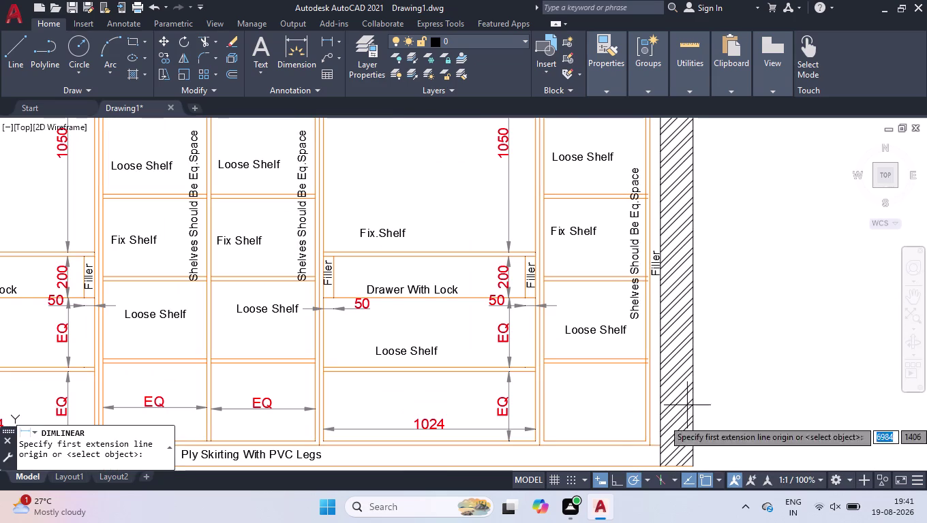
scroll(up, 3)
click(230, 420)
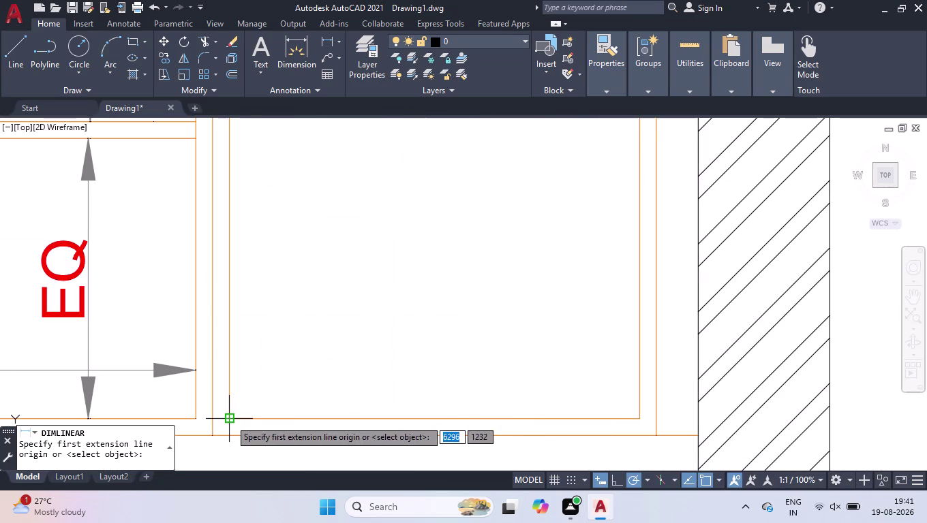
click(641, 419)
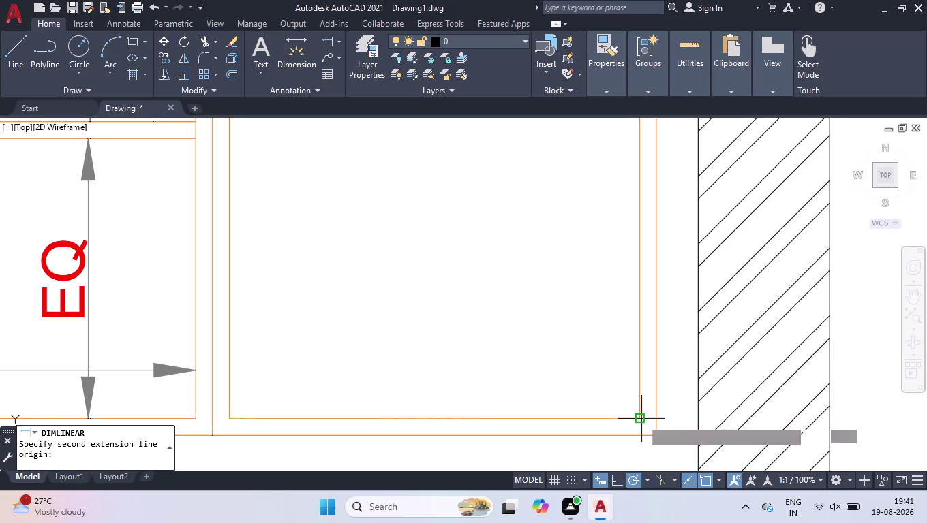
click(617, 329)
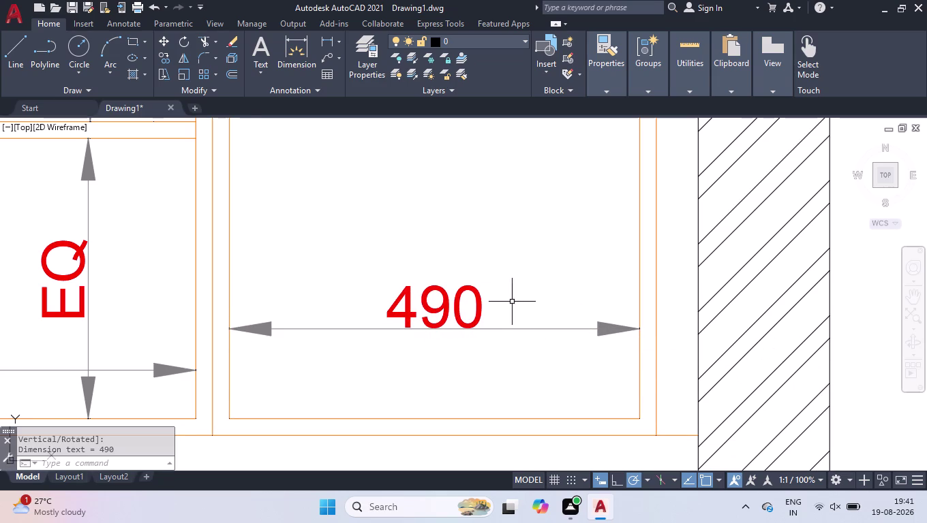
double_click(479, 306)
Change the new dimension's text from 490 to 494.
click(481, 304)
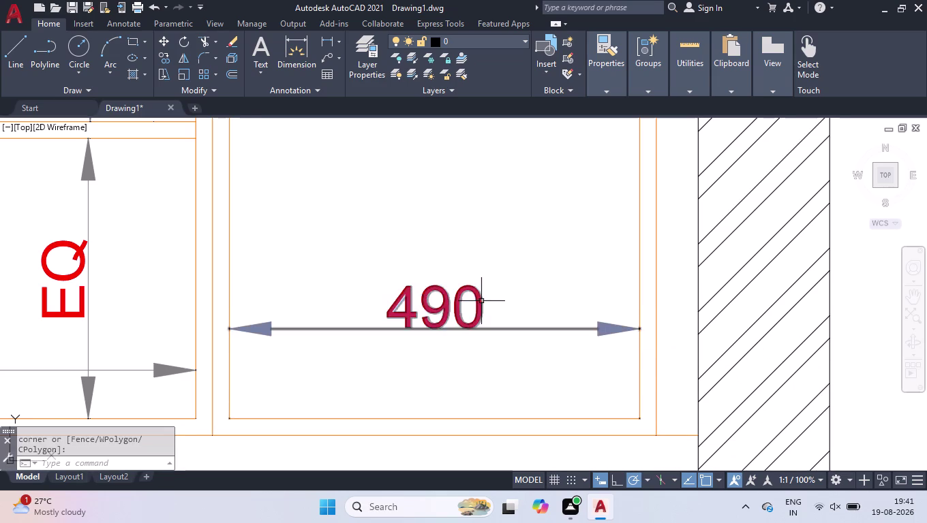
double_click(481, 301)
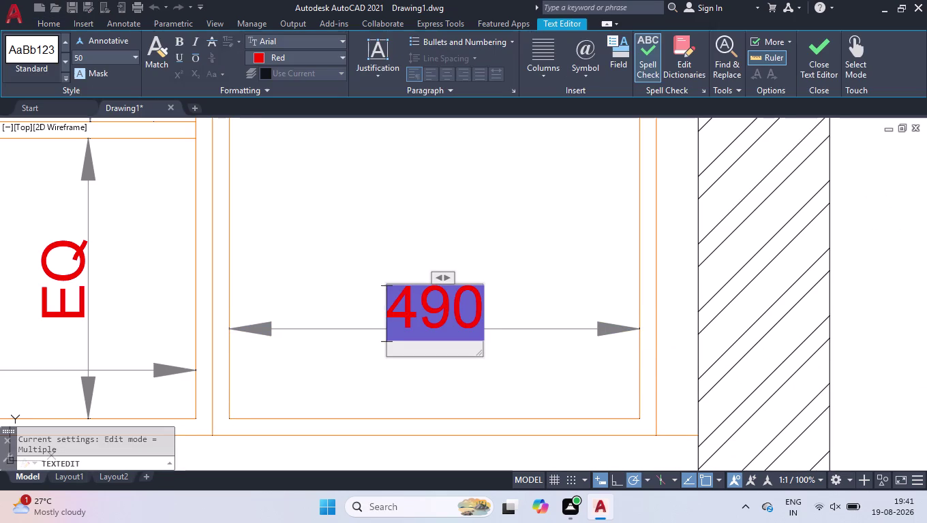
key(ctrl+a)
text(494)
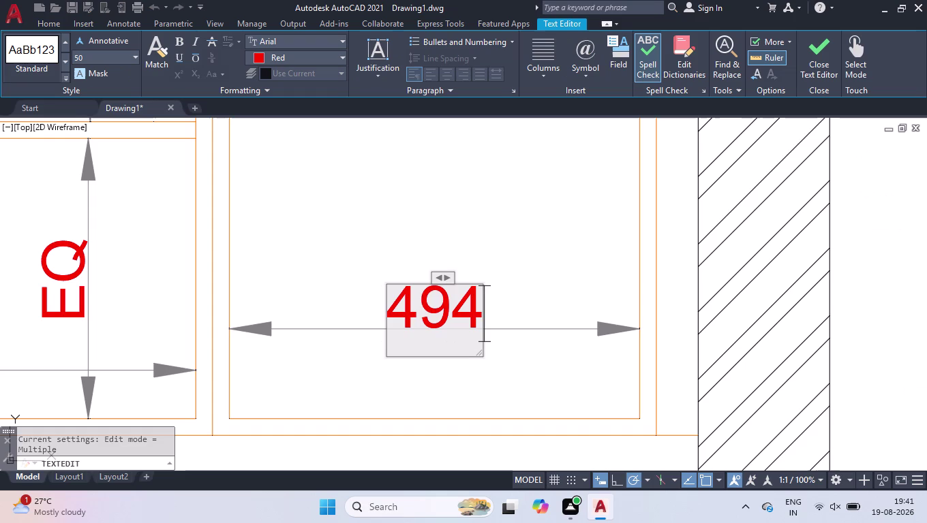
click(477, 209)
scroll(down, 3)
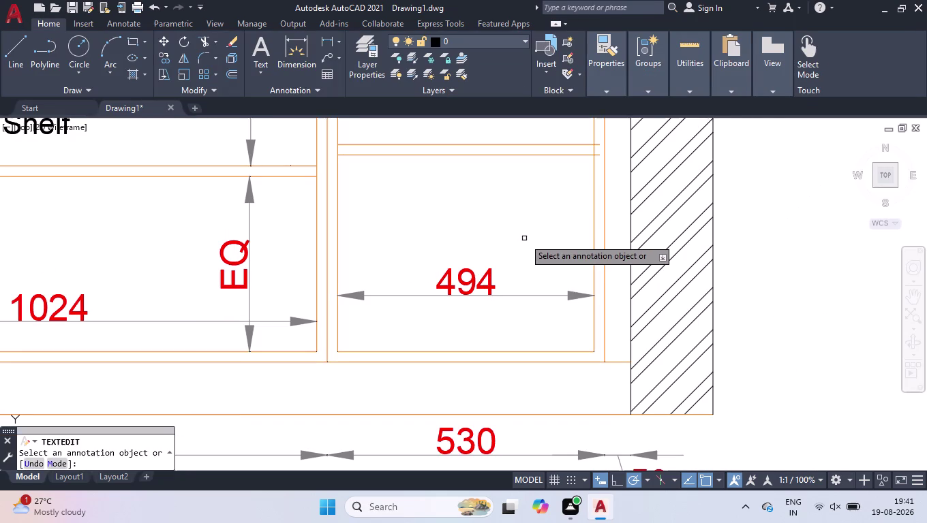
key(Return)
scroll(up, 3)
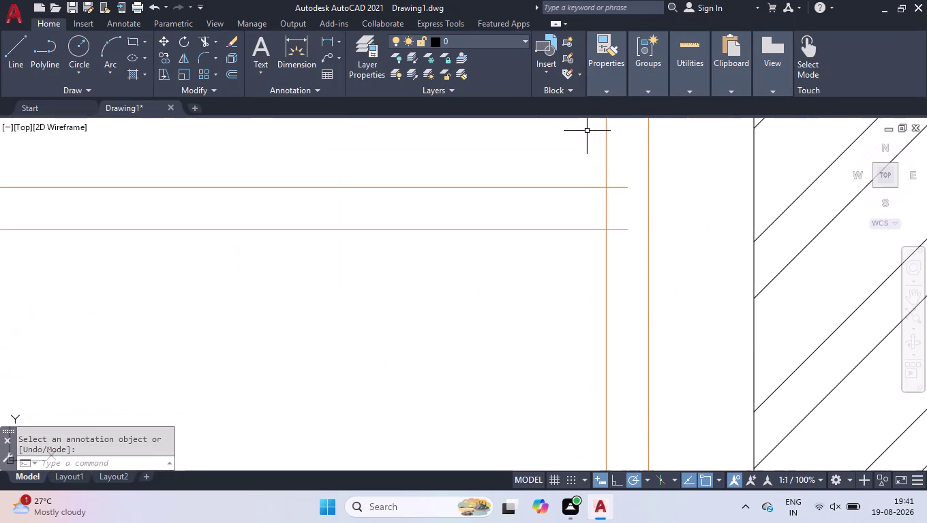
Extend the two short shelf lines near the right wall to the panel edge using a fence.
text(ex)
key(Return)
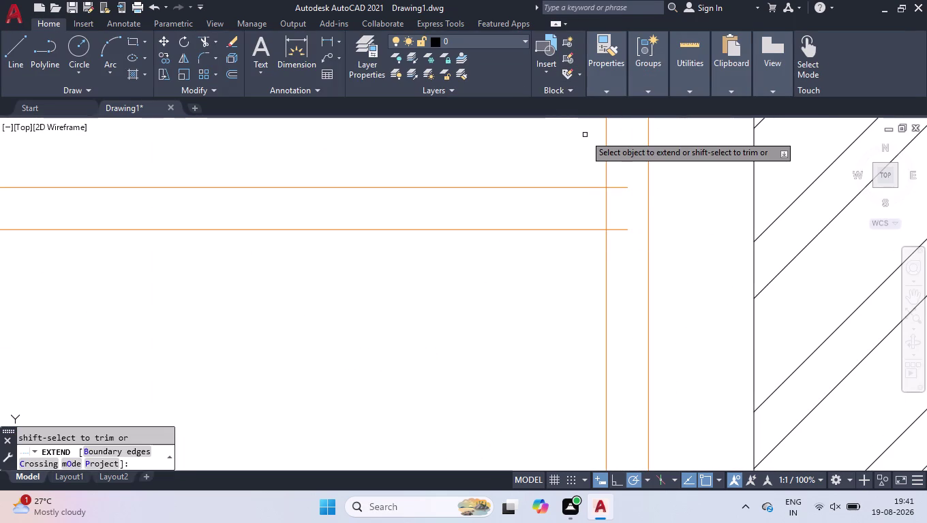
click(618, 185)
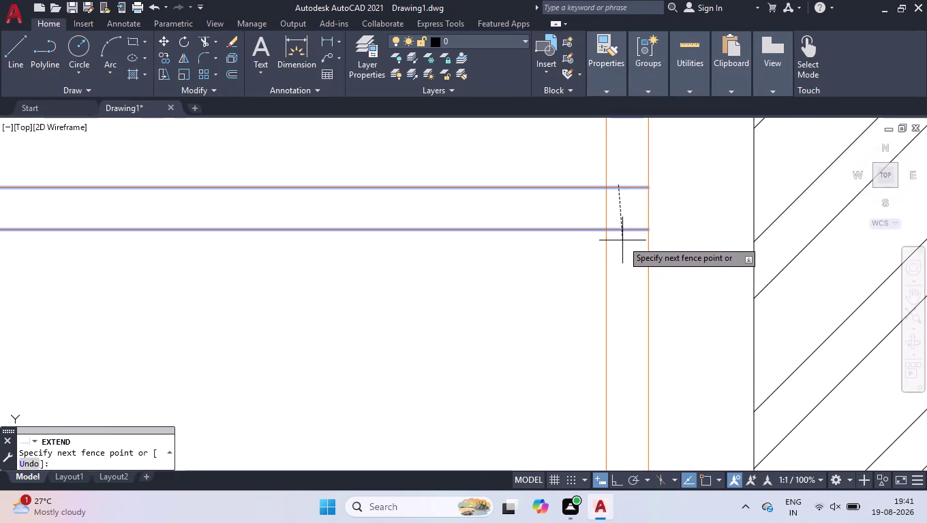
click(619, 248)
key(Return)
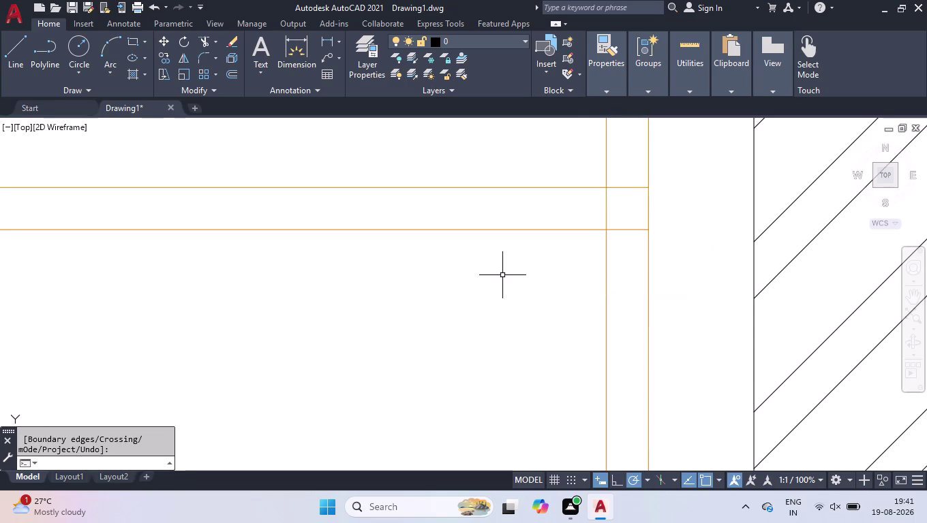
scroll(down, 3)
scroll(down, 3)
scroll(down, 3)
scroll(down, 3)
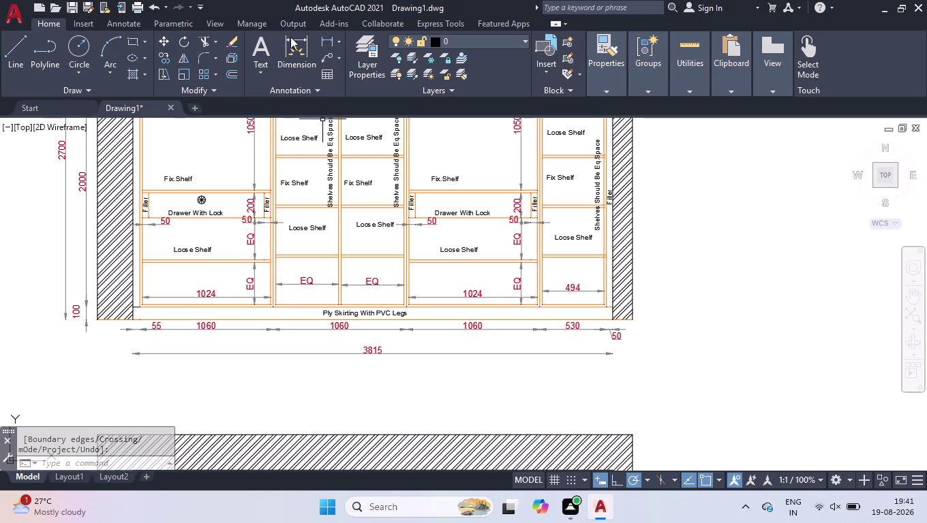
Create a multiline text box below the elevation with text height 150.
click(256, 46)
drag(145, 366, 158, 375)
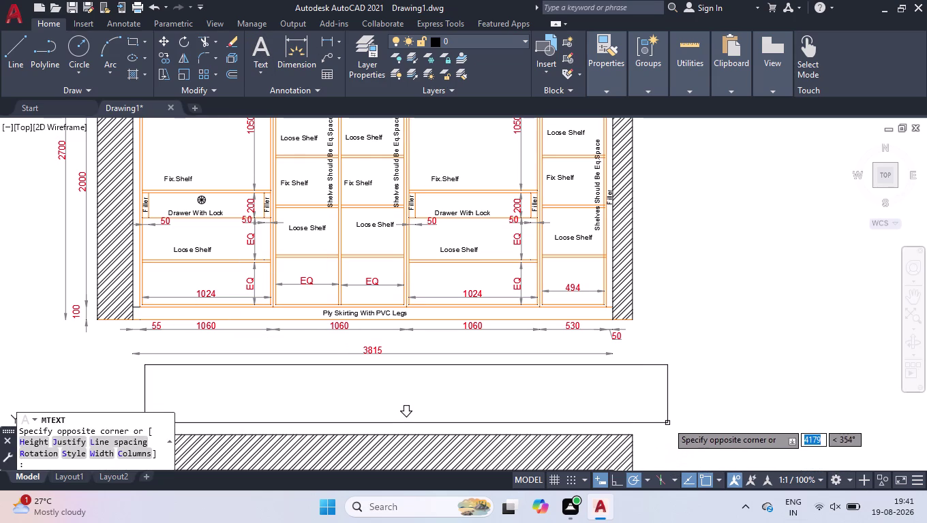
click(534, 413)
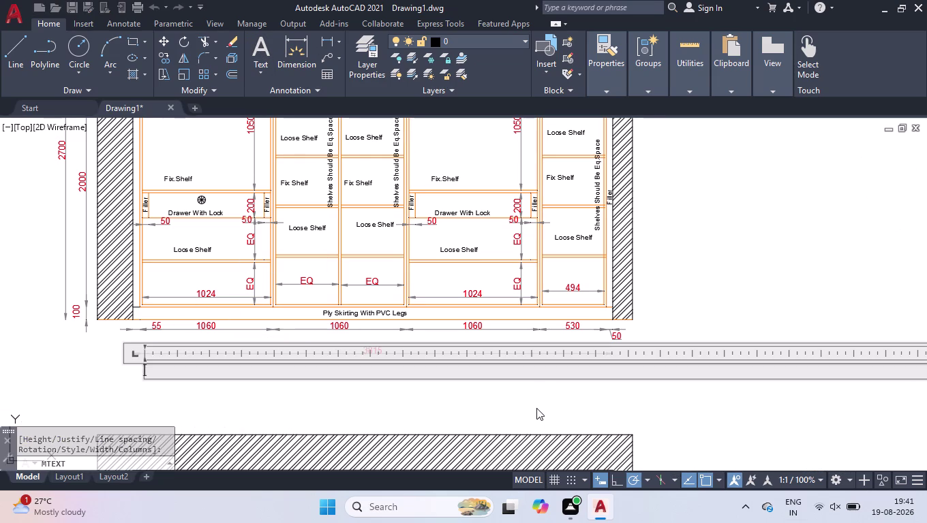
scroll(down, 3)
scroll(down, 3)
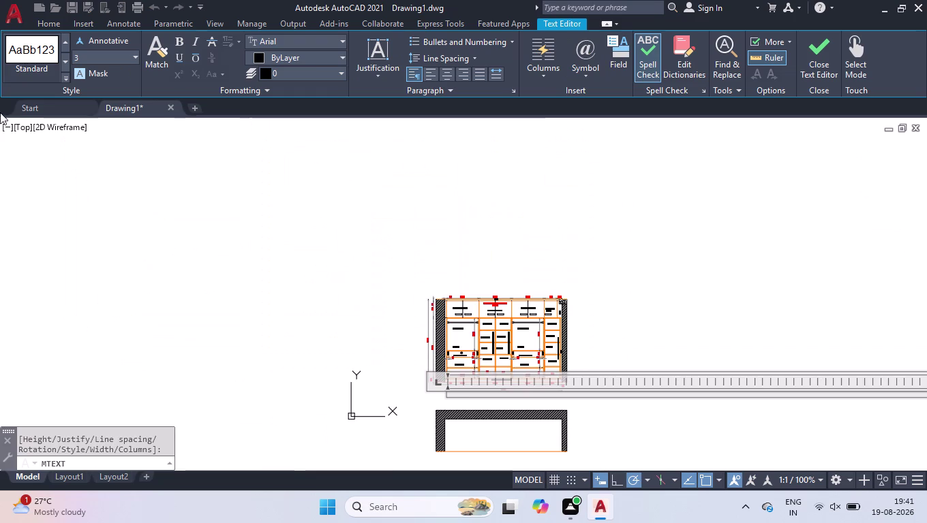
drag(97, 59, 11, 56)
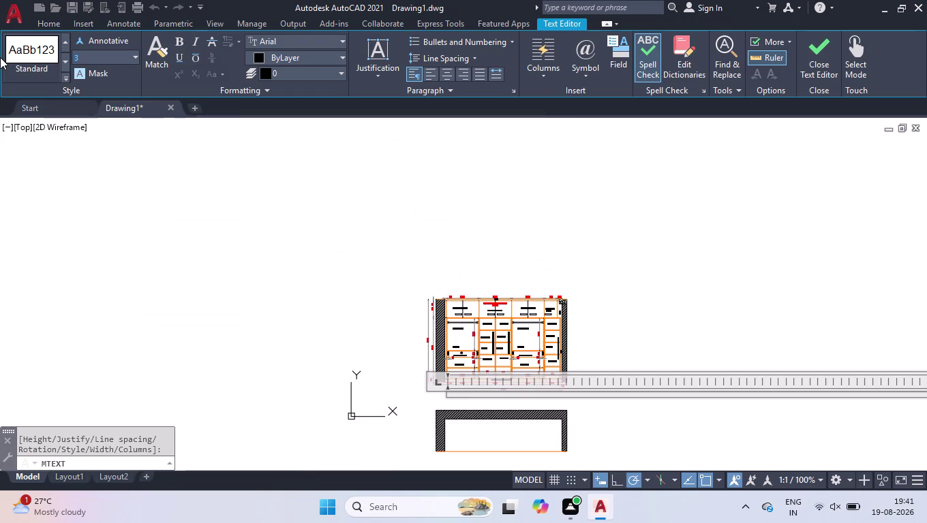
text(150)
key(Return)
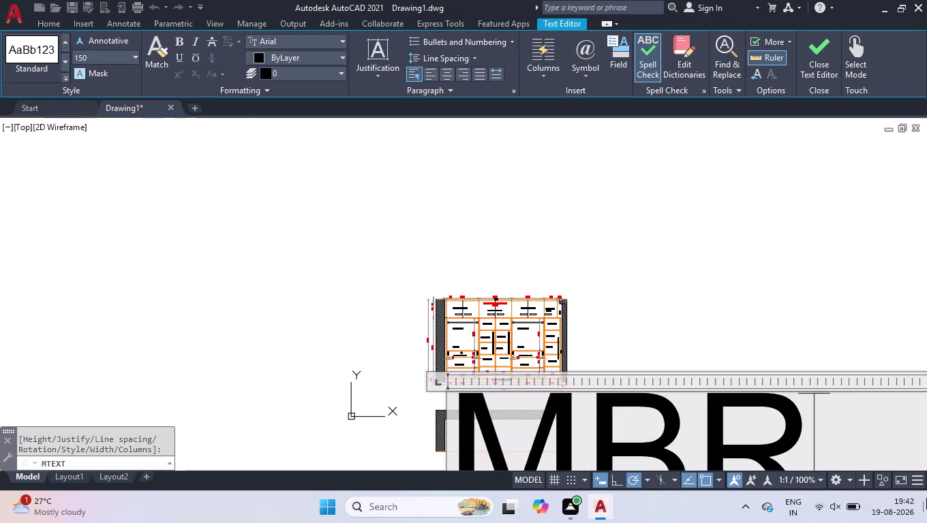
Colour the MBR title text red.
drag(845, 411, 465, 427)
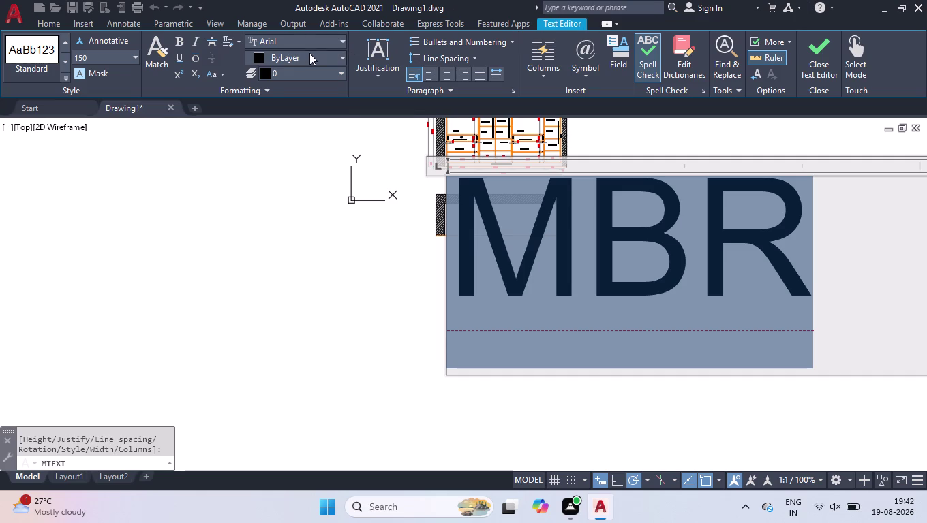
click(309, 54)
click(226, 198)
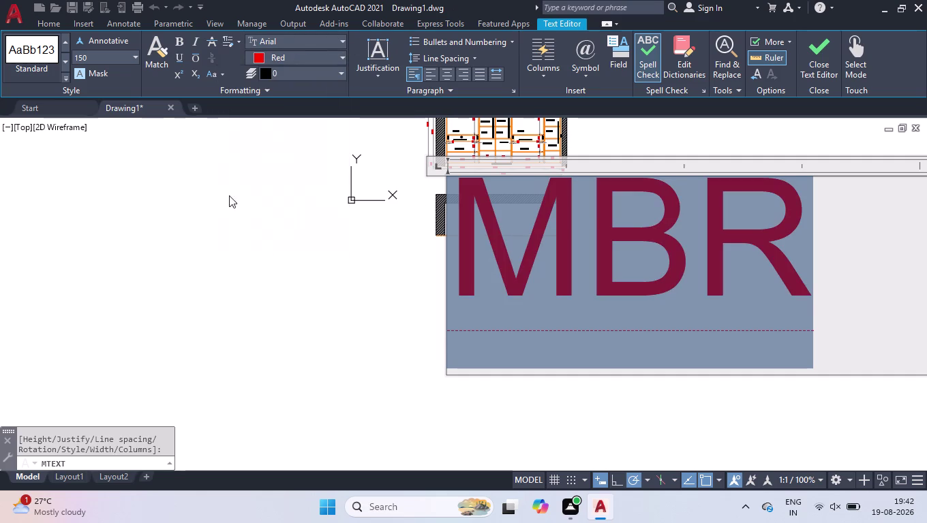
Complete the title as 'MBR Swing Wardrobe Internal Elevation' and close the editor.
click(820, 278)
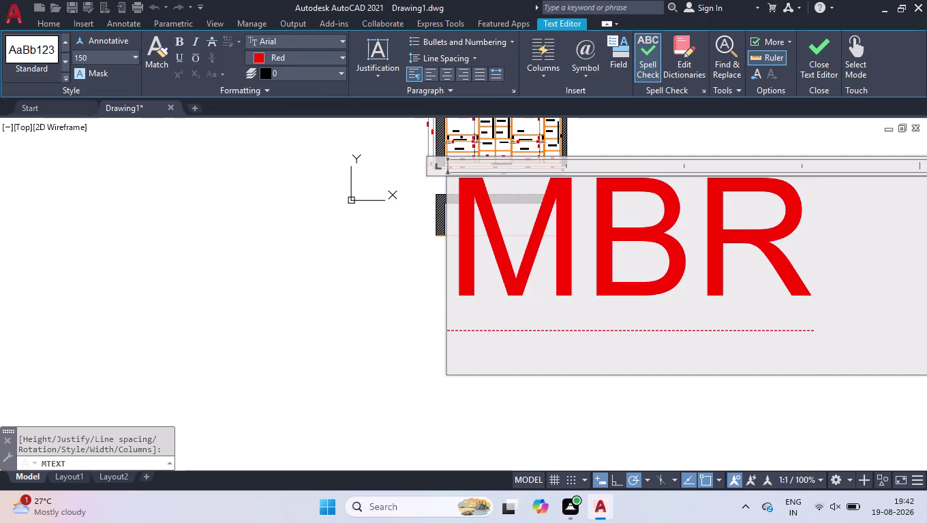
key(space)
text(SW)
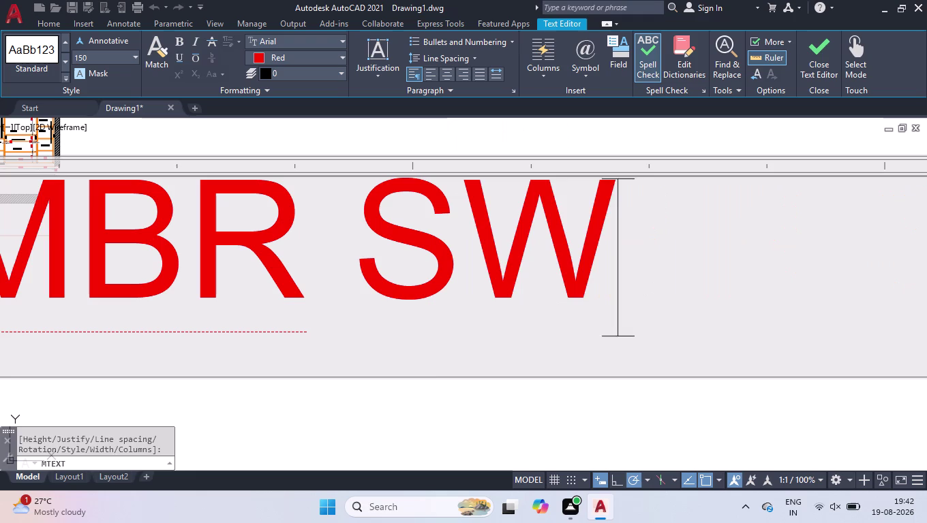
key(BackSpace)
key(e)
key(BackSpace)
text(w)
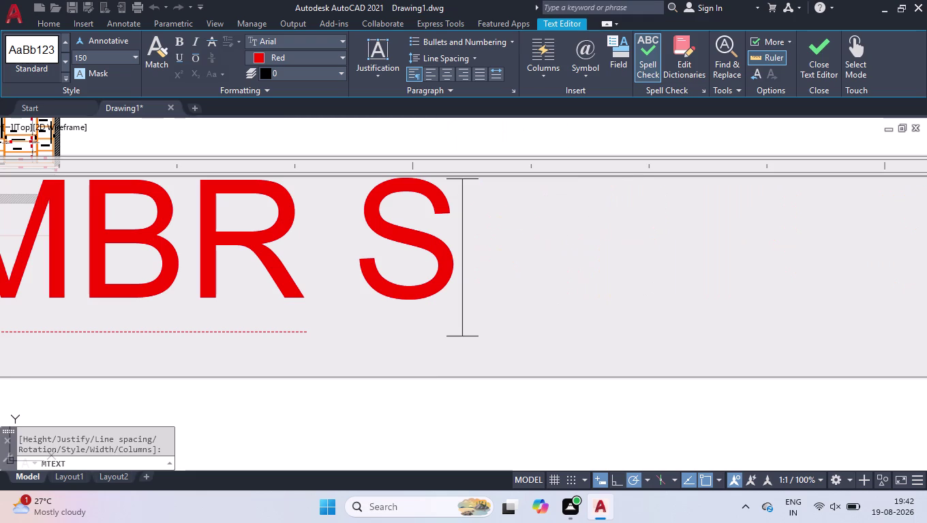
text(ing)
key(space)
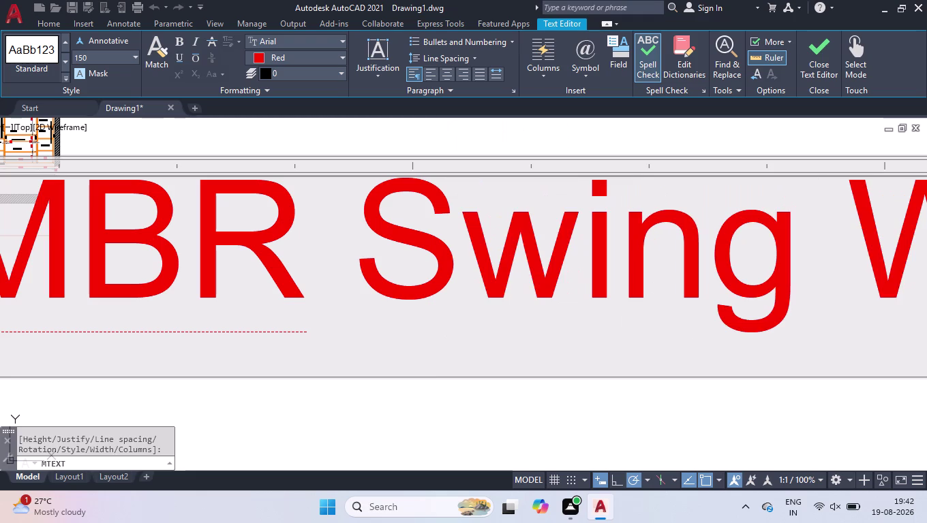
key(i)
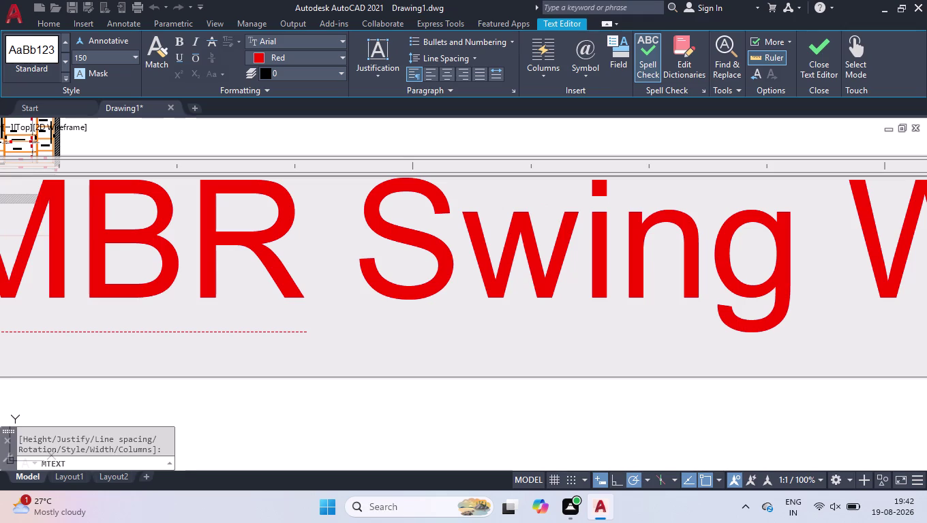
text(levat)
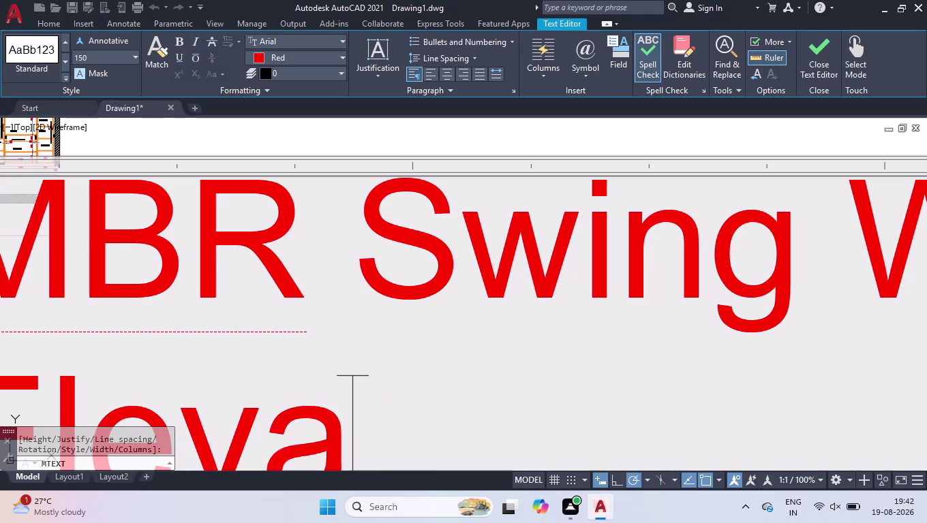
text(ion)
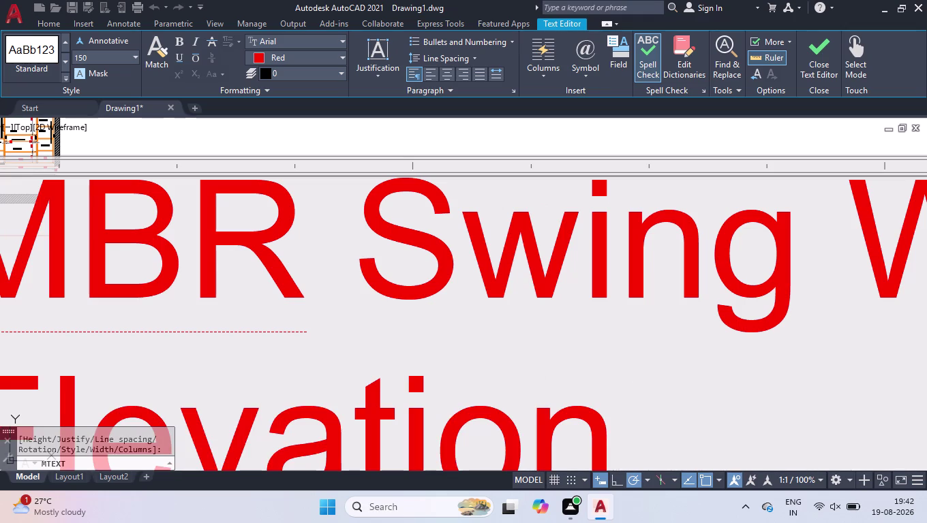
scroll(down, 3)
click(676, 140)
scroll(down, 3)
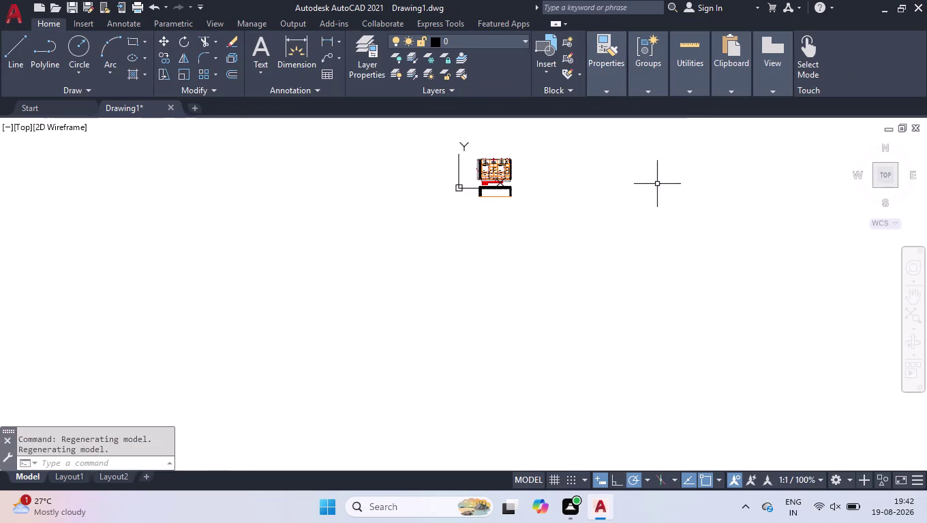
Widen the red title so it fits on a single line.
scroll(up, 3)
scroll(up, 3)
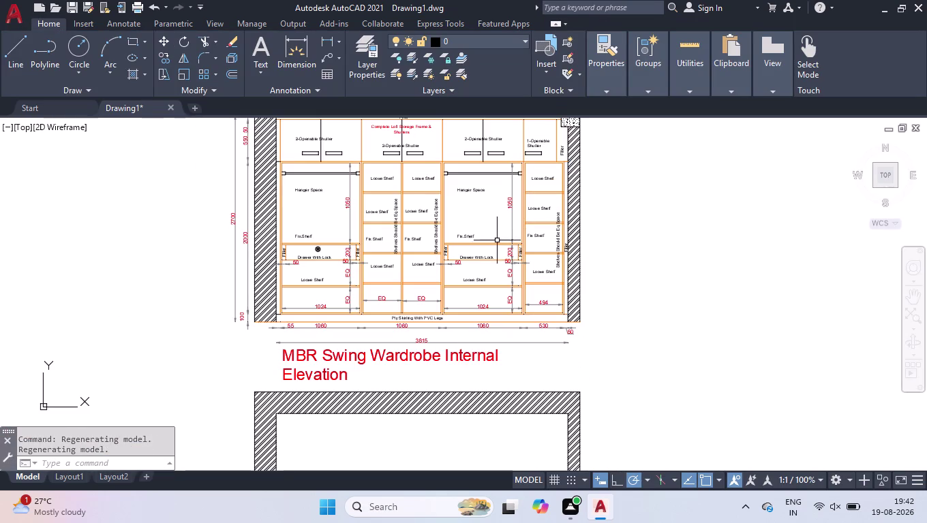
click(454, 357)
click(521, 353)
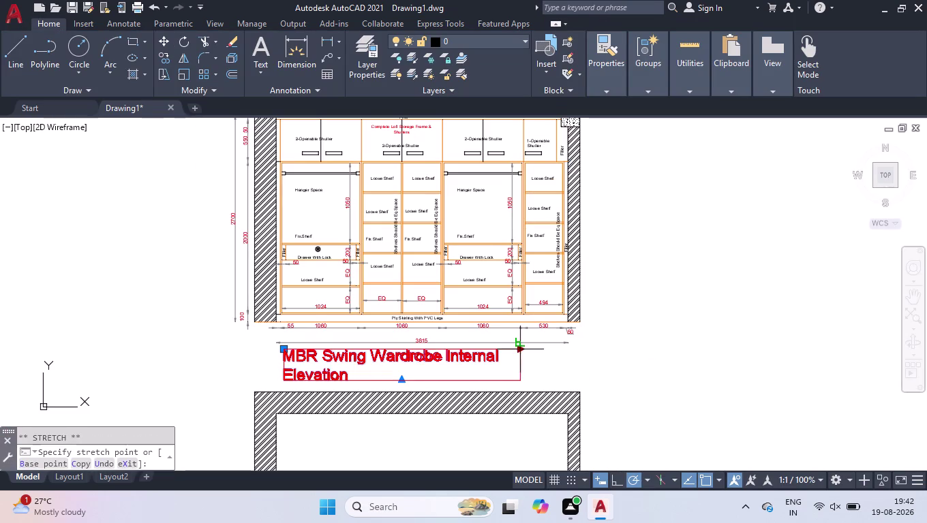
click(615, 349)
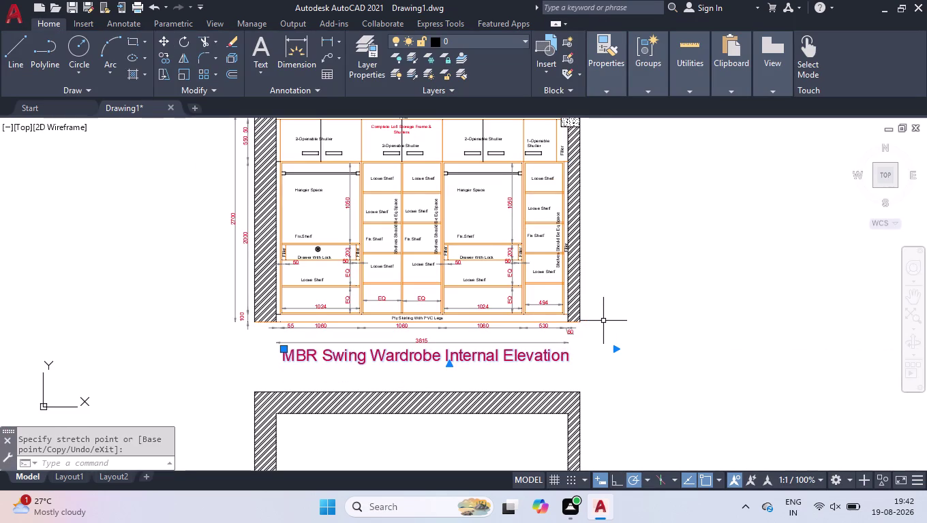
Copy the title to below the shutter elevation outline.
text(co)
key(Return)
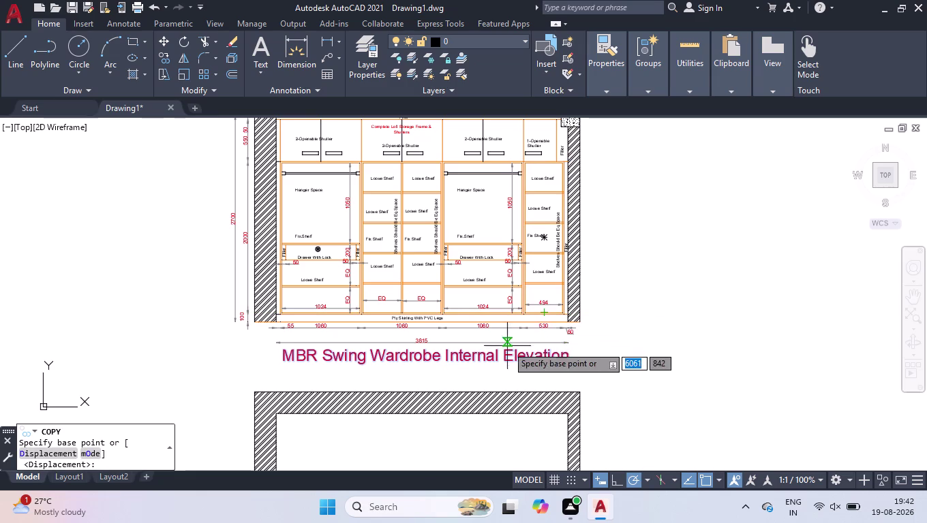
click(506, 355)
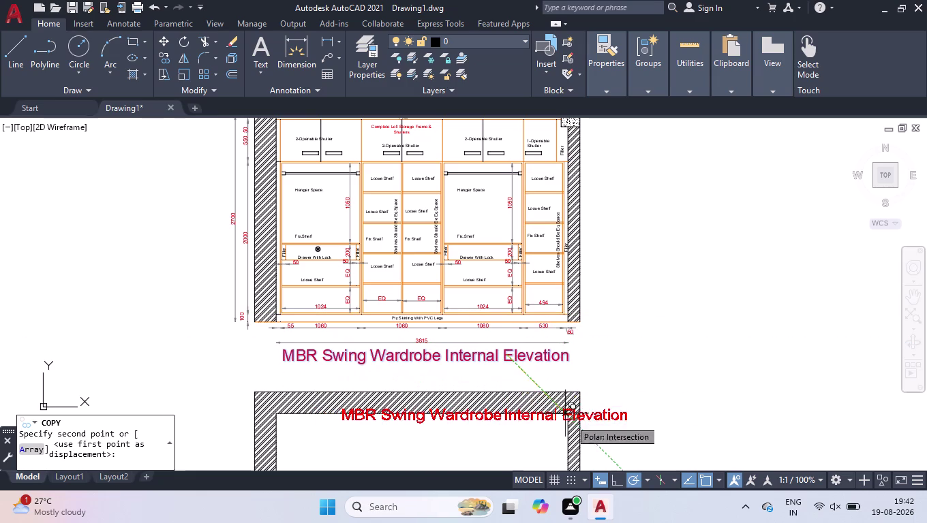
click(620, 485)
scroll(down, 3)
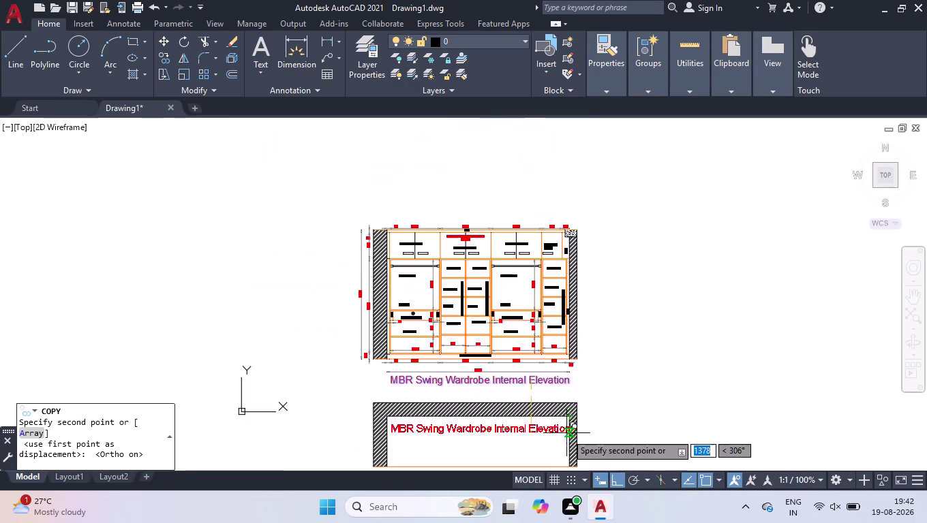
scroll(down, 3)
scroll(up, 3)
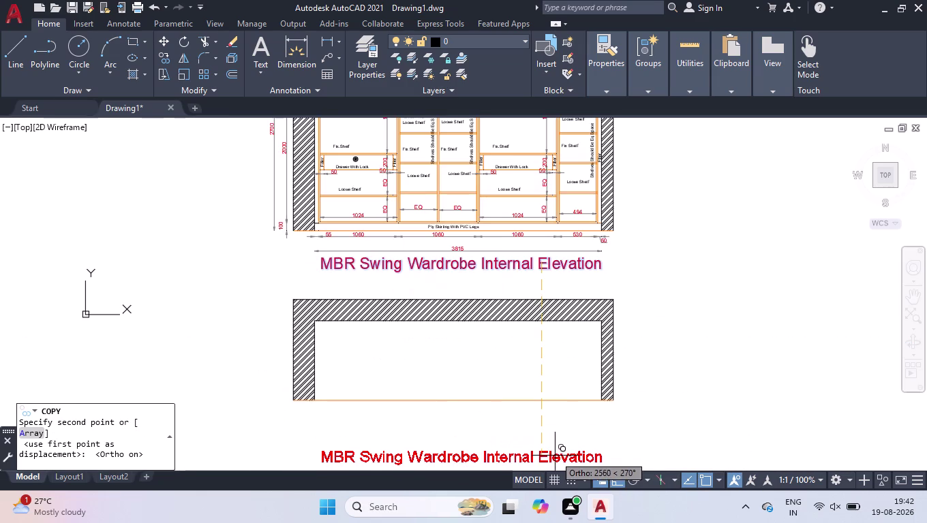
click(555, 452)
key(Return)
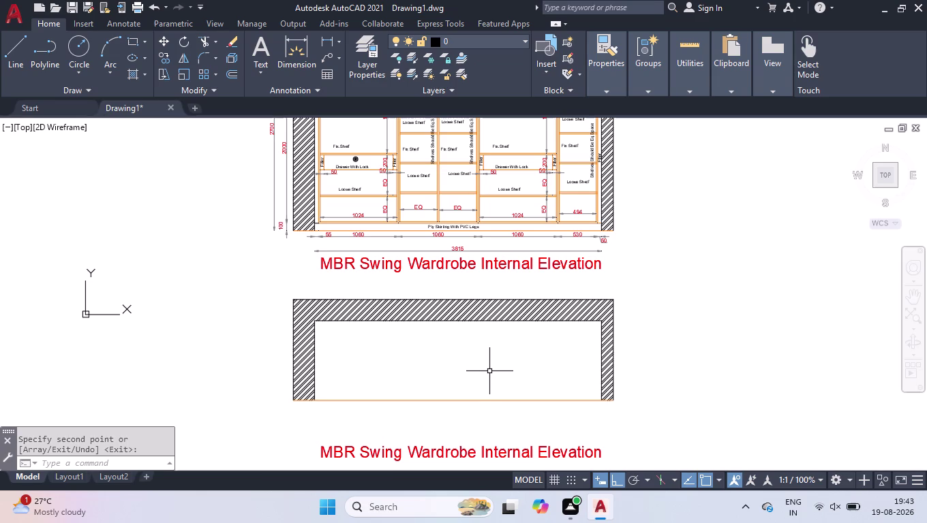
scroll(up, 3)
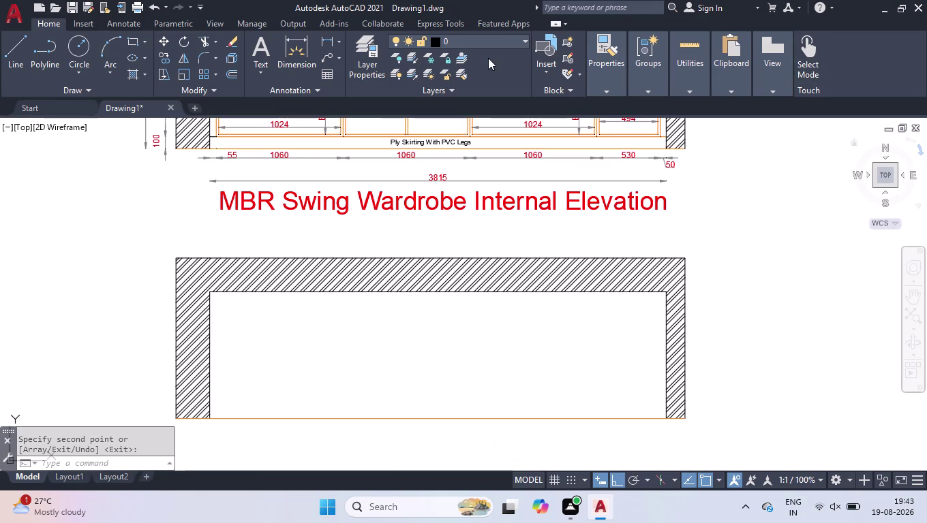
text(dli)
key(Return)
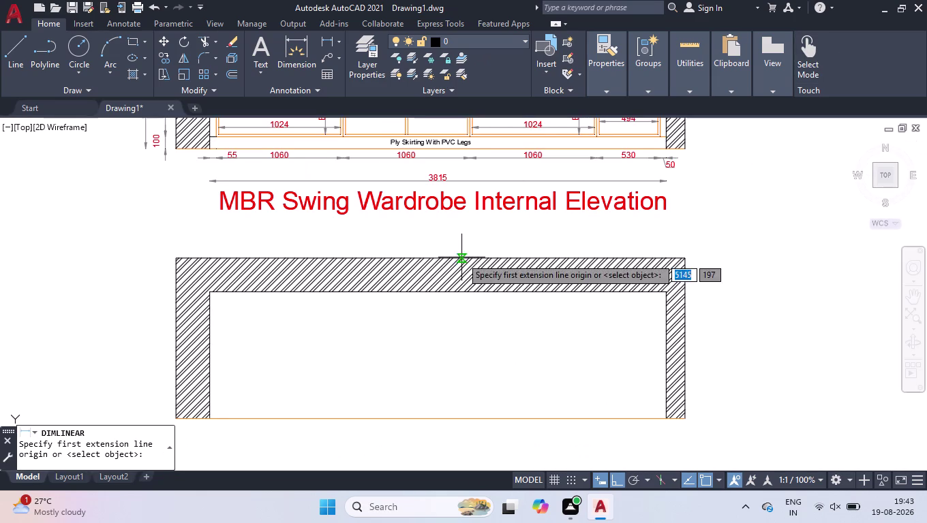
click(665, 295)
click(666, 416)
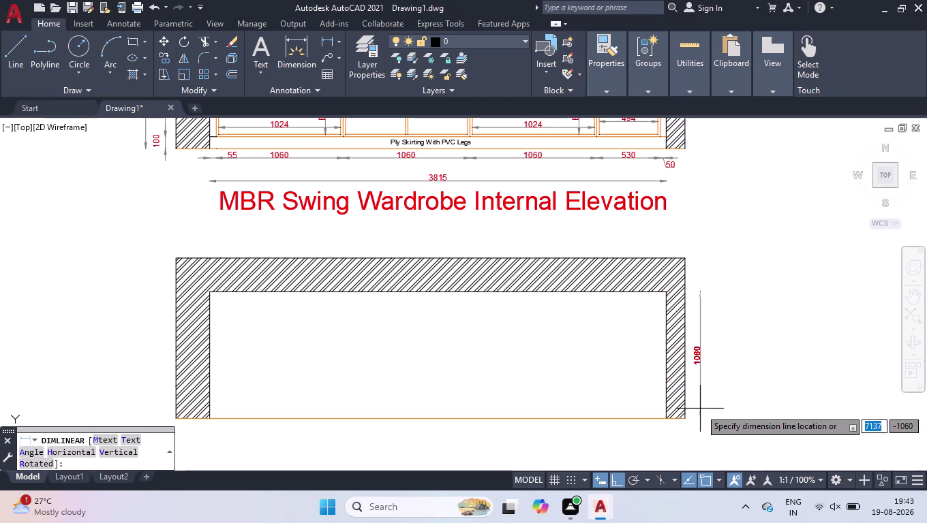
click(707, 410)
click(707, 354)
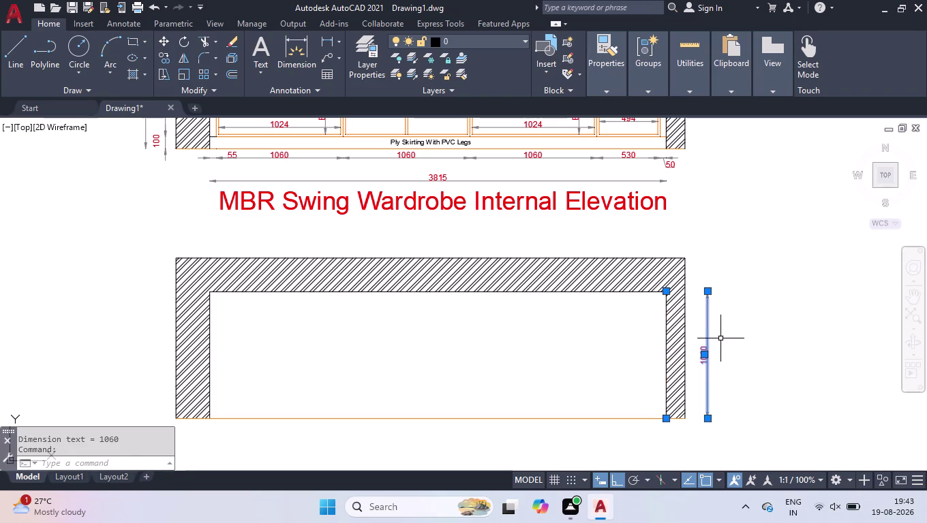
key(Delete)
Offset the shutter elevation's inner top line 600 downward.
text(off)
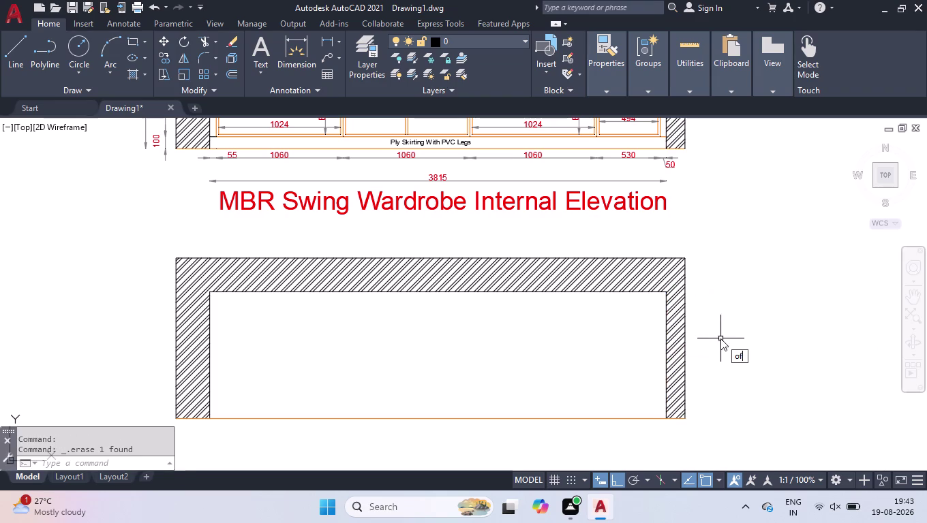
key(Return)
text(600)
key(Return)
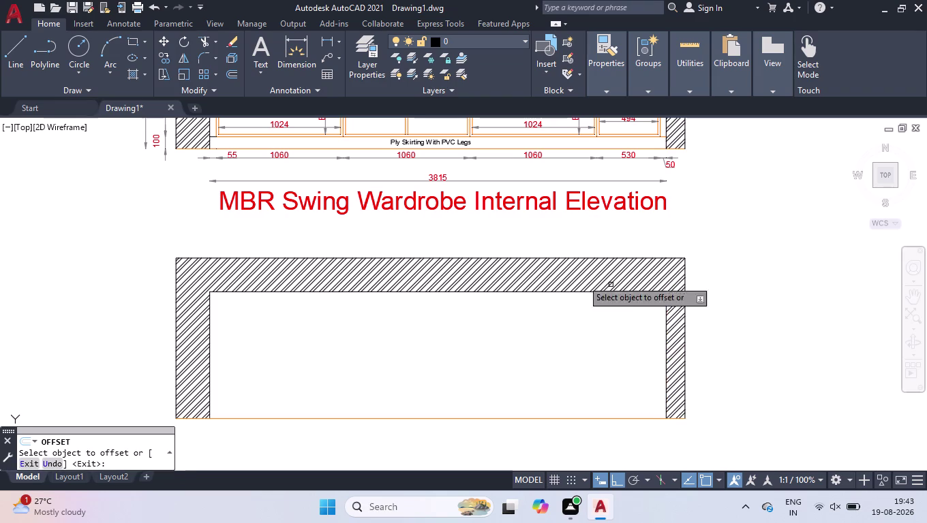
click(577, 292)
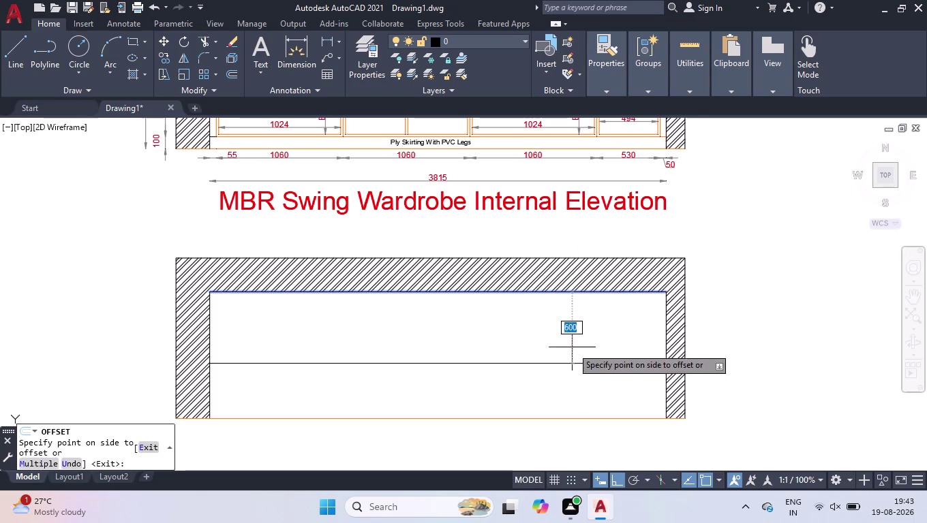
click(571, 347)
key(Return)
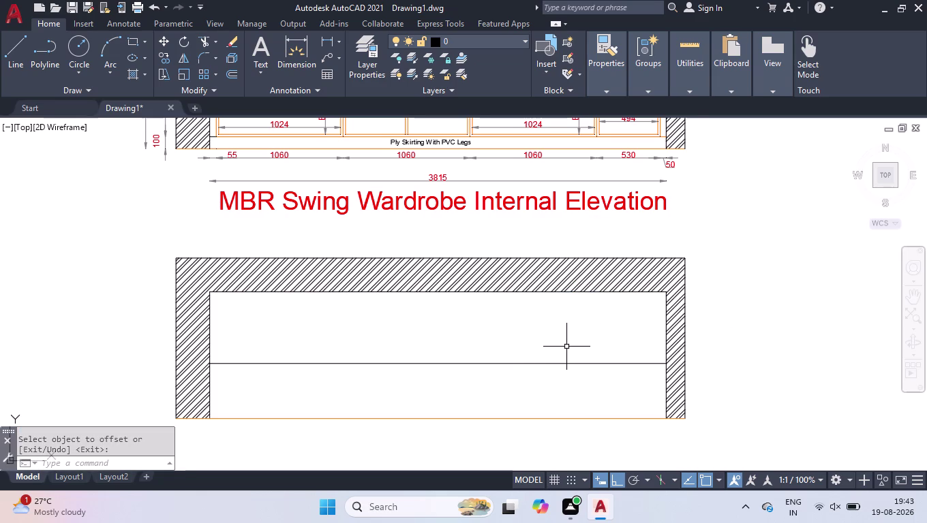
Offset that new line by 20 to form a closely spaced pair.
key(o)
text(ff)
key(Return)
key(2)
key(0)
key(Return)
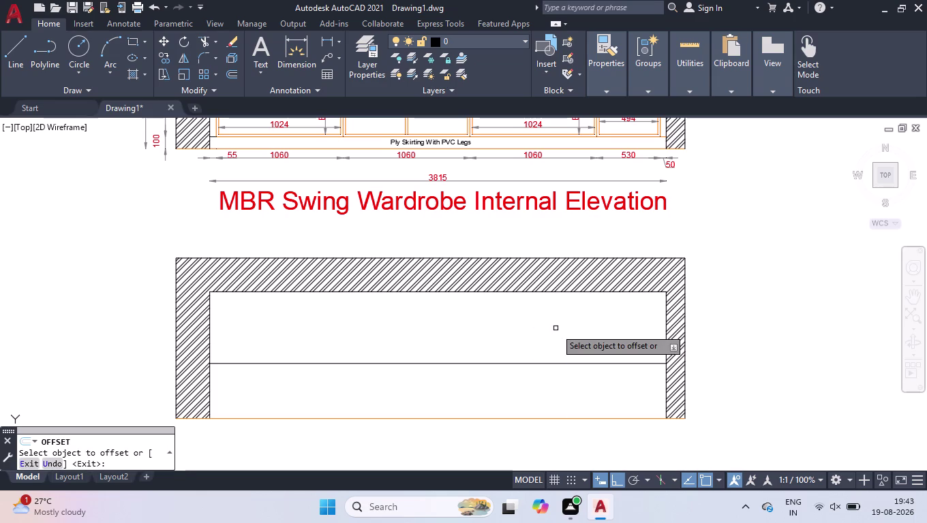
click(536, 364)
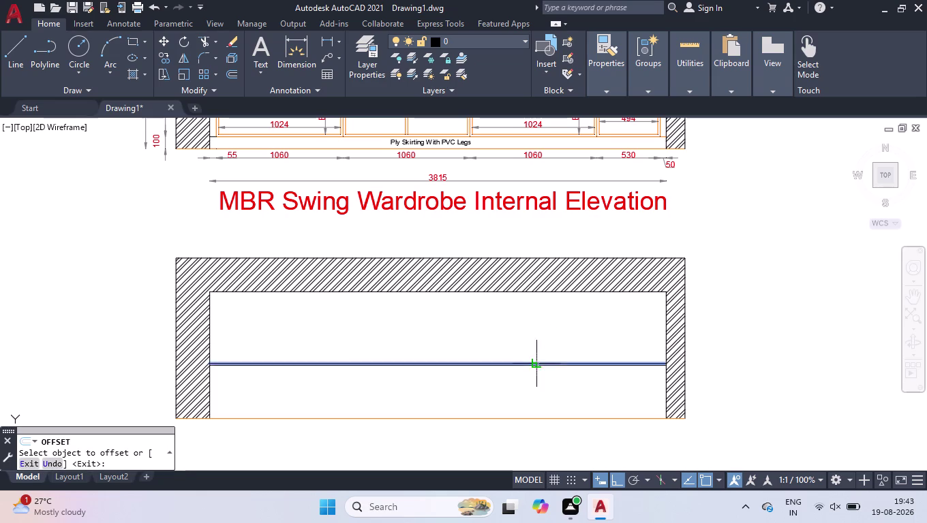
click(562, 338)
key(Return)
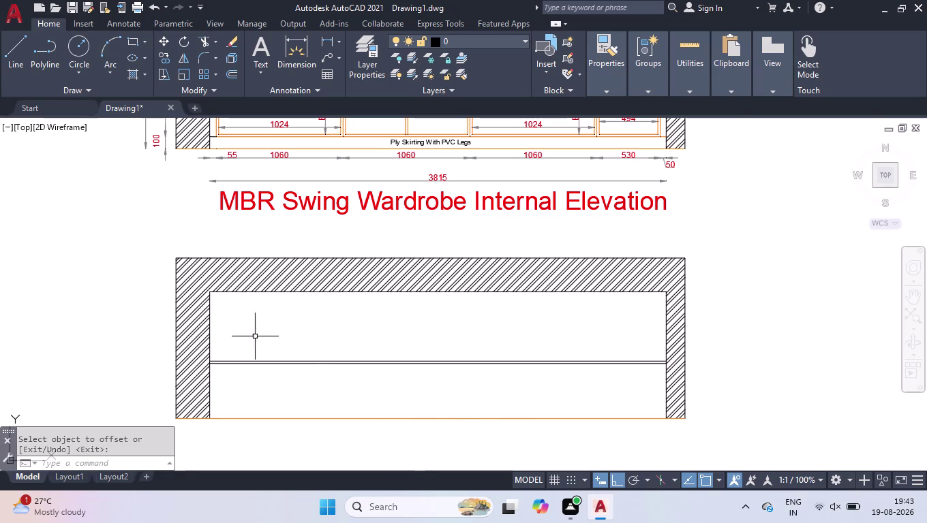
scroll(up, 3)
Break the left inner vertical line at a point.
text(b)
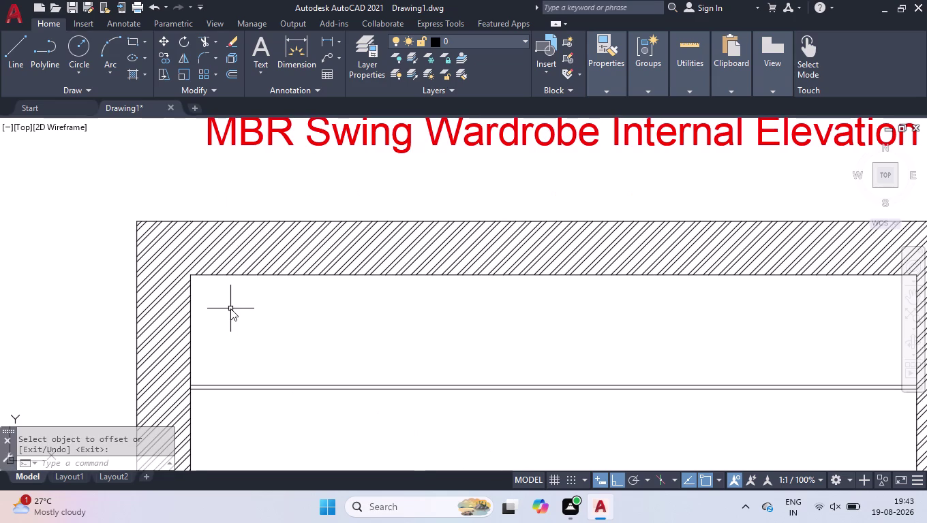
text(r)
key(Down)
key(Return)
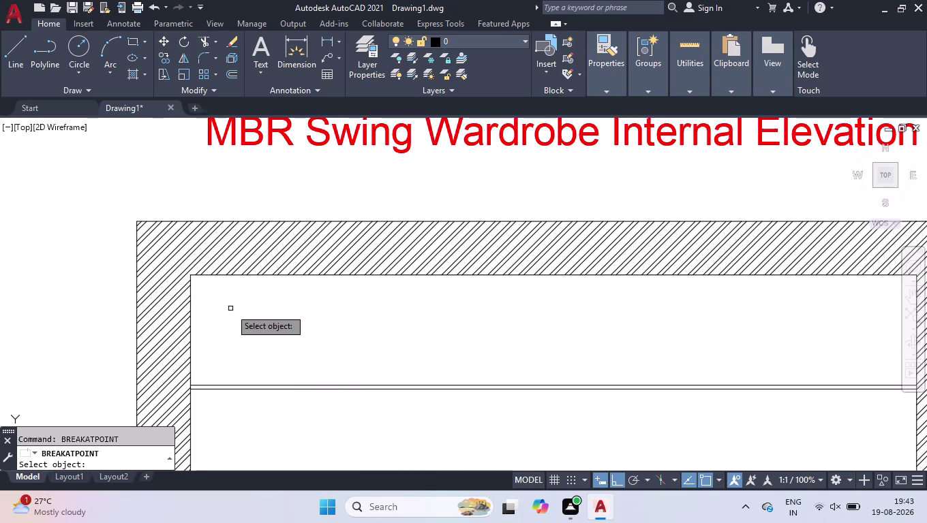
click(191, 342)
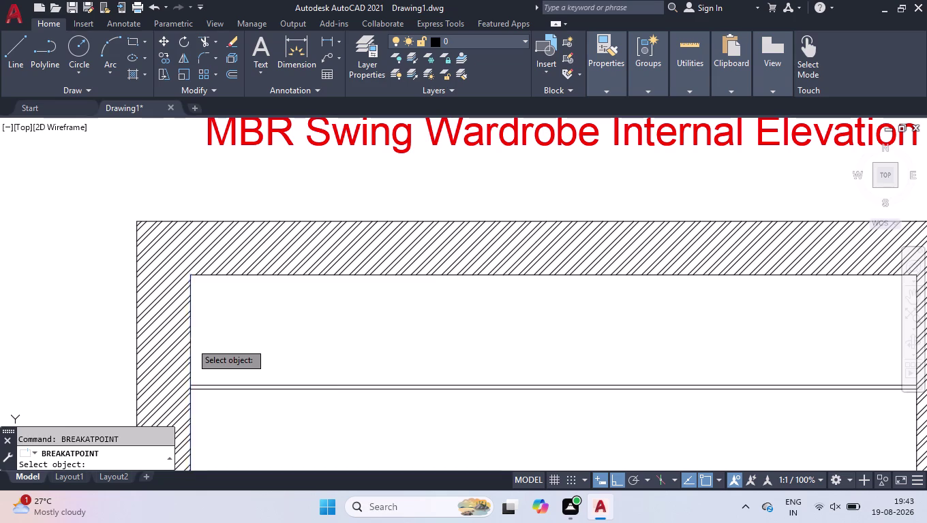
click(191, 393)
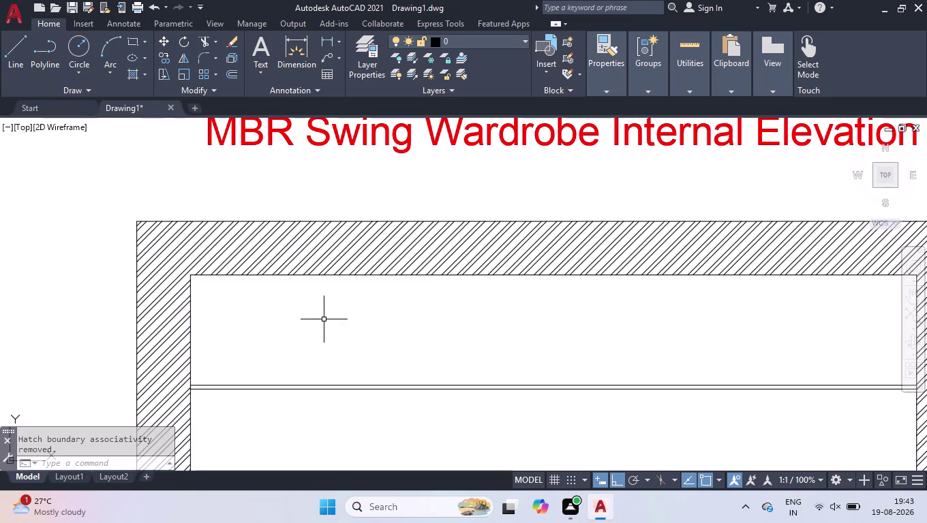
Offset the inner left edge 55, then add the first 1060 divider with its thin parallel line.
text(off)
key(Return)
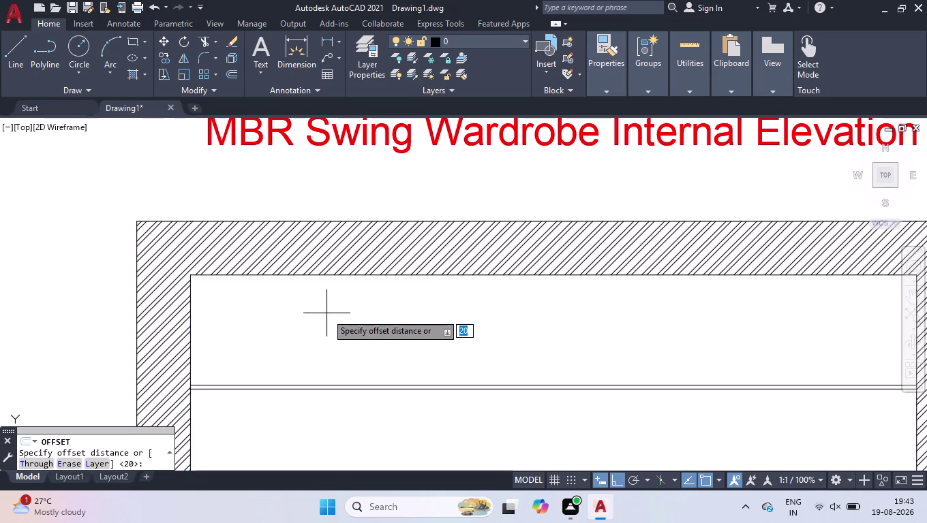
text(55)
key(Return)
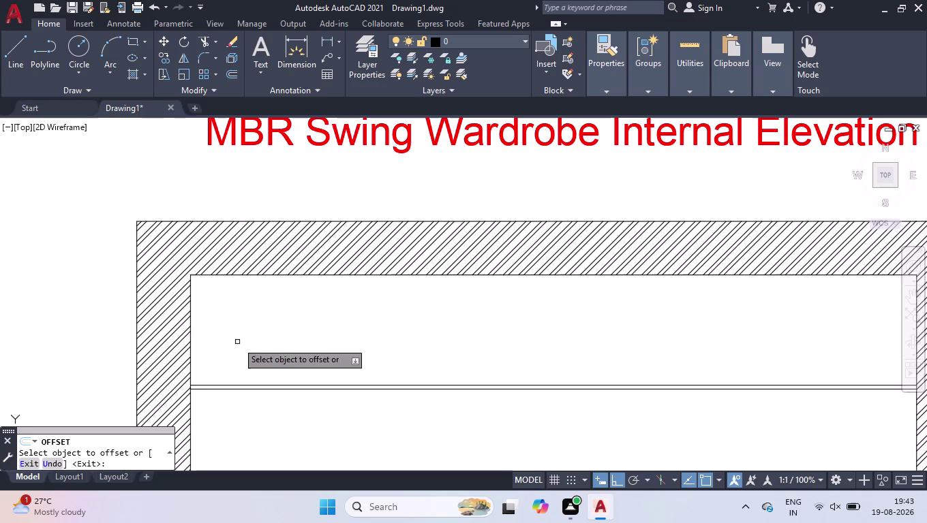
click(191, 339)
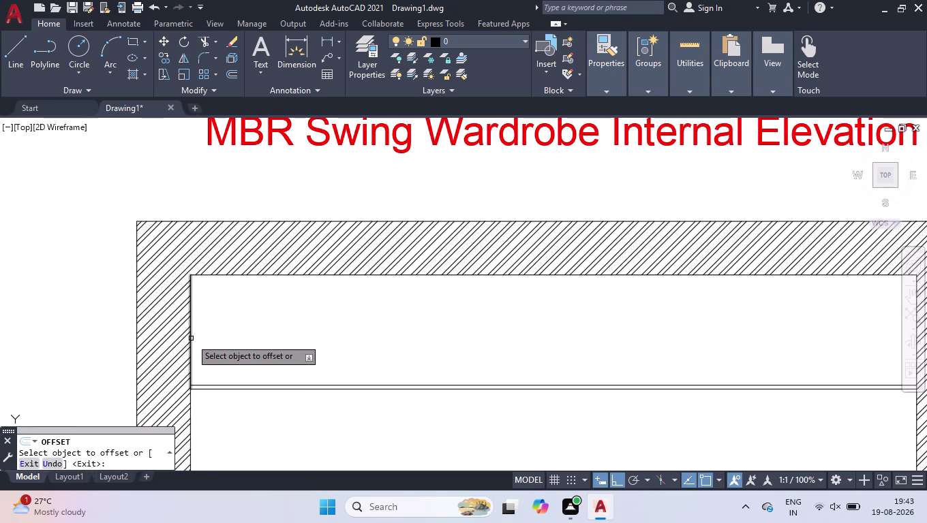
click(240, 346)
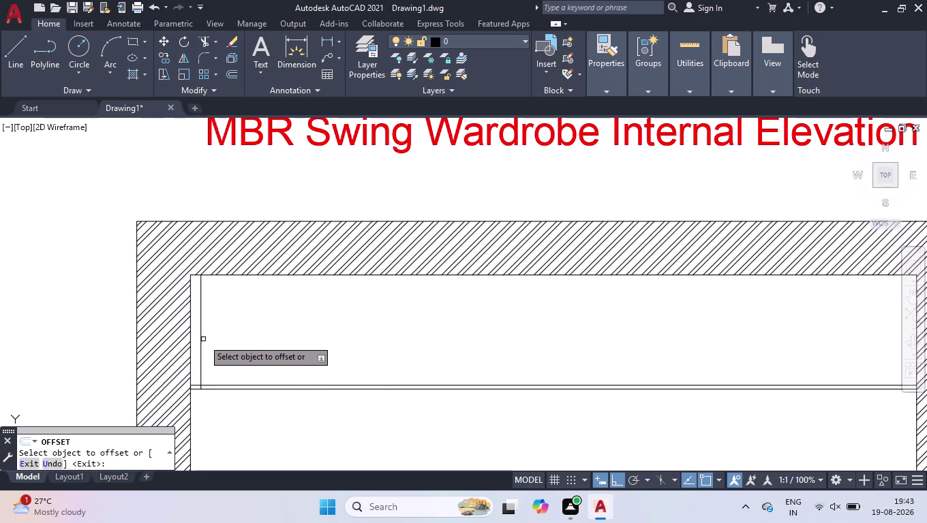
click(201, 335)
text(10)
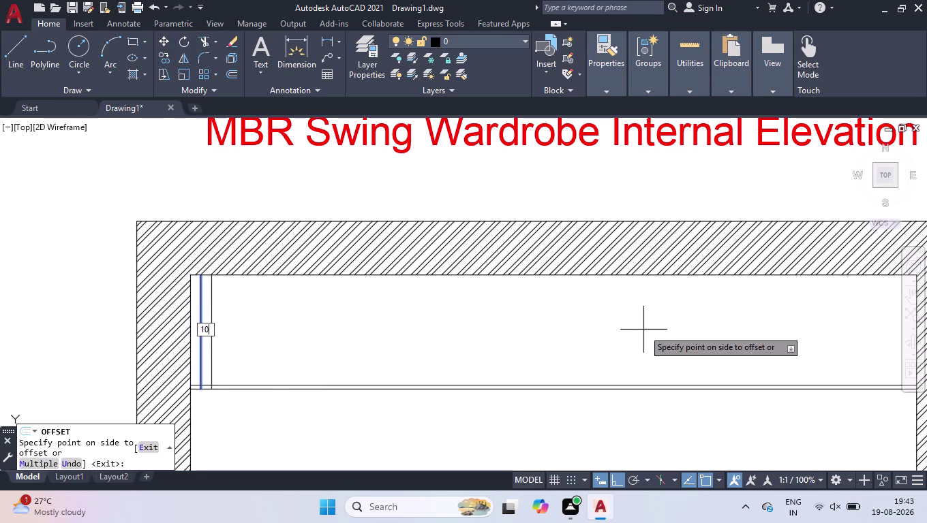
text(60)
key(Return)
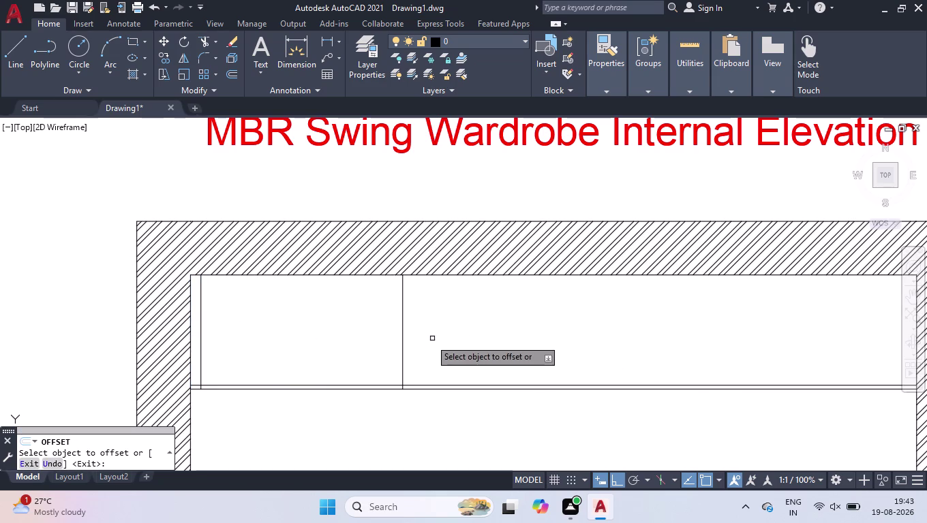
click(399, 330)
click(402, 335)
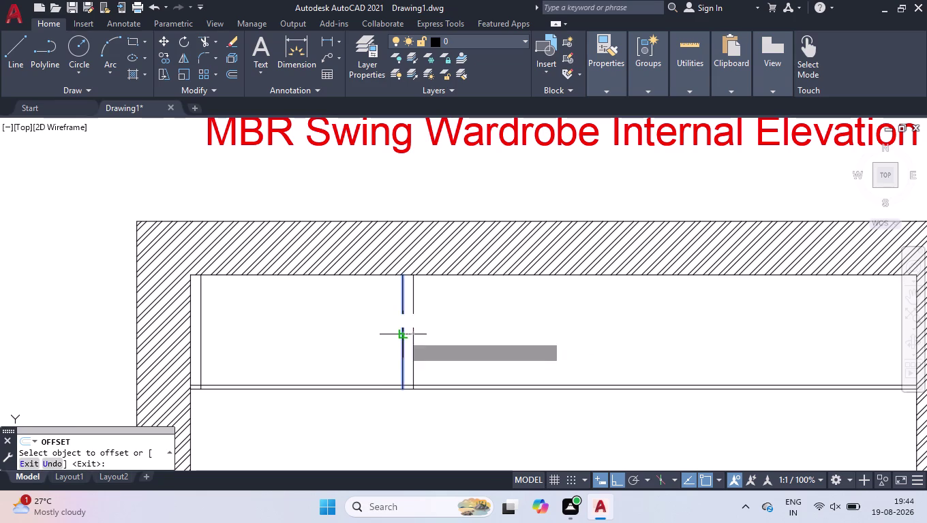
Offset further dividers 1060 apart and a final 530 divider for the narrow shutter.
text(106)
key(0)
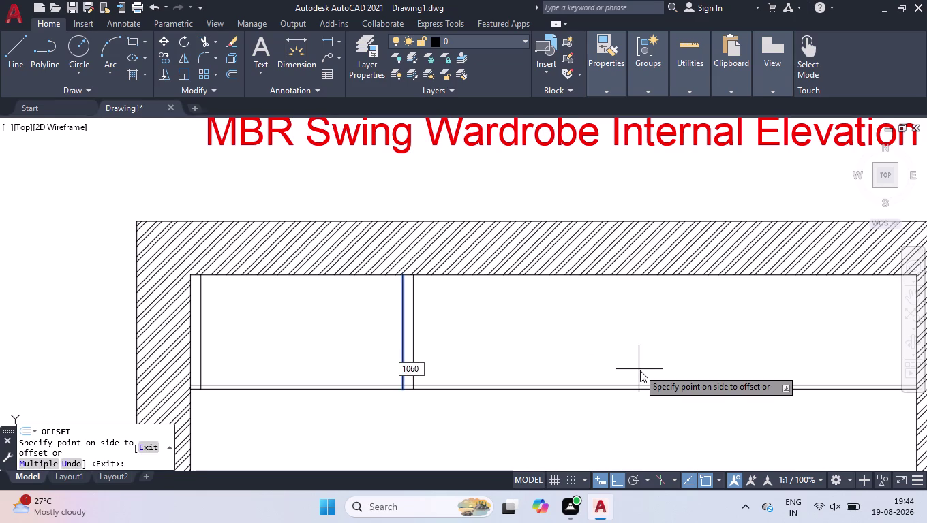
key(Return)
scroll(down, 3)
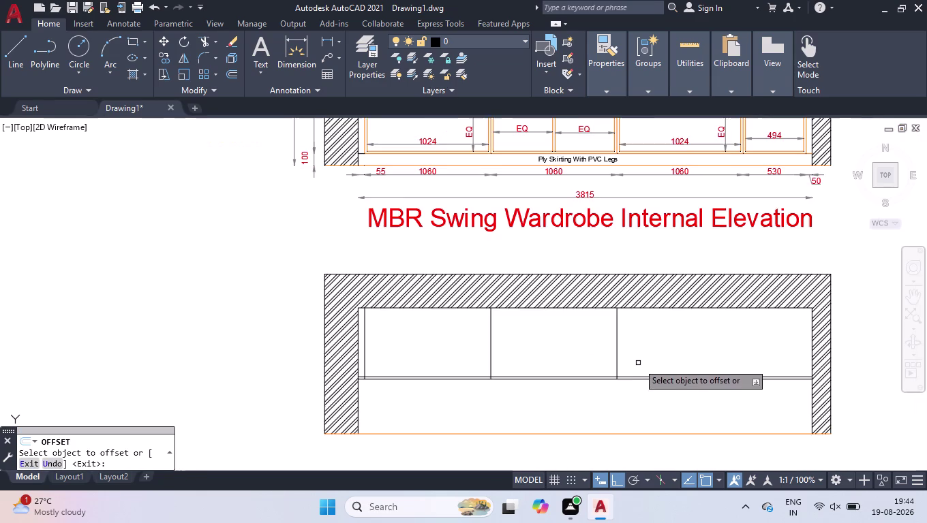
scroll(up, 3)
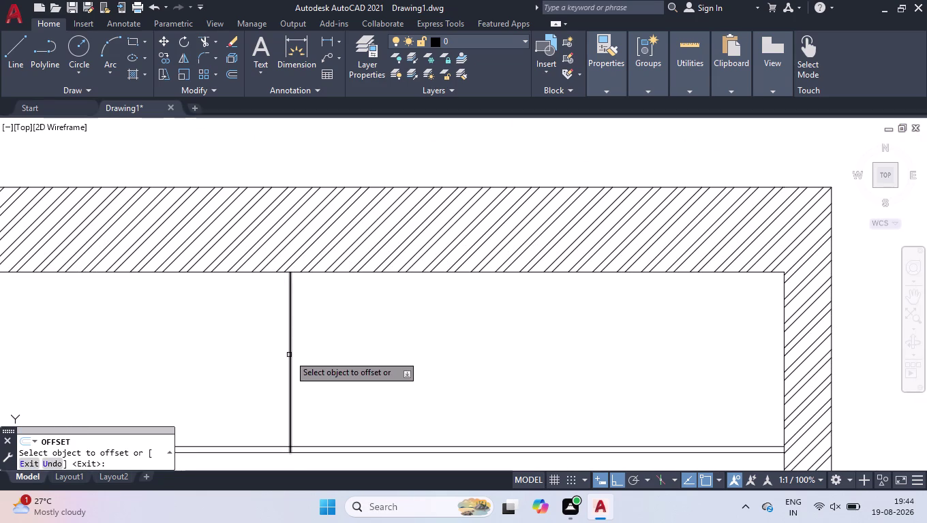
click(290, 354)
text(10)
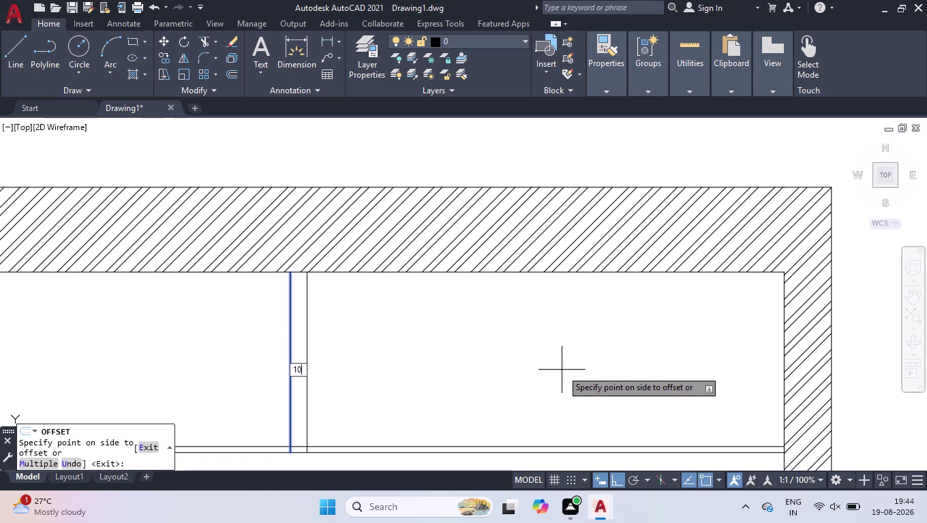
text(60)
key(Return)
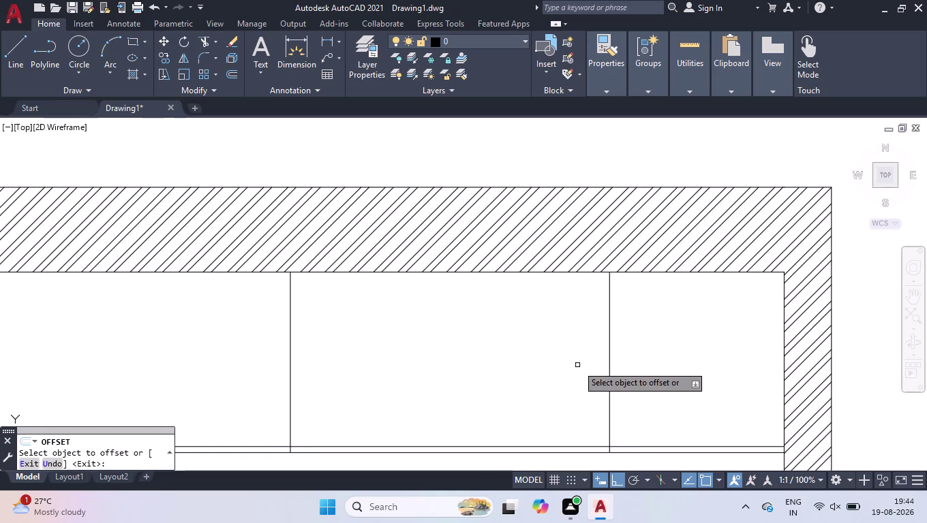
click(610, 361)
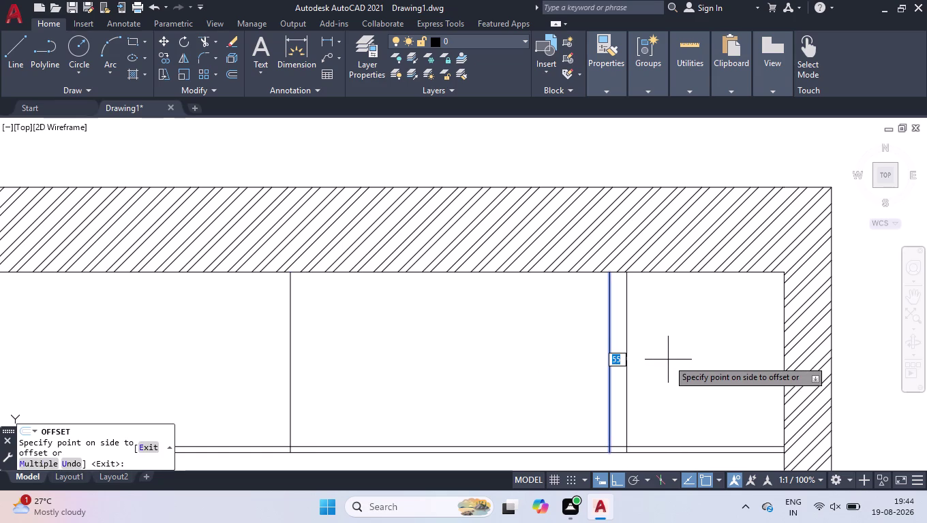
text(530)
key(Return)
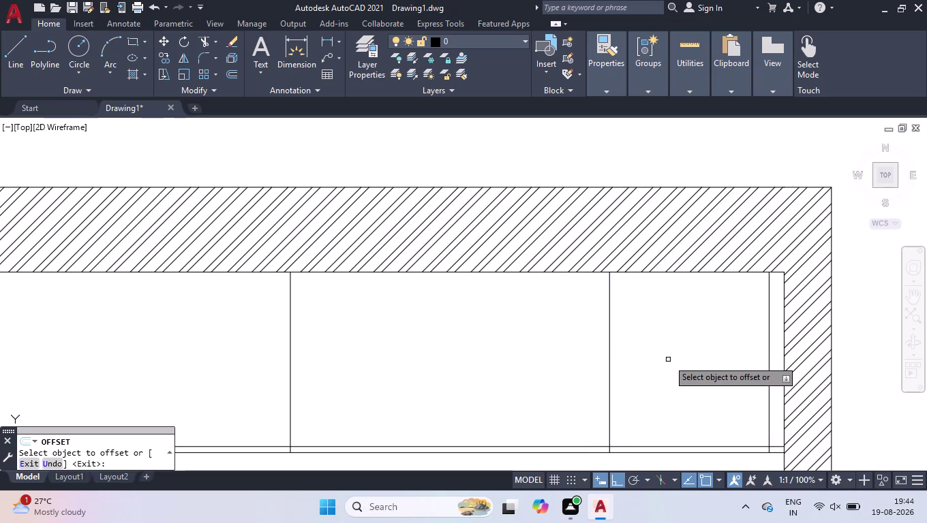
key(Return)
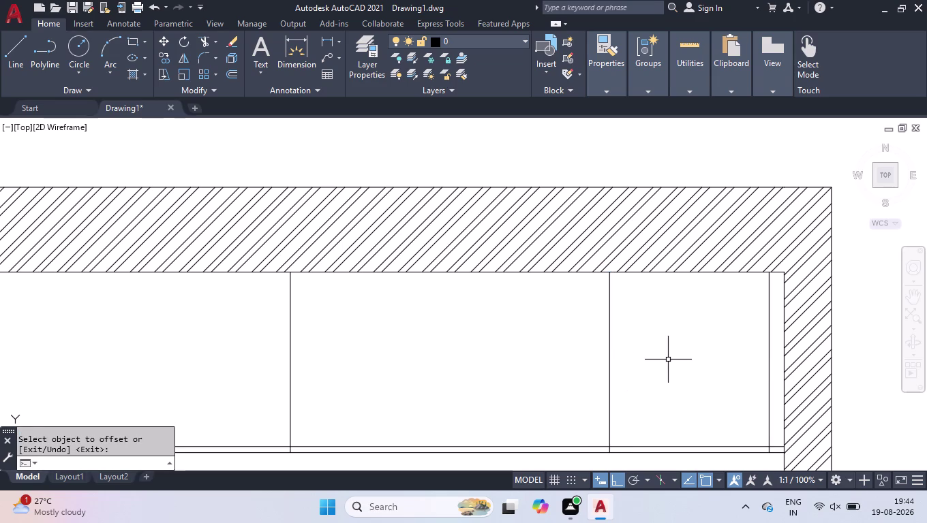
scroll(down, 3)
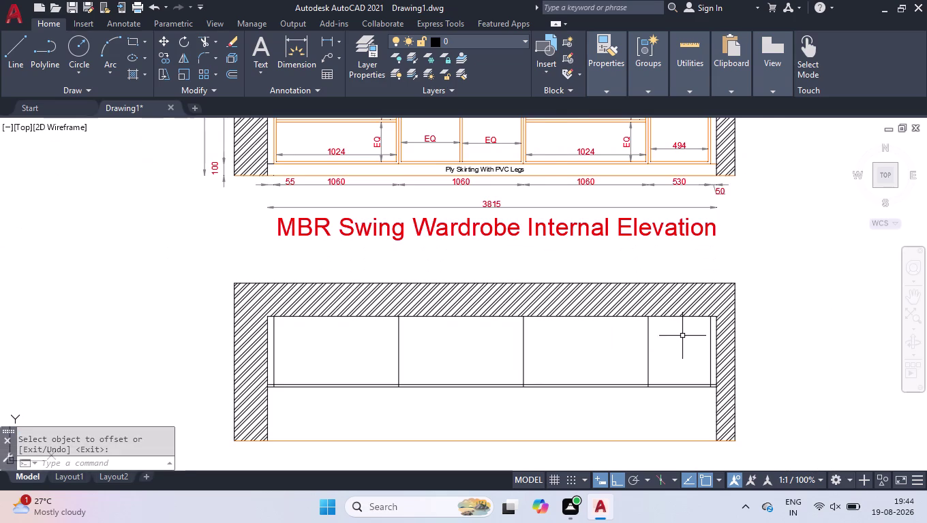
Copy the upright Filler label into the shutter elevation's narrow right strip.
scroll(down, 3)
scroll(up, 3)
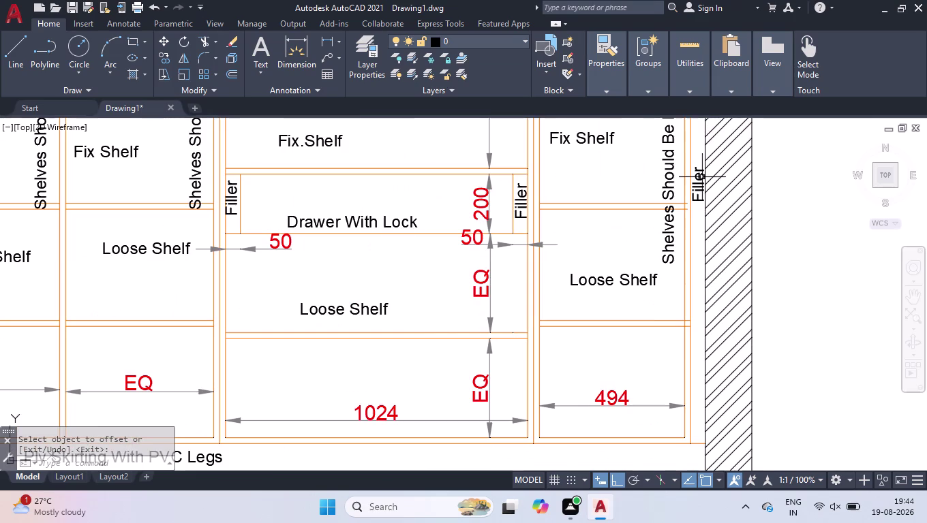
click(699, 178)
text(co)
key(Return)
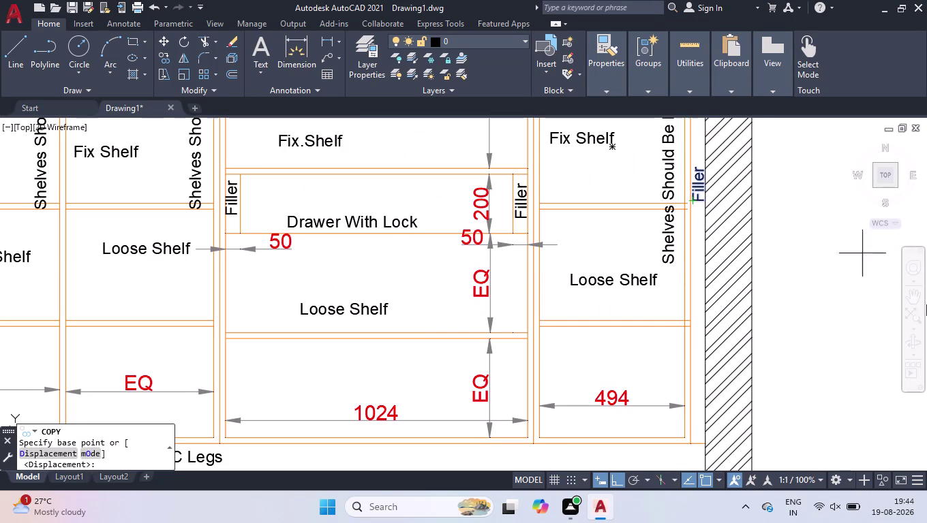
click(696, 201)
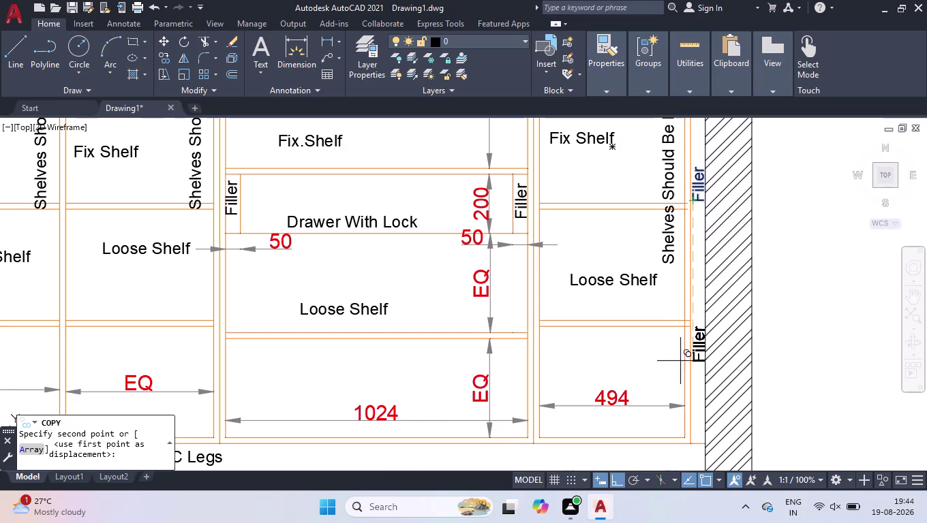
scroll(down, 3)
scroll(down, 3)
scroll(down, 3)
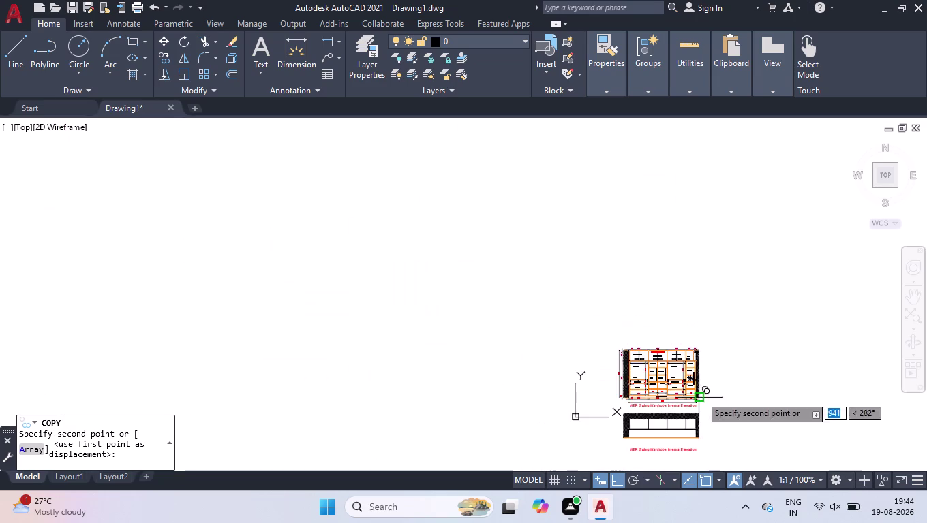
scroll(up, 3)
scroll(up, 3)
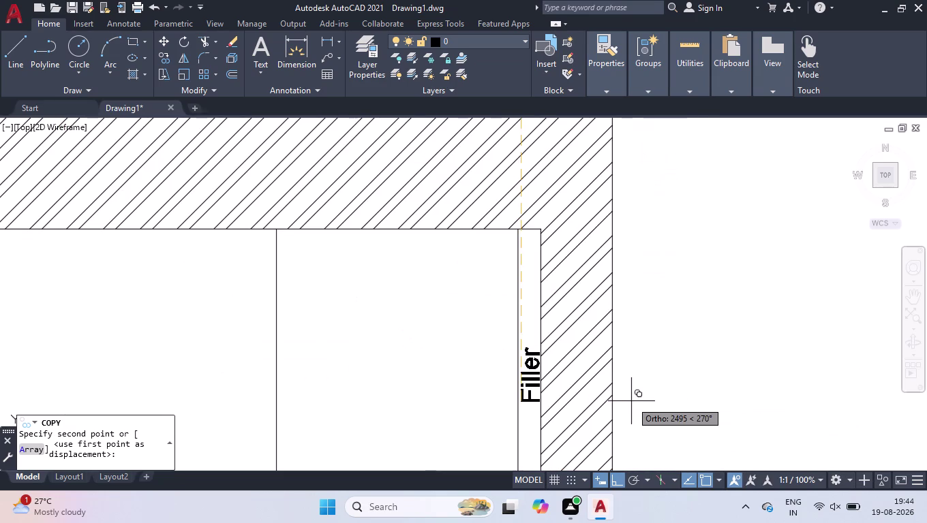
click(633, 401)
key(Return)
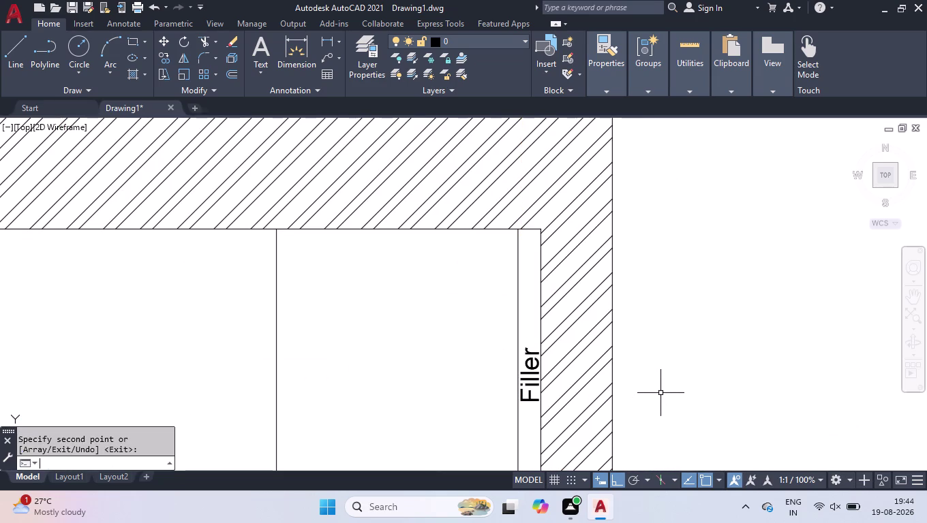
Select the first Openable Shutter label in the internal elevation.
scroll(down, 3)
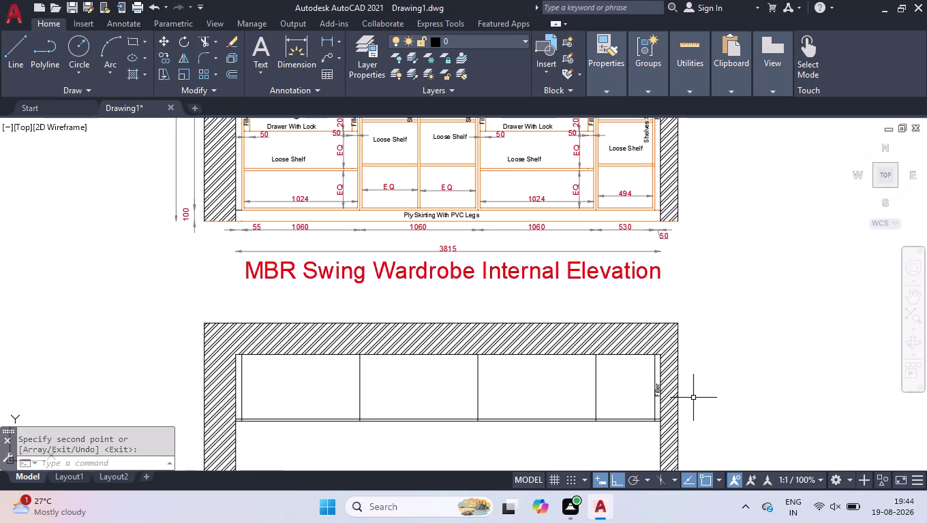
scroll(down, 3)
scroll(up, 3)
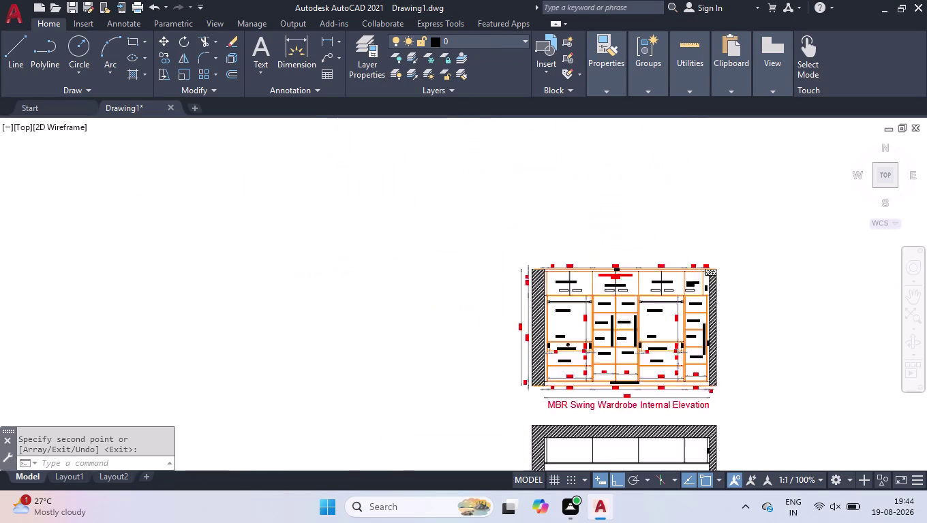
scroll(up, 3)
click(571, 288)
Copy the three 2-Openable and one 1-Openable Shutter labels into the shutter elevation's bays.
click(478, 284)
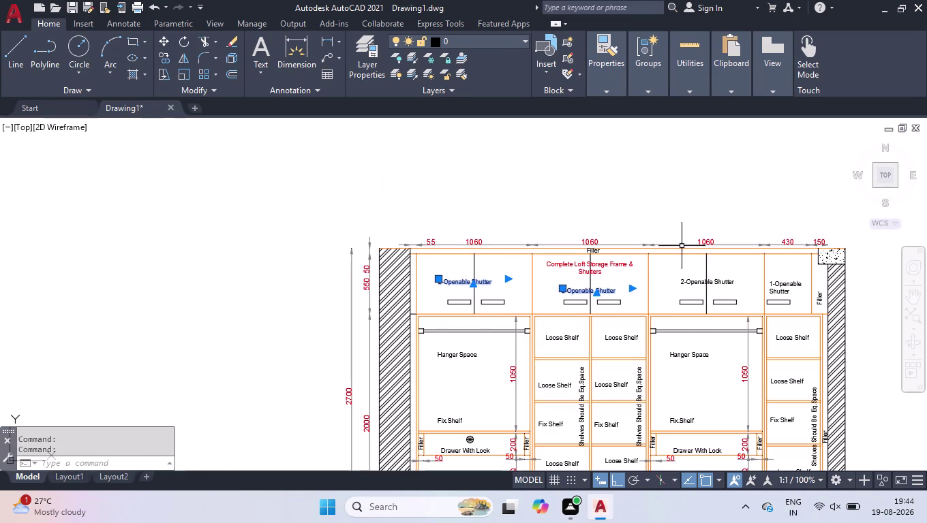
click(695, 282)
click(774, 282)
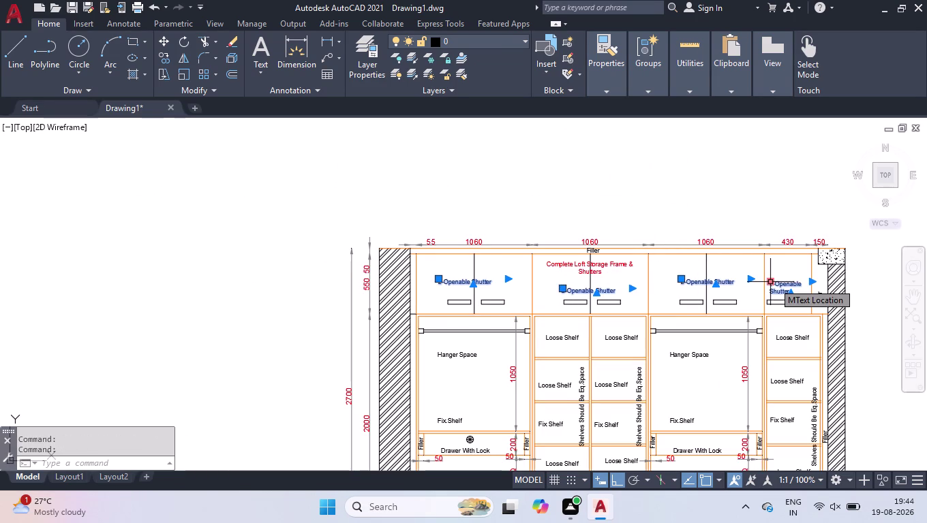
text(co)
key(Return)
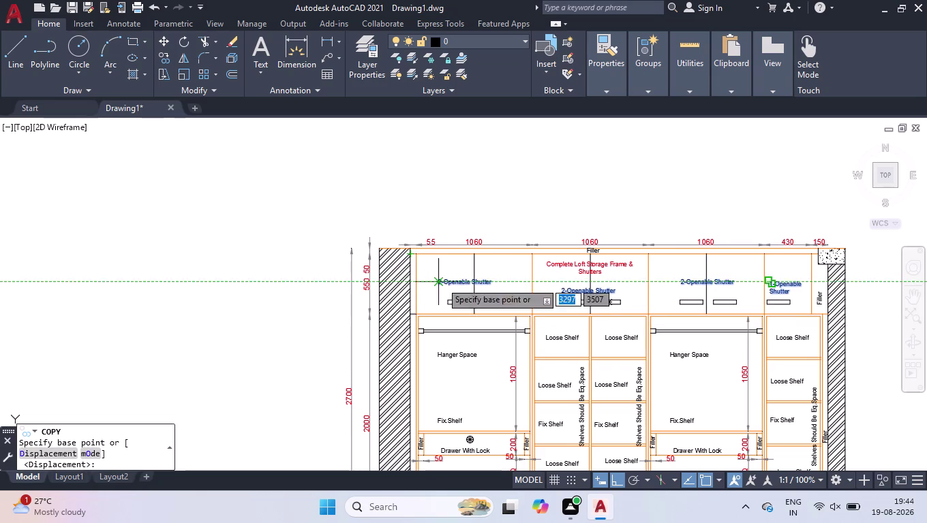
click(441, 282)
scroll(down, 3)
scroll(down, 3)
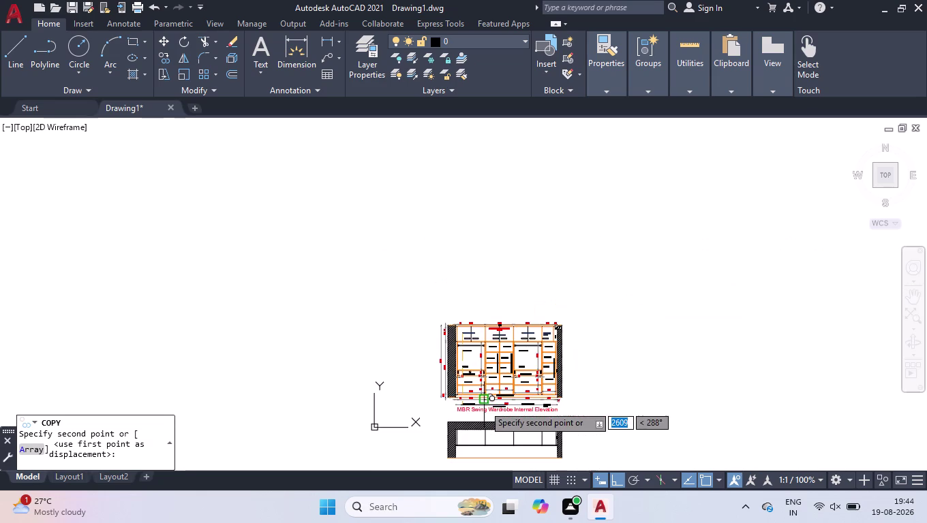
scroll(up, 3)
scroll(down, 3)
scroll(up, 3)
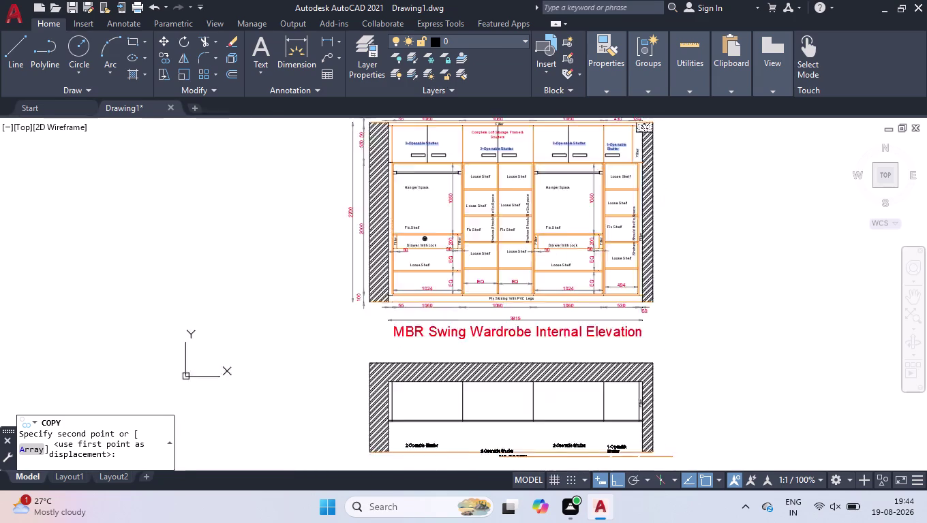
click(475, 375)
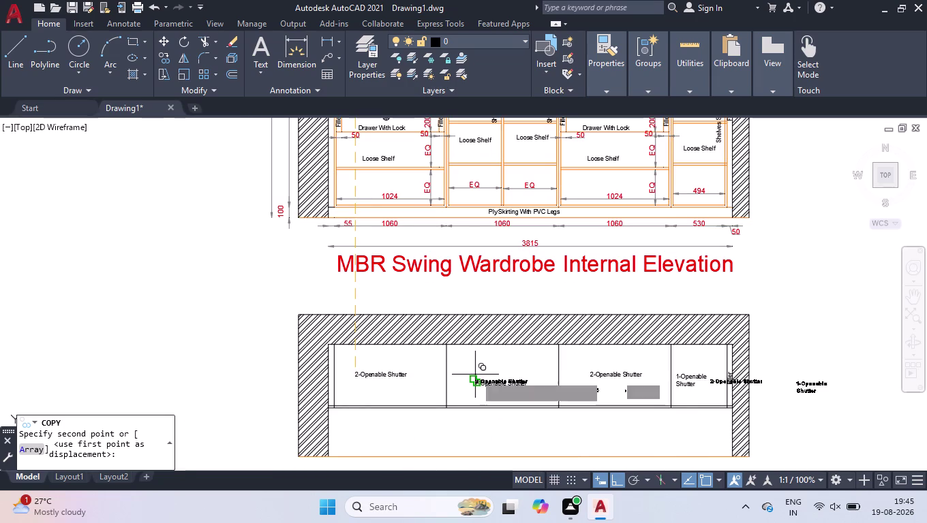
key(Return)
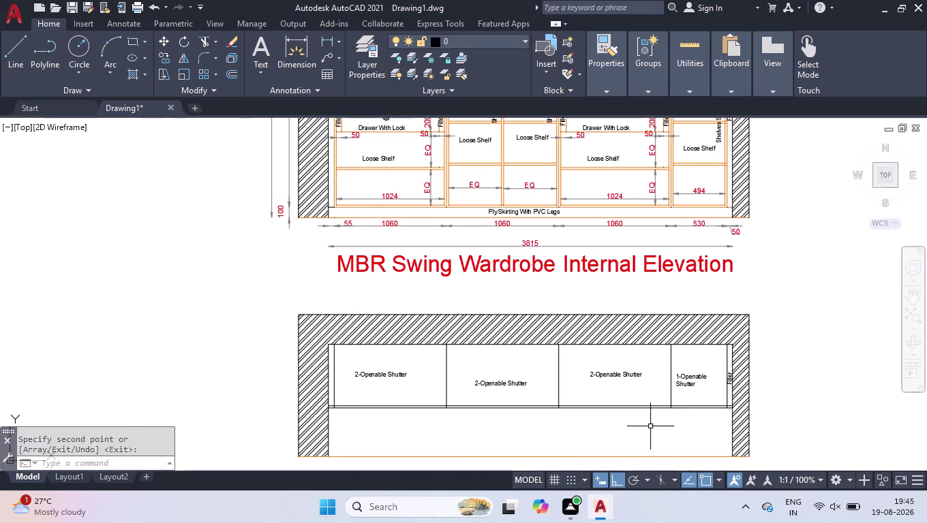
scroll(up, 3)
click(389, 367)
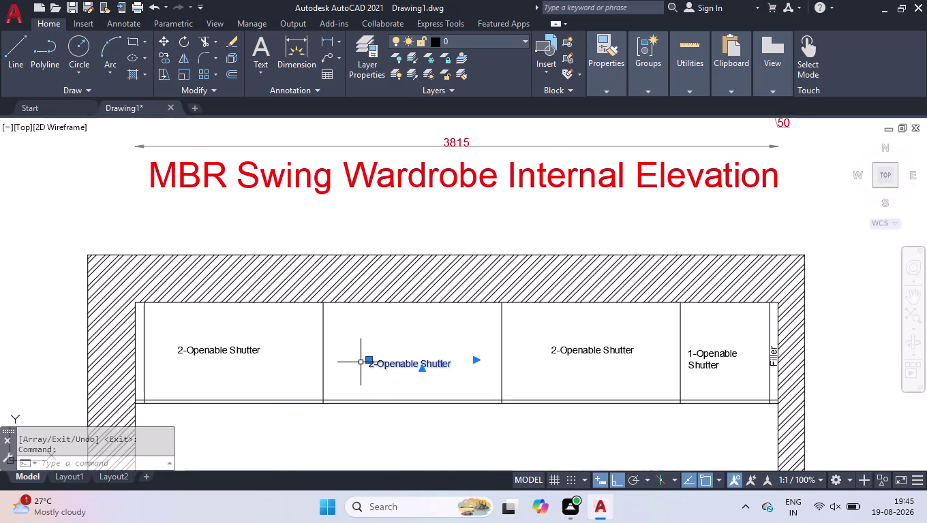
Level the second label with the others and select all four shutter labels.
click(370, 361)
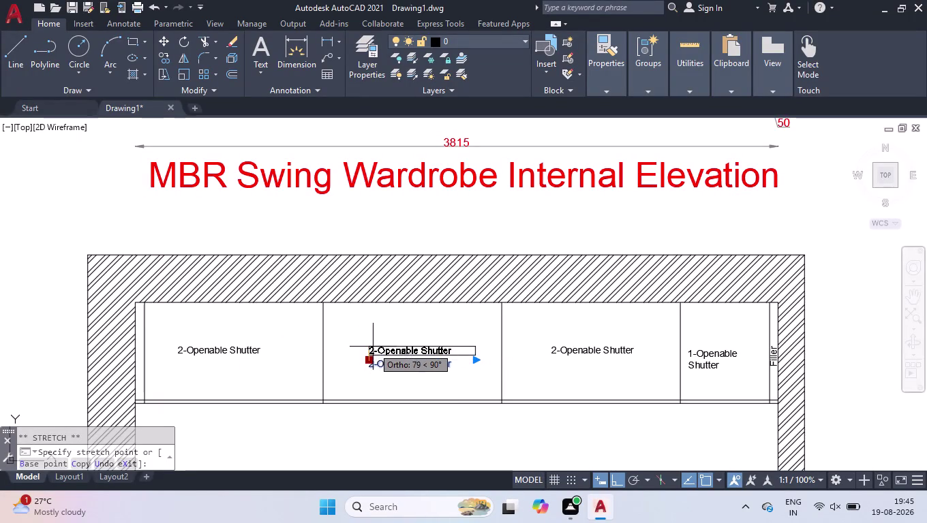
click(372, 347)
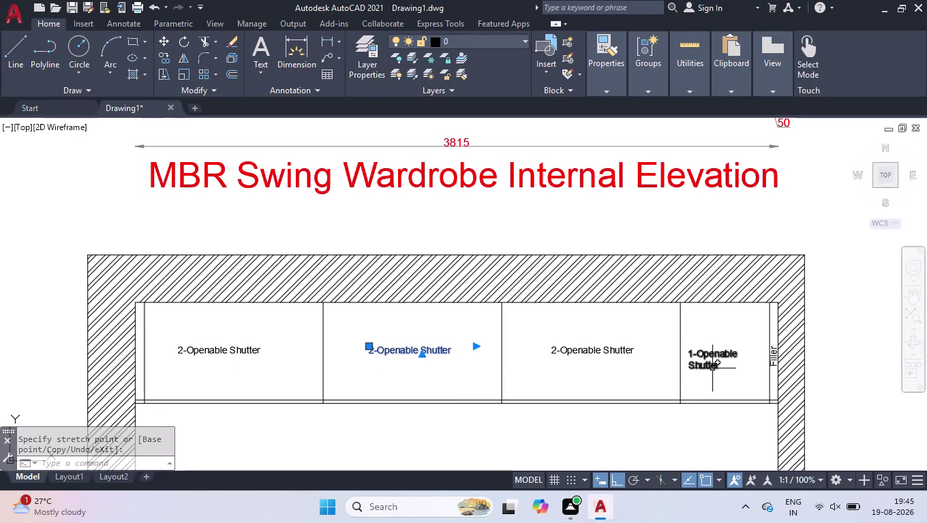
click(712, 344)
click(693, 373)
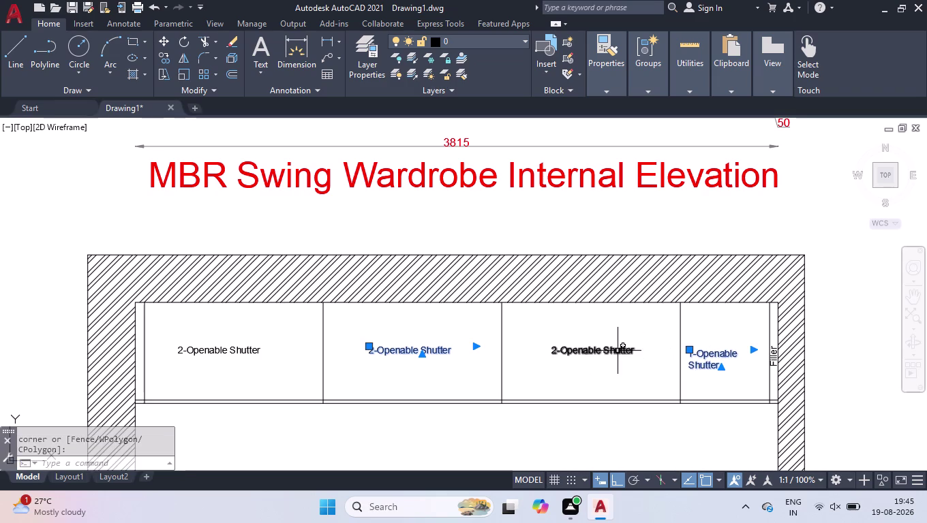
click(617, 351)
click(230, 348)
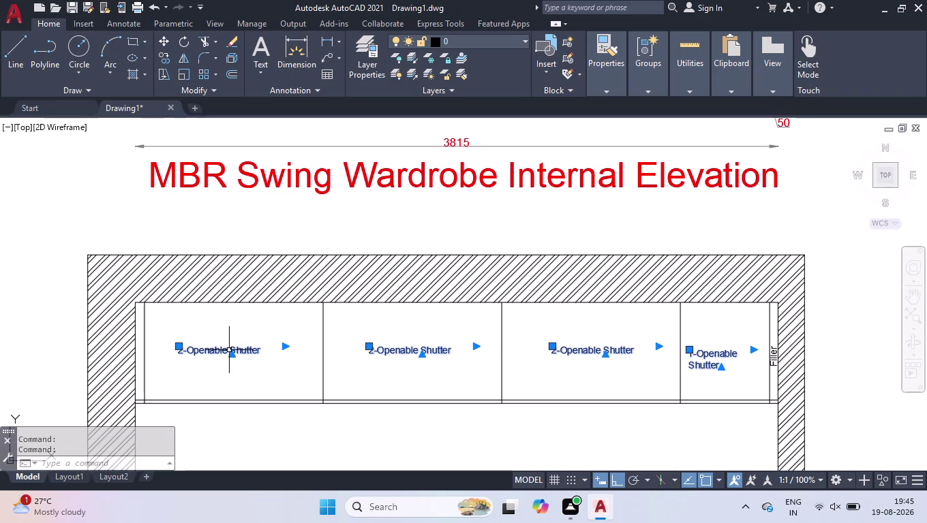
Move the four labels to just below the shutter base line.
key(m)
text(ov)
key(Return)
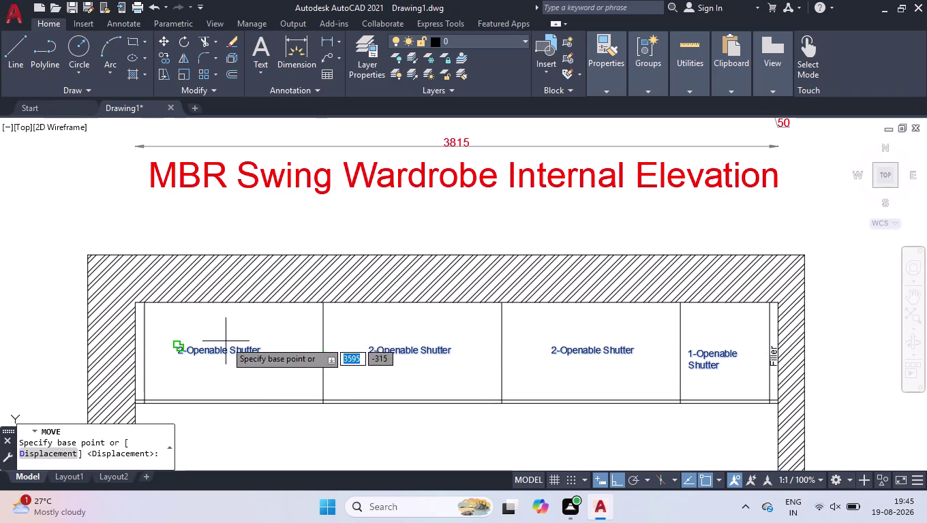
click(250, 351)
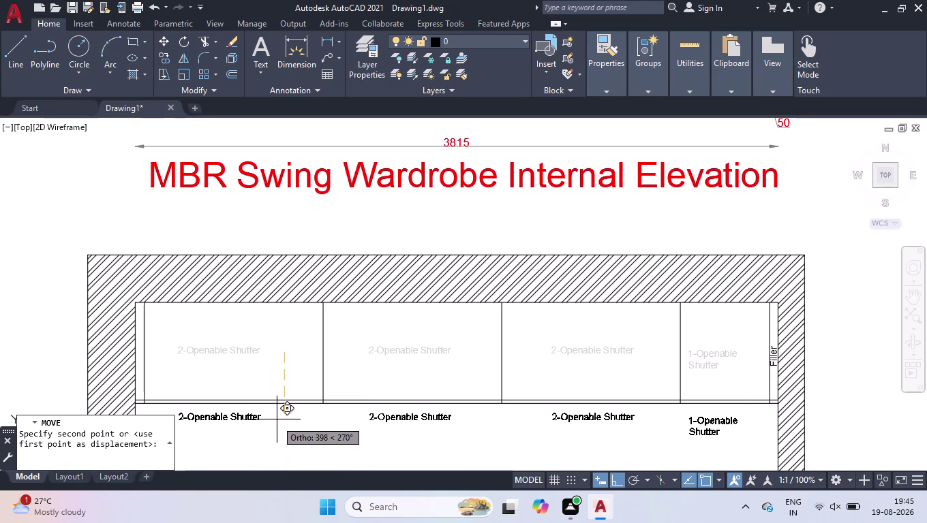
click(277, 418)
Nudge the 1-Openable Shutter label upward.
click(711, 423)
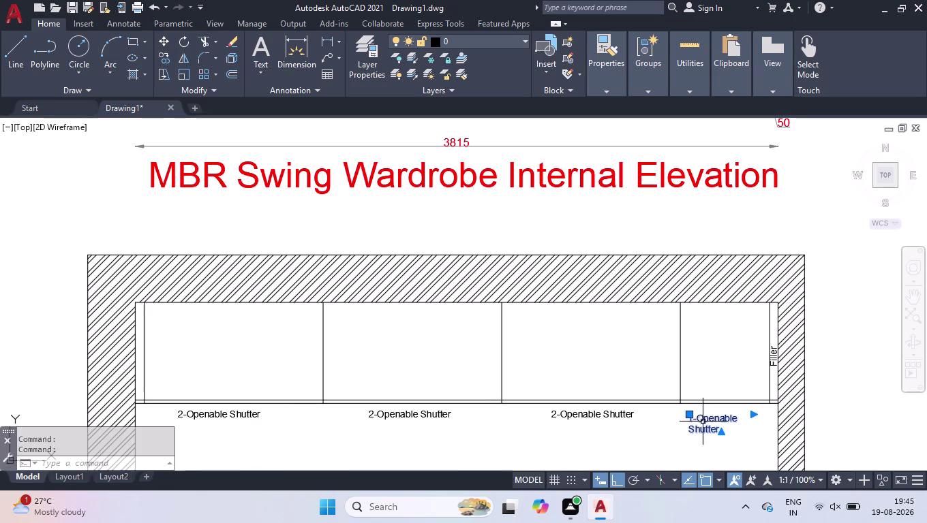
click(691, 414)
click(702, 411)
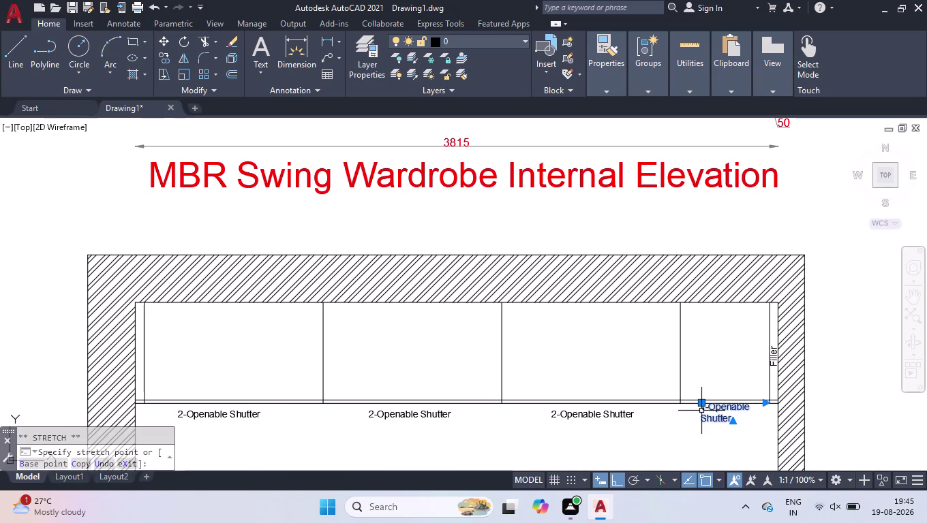
scroll(up, 3)
scroll(down, 3)
scroll(up, 3)
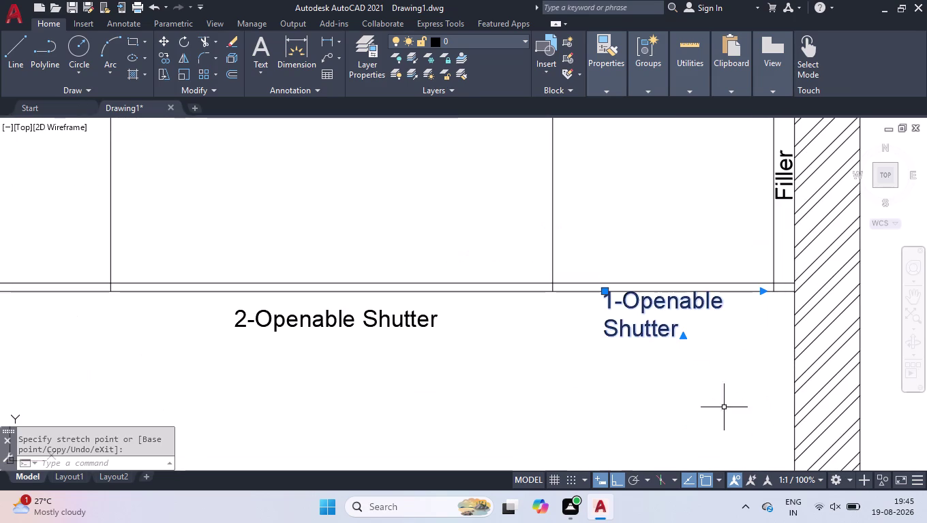
click(605, 294)
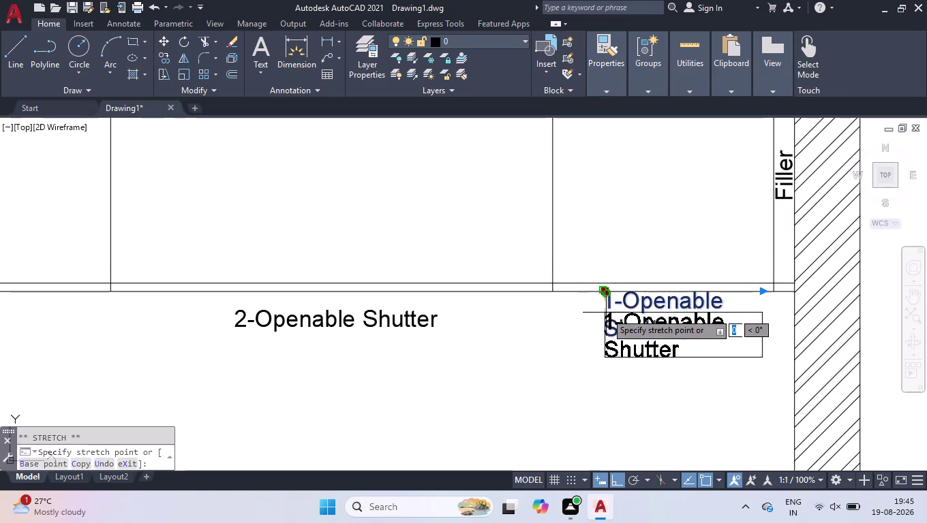
Snap the 1-Openable Shutter label to the panel edge, level with the other labels.
click(606, 312)
scroll(up, 3)
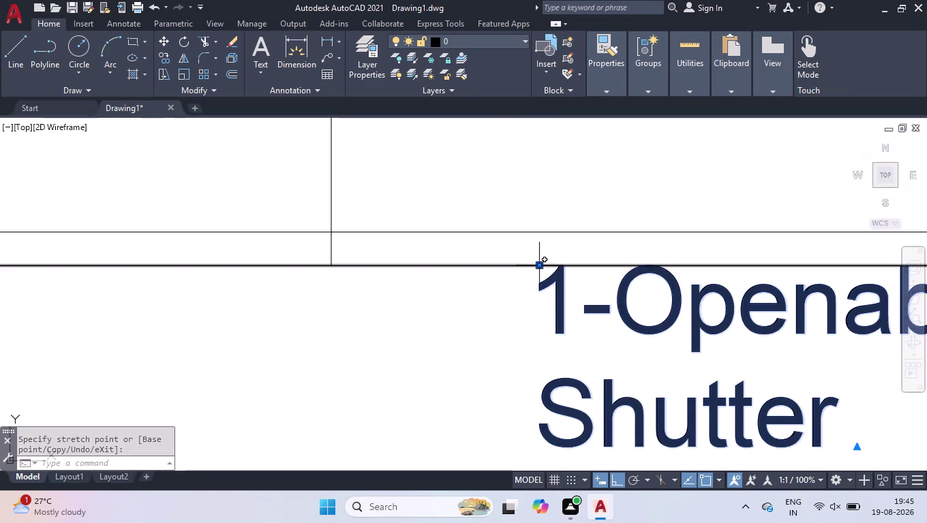
click(537, 267)
scroll(down, 3)
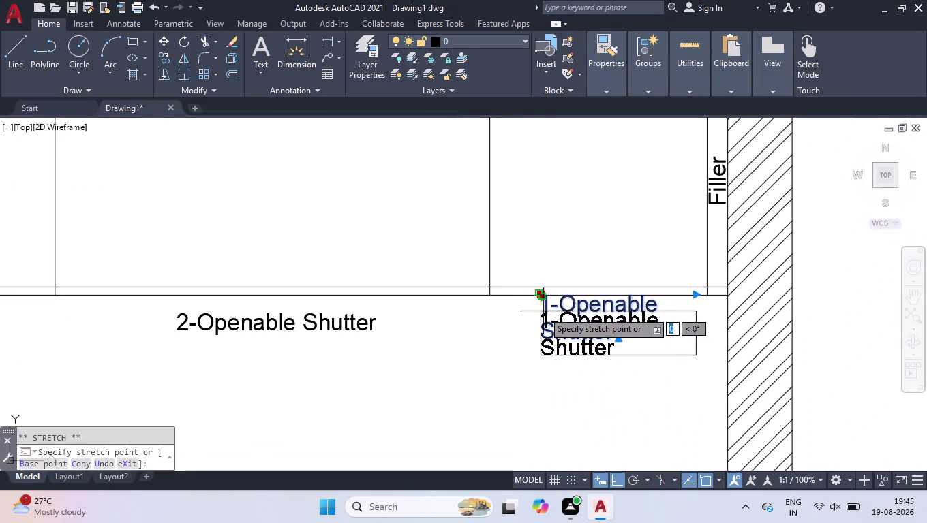
click(543, 311)
click(543, 294)
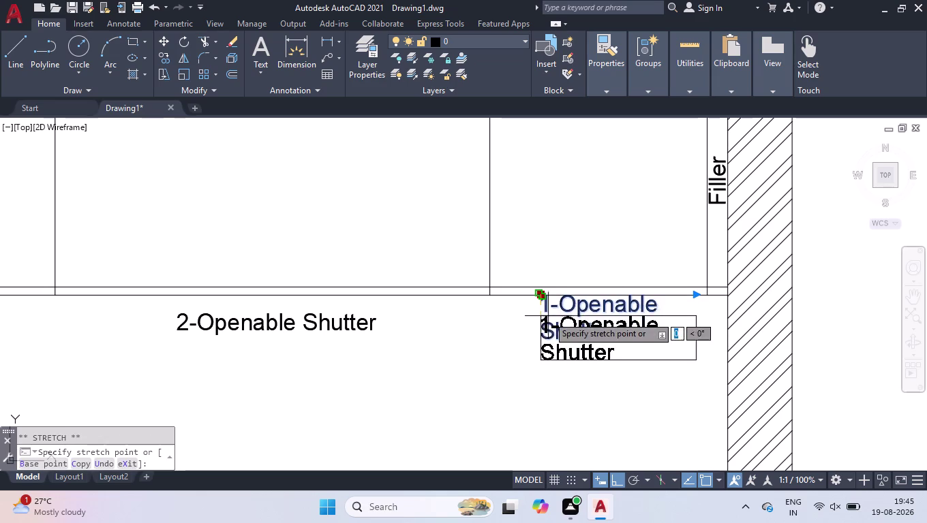
click(548, 318)
click(537, 339)
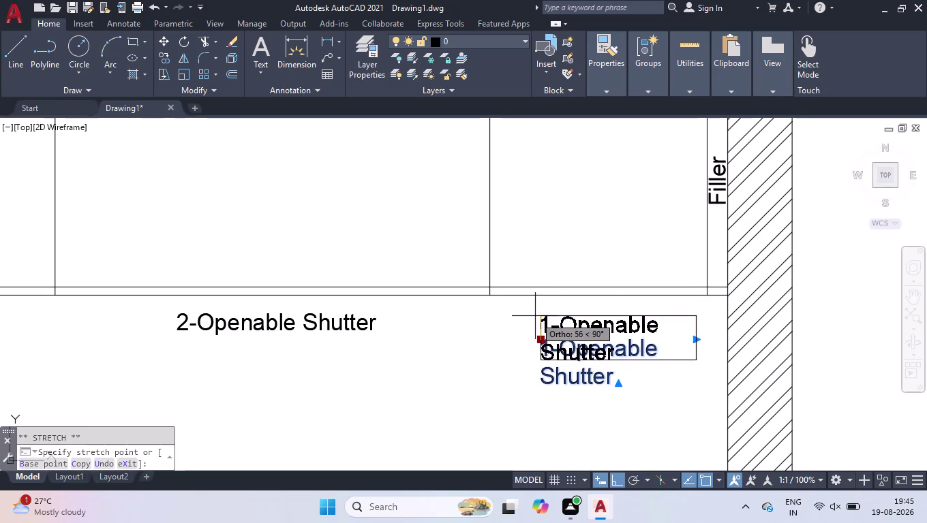
click(534, 315)
click(661, 313)
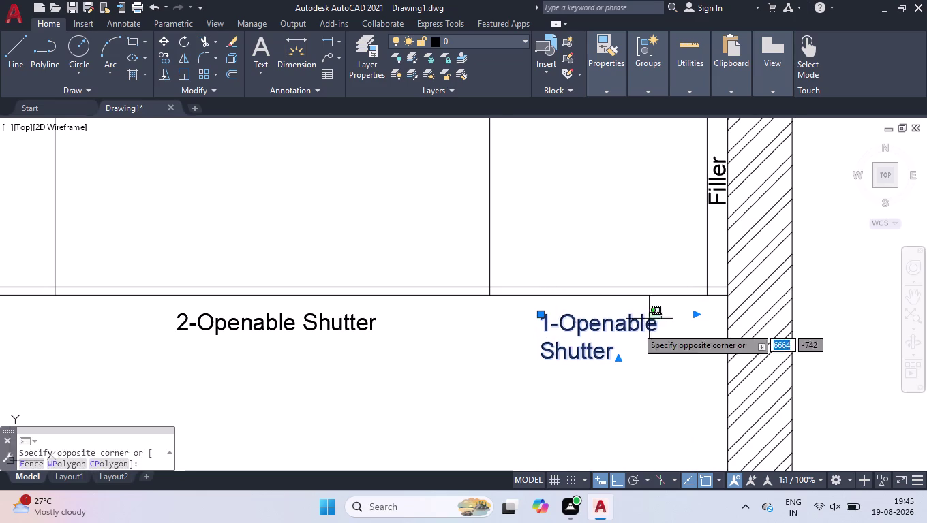
click(611, 343)
scroll(down, 3)
Select the shutter elevation's dividers, base line, top lines and right wall line.
scroll(down, 3)
scroll(up, 3)
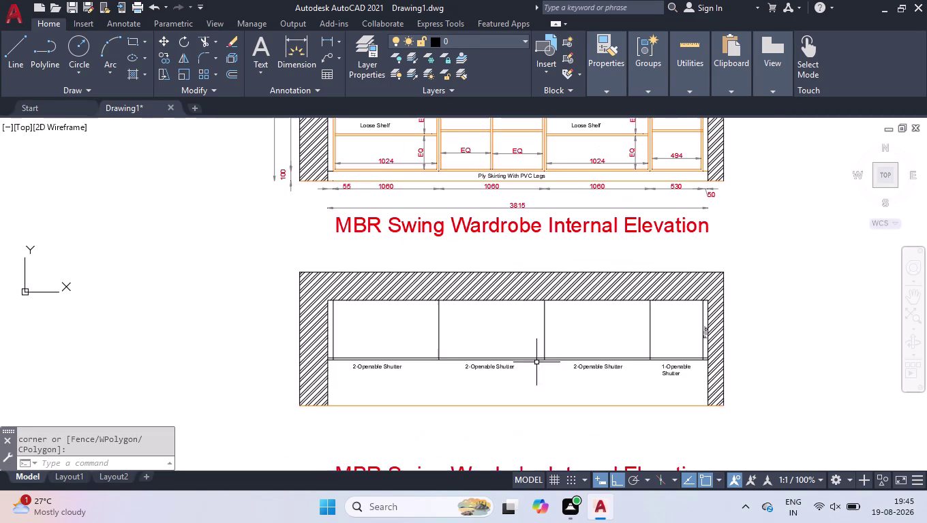
scroll(up, 3)
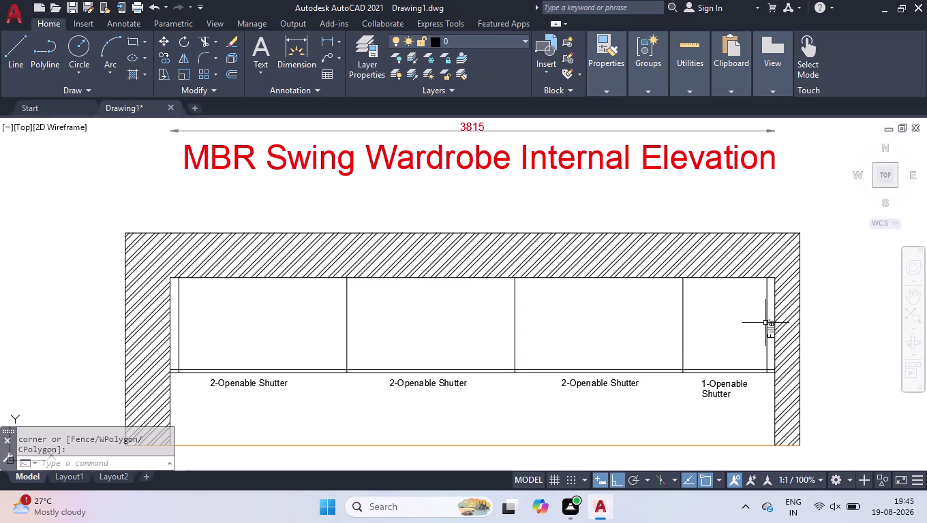
click(765, 322)
click(754, 343)
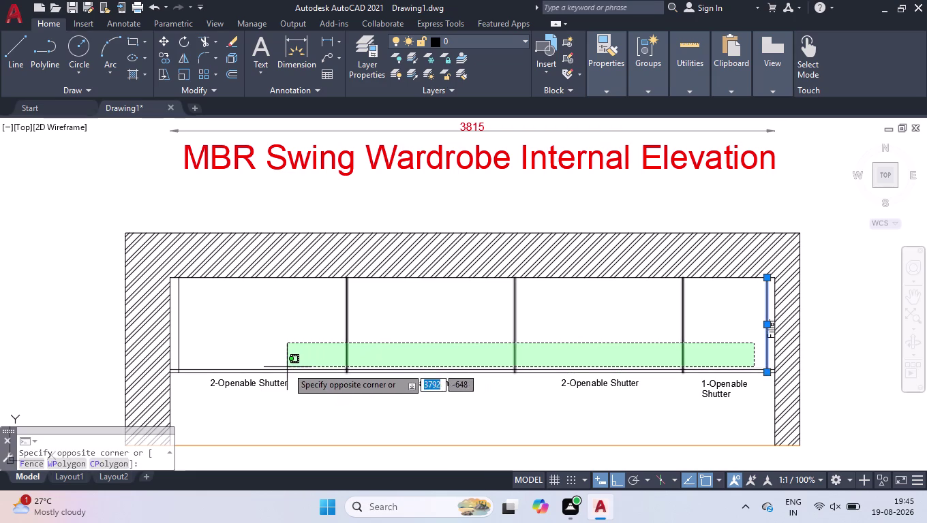
click(275, 375)
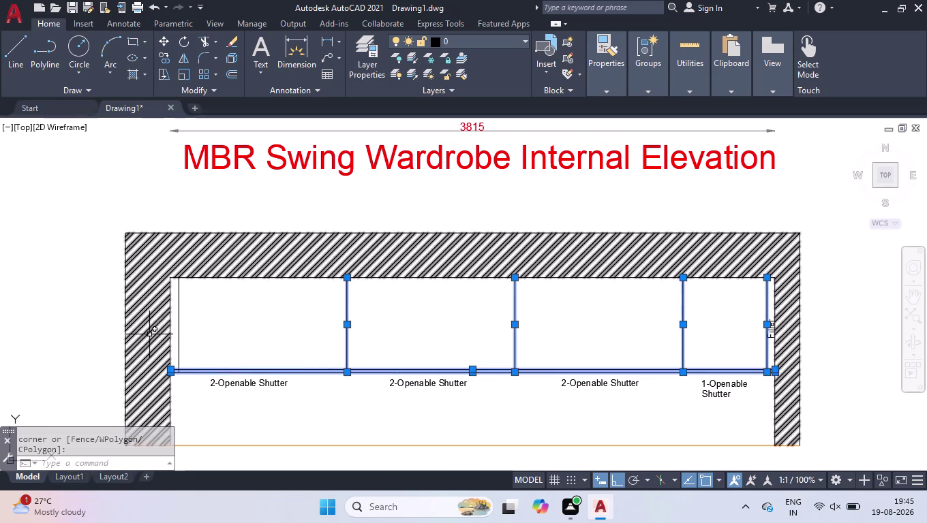
click(179, 324)
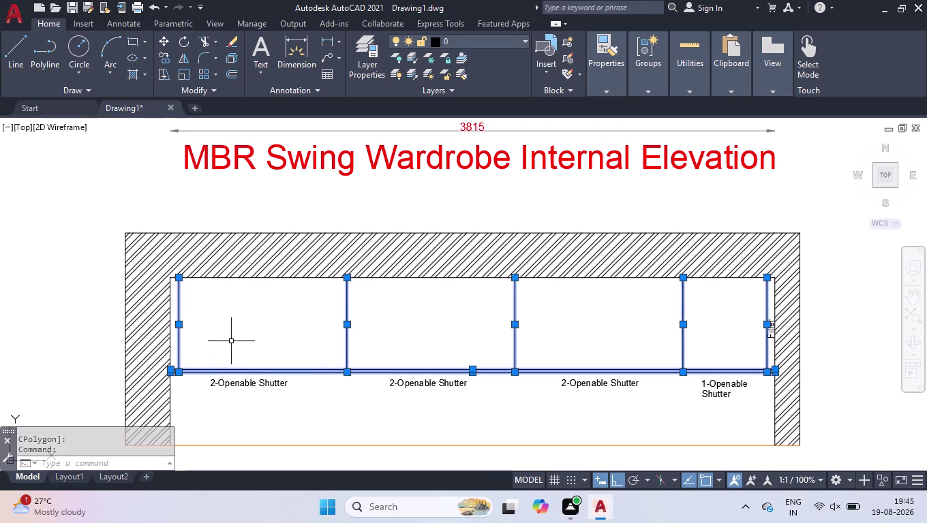
click(169, 325)
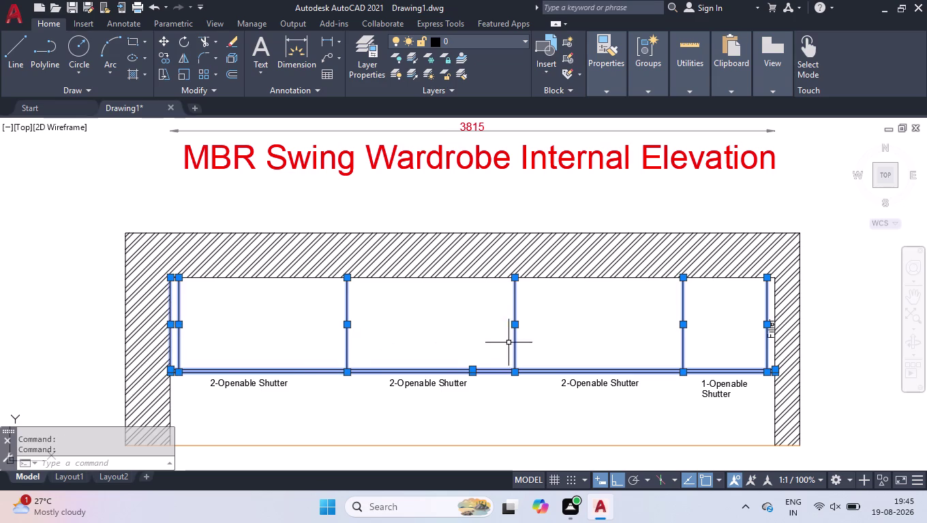
click(477, 277)
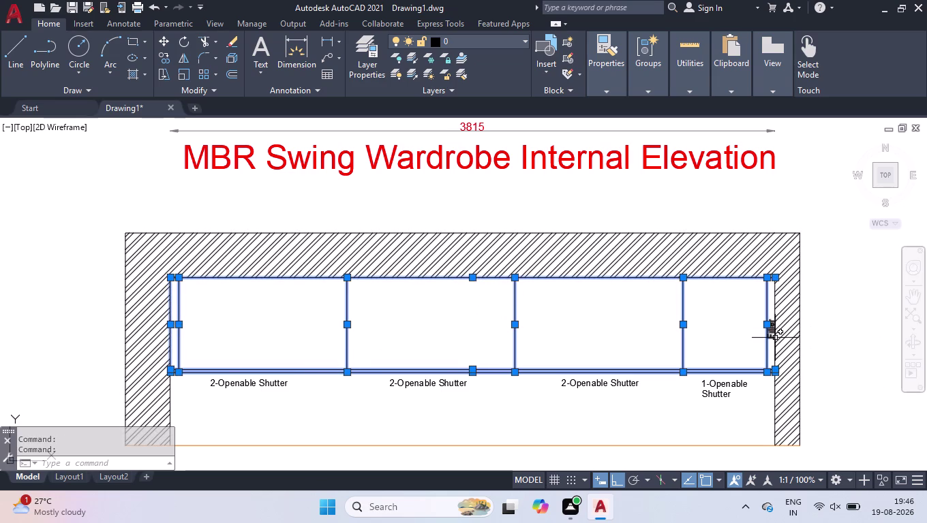
click(775, 347)
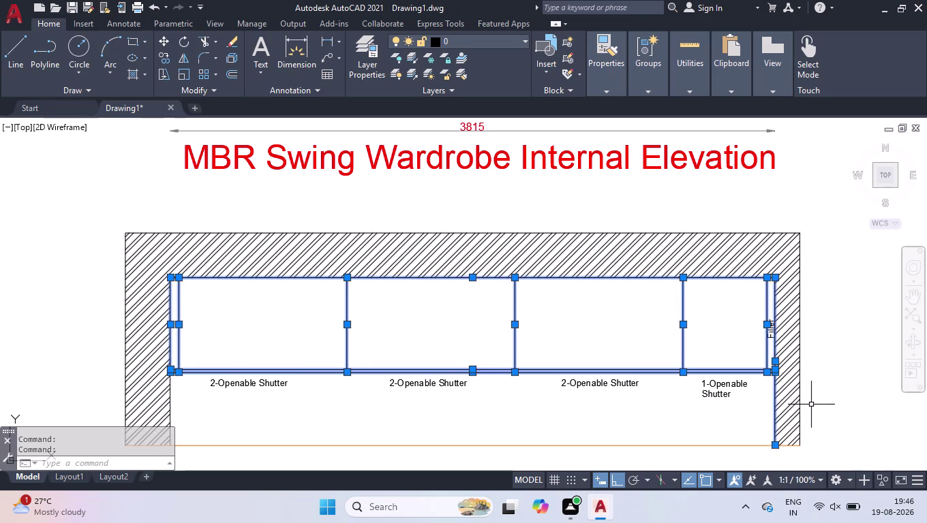
scroll(up, 3)
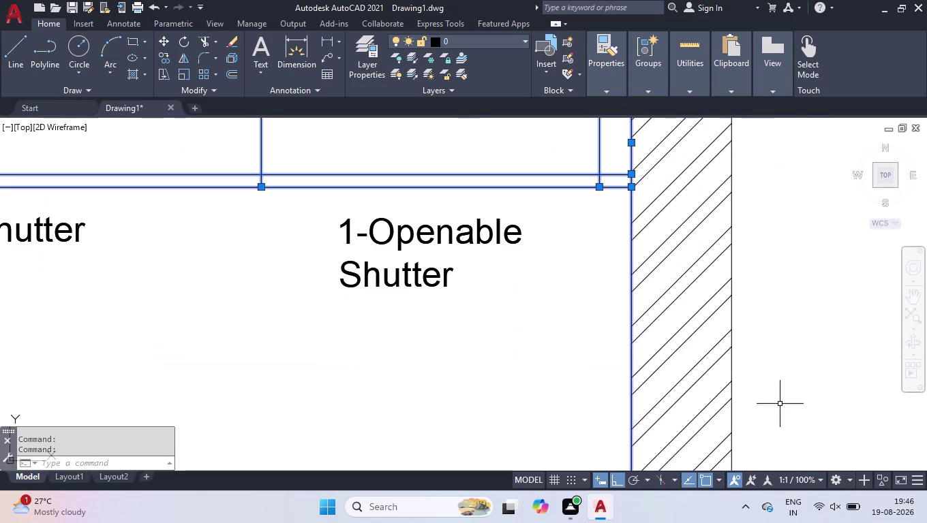
scroll(down, 3)
scroll(up, 3)
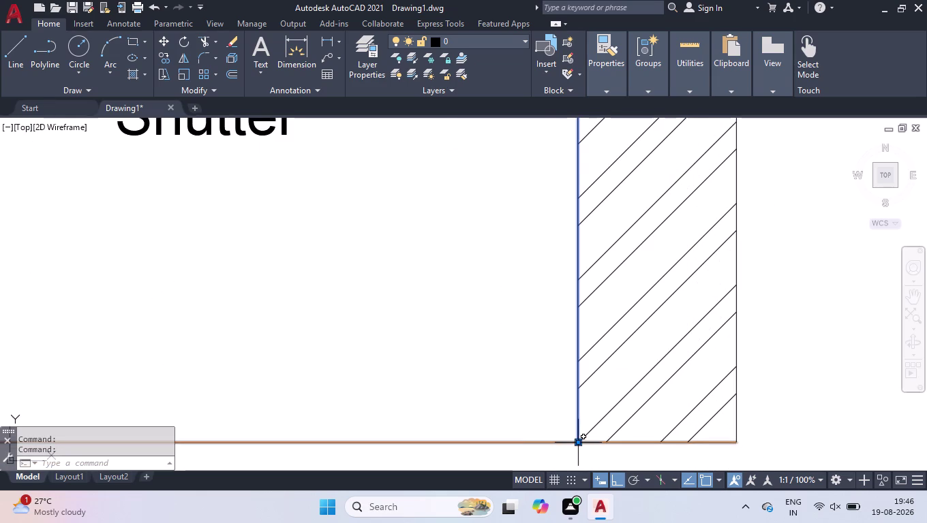
click(578, 442)
scroll(down, 3)
scroll(up, 3)
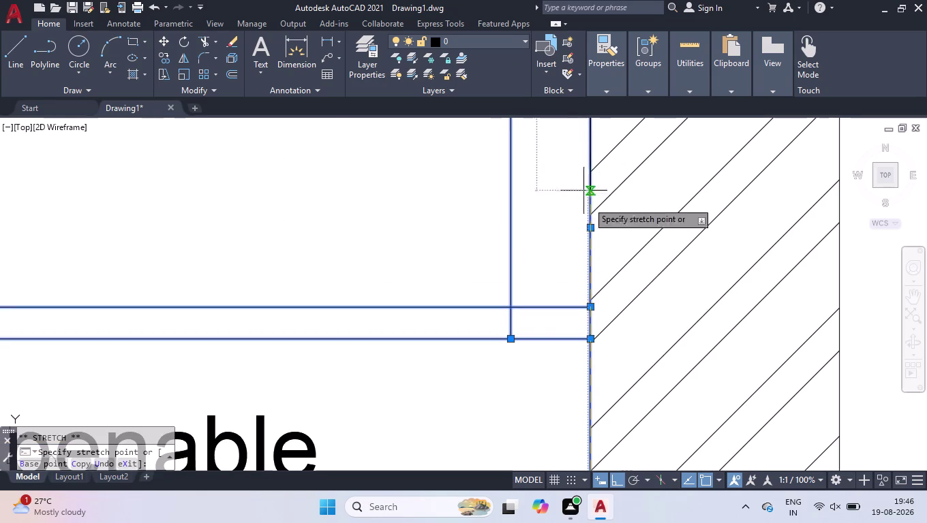
click(591, 340)
scroll(down, 3)
scroll(down, 3)
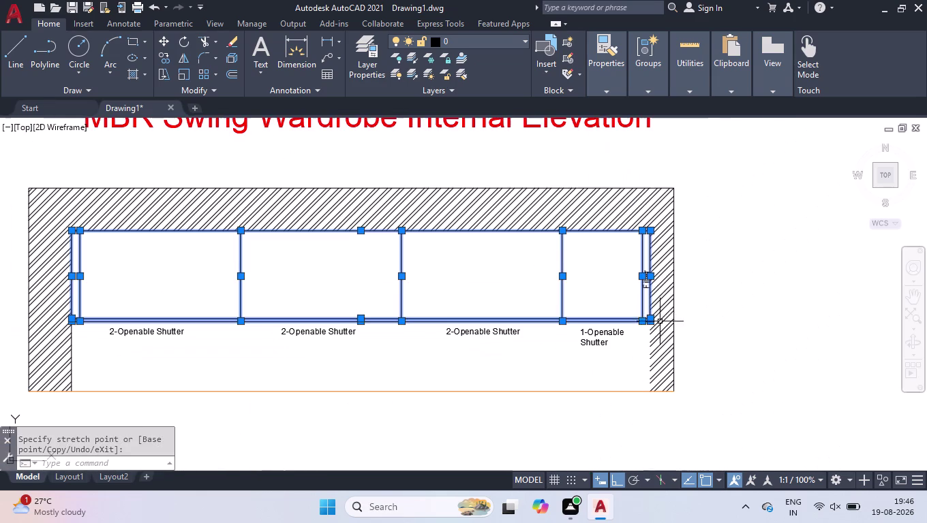
Set the selected lines' colour to Color 30 in Properties.
key(ctrl+1)
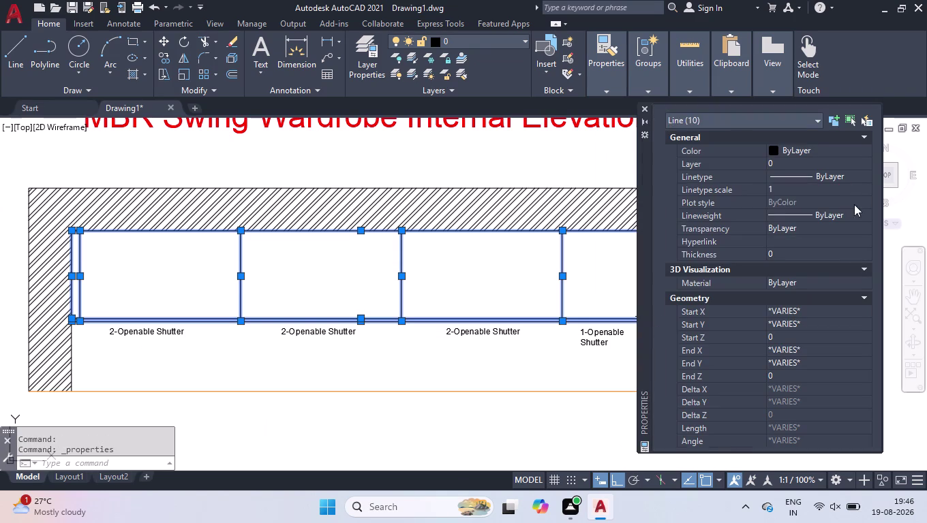
double_click(838, 151)
click(797, 260)
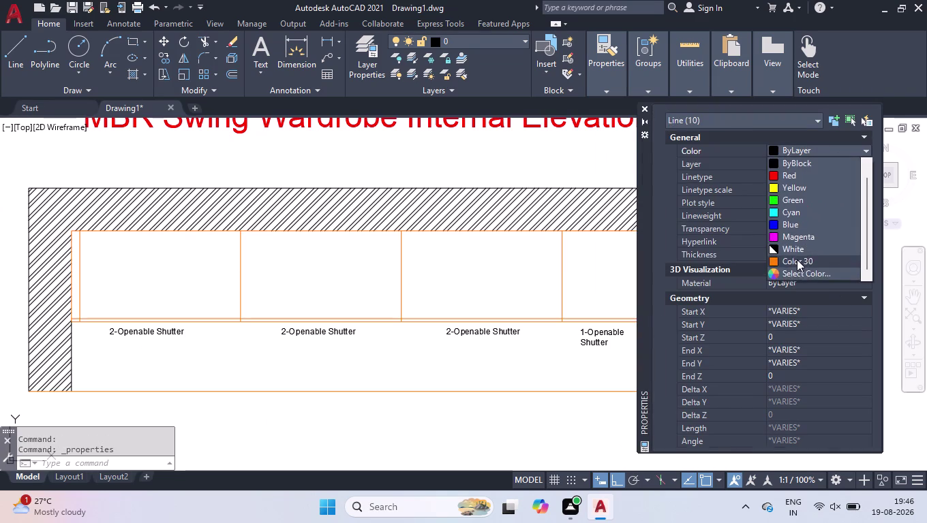
click(641, 105)
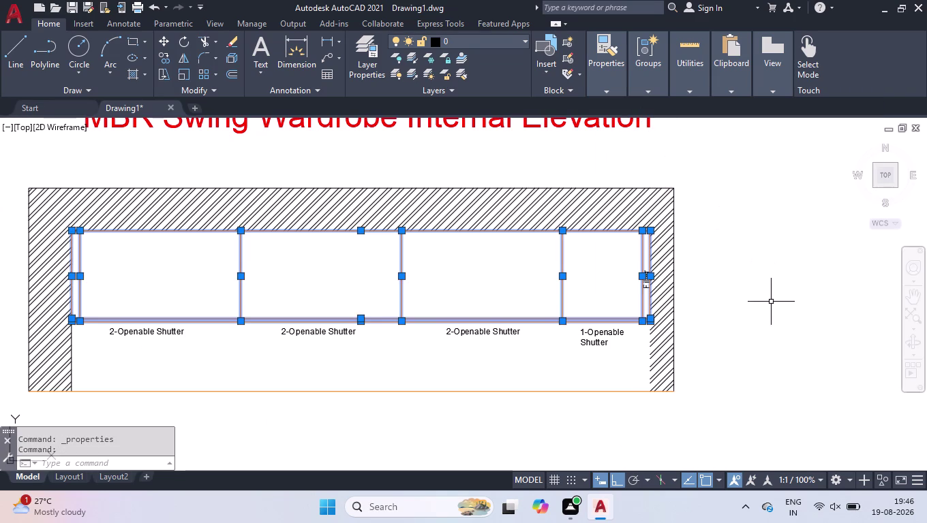
key(l)
key(Return)
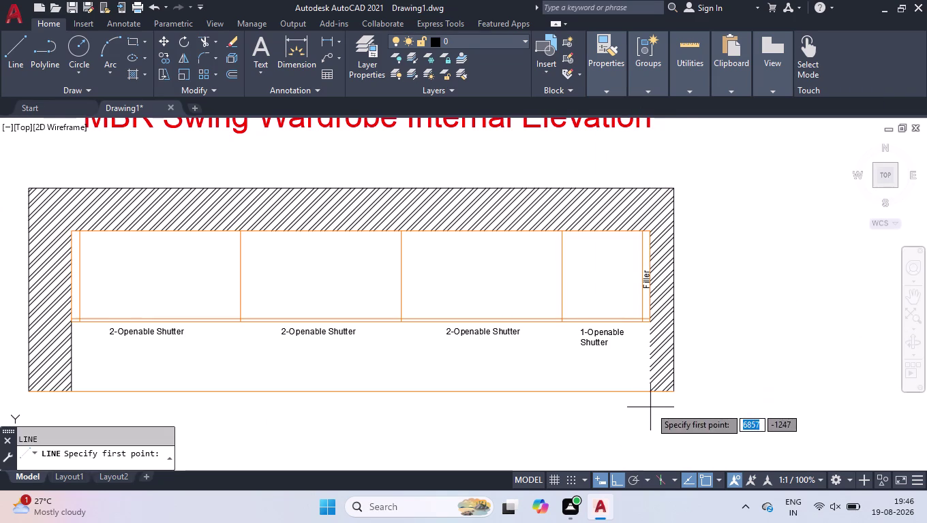
Draw a short vertical closing line down to the wall's bottom corner.
scroll(up, 3)
click(644, 194)
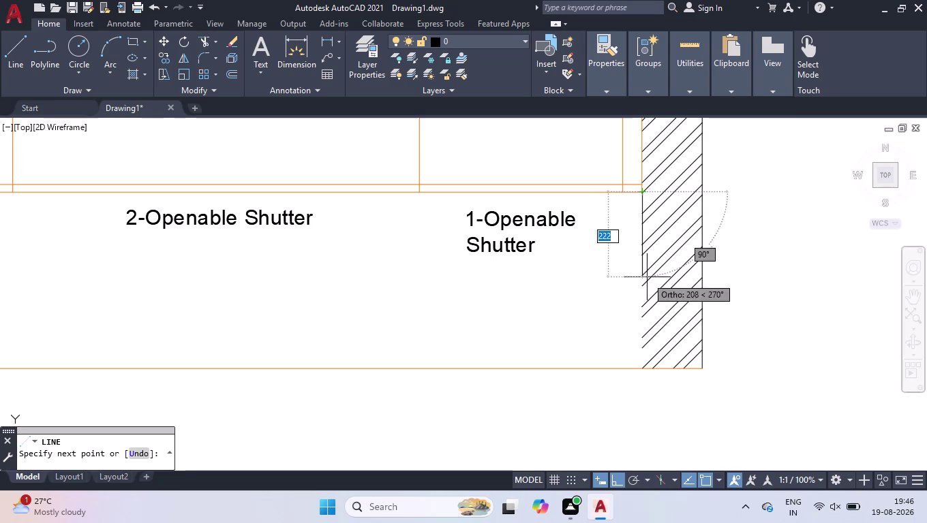
click(643, 367)
key(space)
Trim the overhanging line ends past the right and left walls.
scroll(down, 3)
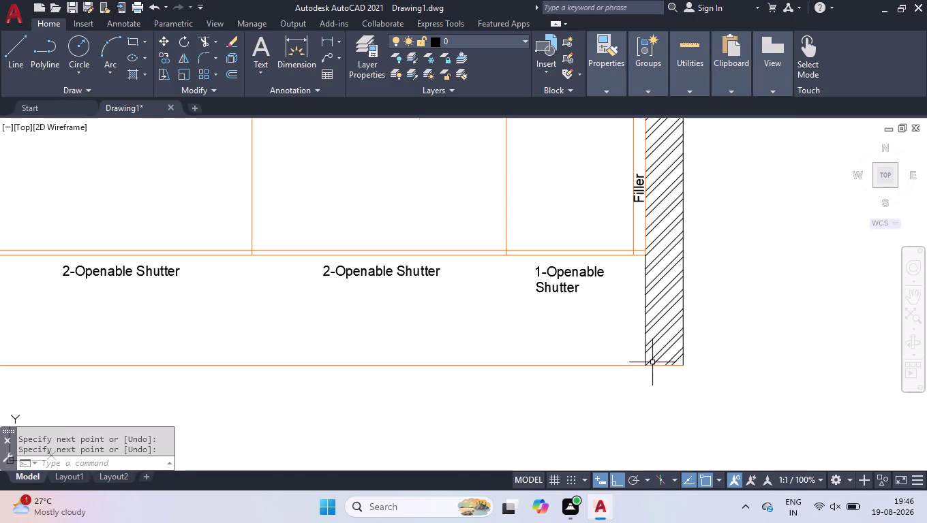
scroll(down, 3)
scroll(up, 3)
scroll(up, 3)
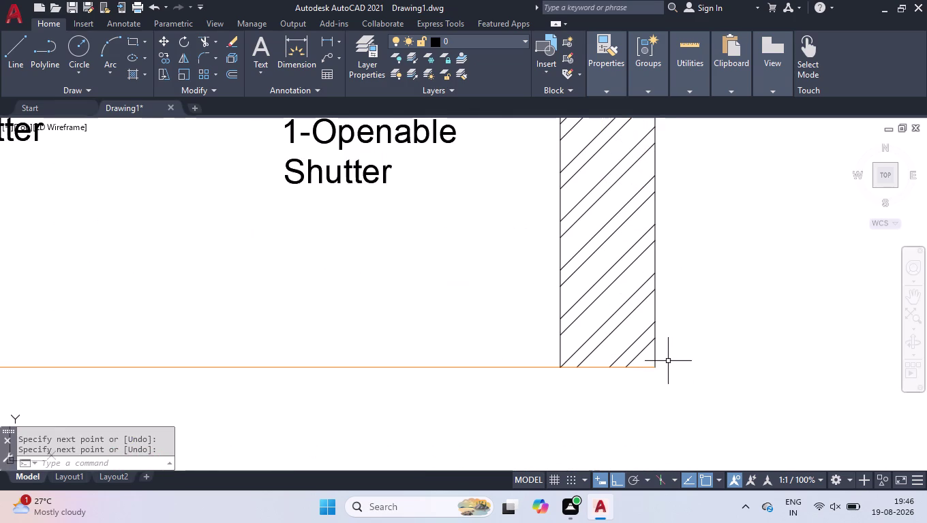
text(tr)
key(Return)
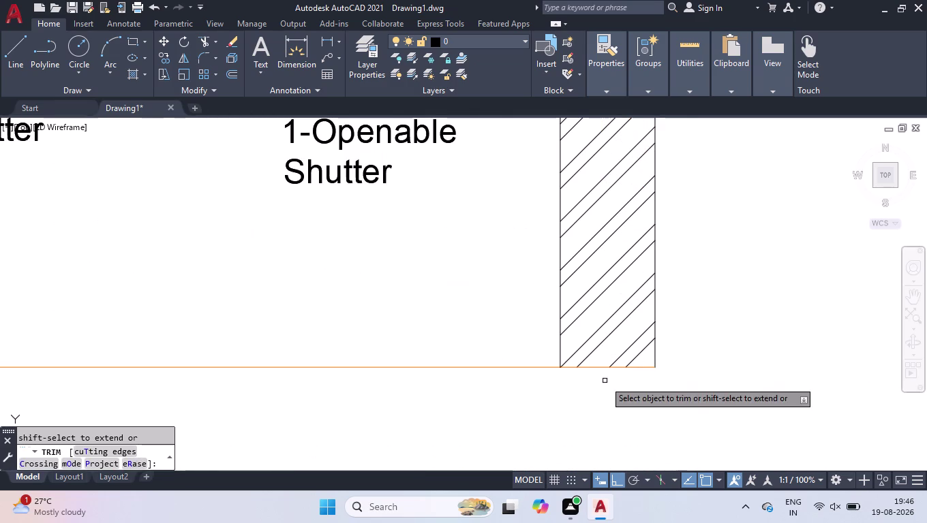
click(603, 367)
scroll(down, 3)
scroll(down, 3)
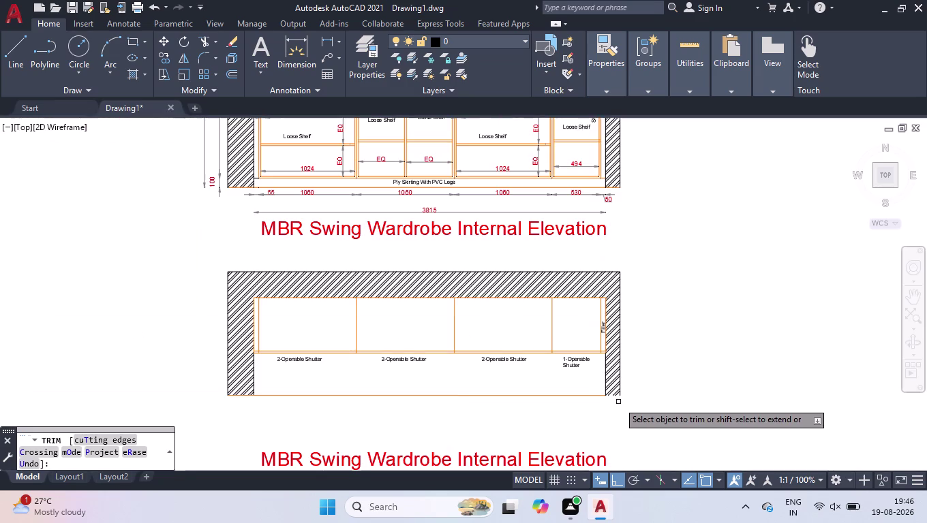
scroll(up, 3)
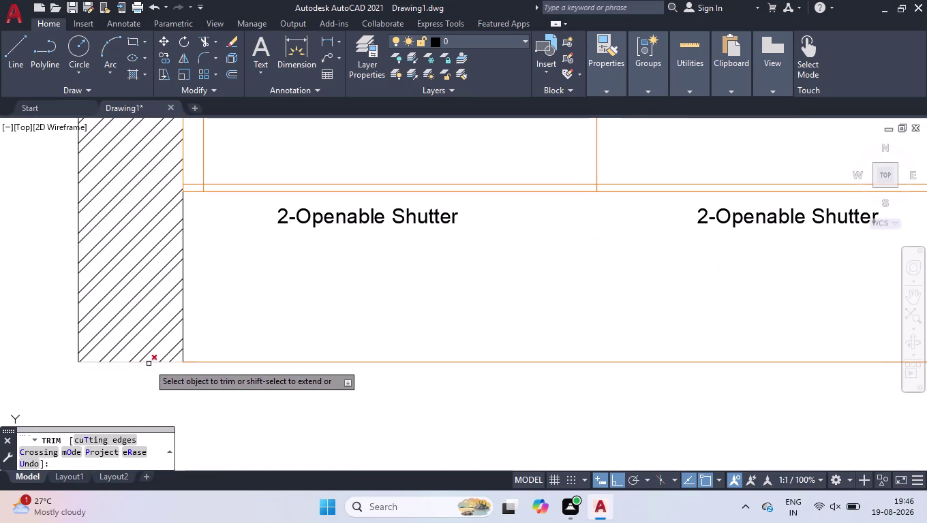
click(150, 362)
key(Return)
Close the bottoms of the left and right hatched walls with short lines.
key(l)
key(Return)
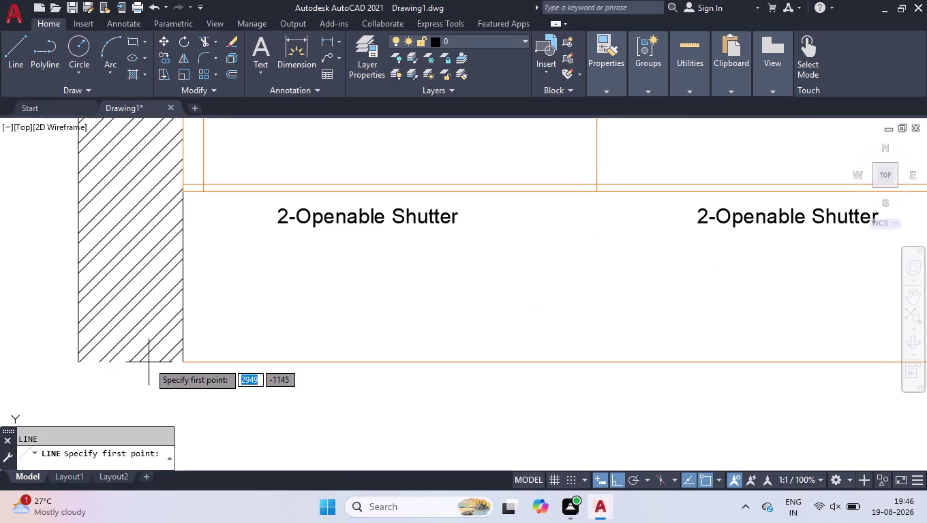
click(80, 363)
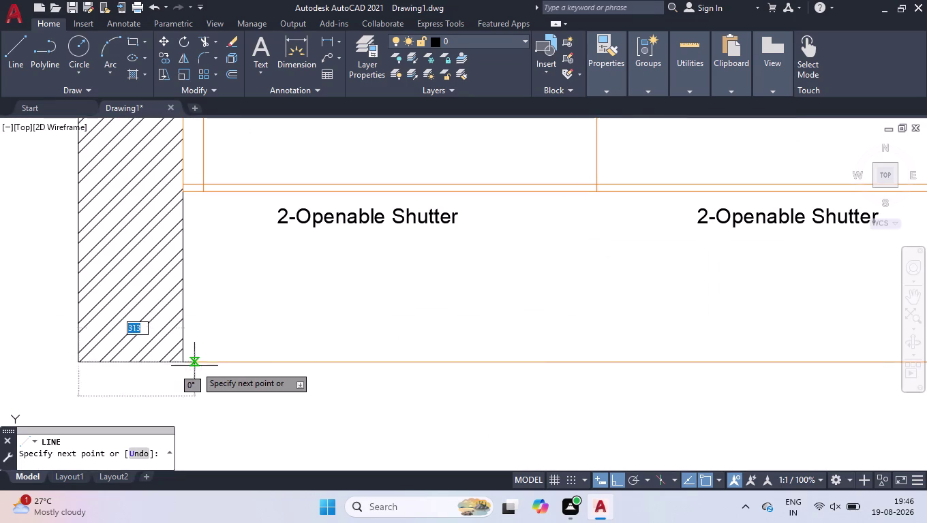
click(184, 364)
key(space)
key(space)
scroll(down, 3)
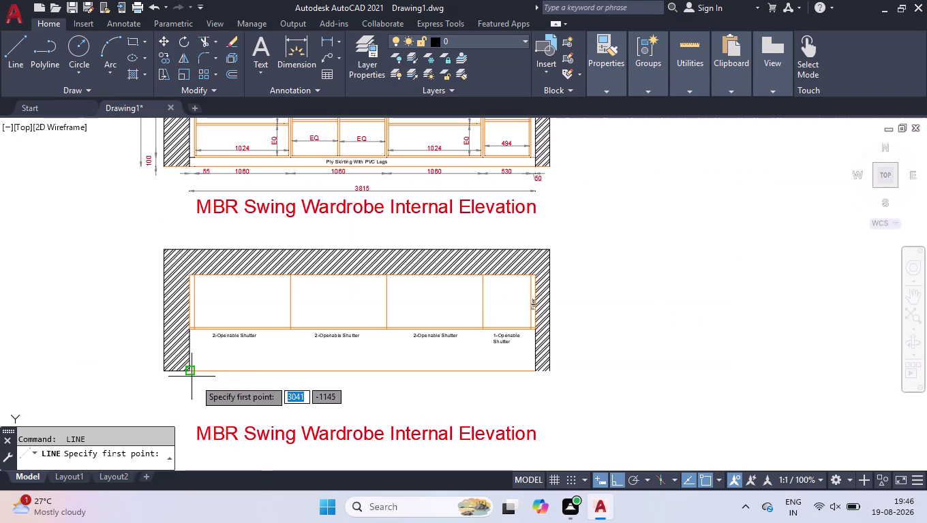
scroll(up, 3)
scroll(up, 3)
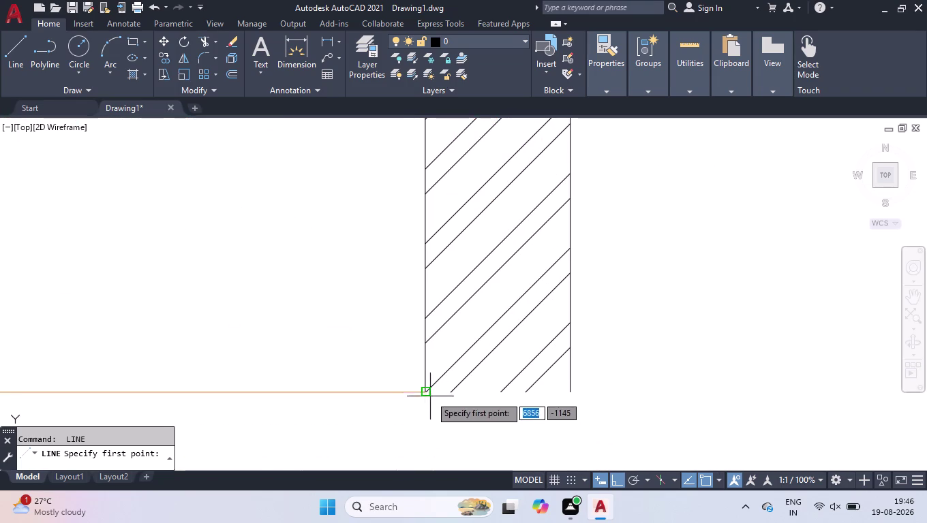
click(428, 391)
click(571, 390)
key(space)
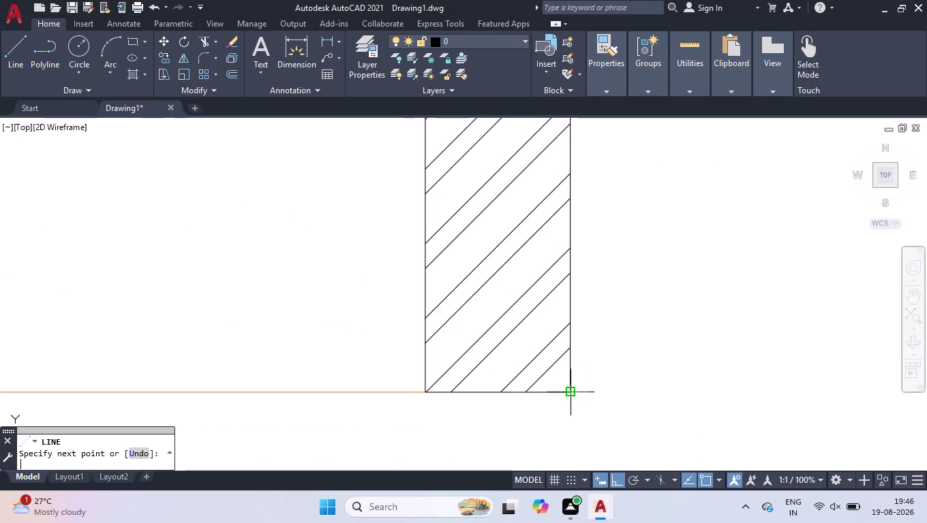
Erase the long bottom line running between the two walls.
scroll(down, 3)
scroll(down, 3)
scroll(down, 3)
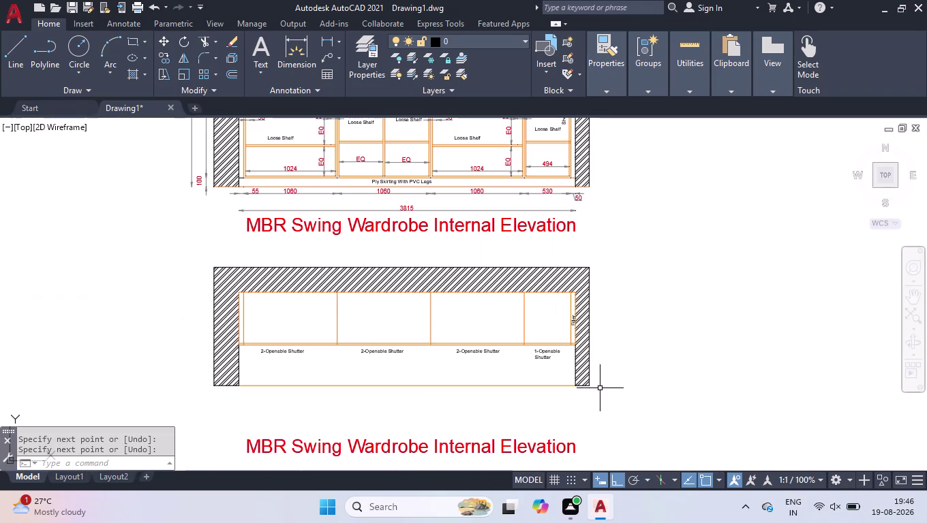
click(500, 385)
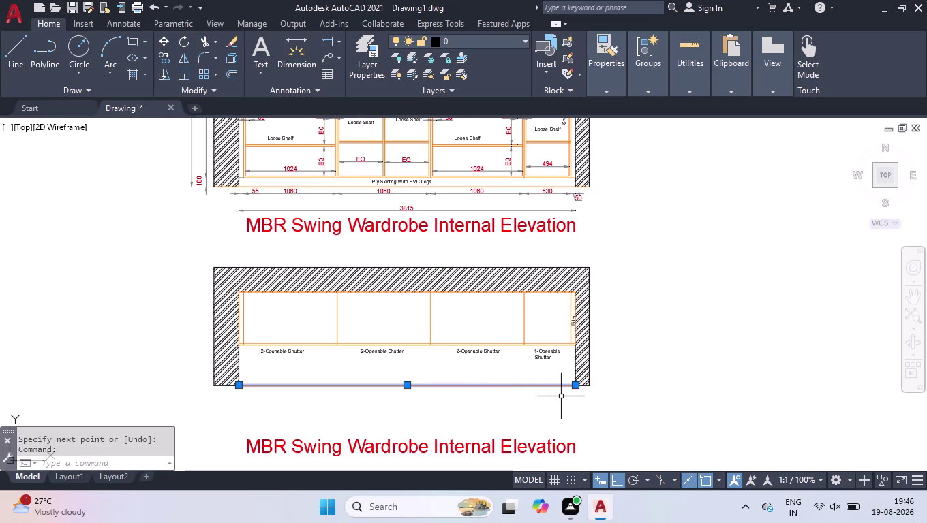
key(Delete)
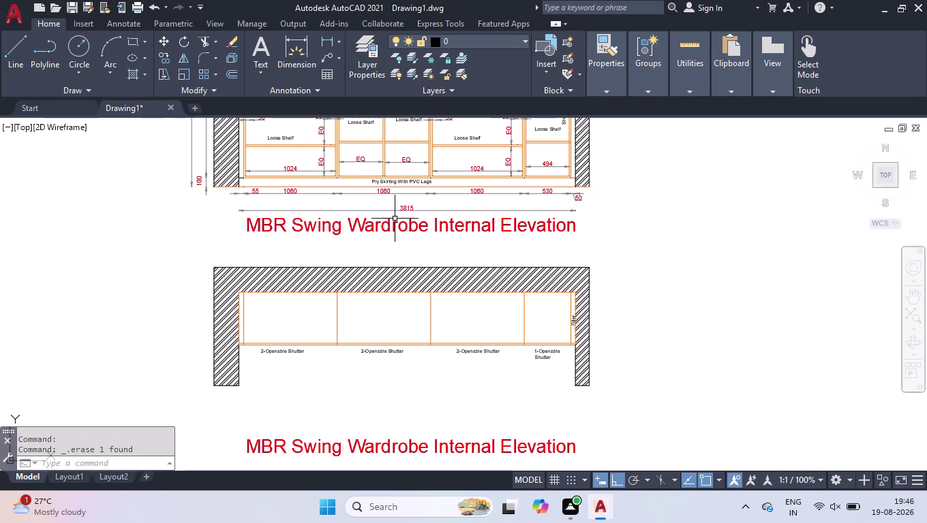
click(427, 447)
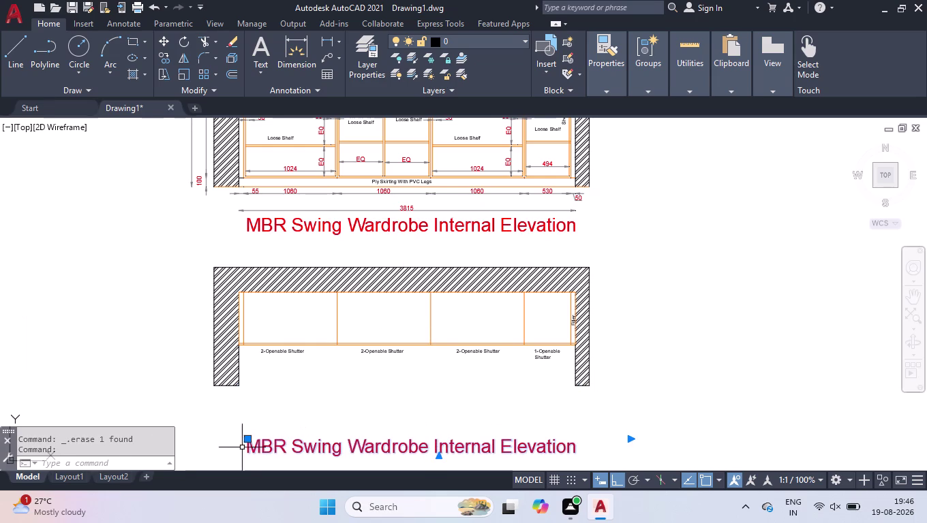
Raise the lower title and set both titles' text height to 100.
click(248, 441)
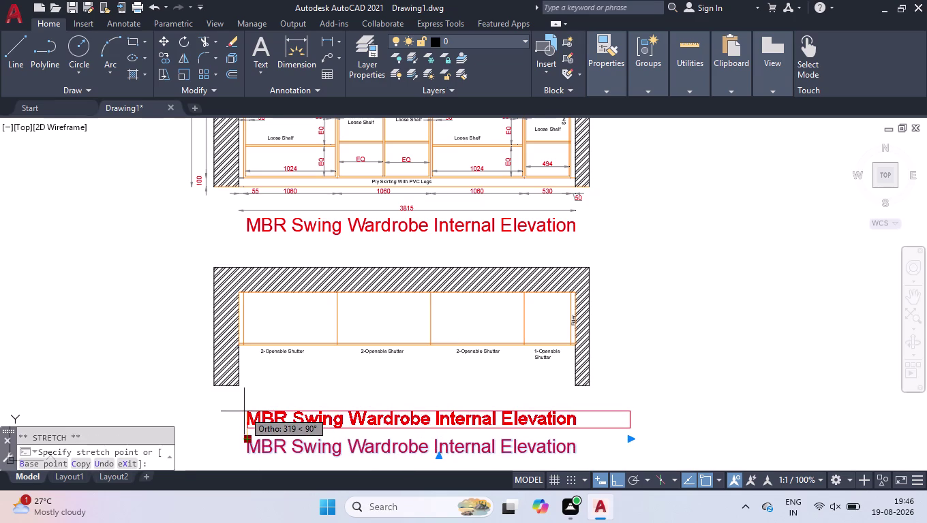
click(244, 412)
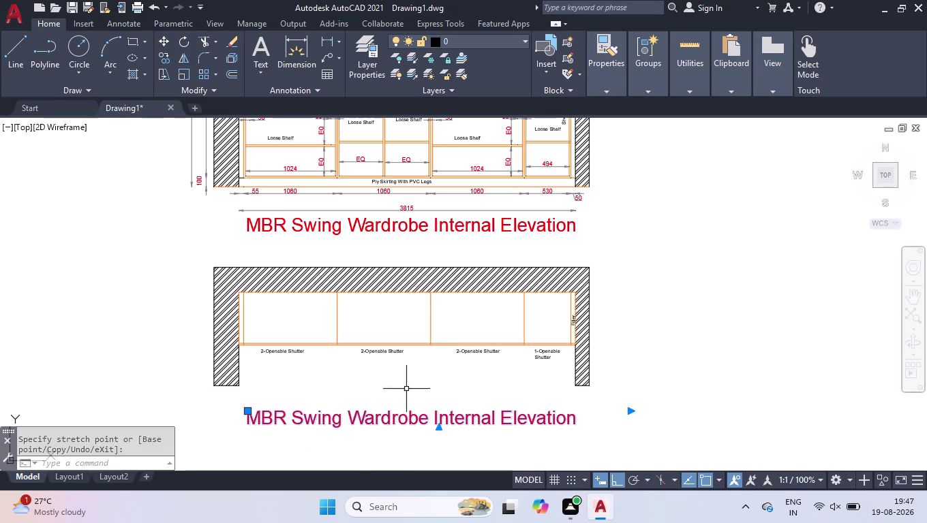
click(382, 225)
key(ctrl+1)
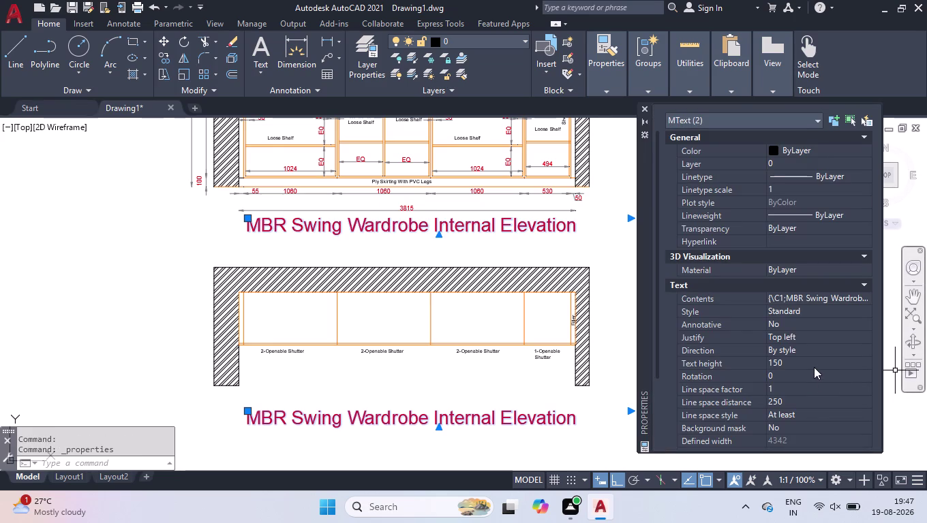
click(813, 367)
text(100)
key(Return)
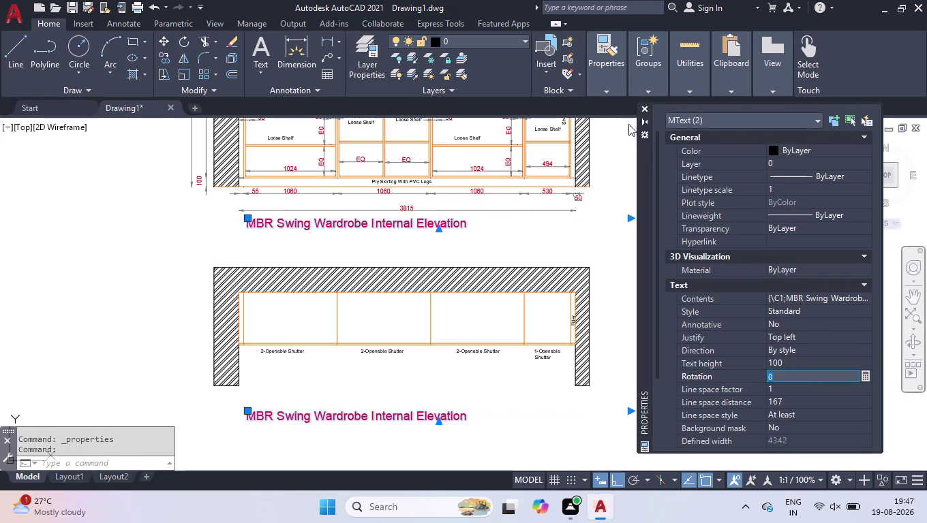
click(640, 110)
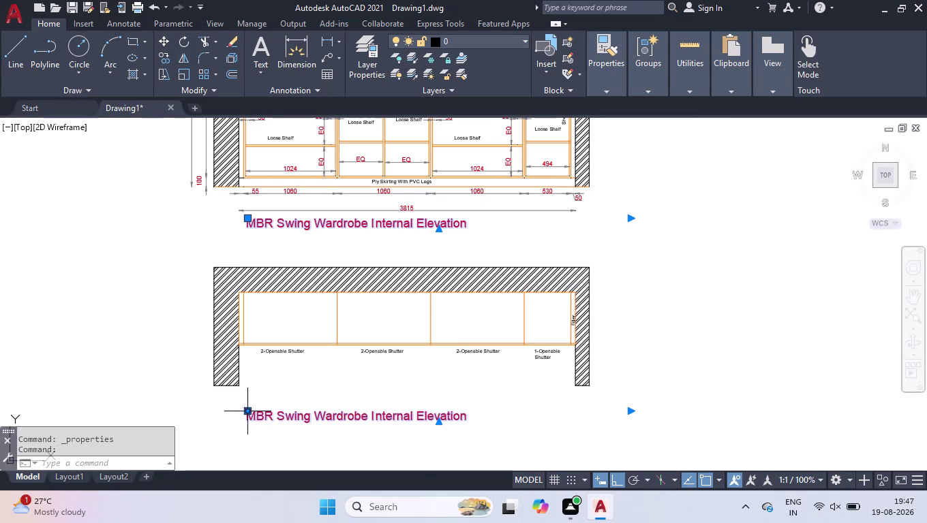
Reposition the lower title just beneath the shutter elevation.
click(250, 411)
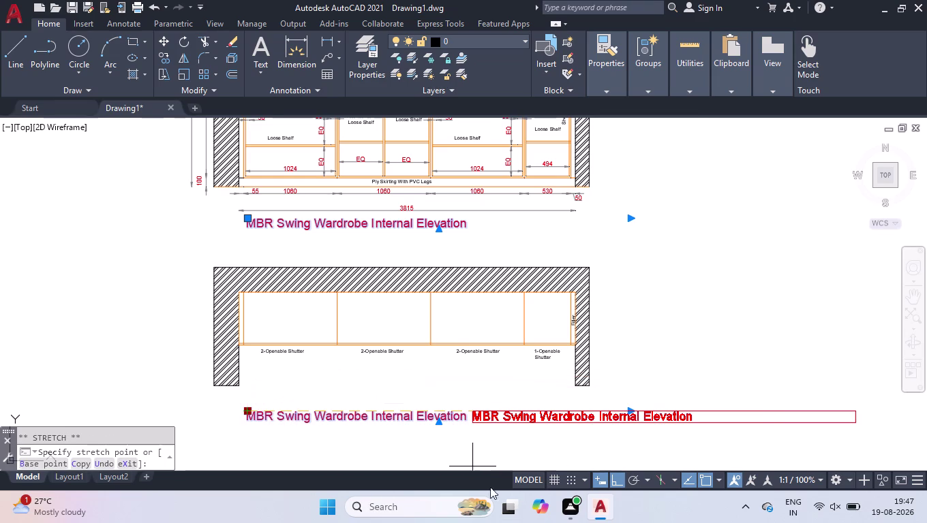
click(628, 476)
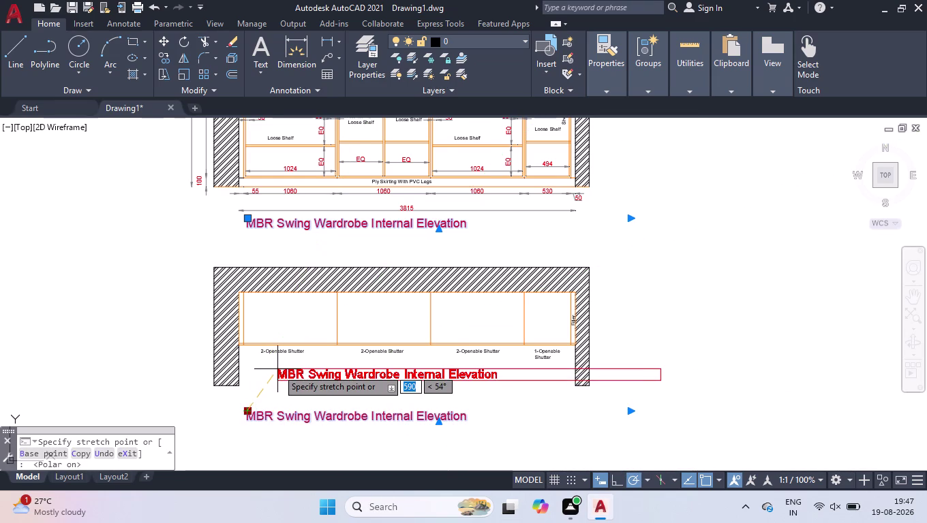
click(277, 369)
click(664, 372)
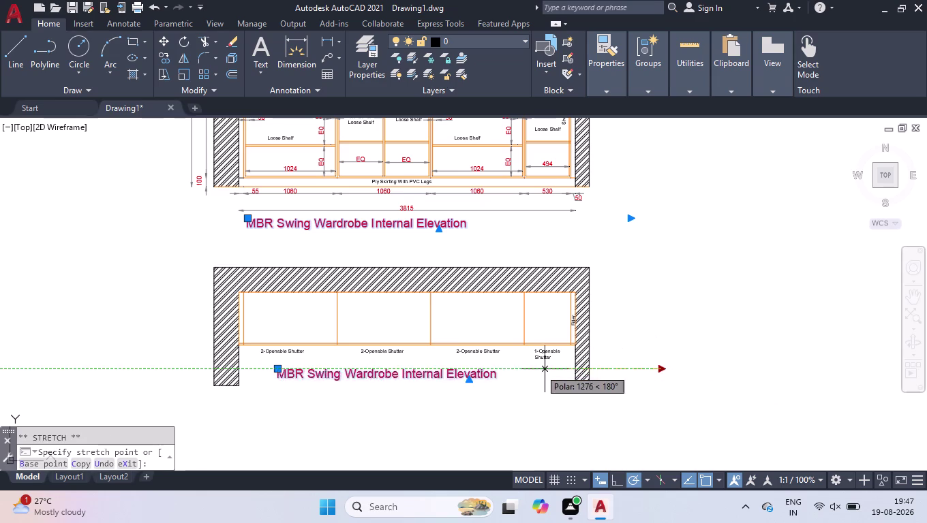
click(509, 370)
click(631, 219)
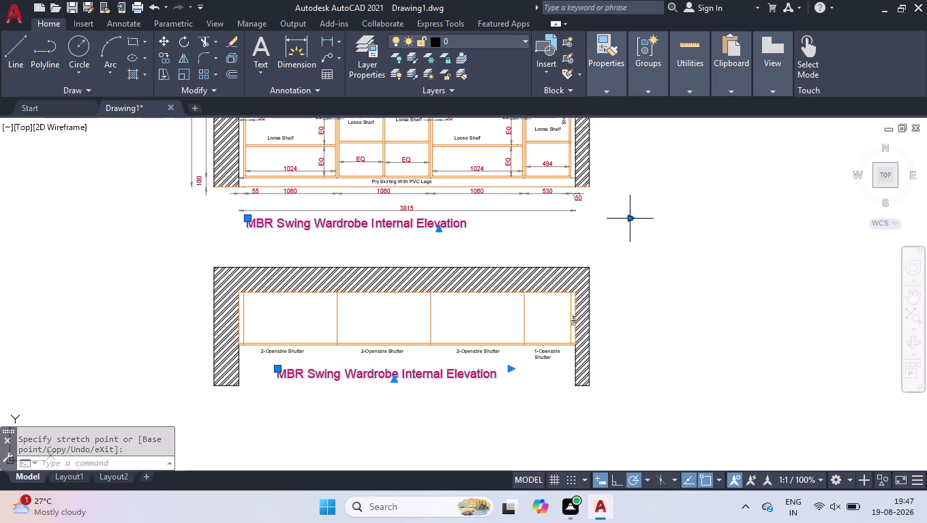
Shift the upper title right so it is centred under its elevation.
click(476, 218)
scroll(up, 3)
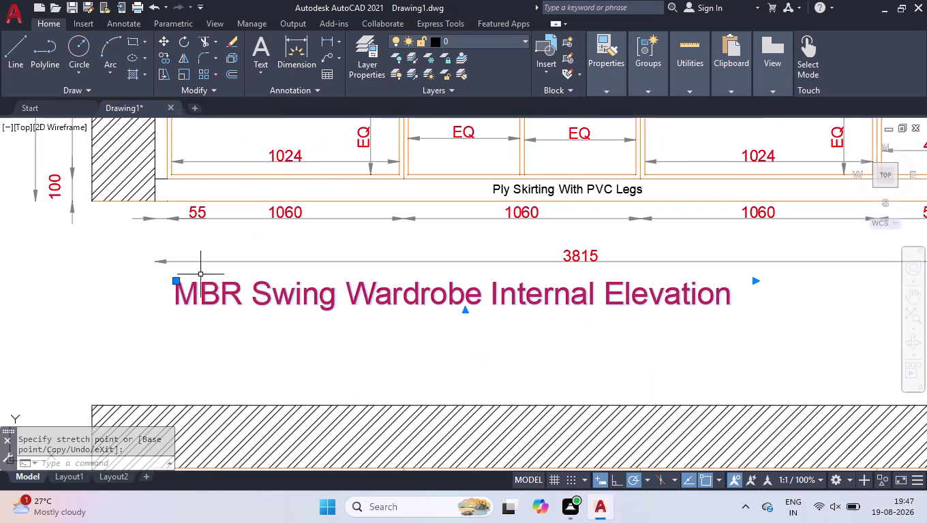
click(176, 283)
click(275, 287)
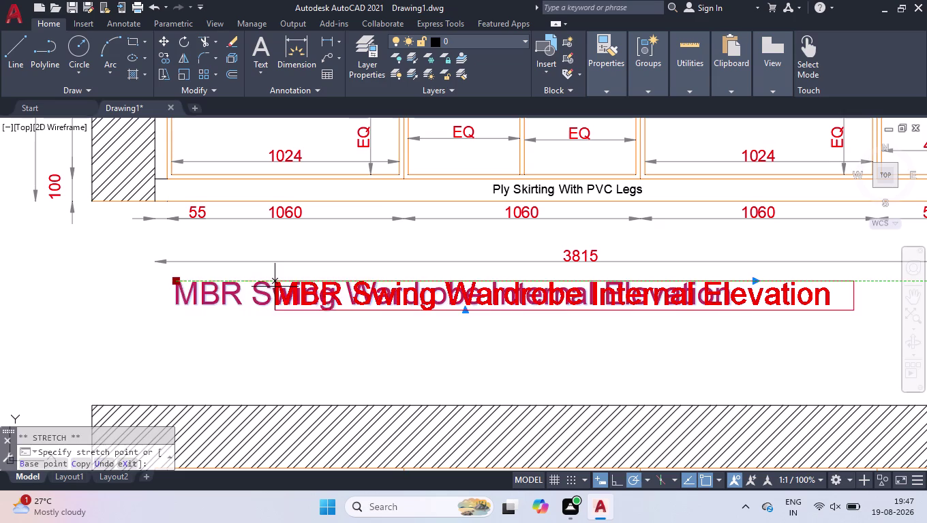
scroll(down, 3)
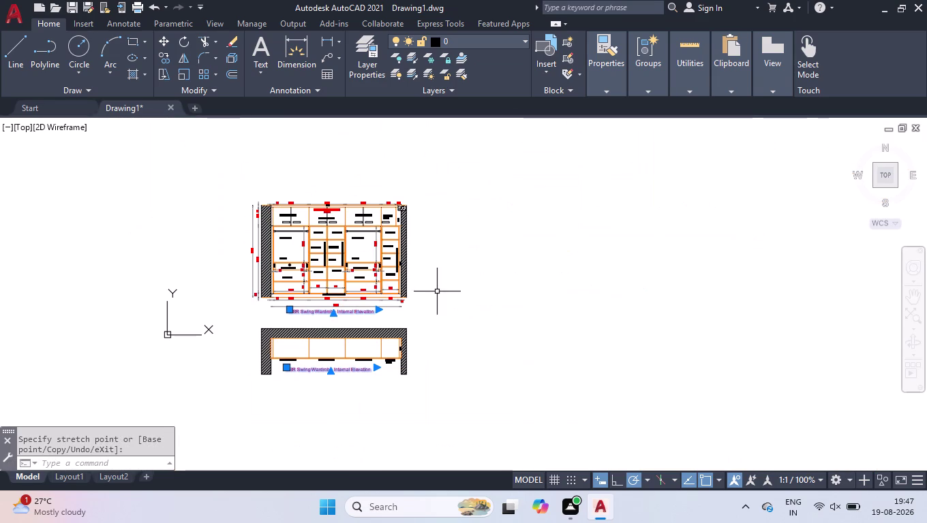
drag(446, 286, 435, 289)
click(260, 408)
Select the lock symbol in the first drawer and start a copy.
scroll(up, 3)
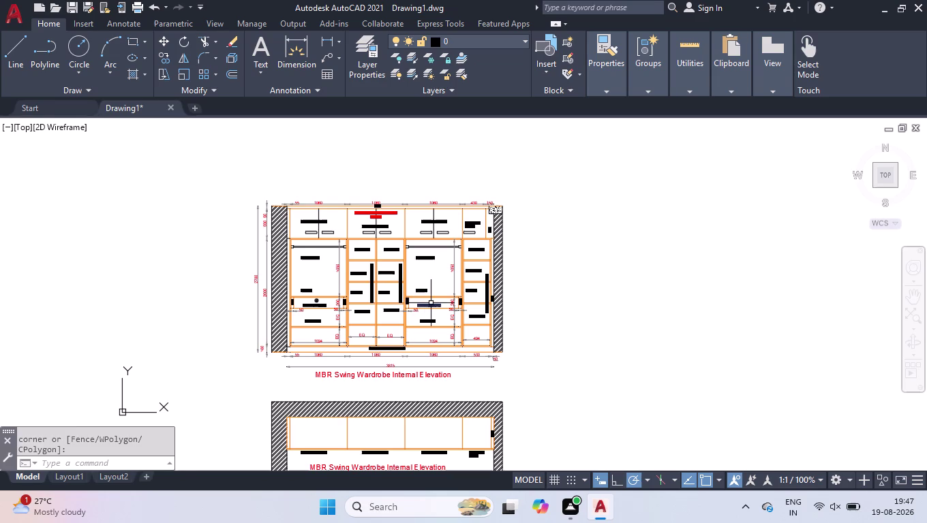
scroll(up, 3)
scroll(up, 3)
drag(263, 359, 256, 362)
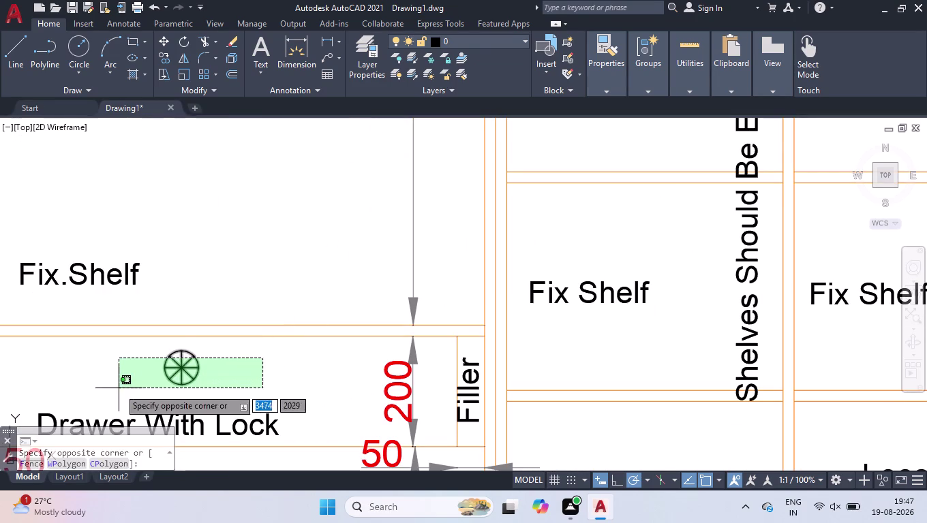
click(119, 388)
text(co)
key(Return)
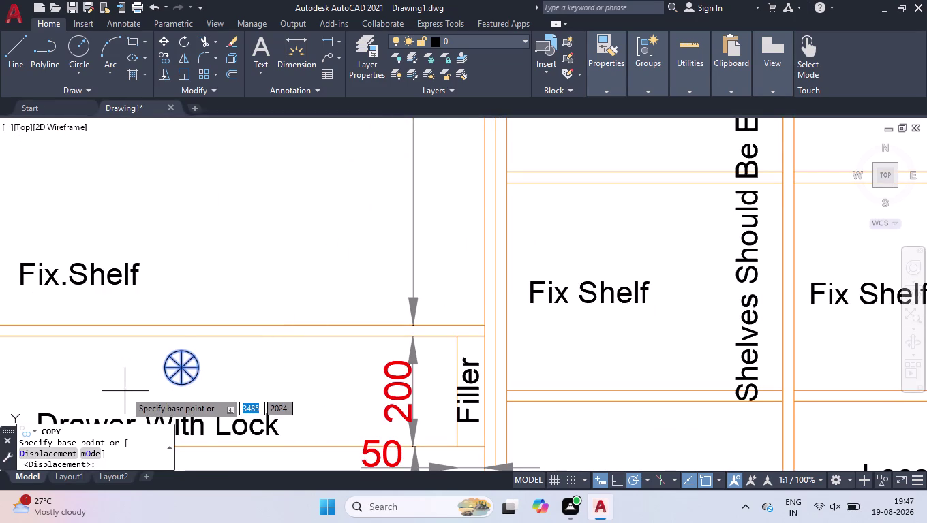
Place the lock symbol copy in the second Drawer With Lock compartment.
scroll(down, 3)
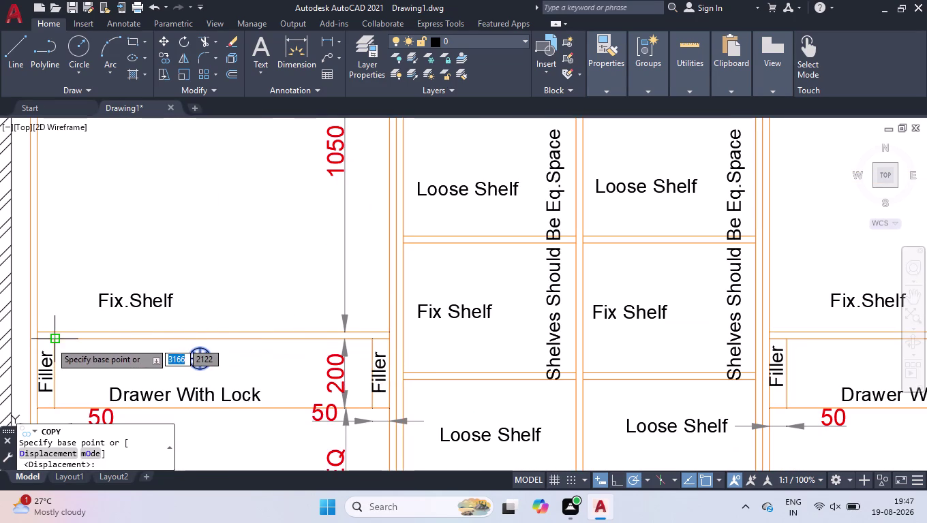
click(50, 342)
scroll(down, 3)
scroll(down, 3)
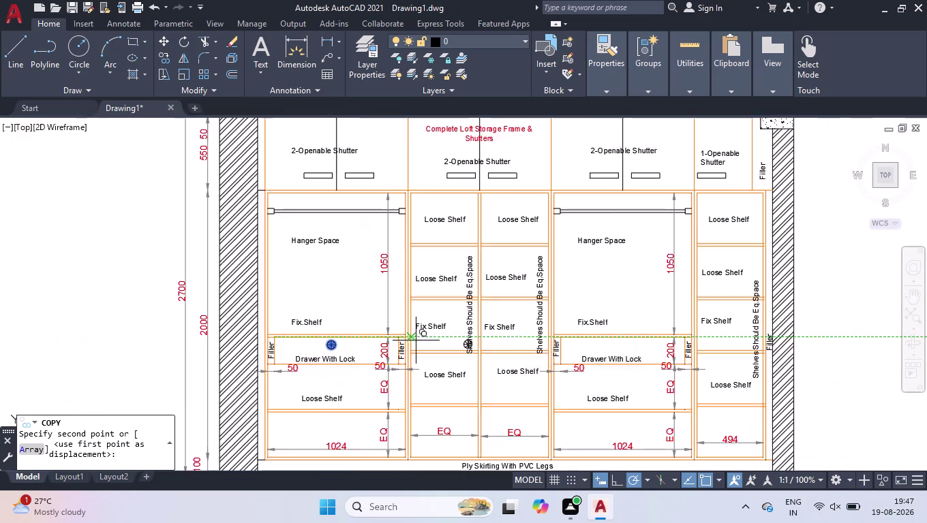
scroll(up, 3)
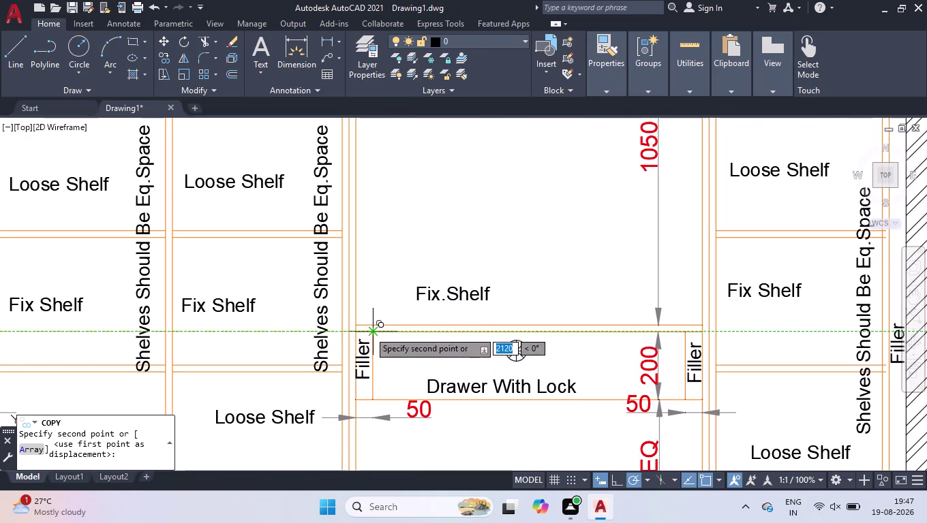
click(369, 331)
key(Return)
scroll(down, 3)
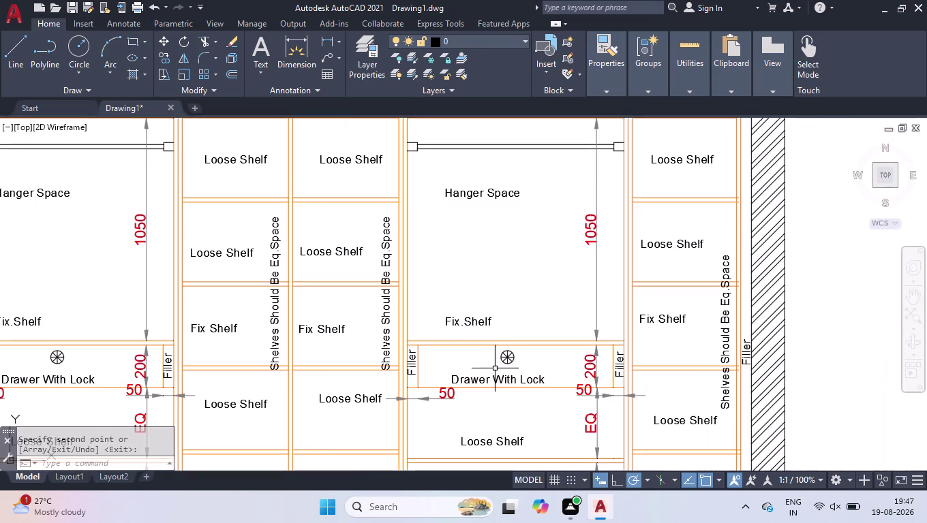
scroll(down, 3)
scroll(up, 3)
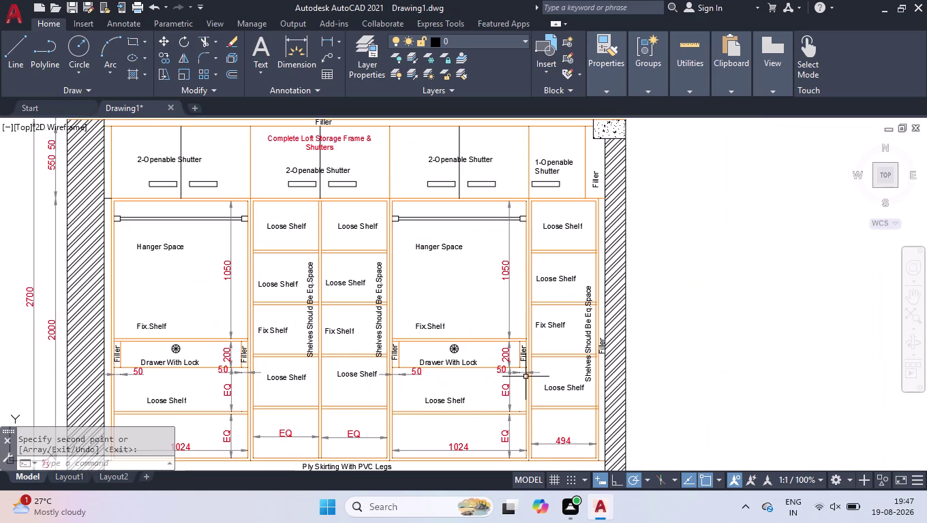
scroll(down, 3)
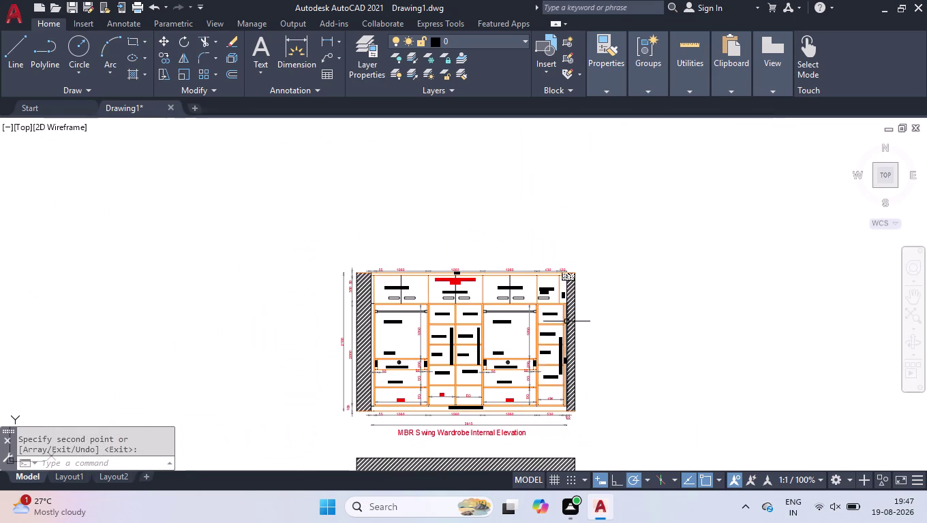
scroll(down, 3)
scroll(up, 3)
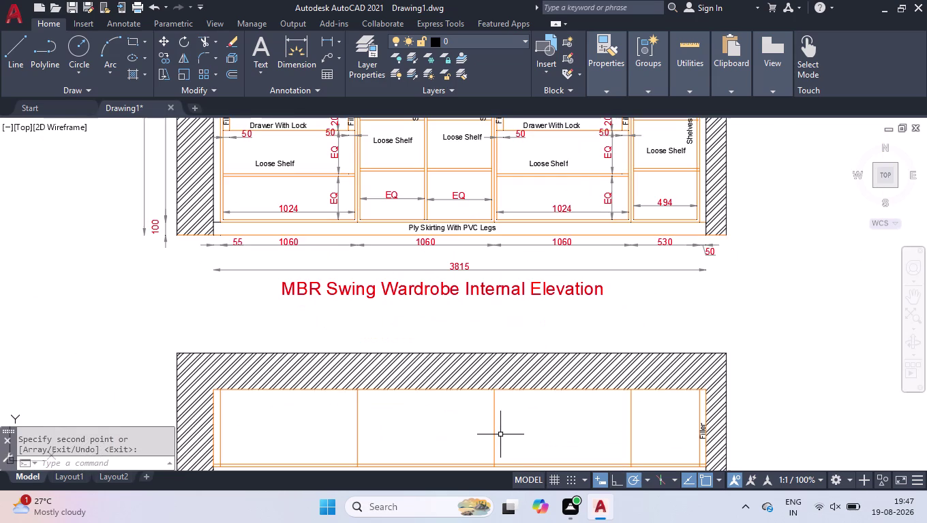
Dimension the 55 wall width at the top-left of the shutter elevation.
text(dli)
key(Return)
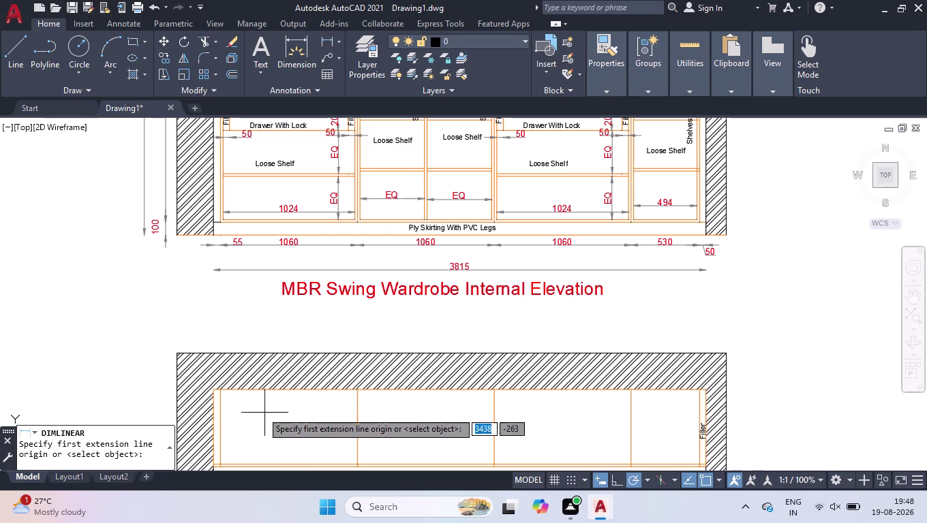
scroll(up, 3)
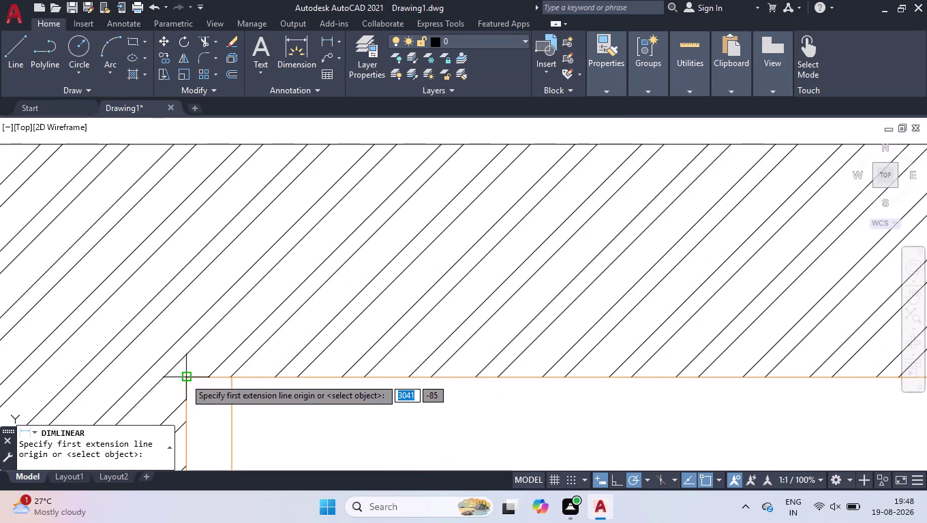
click(185, 378)
click(228, 377)
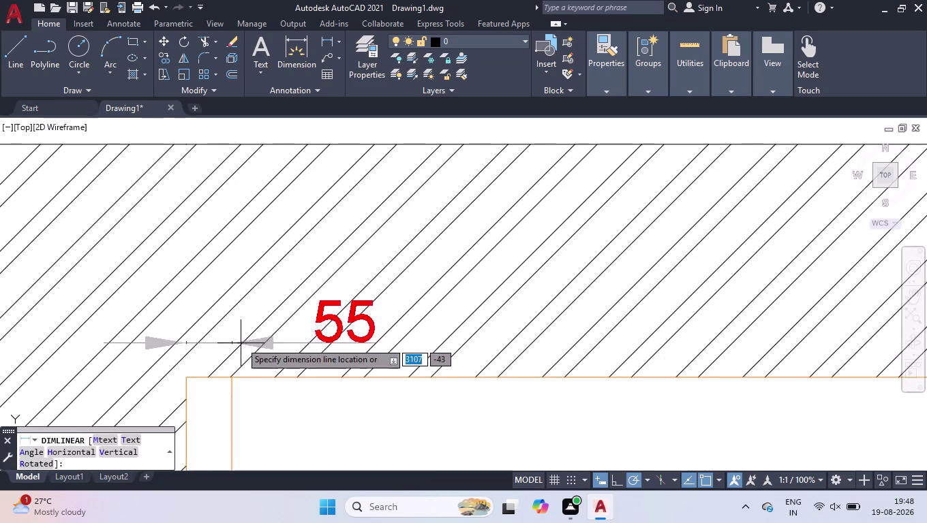
scroll(down, 3)
click(216, 195)
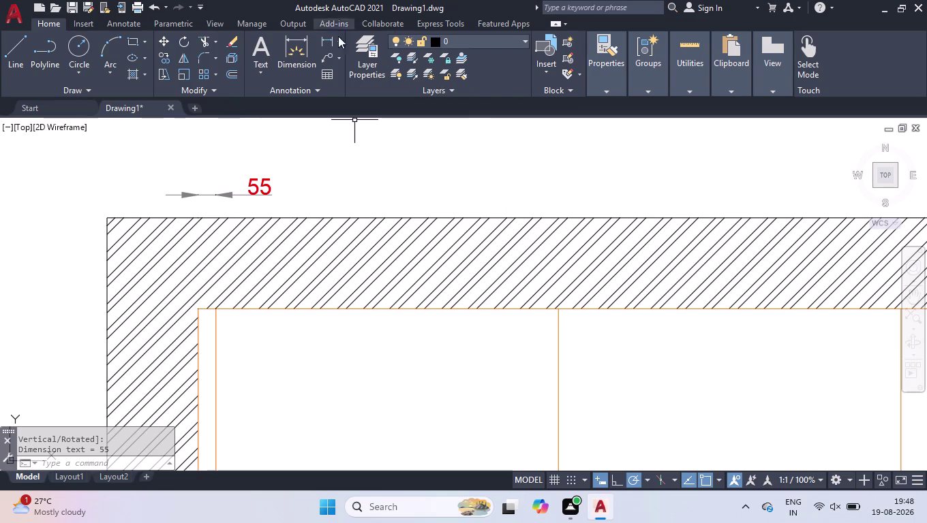
Continue the chain with dimensions 1060, 1060, 1060, 530 and 50.
click(113, 20)
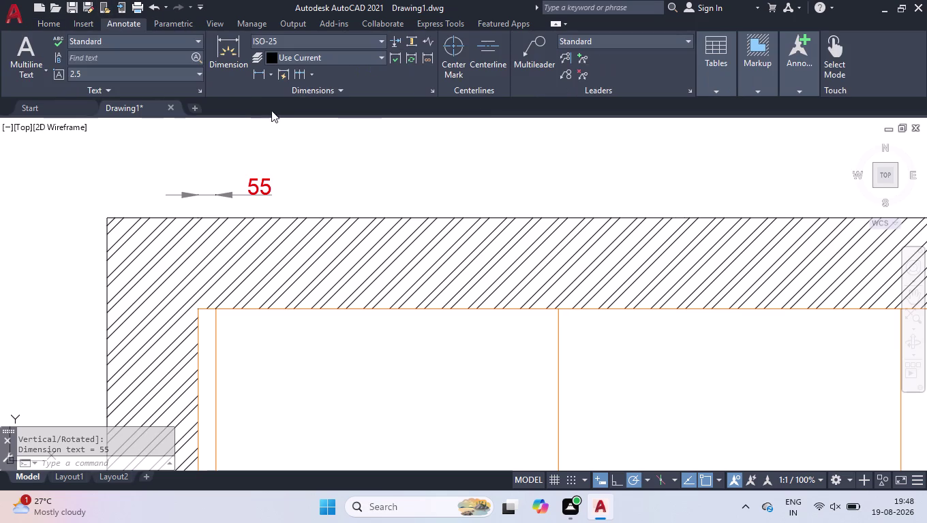
click(297, 75)
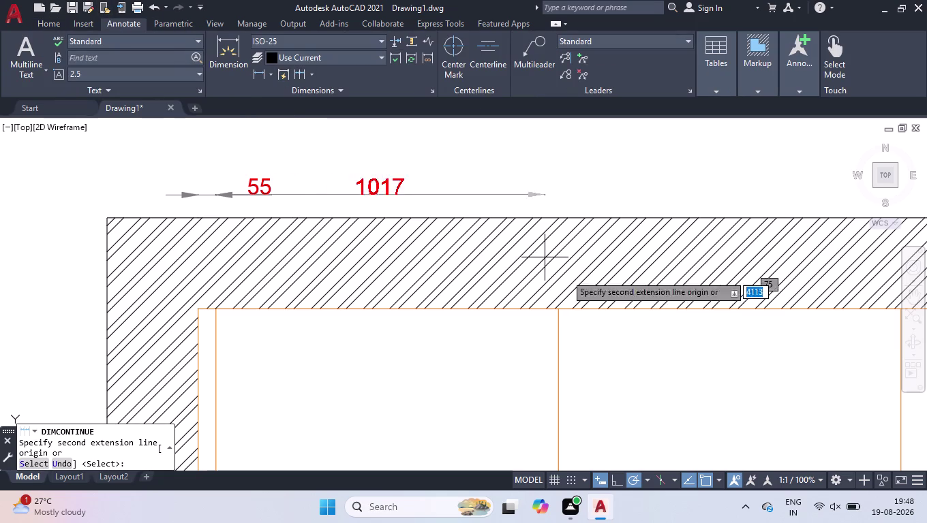
click(559, 310)
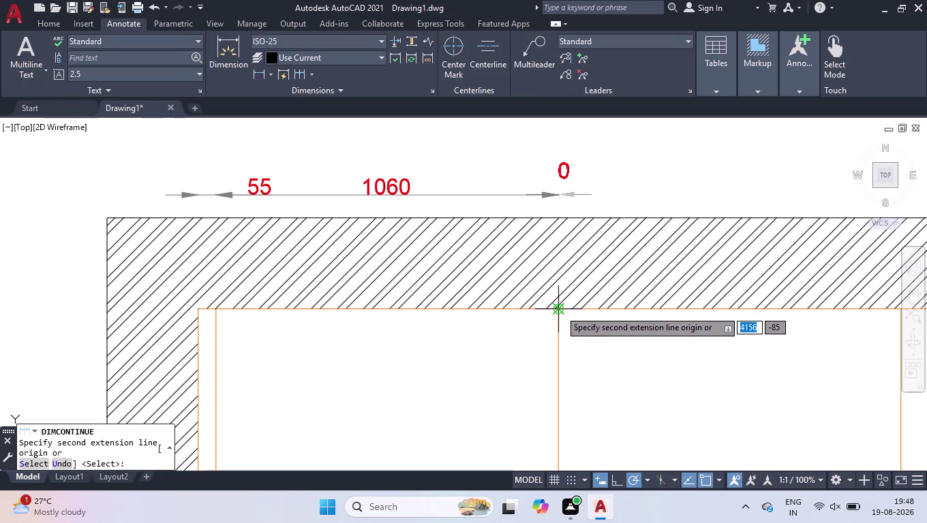
scroll(down, 3)
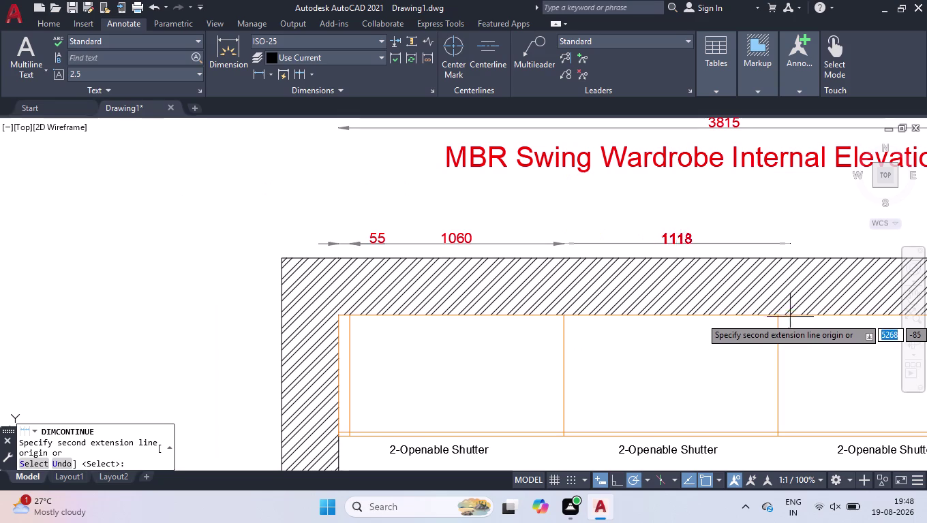
click(779, 315)
scroll(down, 3)
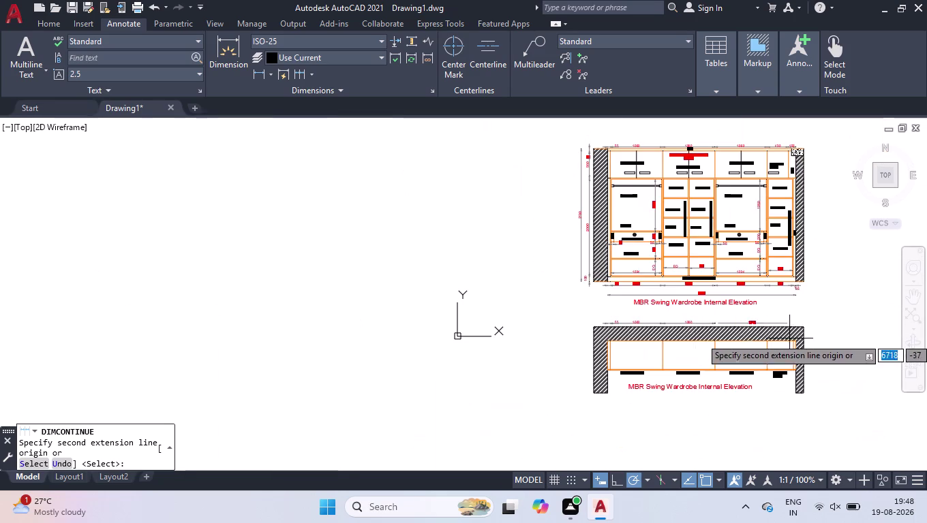
scroll(up, 3)
click(583, 362)
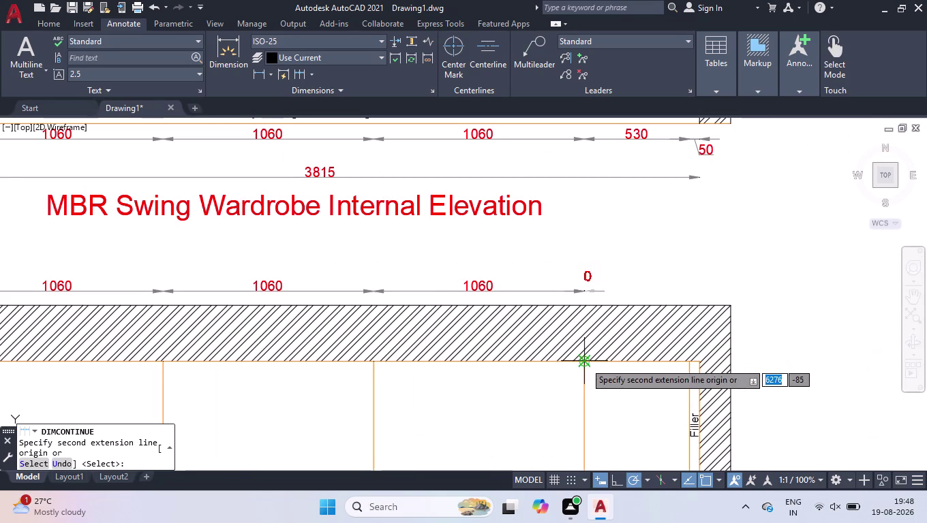
click(689, 363)
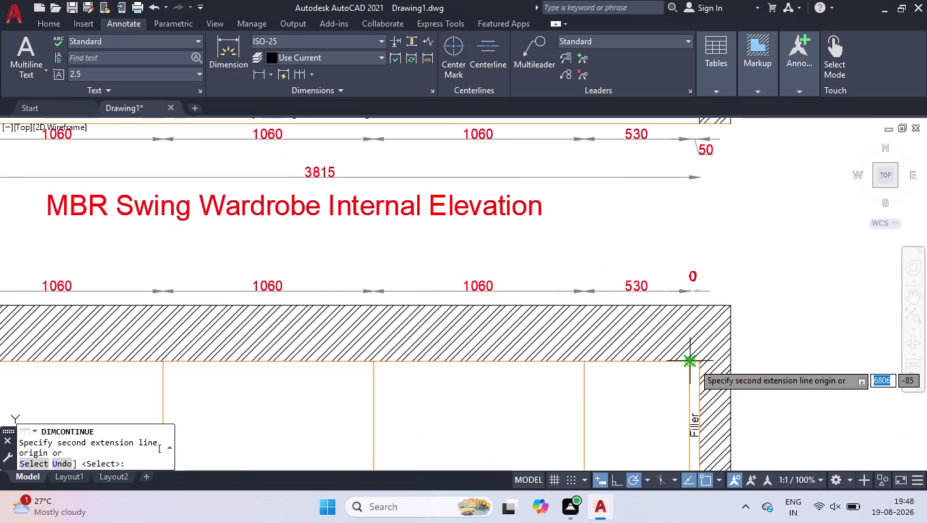
click(698, 363)
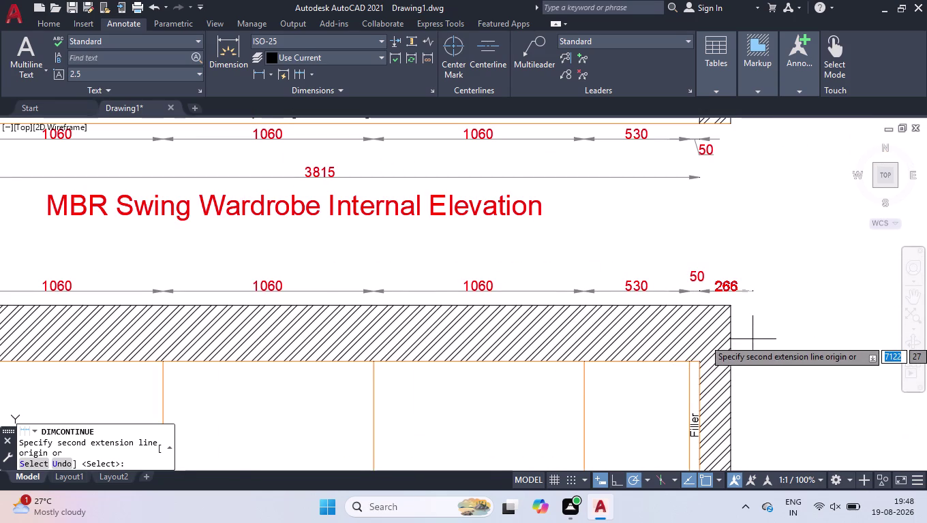
key(Return)
Clear the leftover continue prompt and restart a linear dimension with DLI.
text(dl)
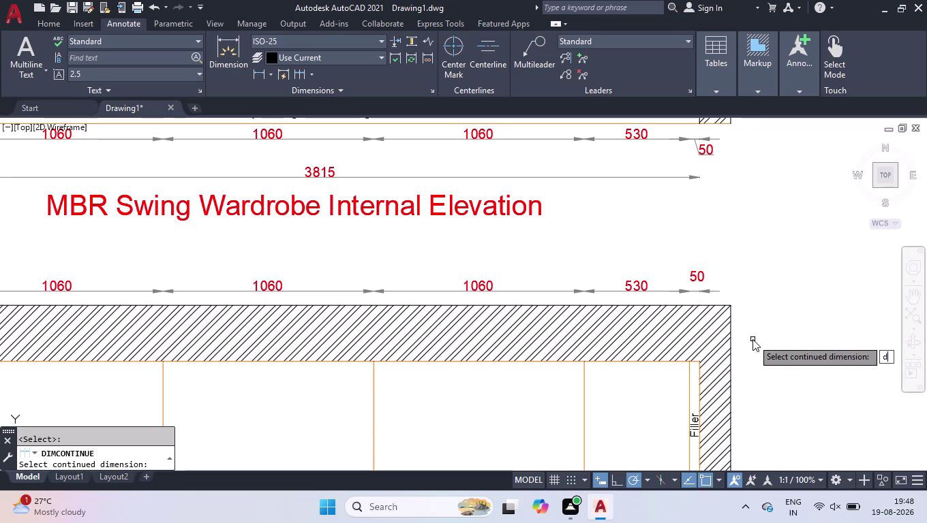
text(i)
key(space)
key(space)
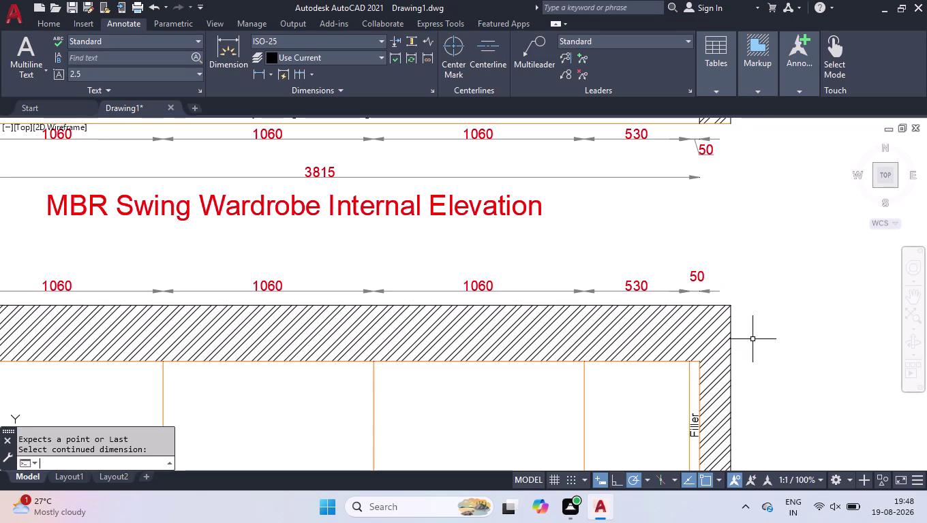
text(dli)
key(Return)
scroll(down, 3)
scroll(up, 3)
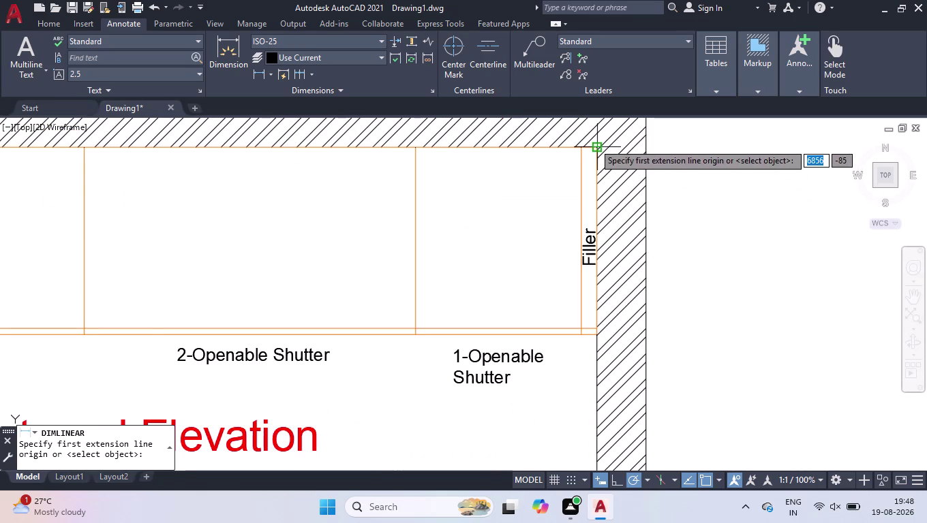
Add the vertical 600 height dimension beside the right wall.
click(593, 143)
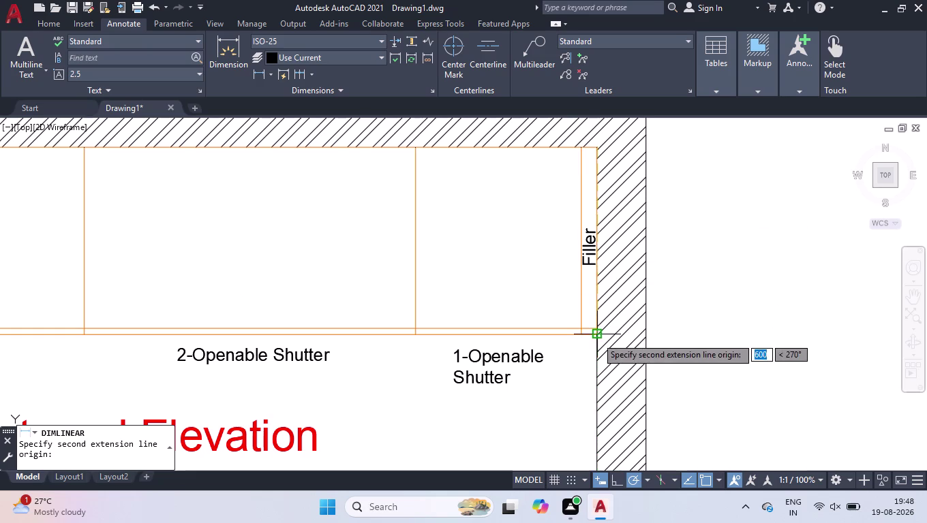
click(596, 338)
click(660, 331)
scroll(down, 3)
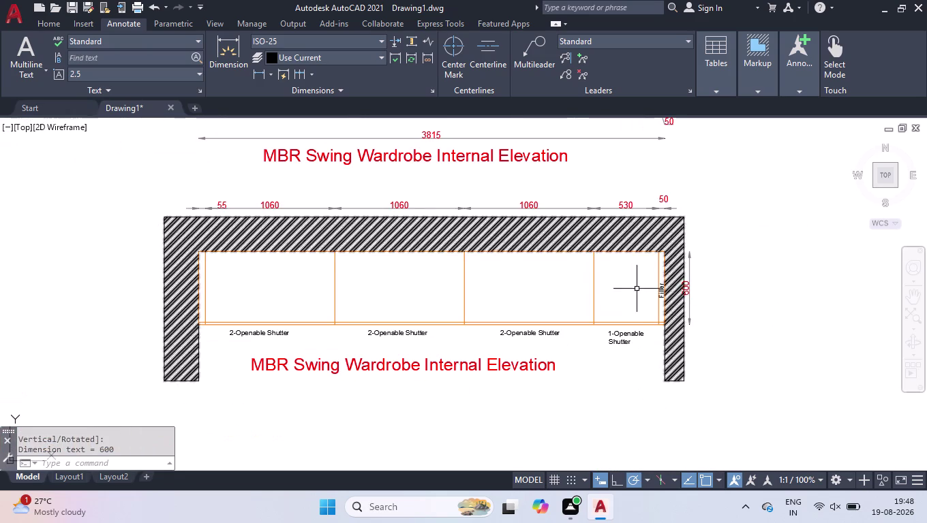
key(space)
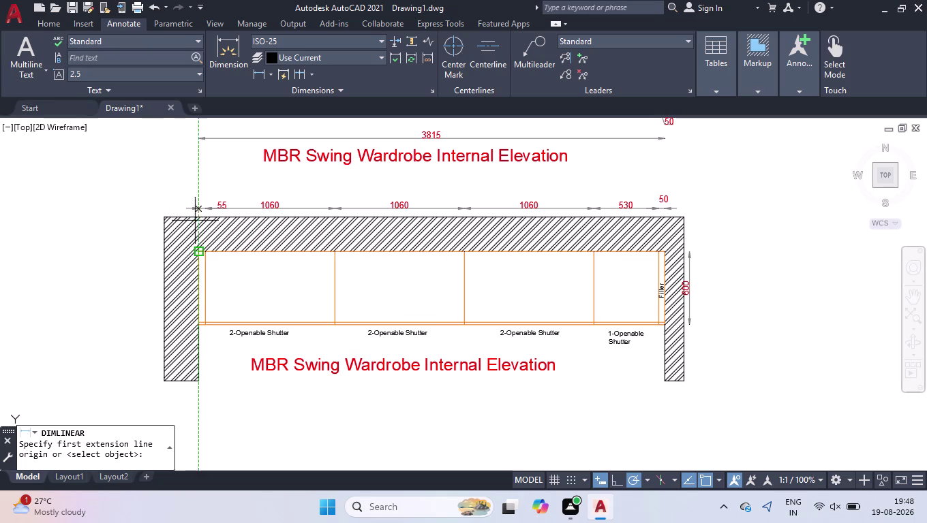
Add the 3815 overall width dimension above the shutter chain.
scroll(up, 3)
click(172, 182)
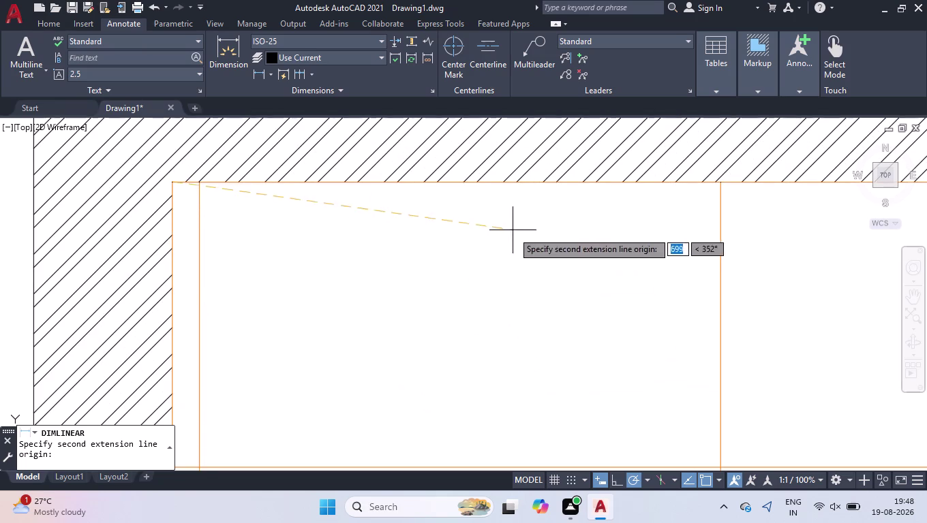
scroll(down, 3)
scroll(down, 3)
scroll(up, 3)
scroll(up, 3)
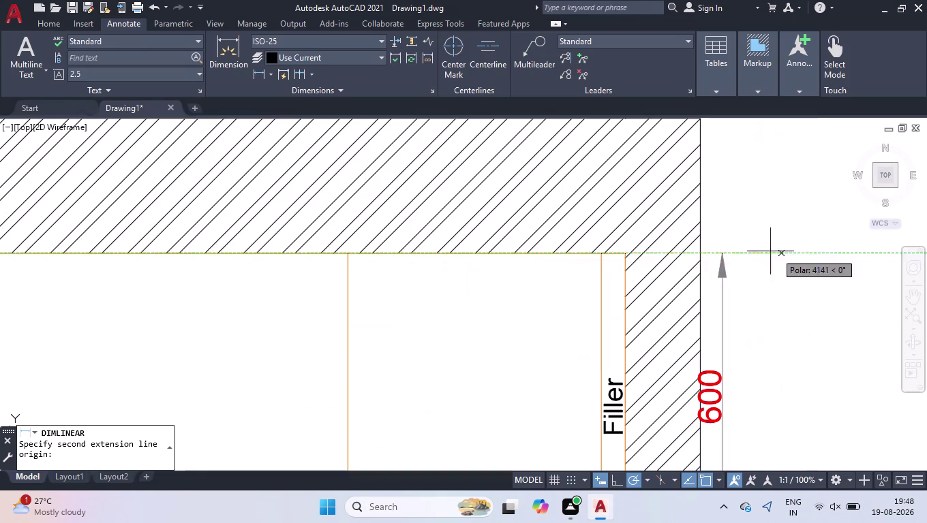
click(624, 253)
scroll(down, 3)
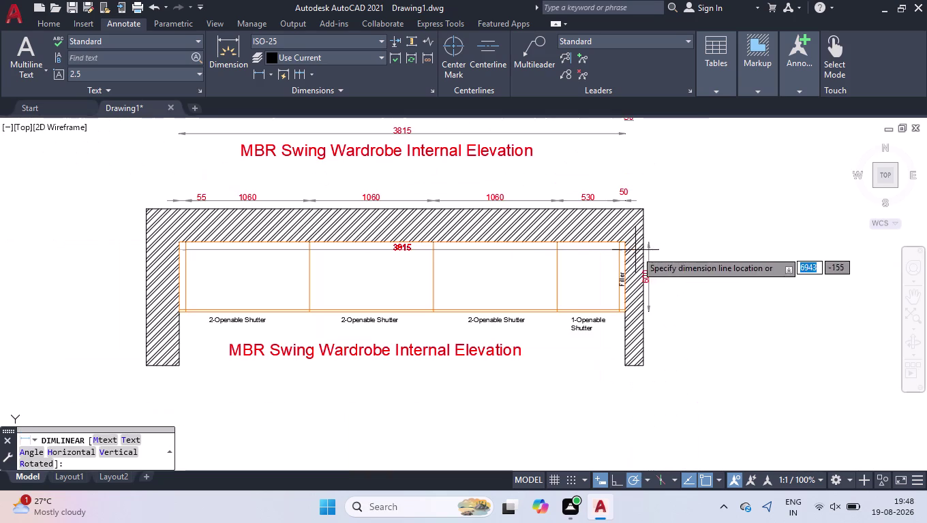
click(617, 179)
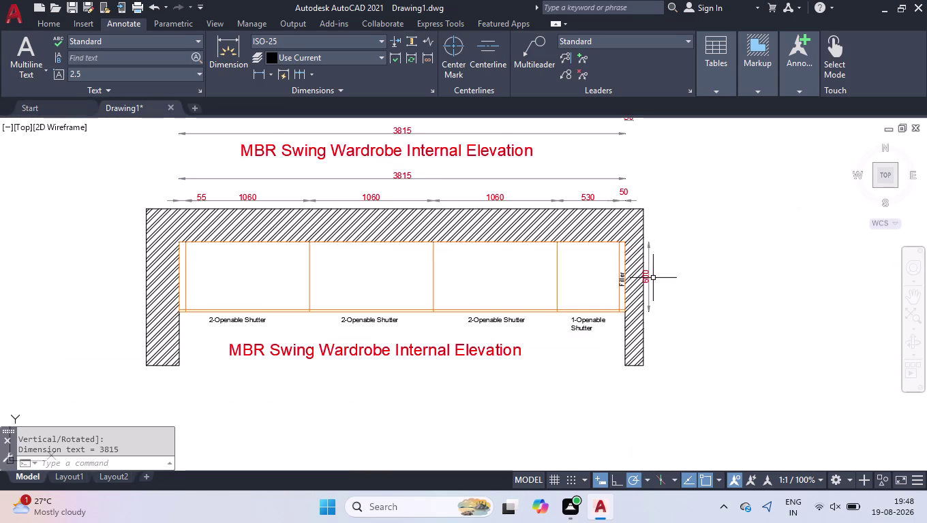
Move the 600 height dimension further out from the right wall.
click(645, 284)
scroll(up, 3)
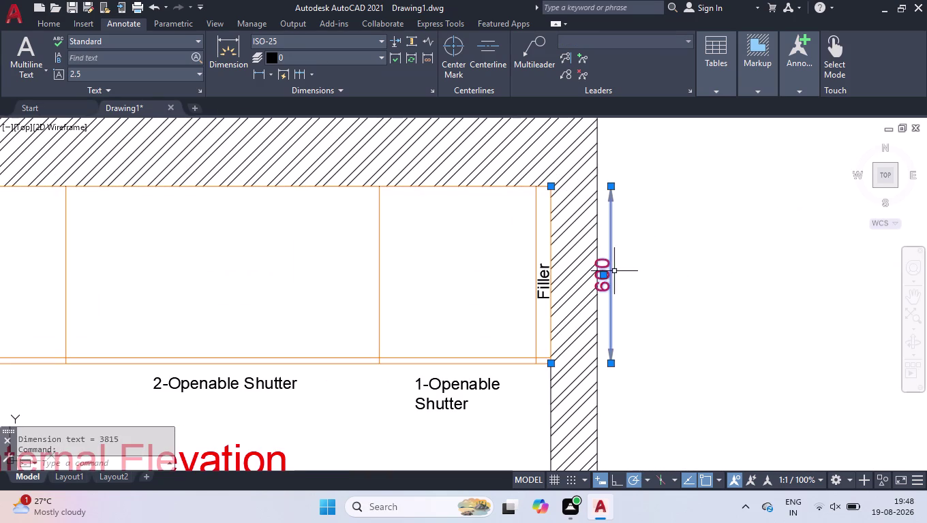
click(603, 275)
click(637, 276)
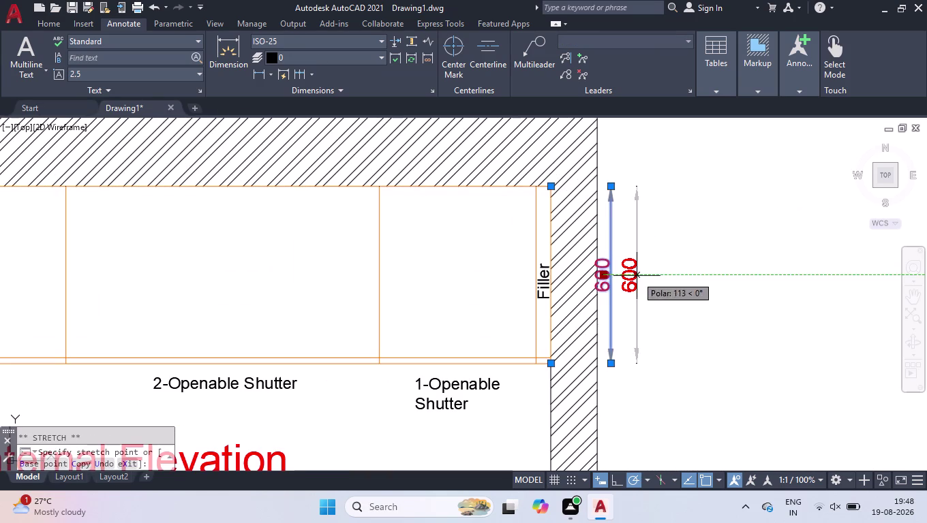
click(719, 248)
click(586, 302)
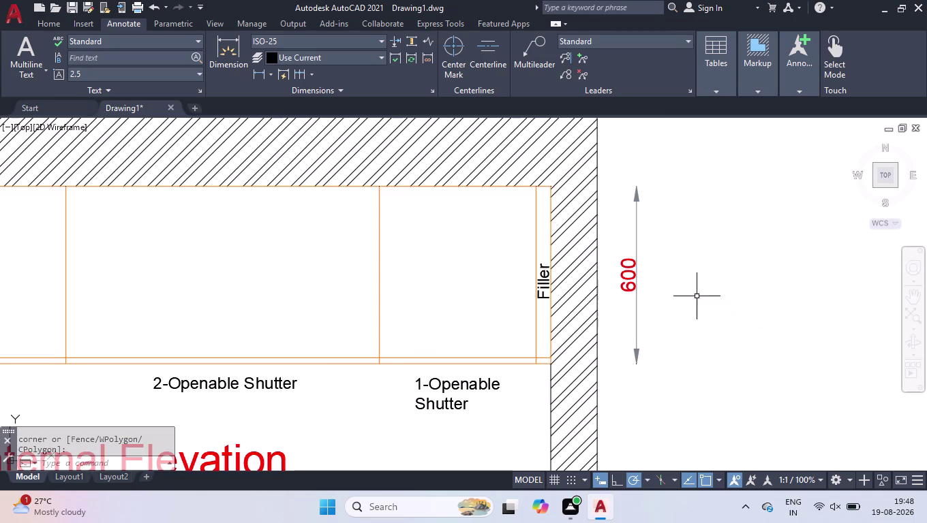
scroll(down, 3)
scroll(down, 3)
scroll(down, 3)
scroll(up, 3)
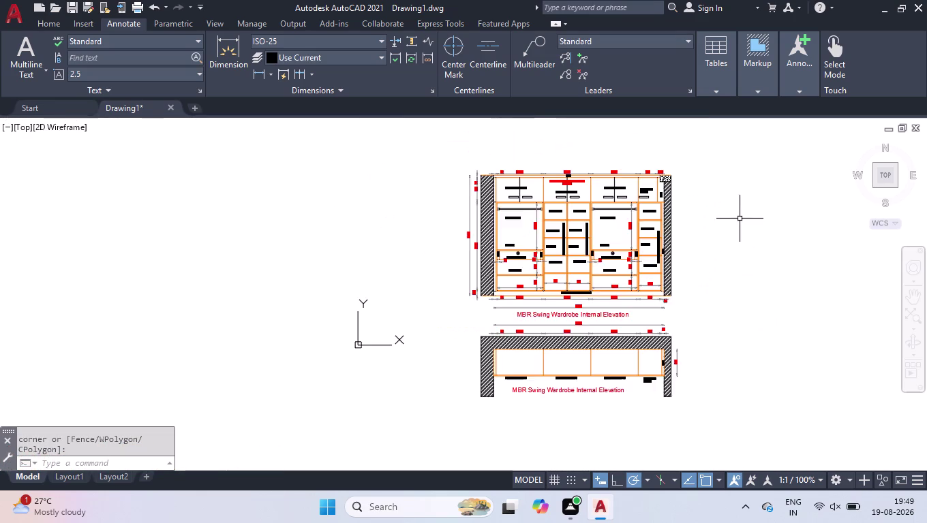
scroll(up, 3)
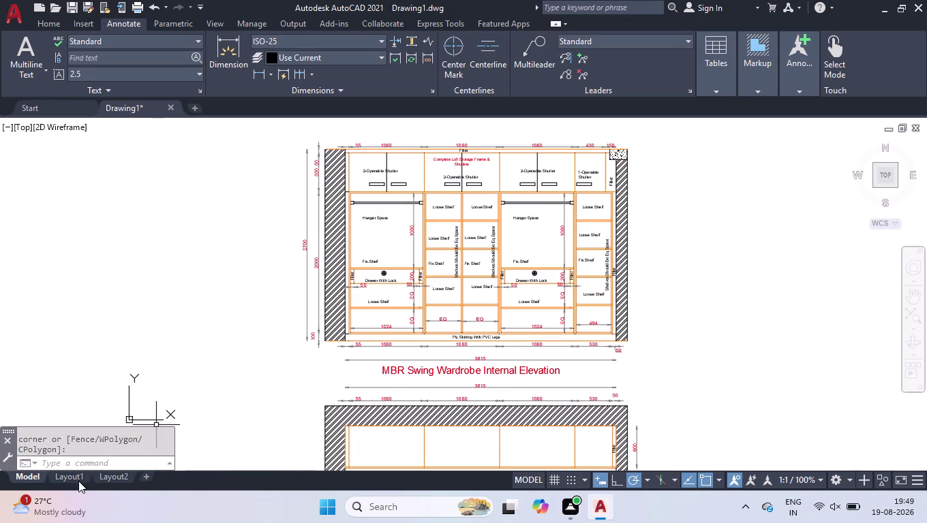